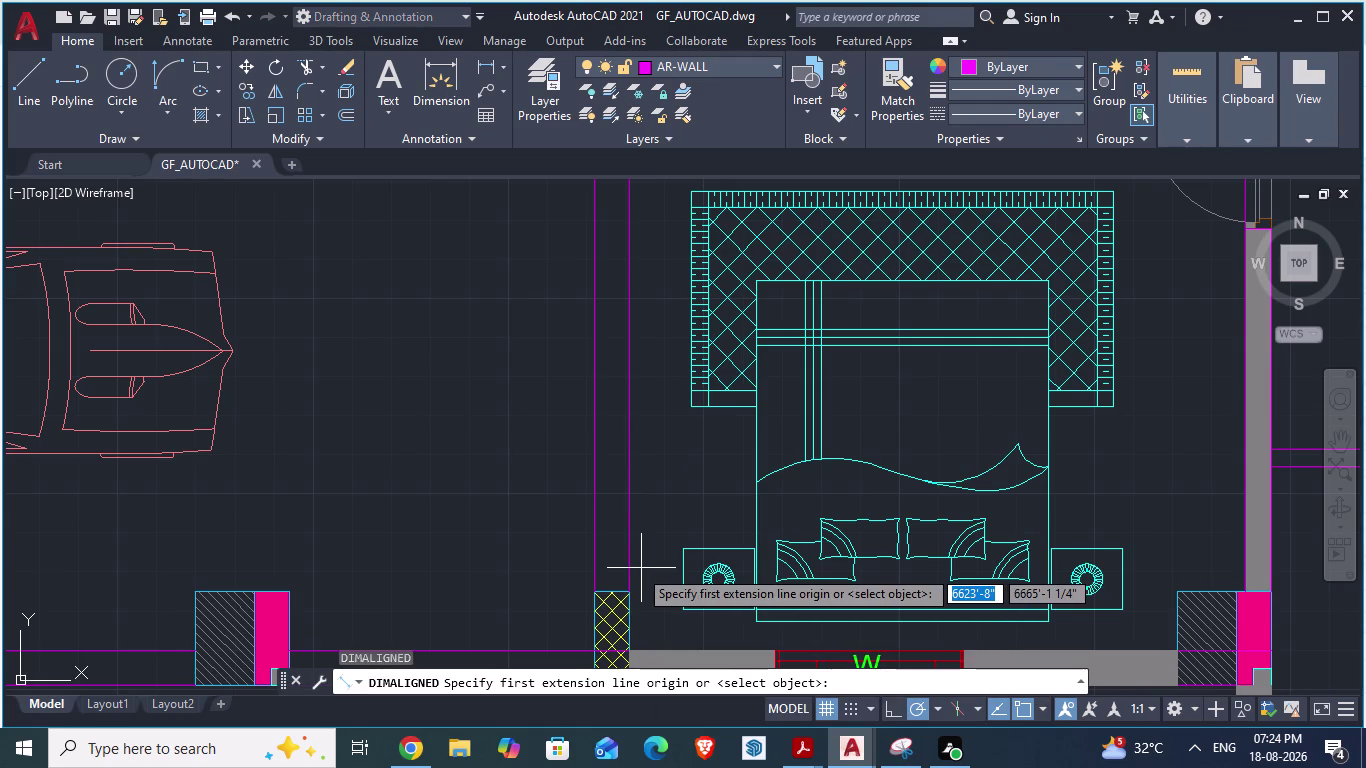
Add a 6'-9" aligned dimension along 1.BEDROOM's left wall with DA.
scroll(up, 3)
click(633, 611)
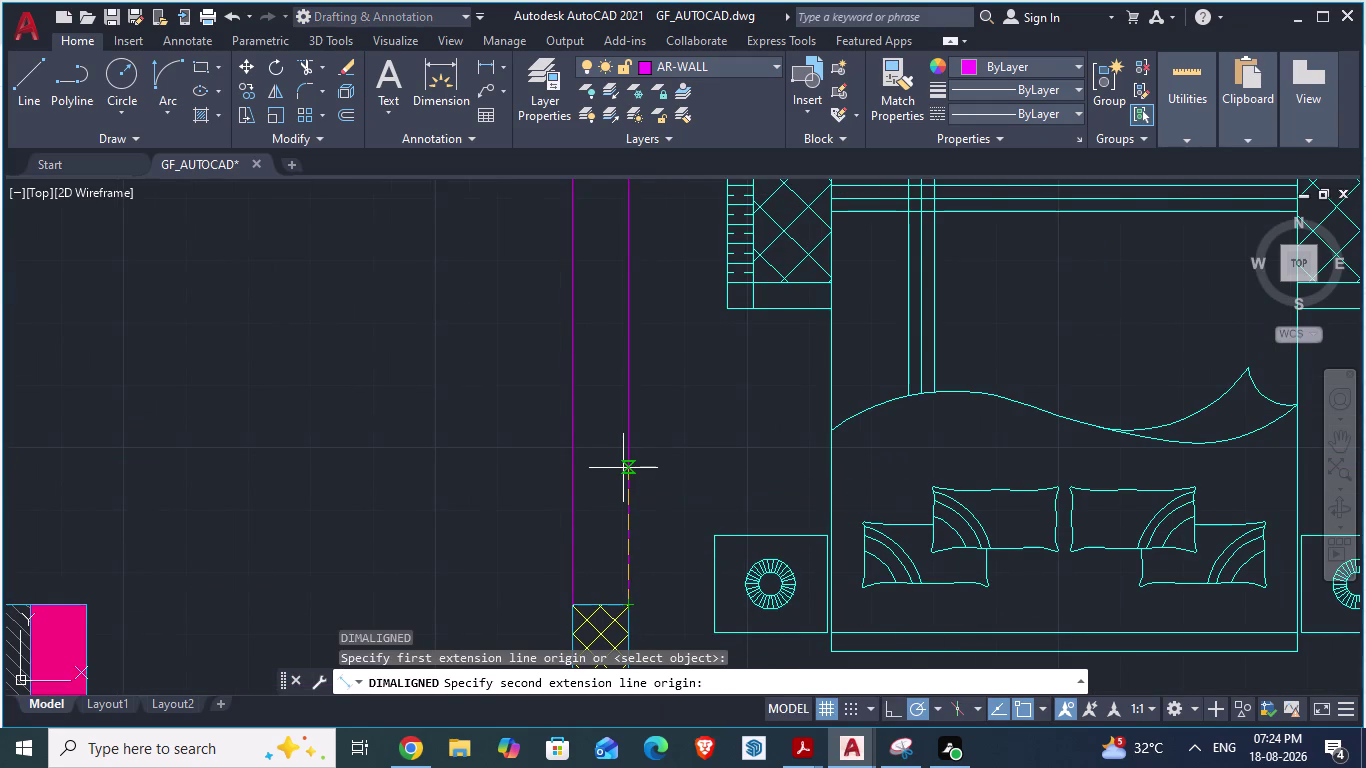
text(6')
key(9)
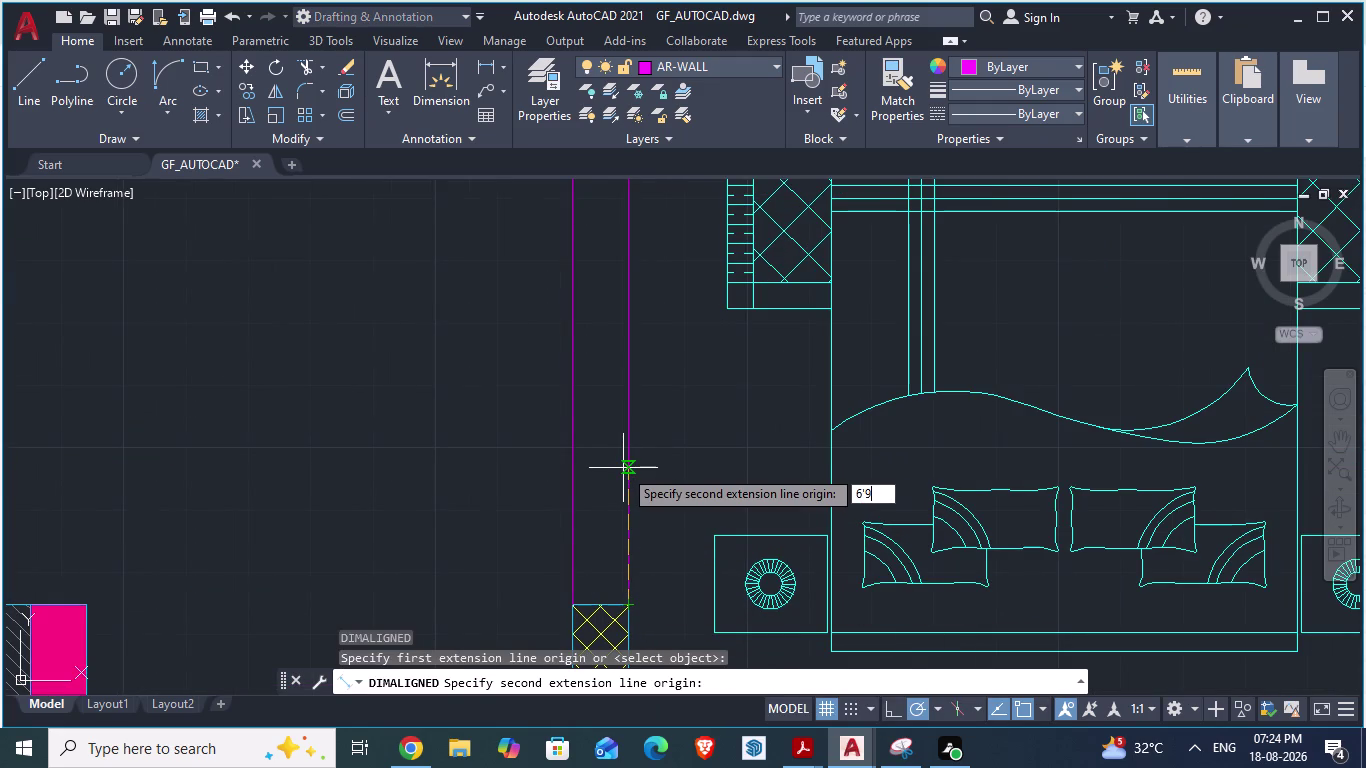
key(shift+quotedbl)
key(Return)
click(469, 500)
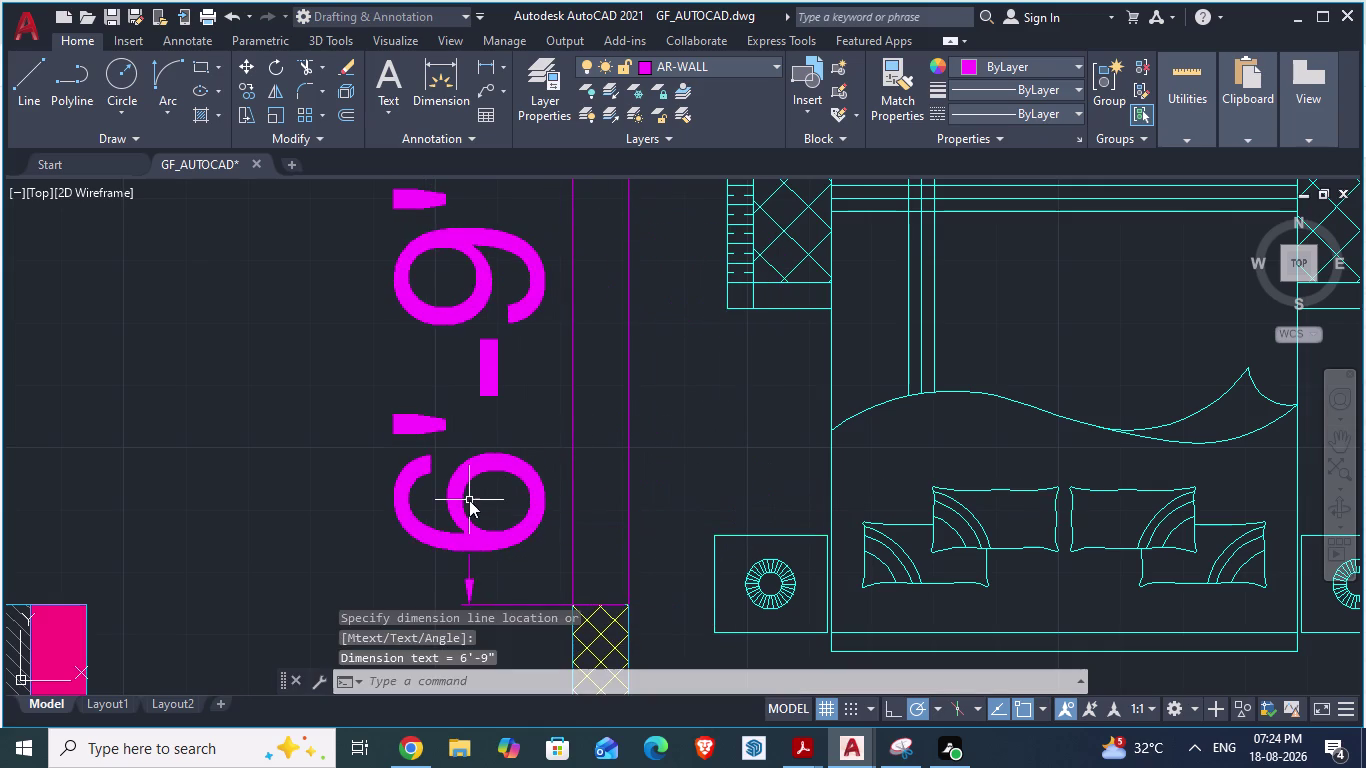
Start the LINE command near the new dimension.
scroll(down, 3)
scroll(up, 3)
scroll(up, 3)
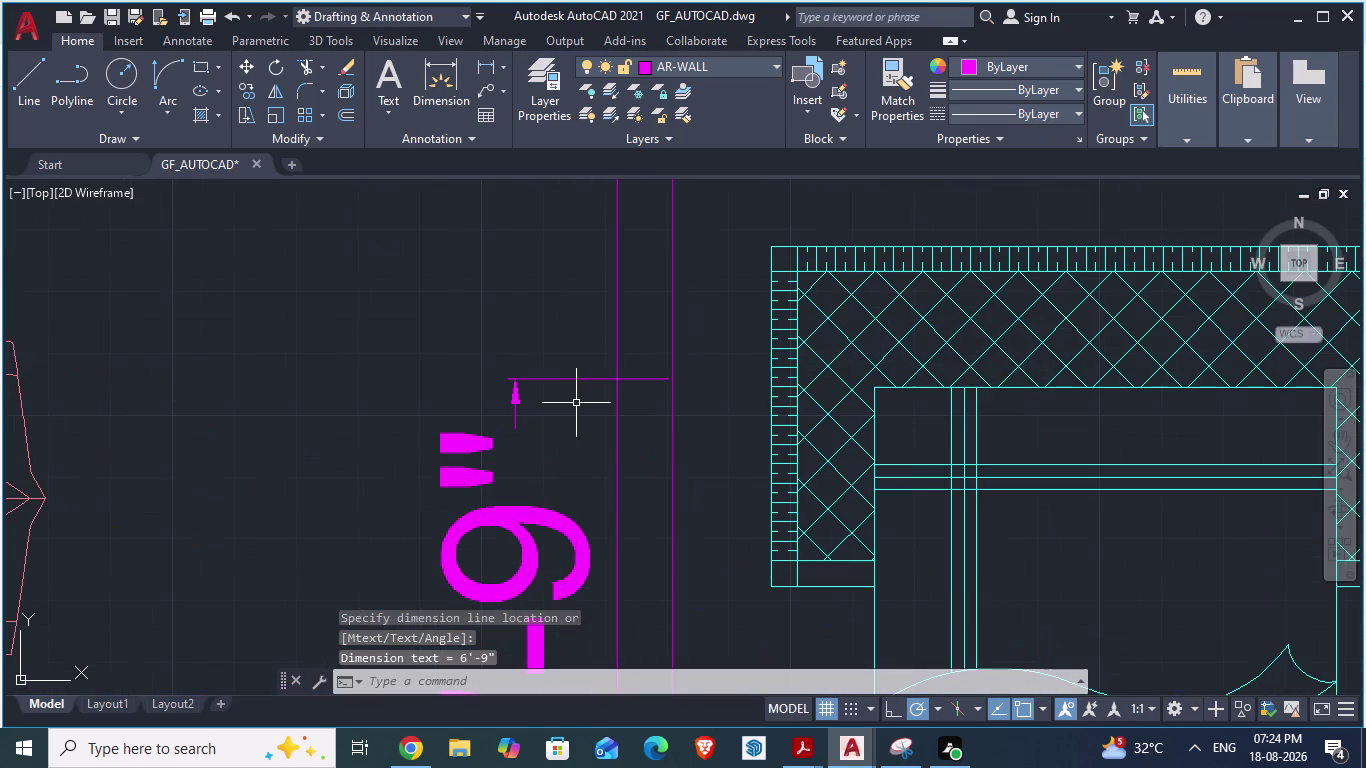
key(l)
key(Return)
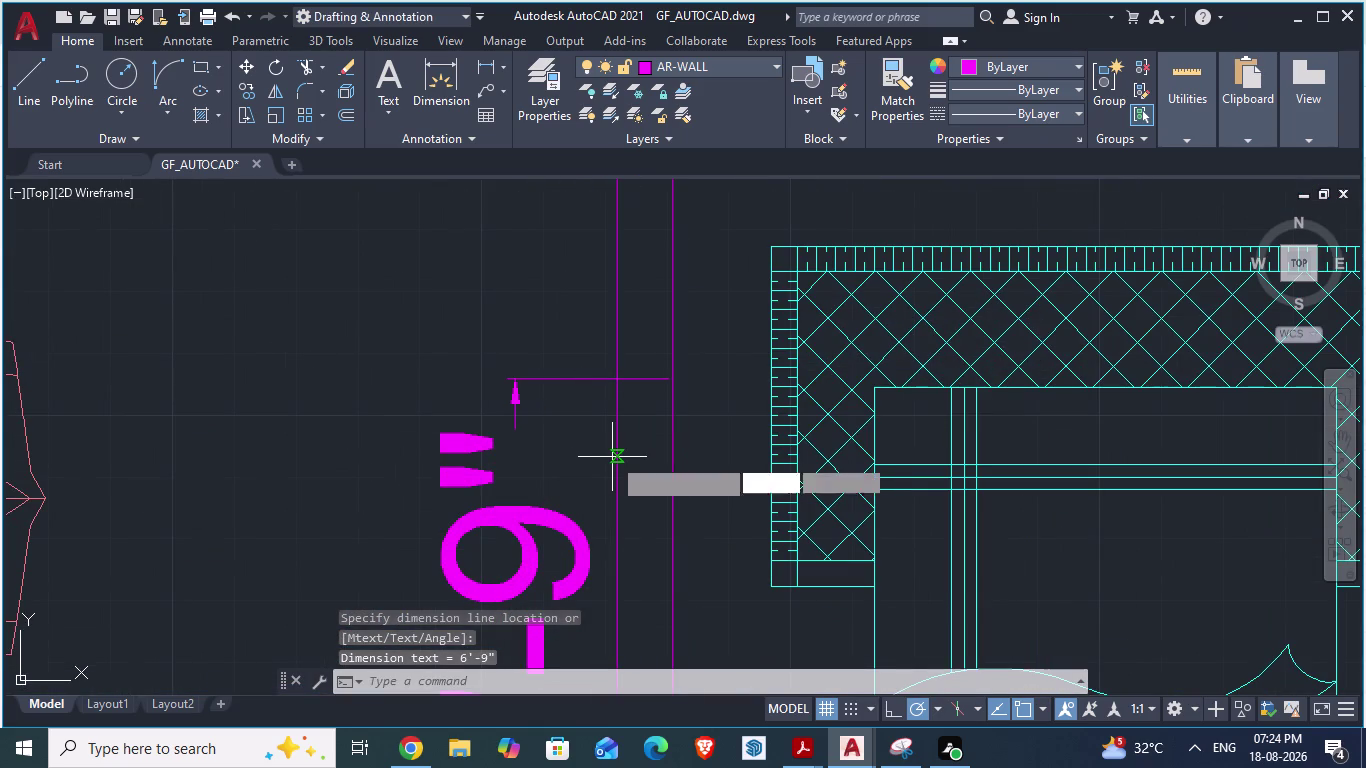
scroll(up, 3)
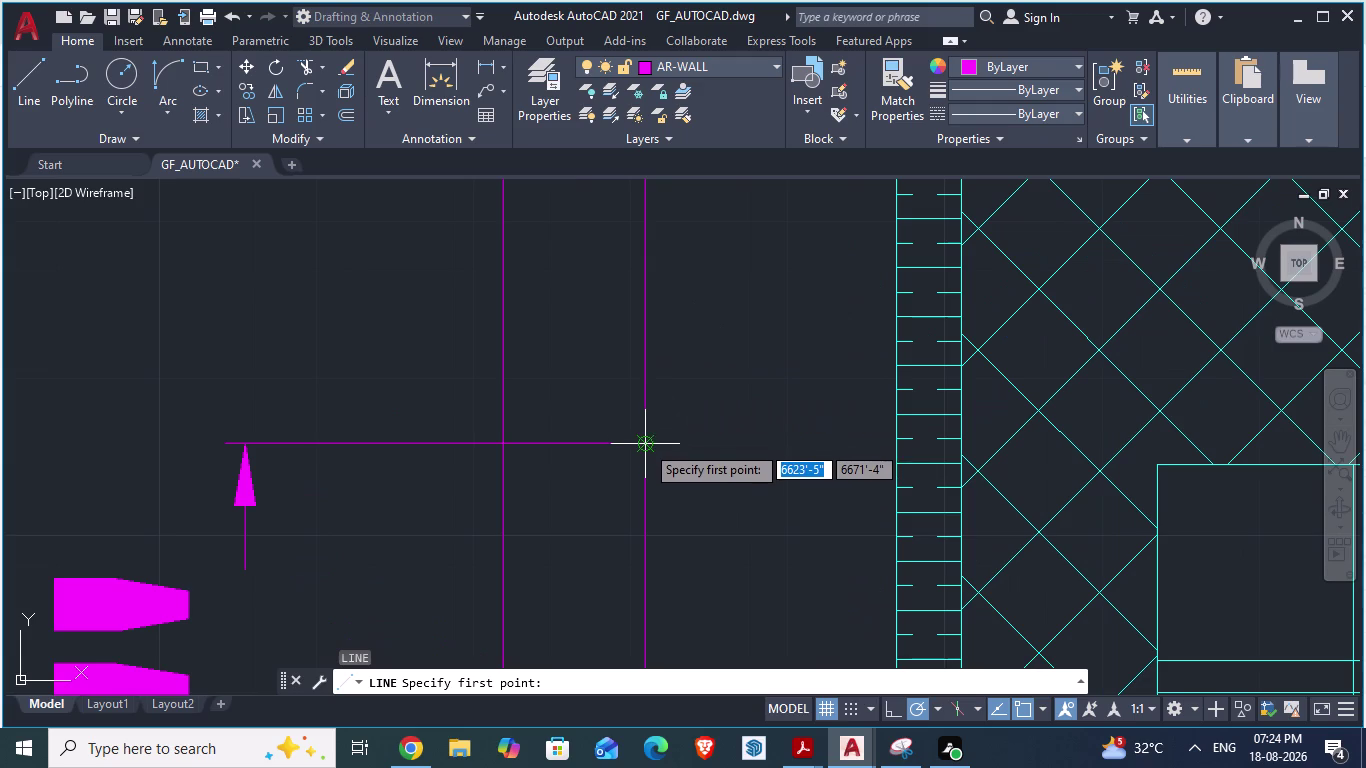
Draw a line across bedroom 1's left wall at the 6'-9" dimension end.
click(645, 446)
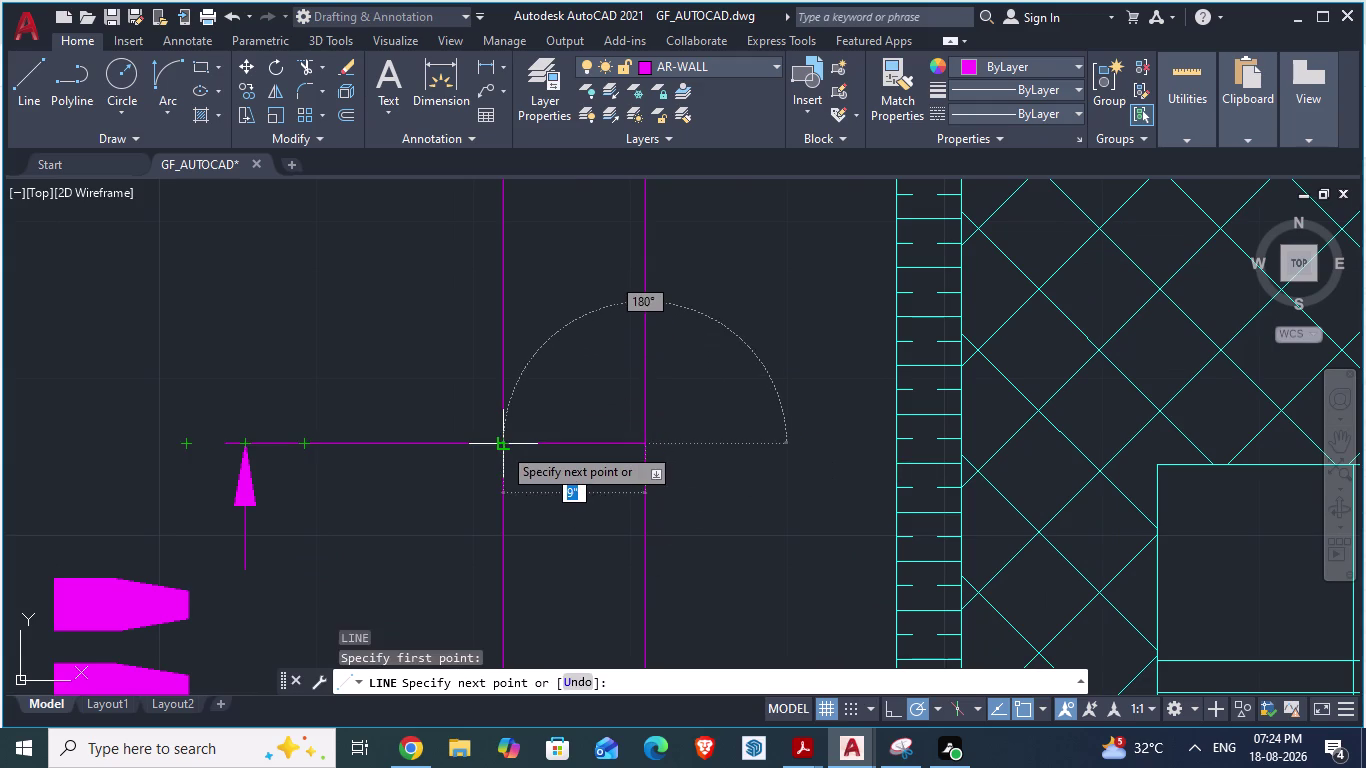
click(502, 446)
key(Return)
scroll(down, 3)
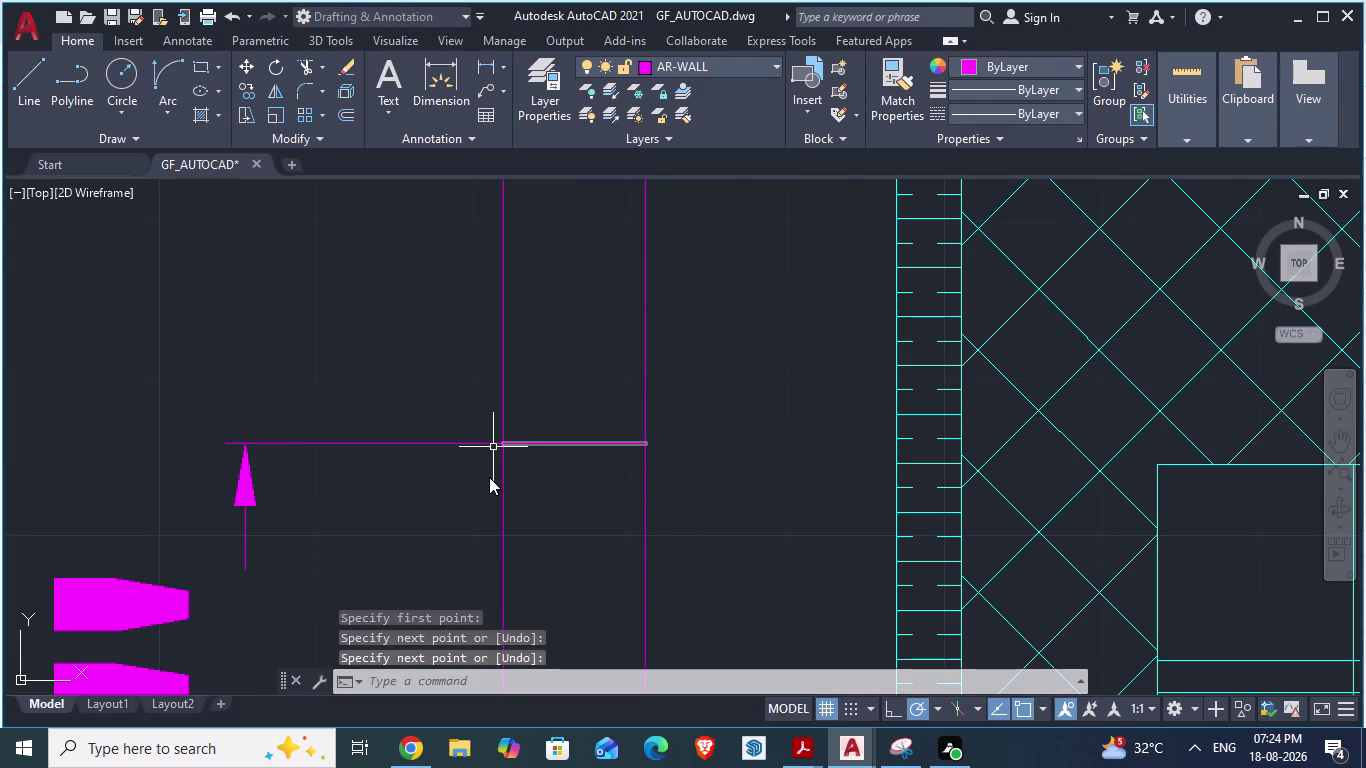
scroll(down, 3)
scroll(down, 3)
scroll(down, 3)
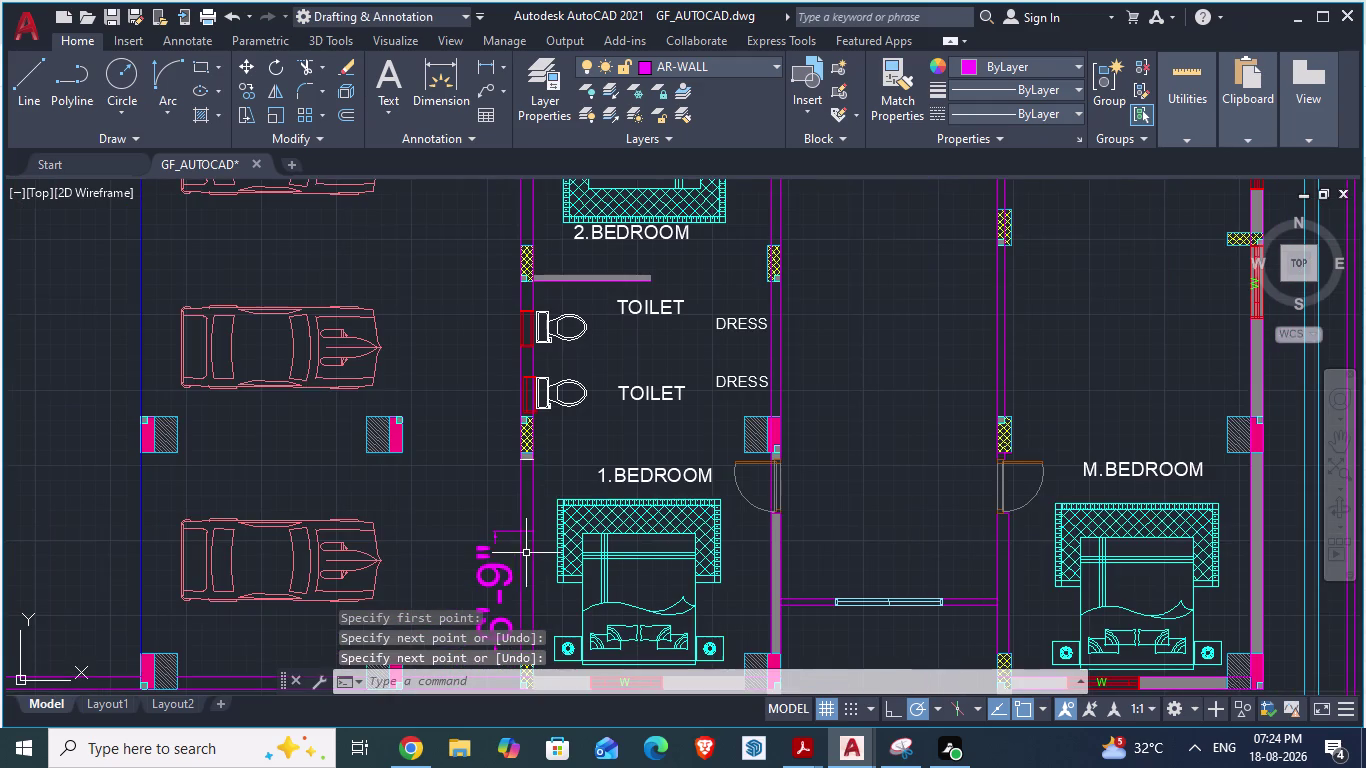
scroll(down, 3)
scroll(down, 3)
scroll(up, 3)
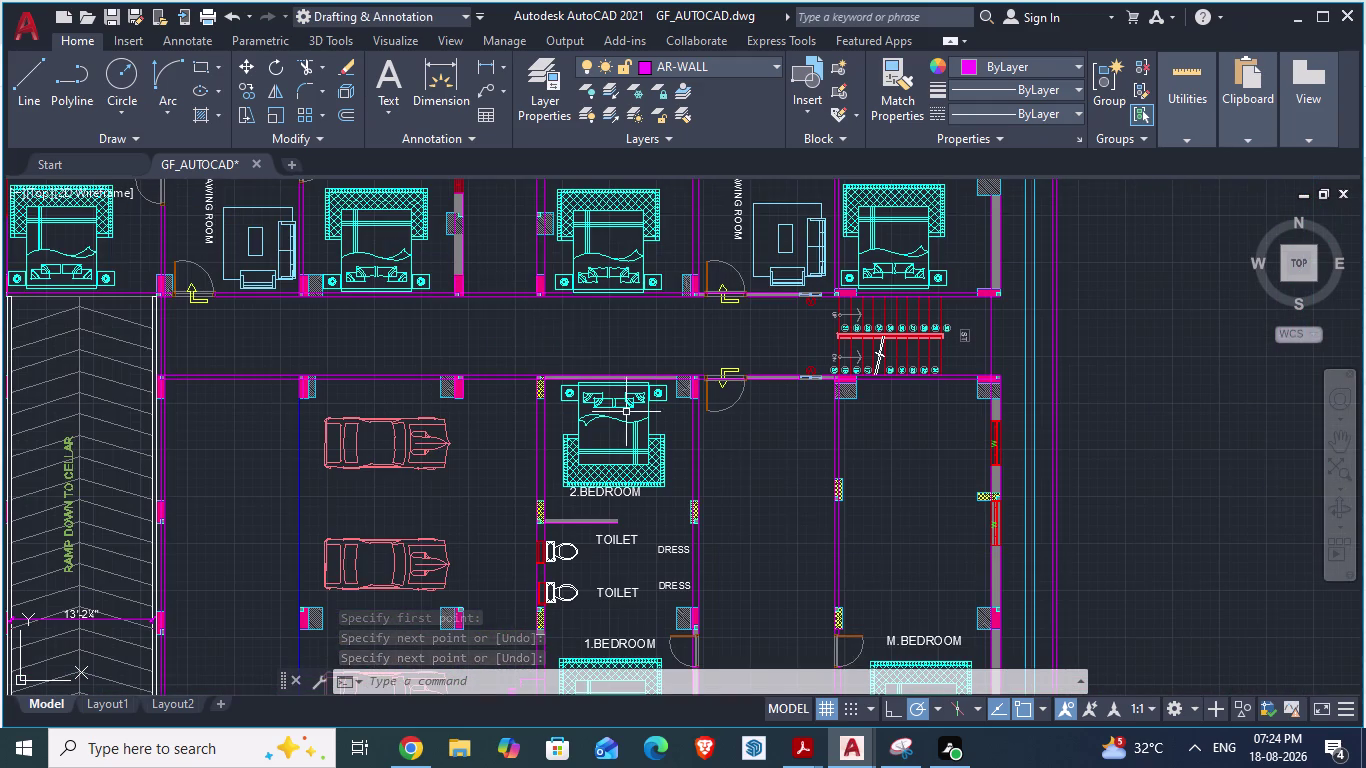
scroll(up, 3)
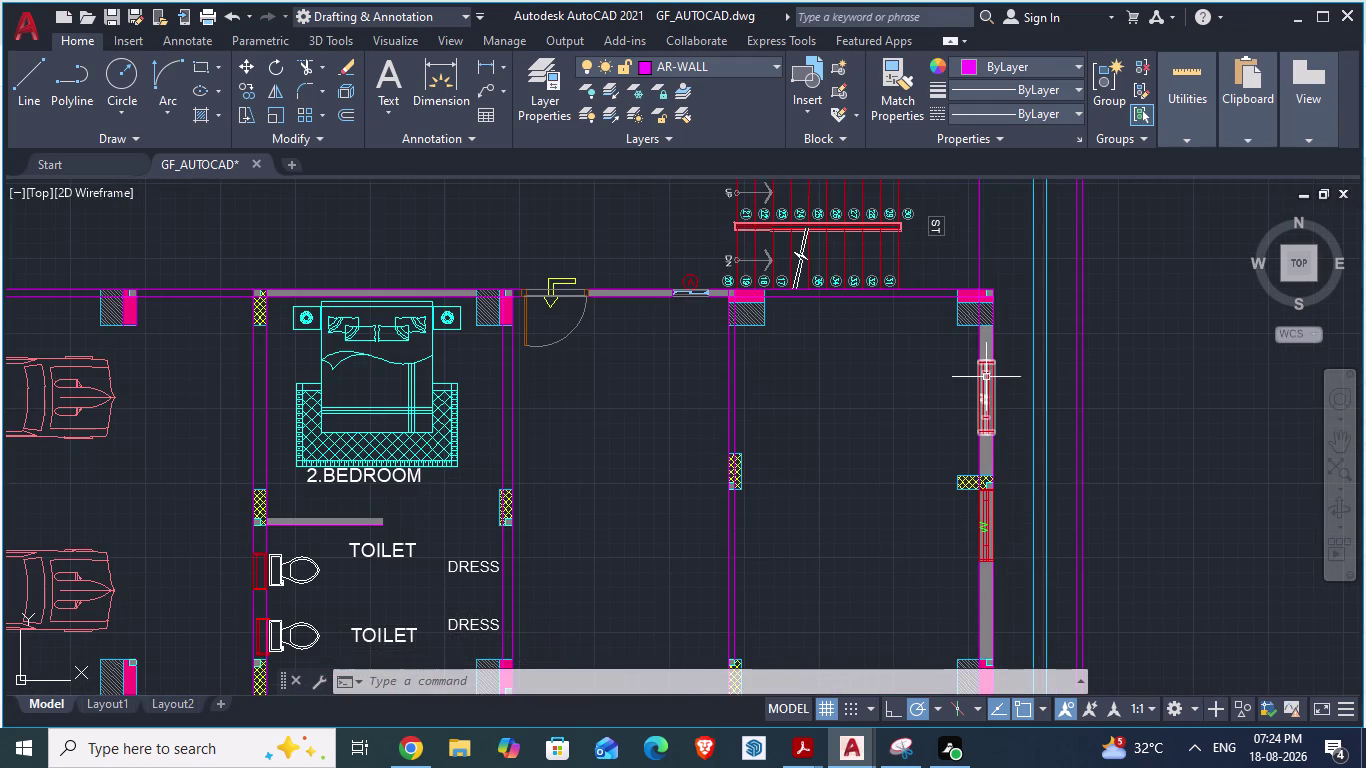
scroll(up, 3)
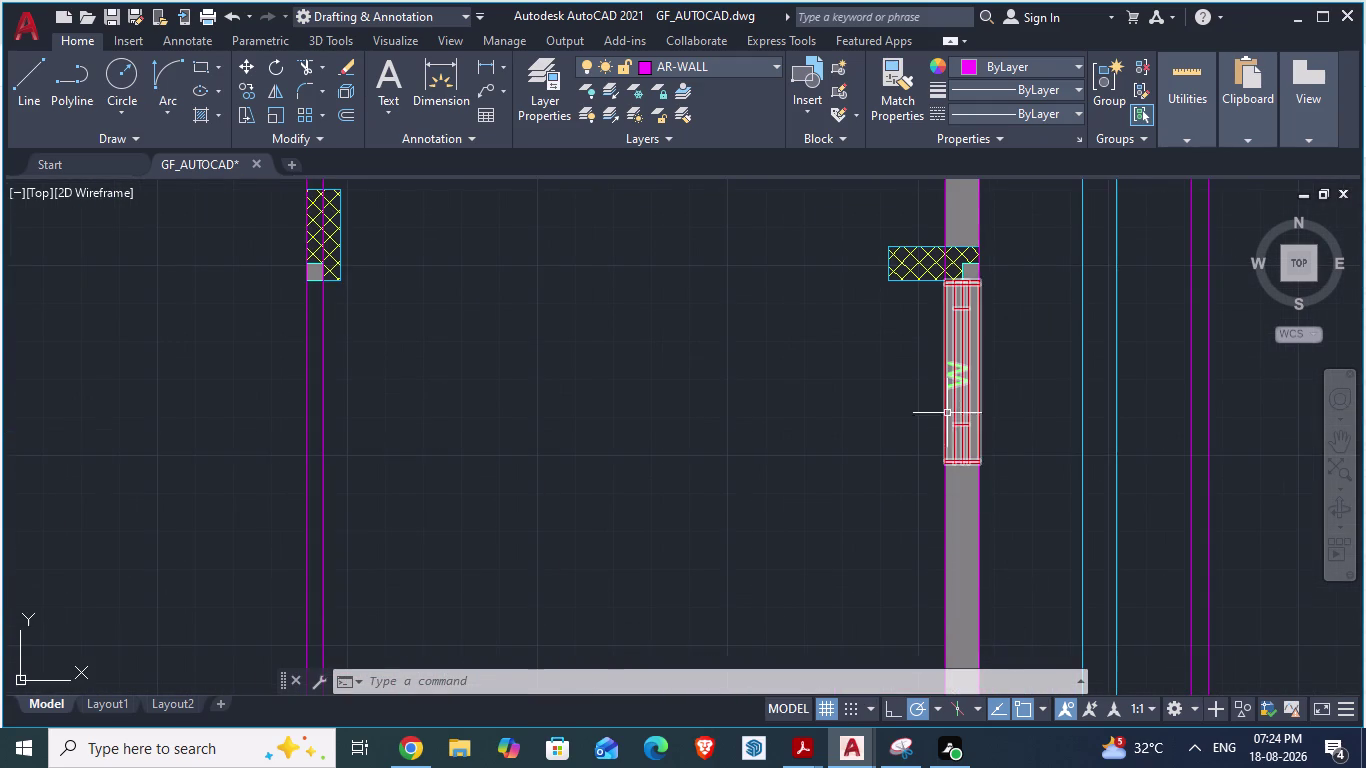
Delete the grey hatch fill beside the east-wall window.
click(970, 544)
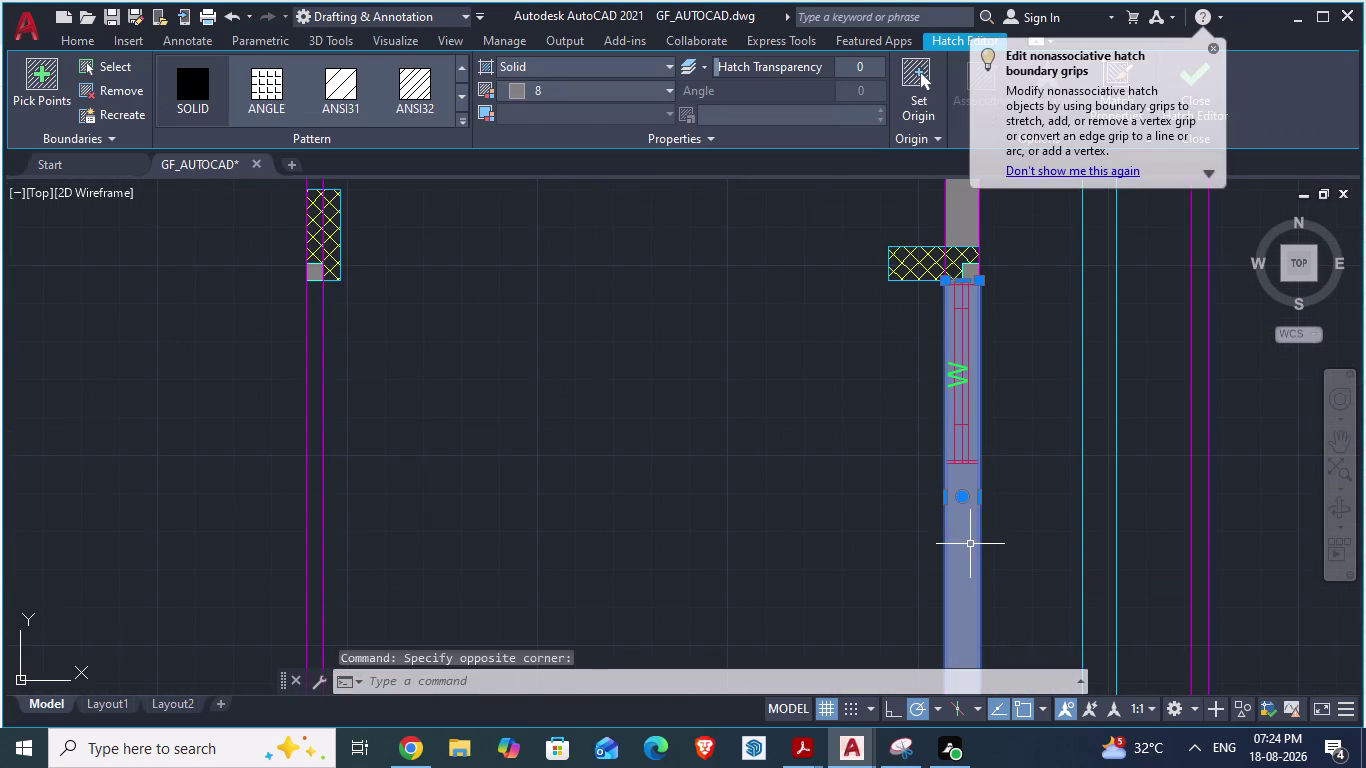
key(Delete)
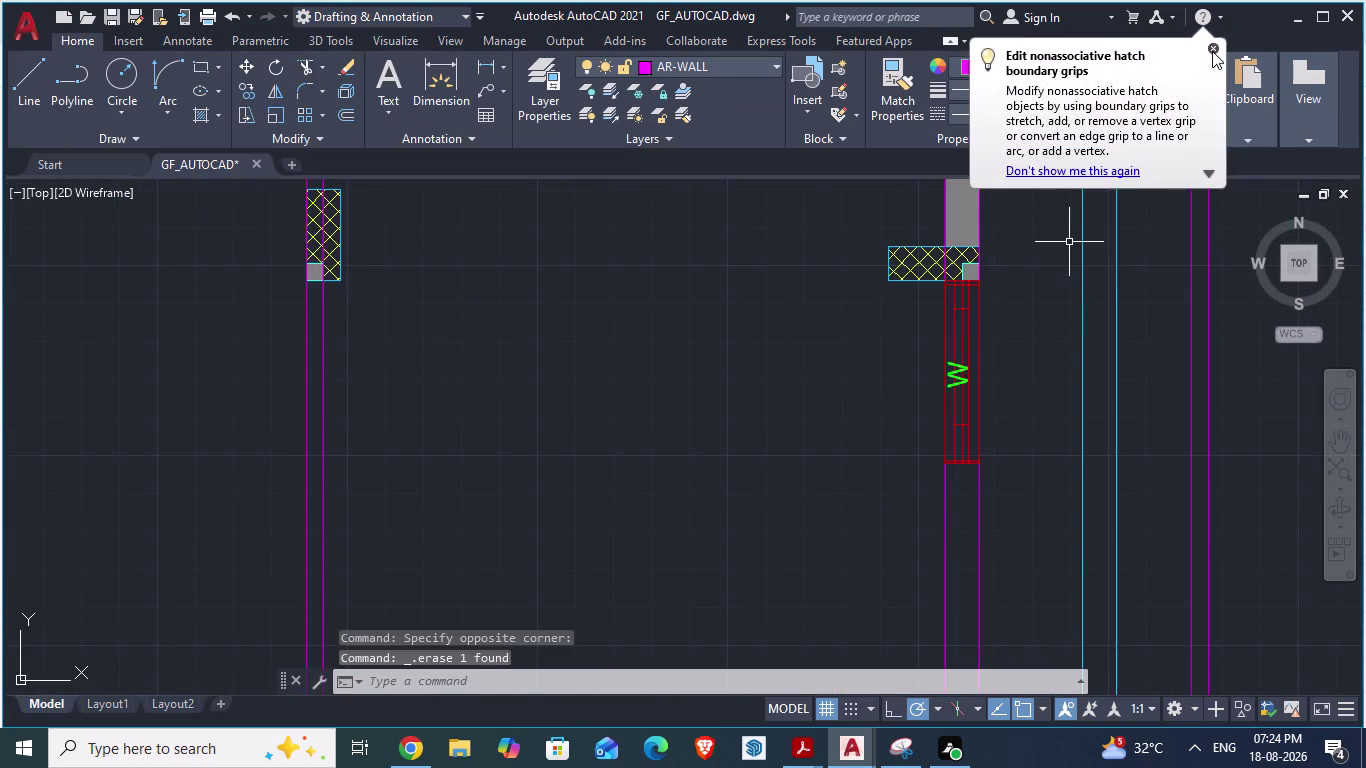
click(1212, 51)
Copy and paste the W window block.
click(964, 423)
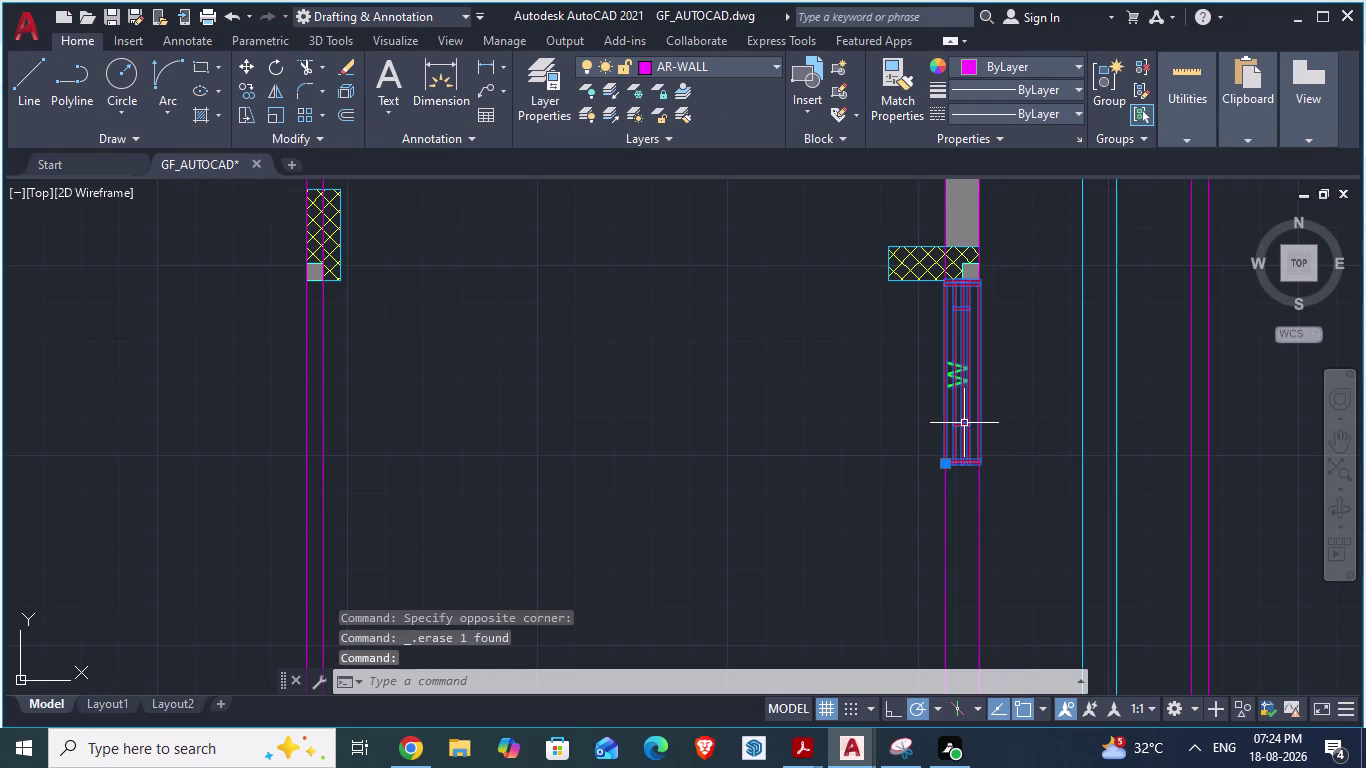
key(ctrl+c)
key(ctrl+v)
scroll(down, 3)
scroll(down, 3)
scroll(up, 3)
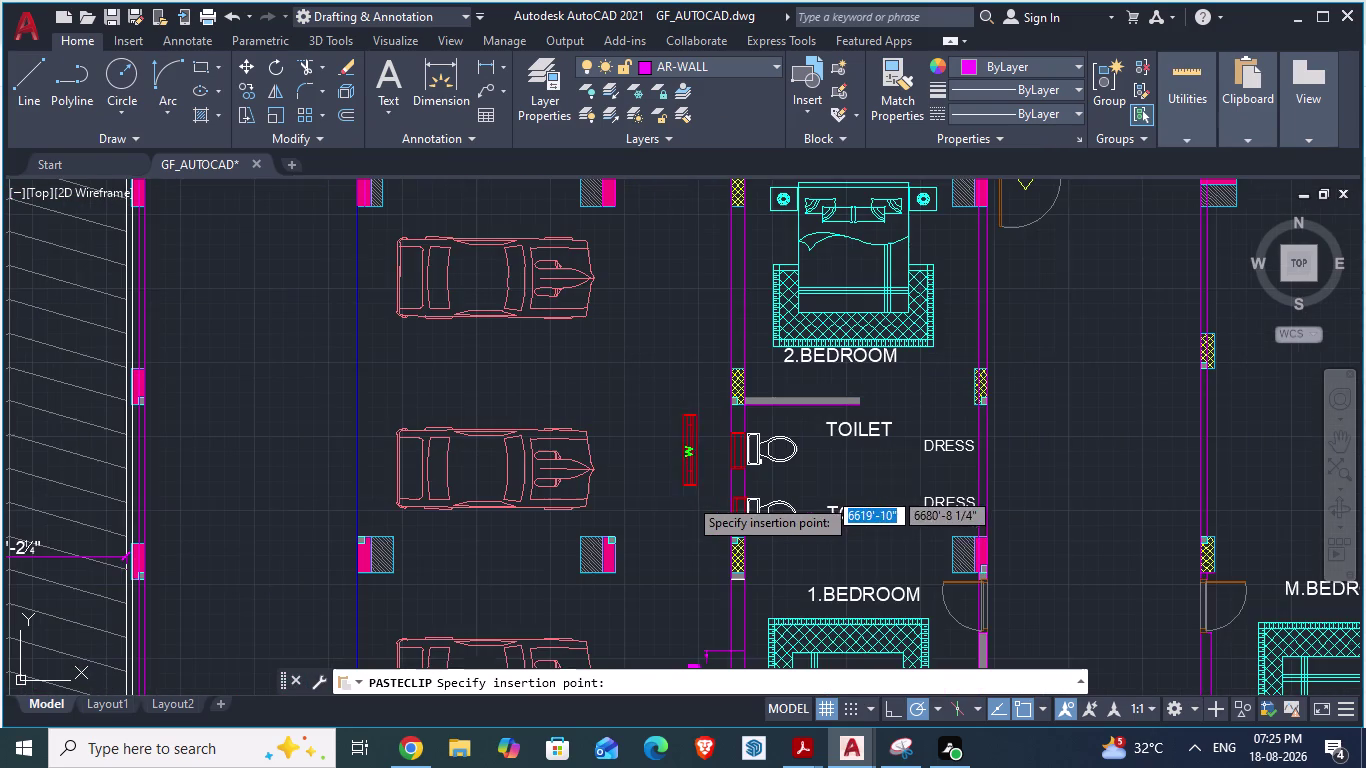
Drop the pasted W window near bedroom 1's left wall.
scroll(down, 3)
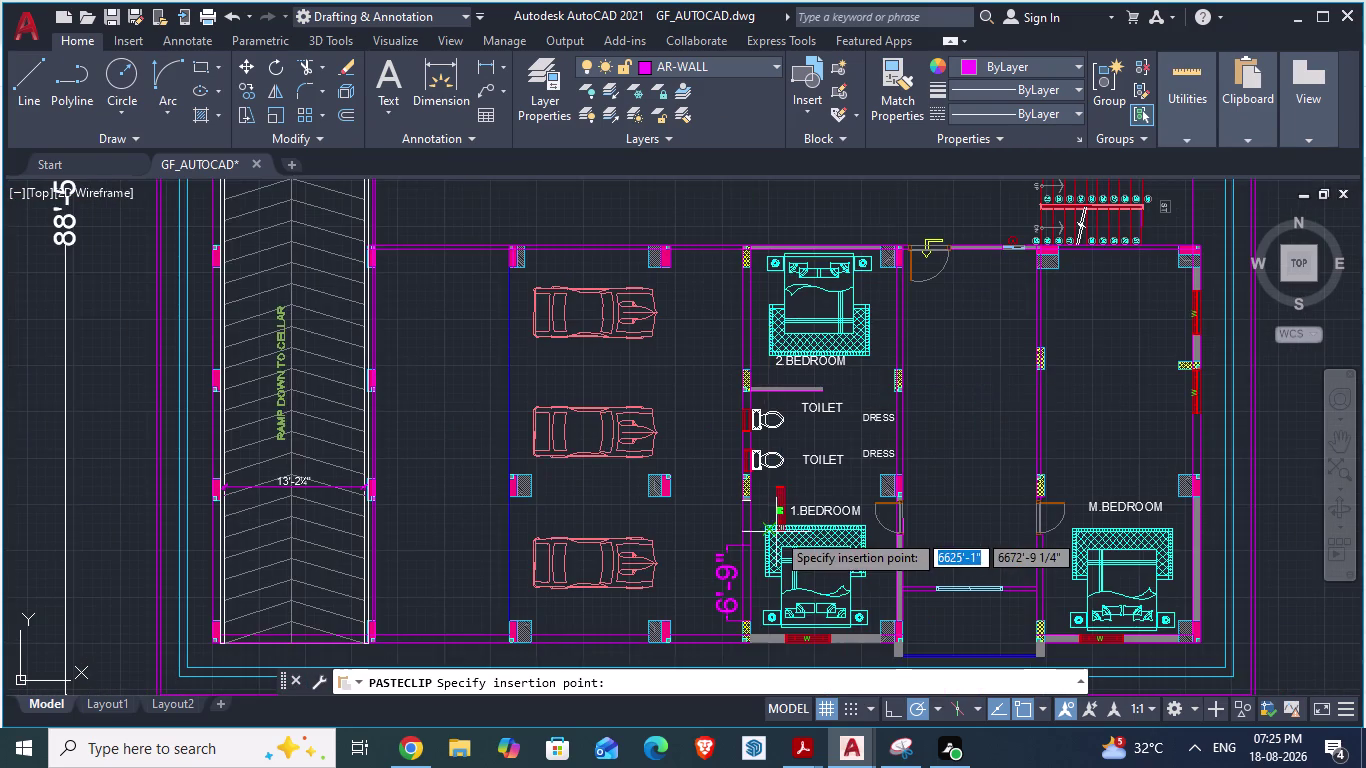
scroll(up, 3)
scroll(up, 3)
click(504, 608)
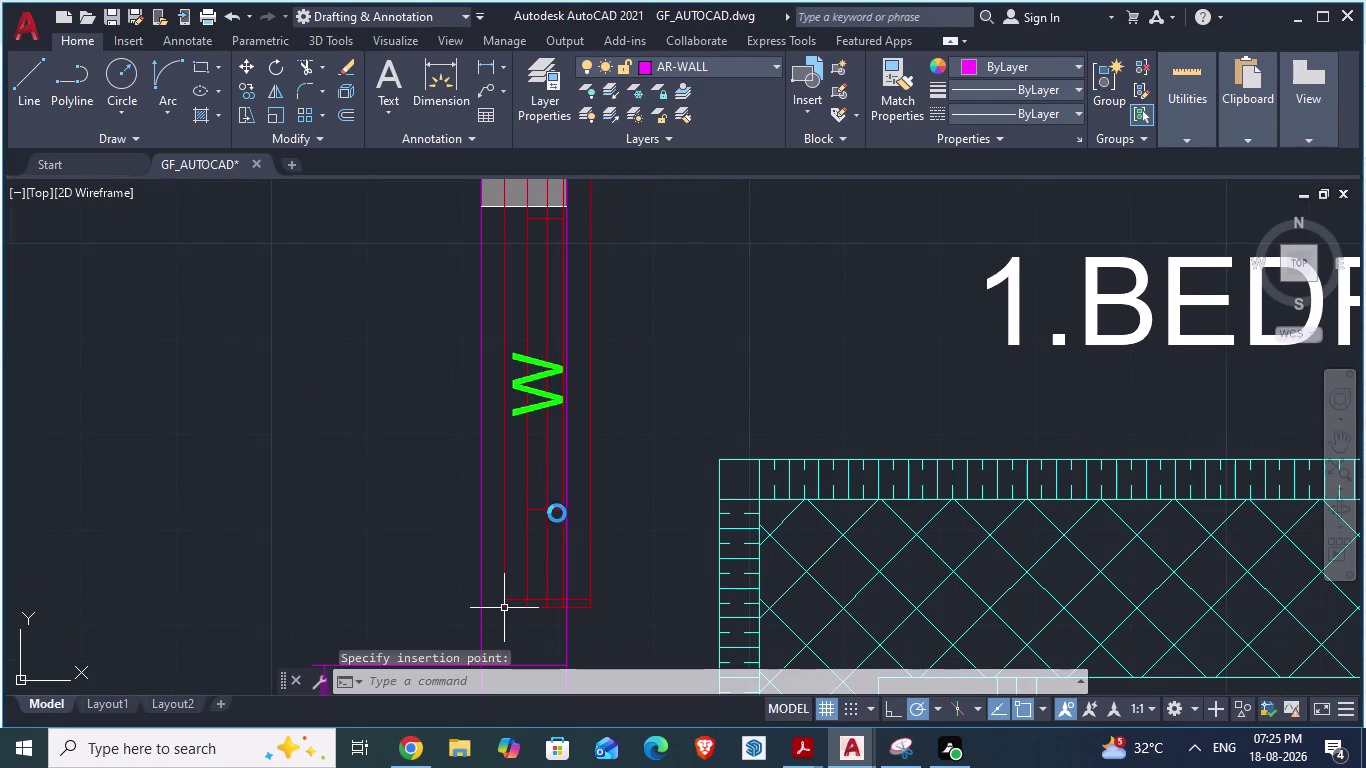
scroll(down, 3)
scroll(down, 3)
scroll(up, 3)
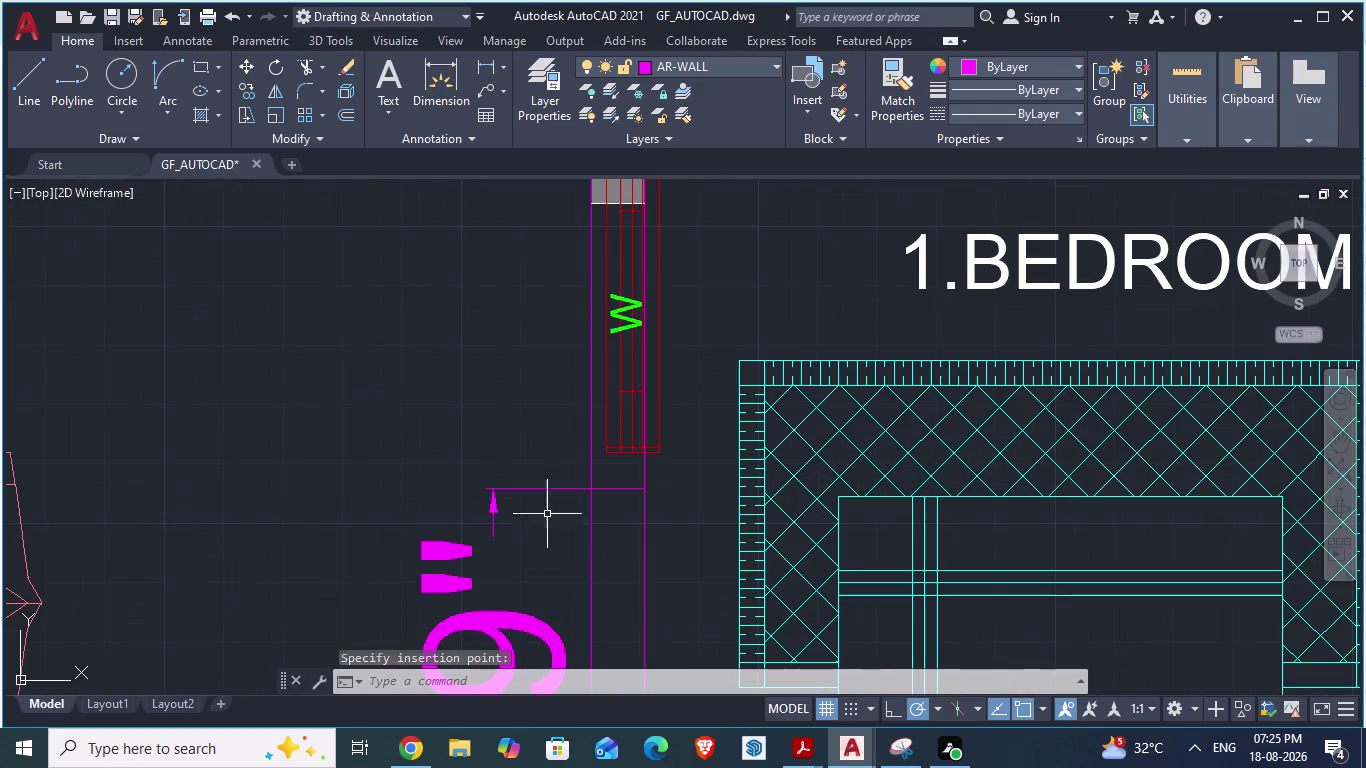
Move the window so its corner sits on the 6'-9" wall line.
click(615, 446)
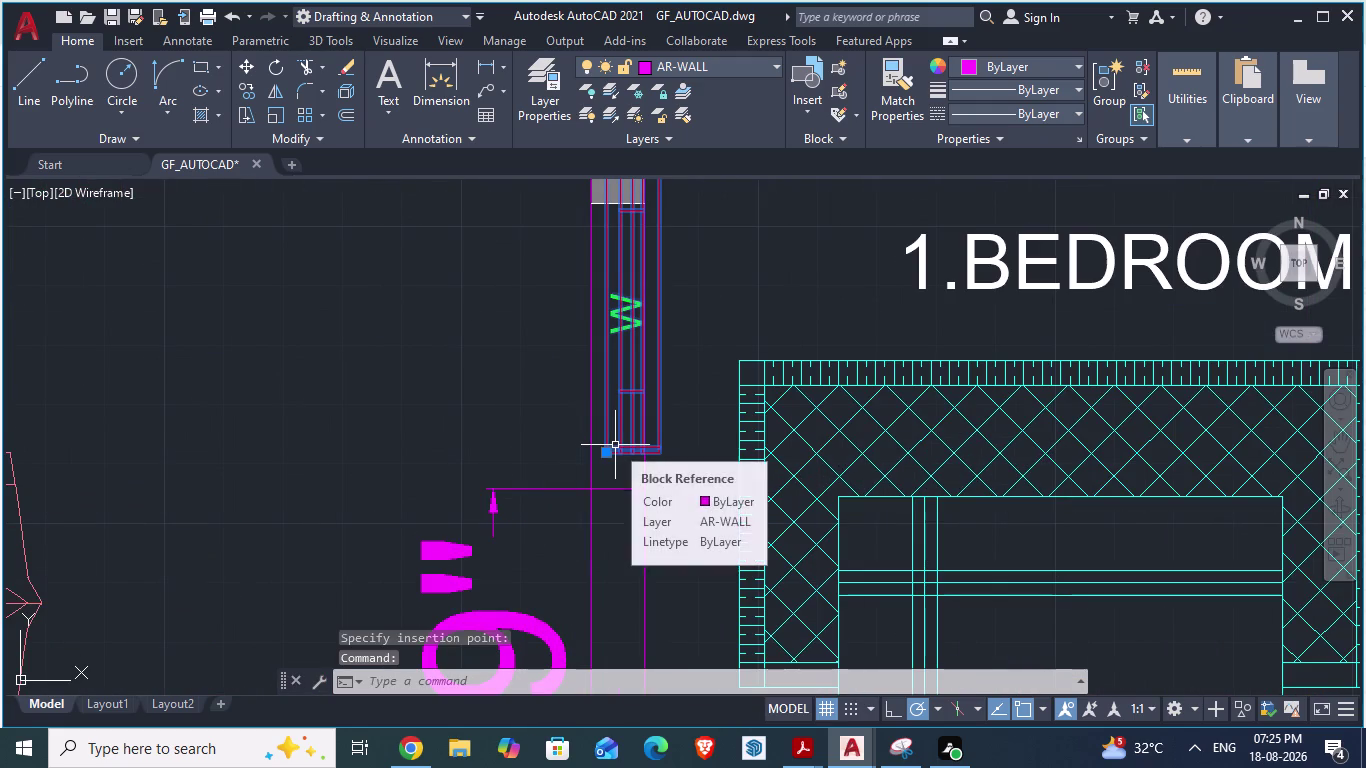
key(m)
key(Return)
scroll(up, 3)
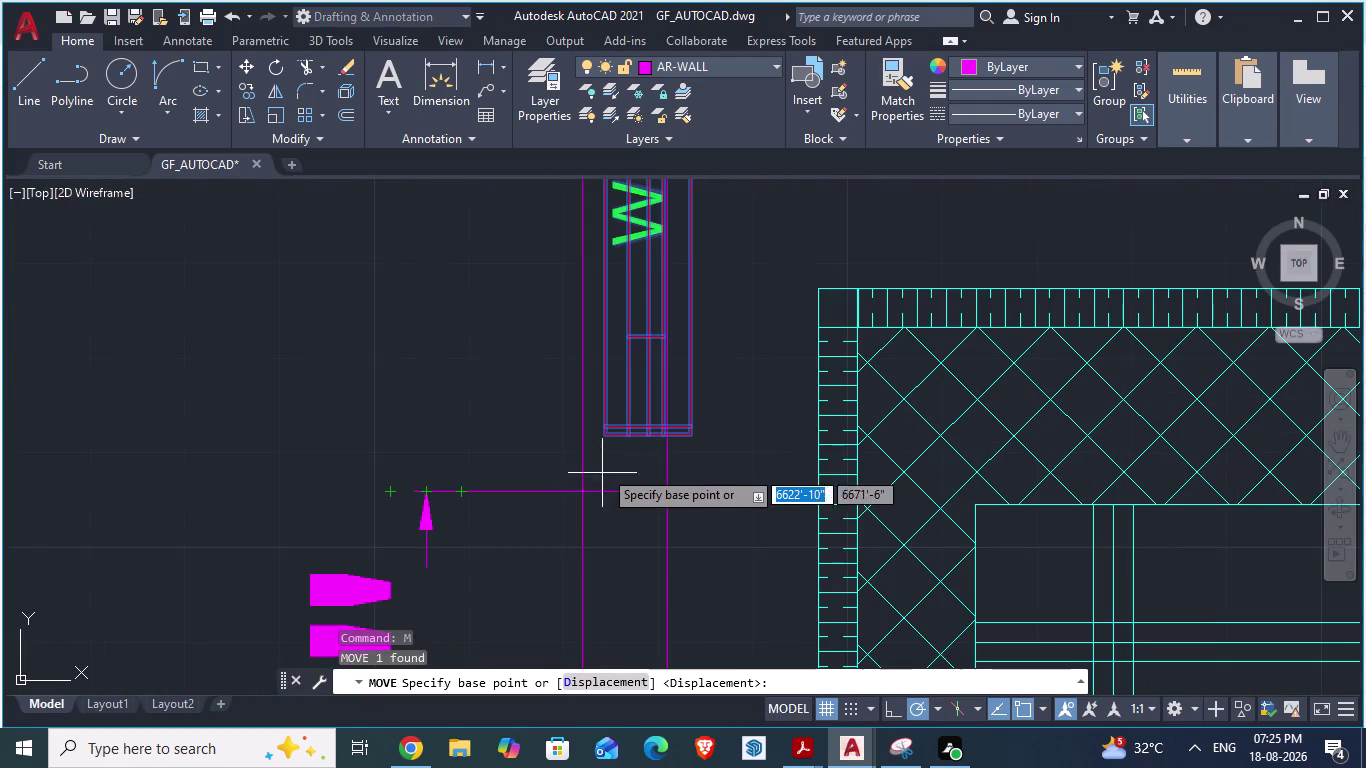
drag(607, 444, 577, 492)
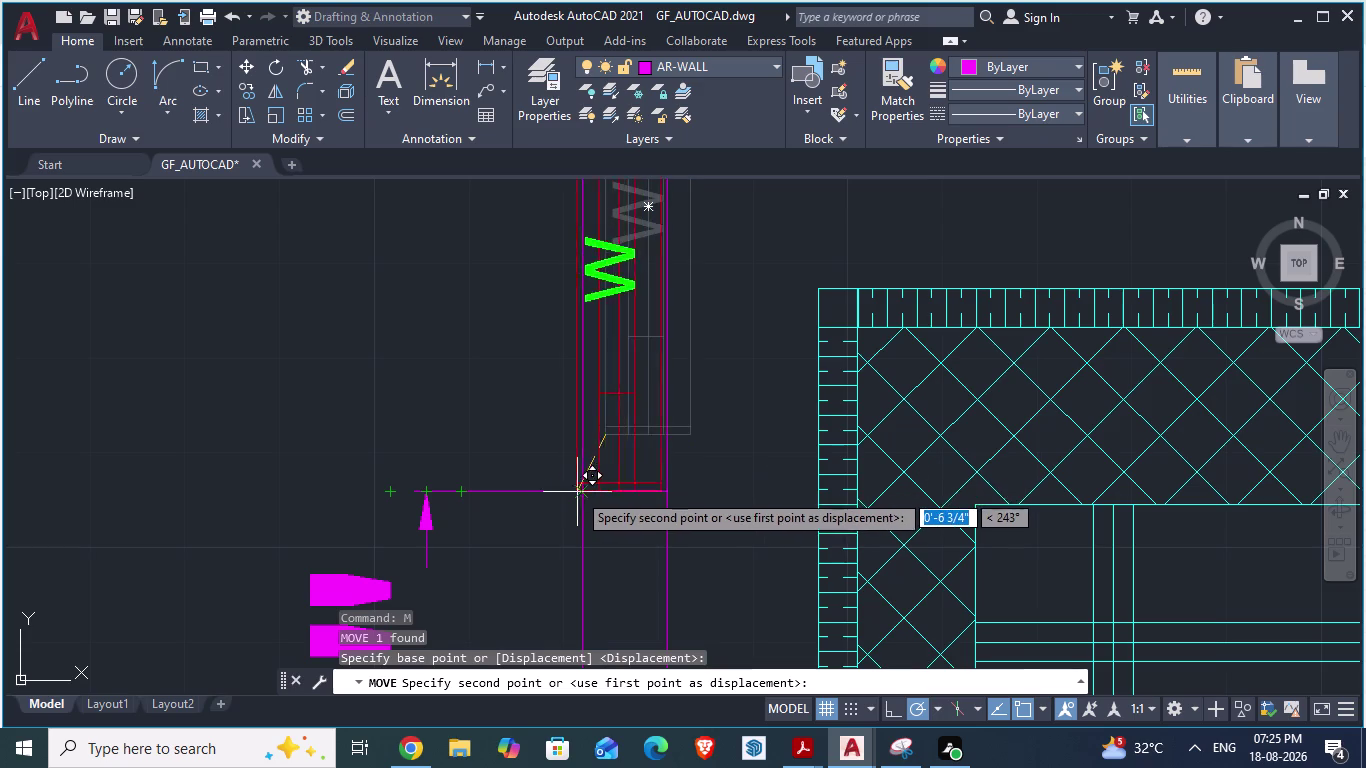
drag(577, 492, 559, 499)
scroll(up, 3)
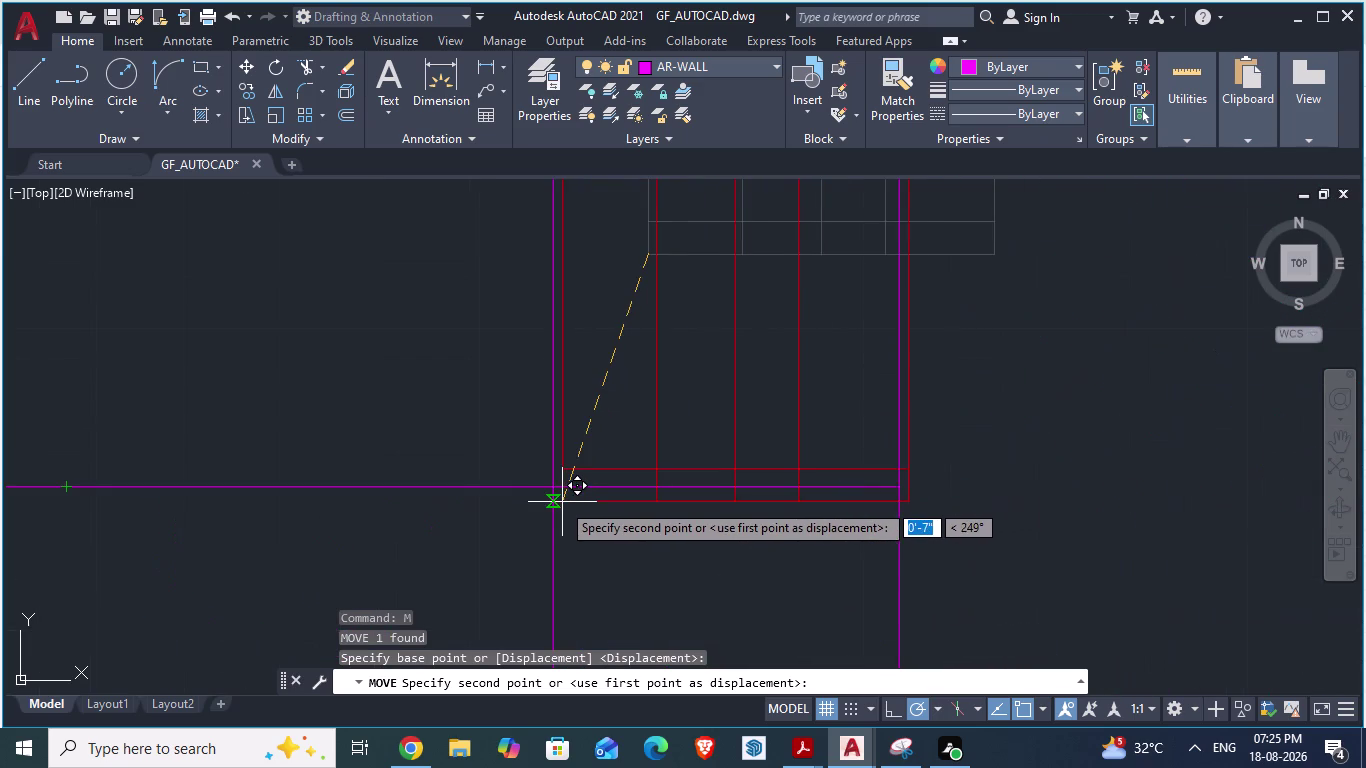
drag(559, 499, 558, 493)
click(558, 493)
Delete the stray vertical dimension beside the toilets and switch to ARCH PLANS.
scroll(down, 3)
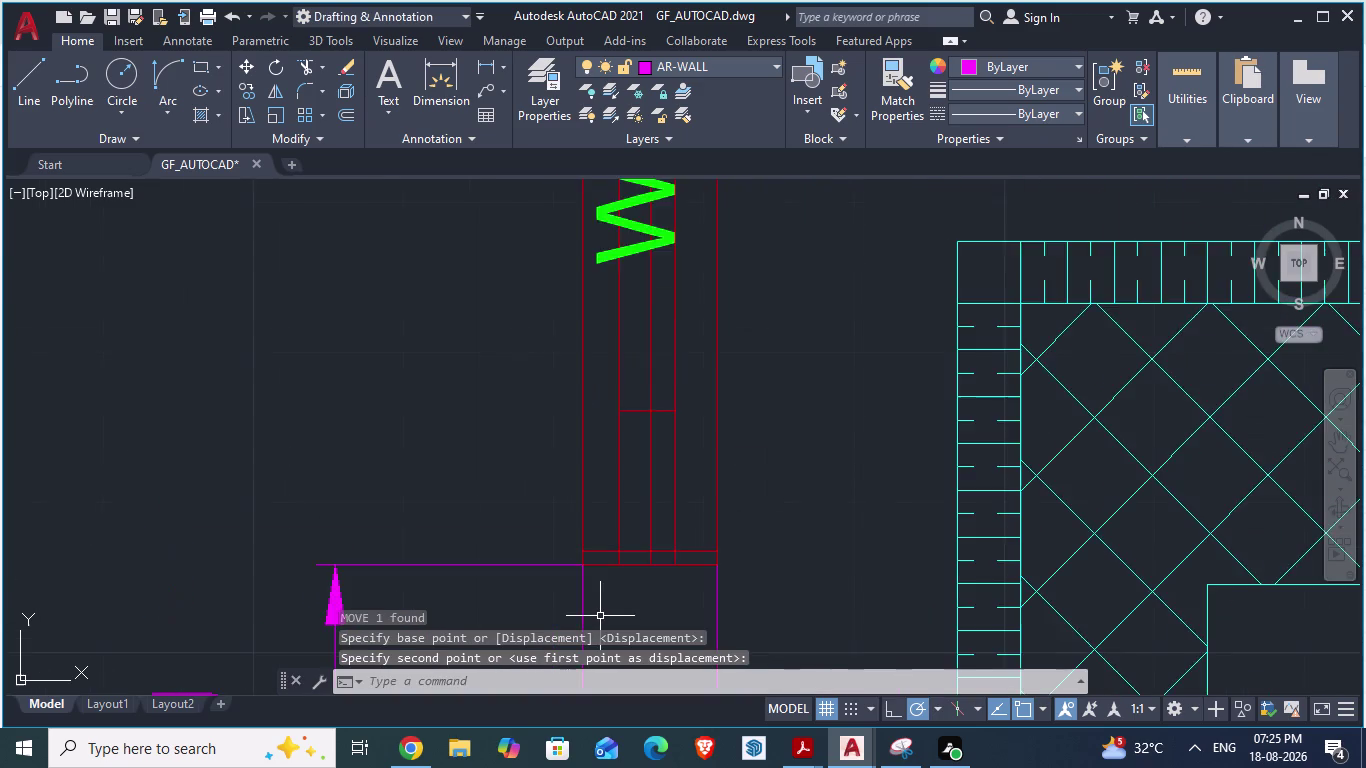
scroll(down, 3)
scroll(down, 3)
scroll(up, 3)
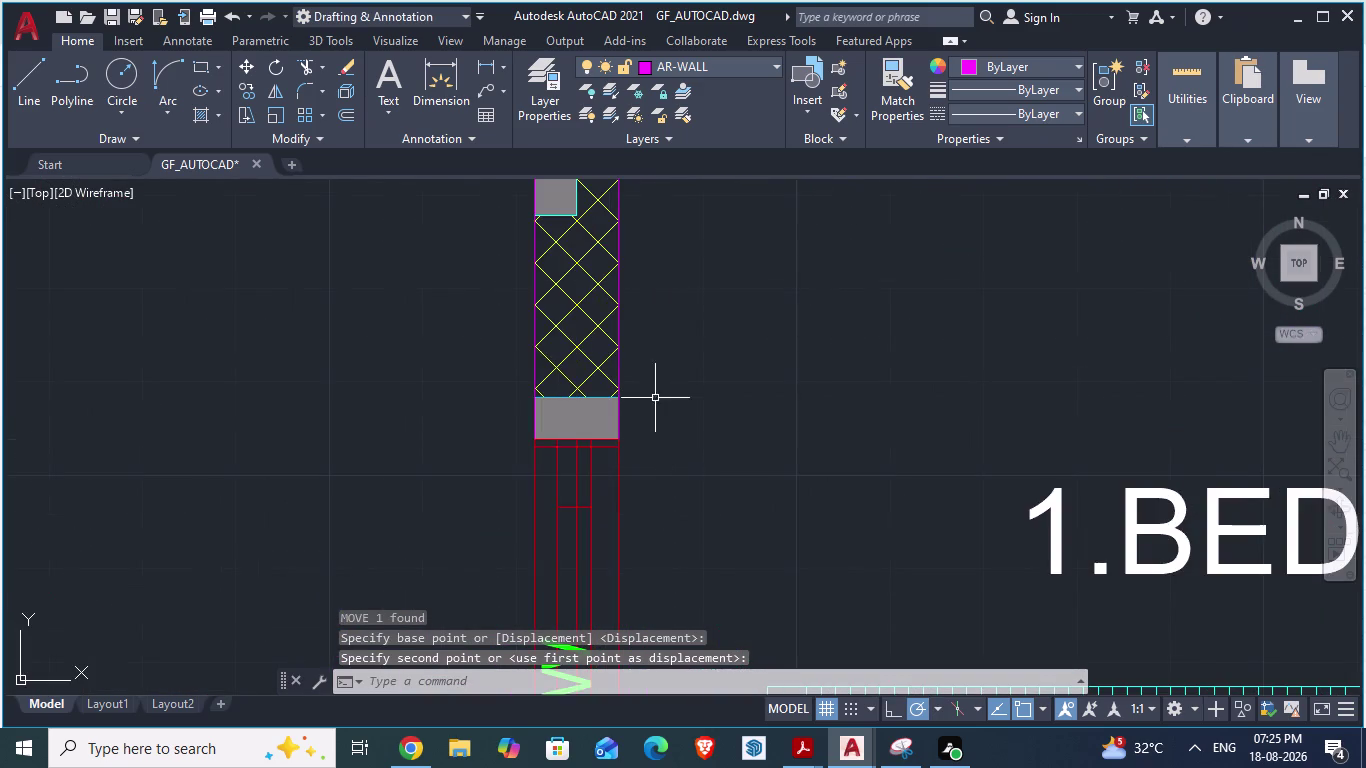
scroll(down, 3)
scroll(down, 3)
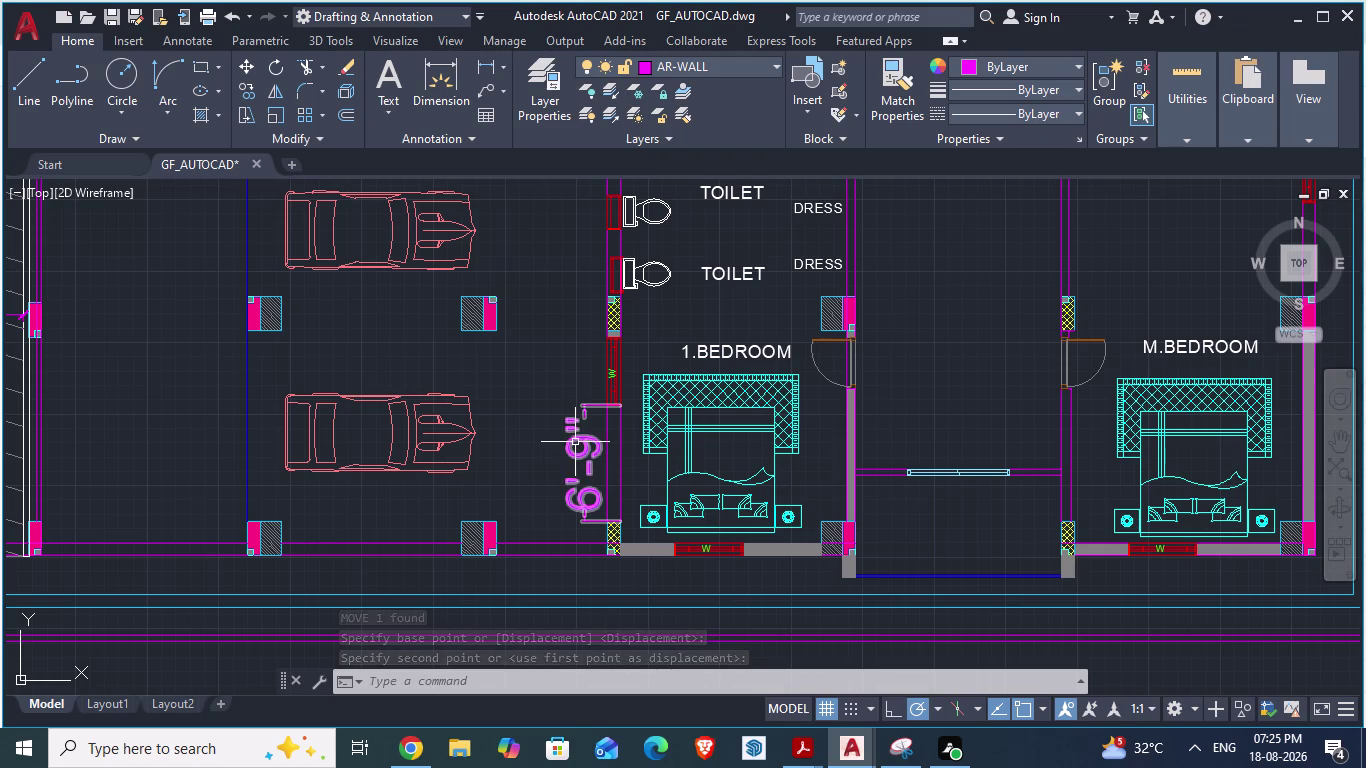
click(575, 442)
key(Delete)
scroll(down, 3)
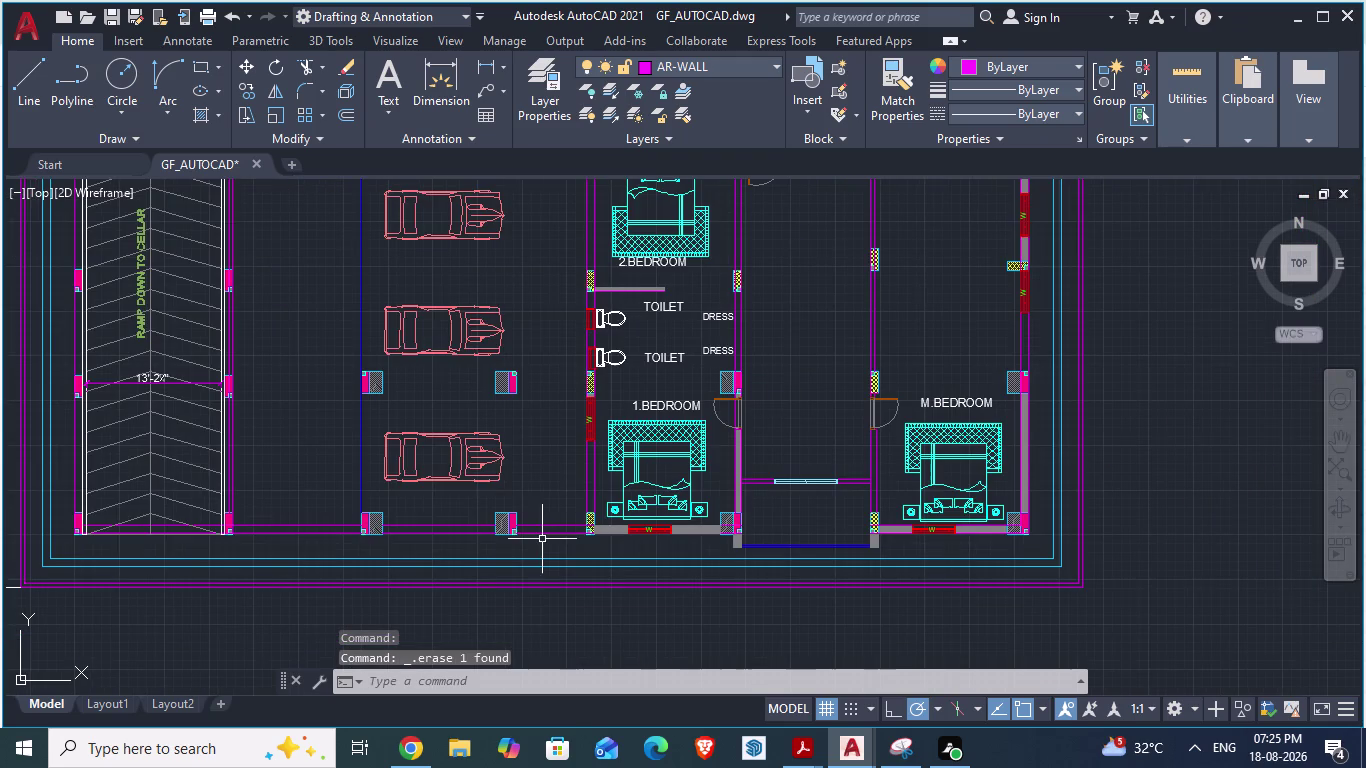
key(alt+Tab)
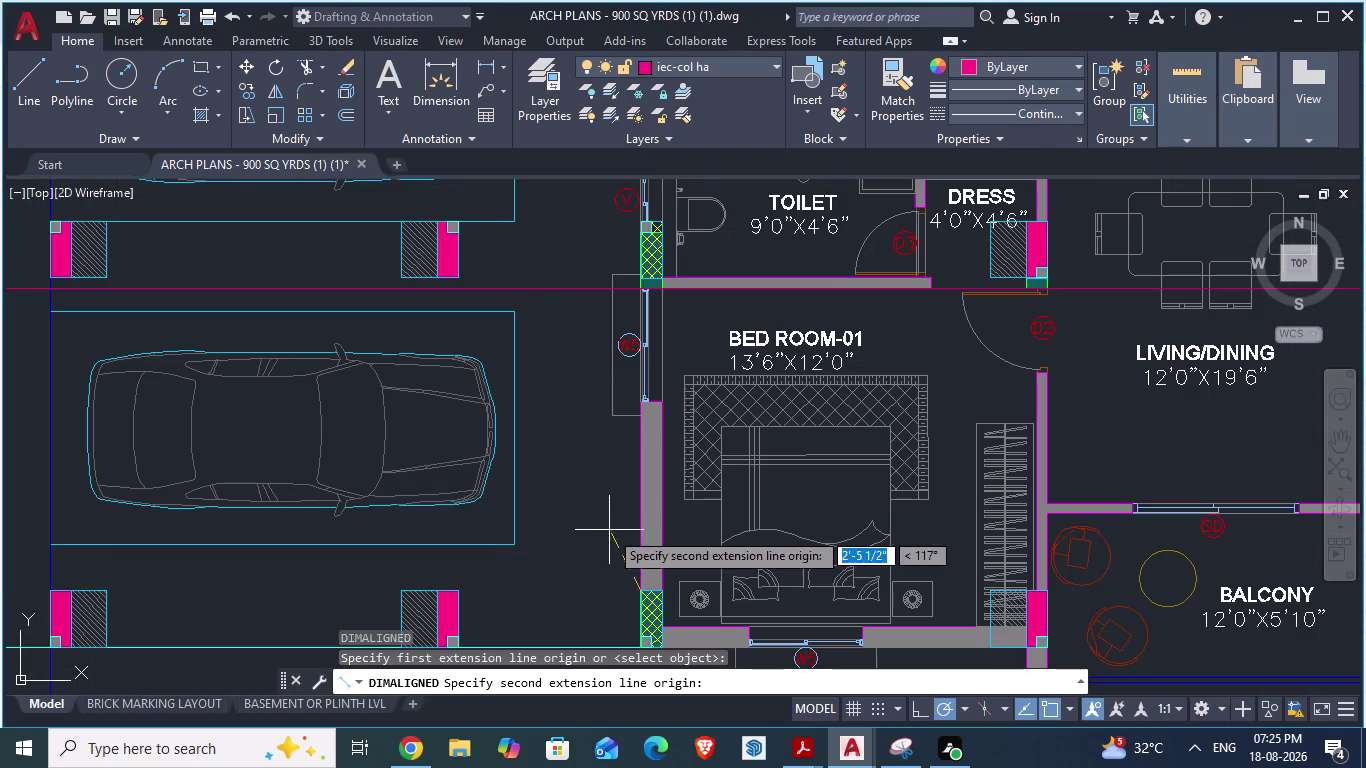
Review the reference plan and return to the ground floor drawing.
scroll(down, 3)
scroll(up, 3)
scroll(up, 3)
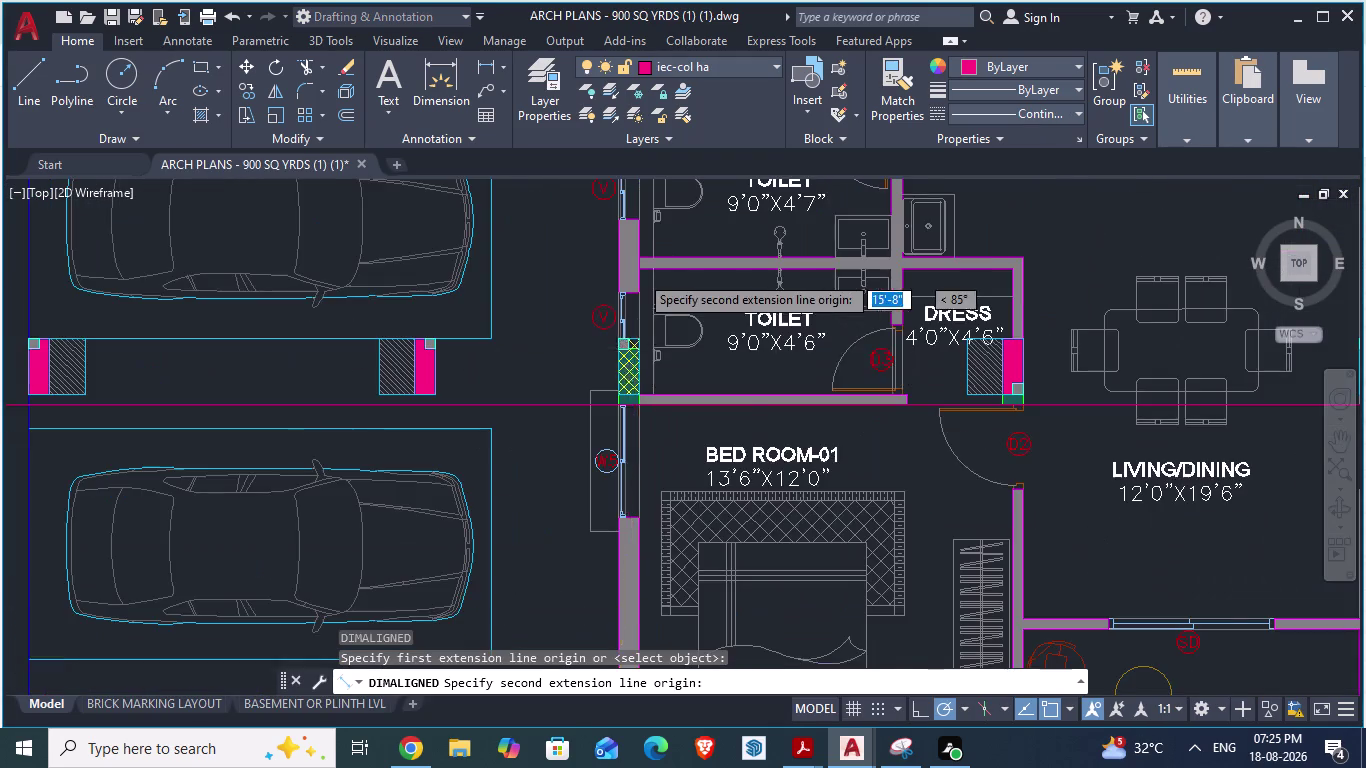
scroll(down, 3)
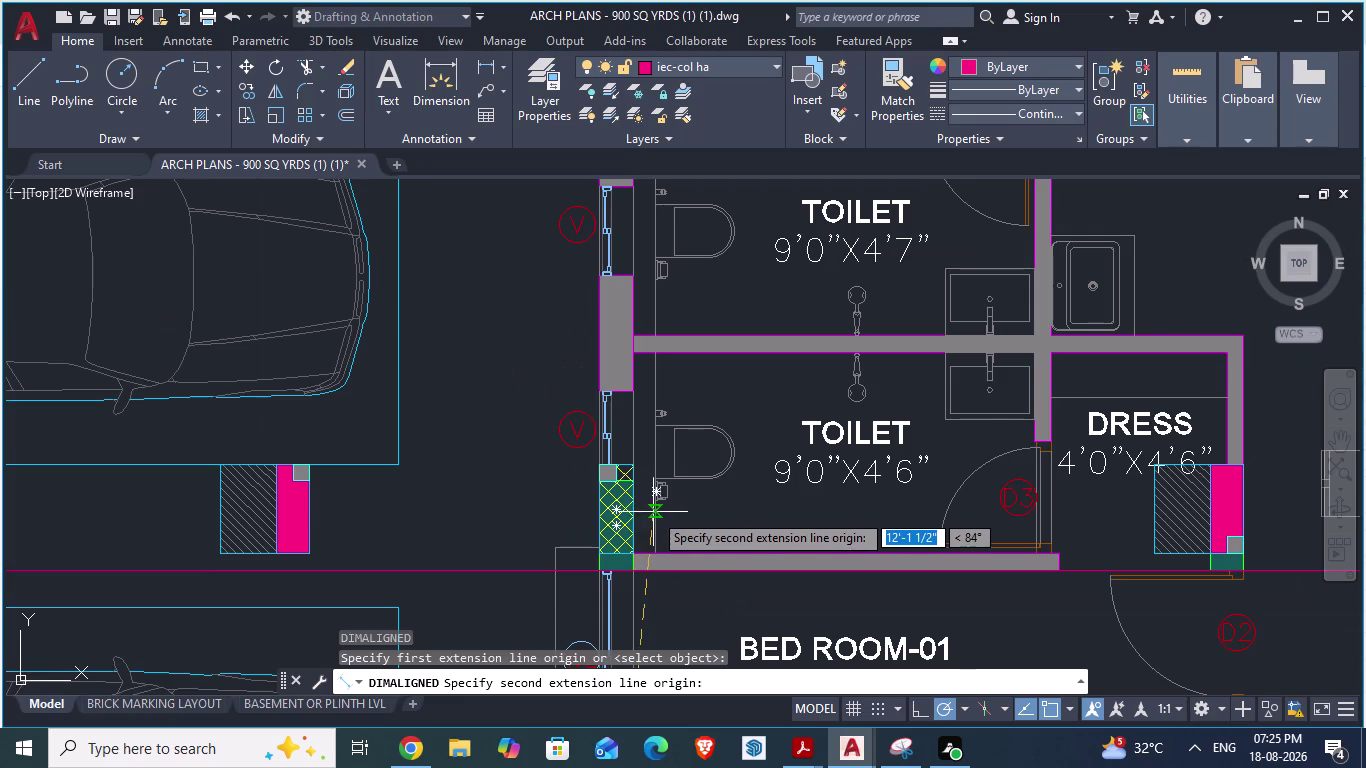
scroll(up, 3)
key(alt+Tab)
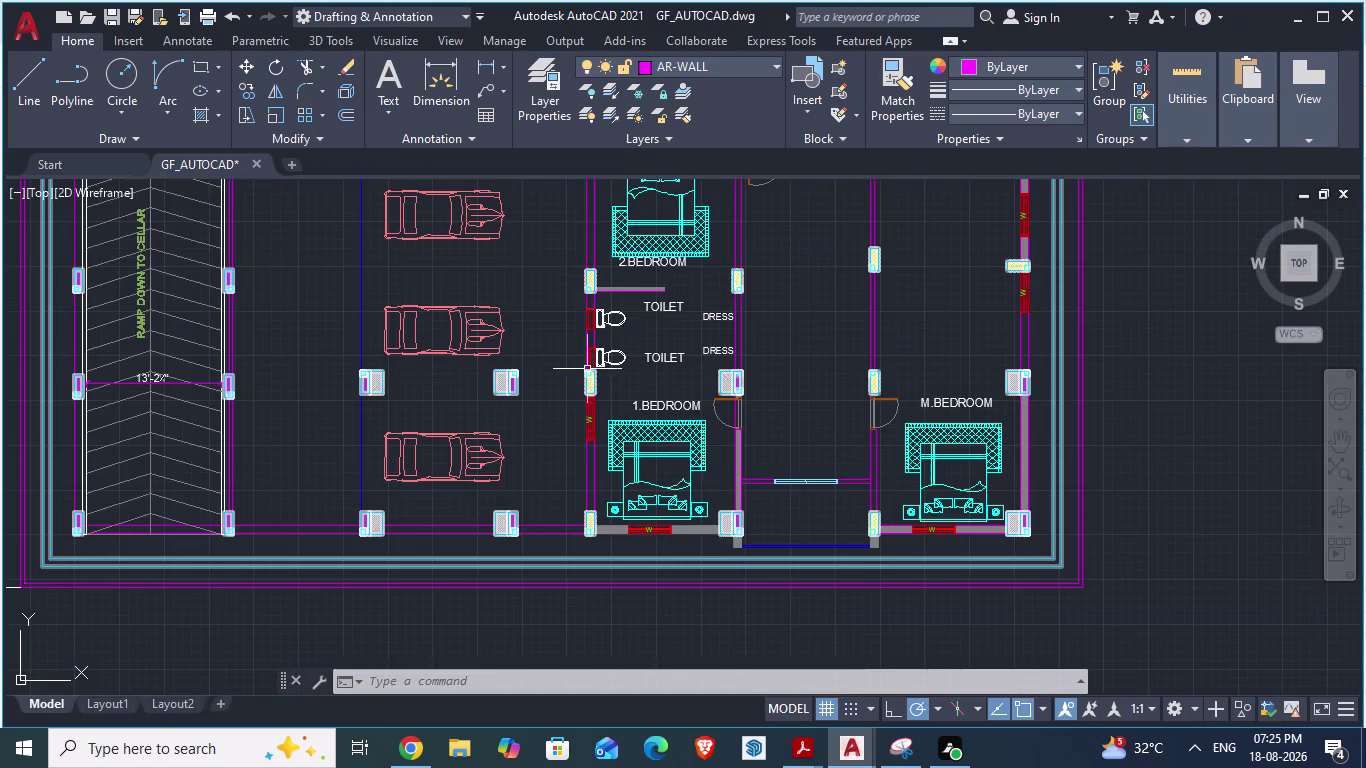
Move the lower toilet's window down onto the hatched column.
scroll(up, 3)
scroll(up, 3)
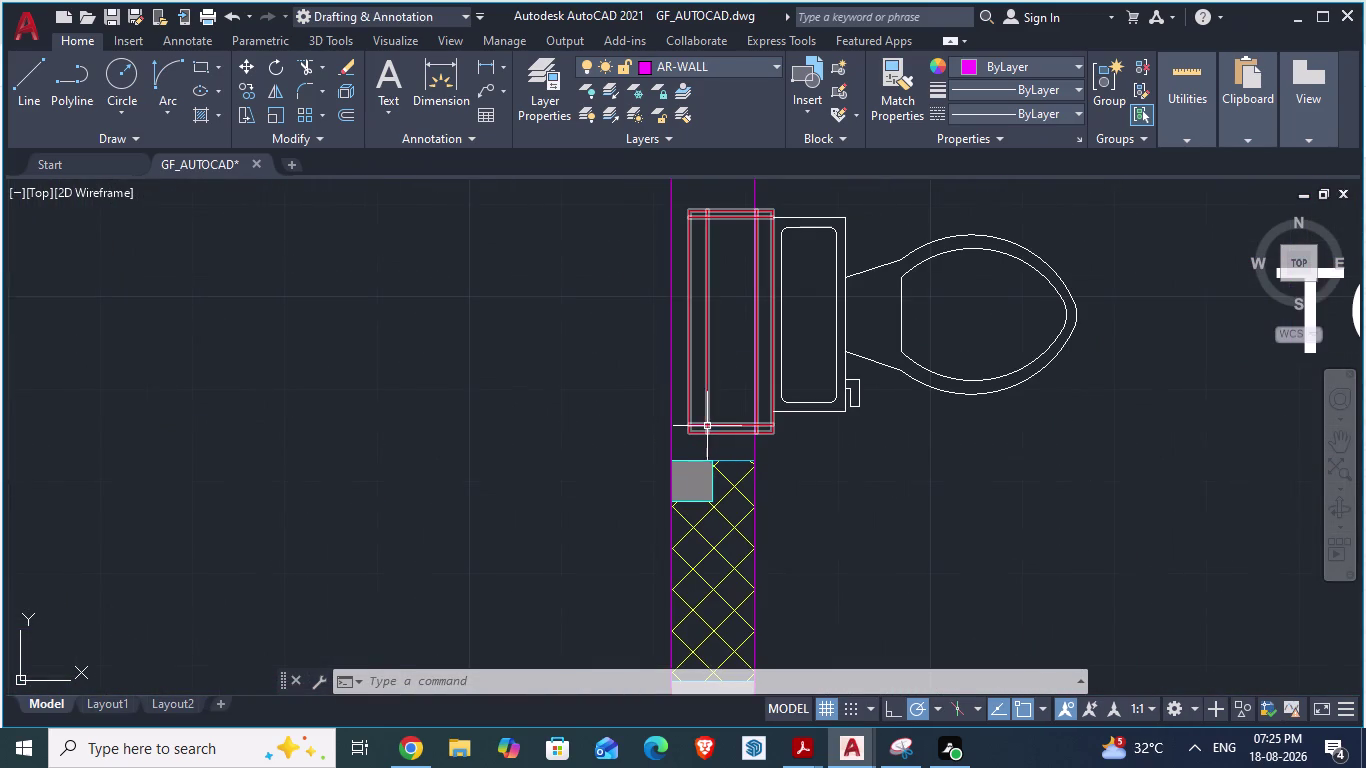
click(707, 426)
key(m)
key(Return)
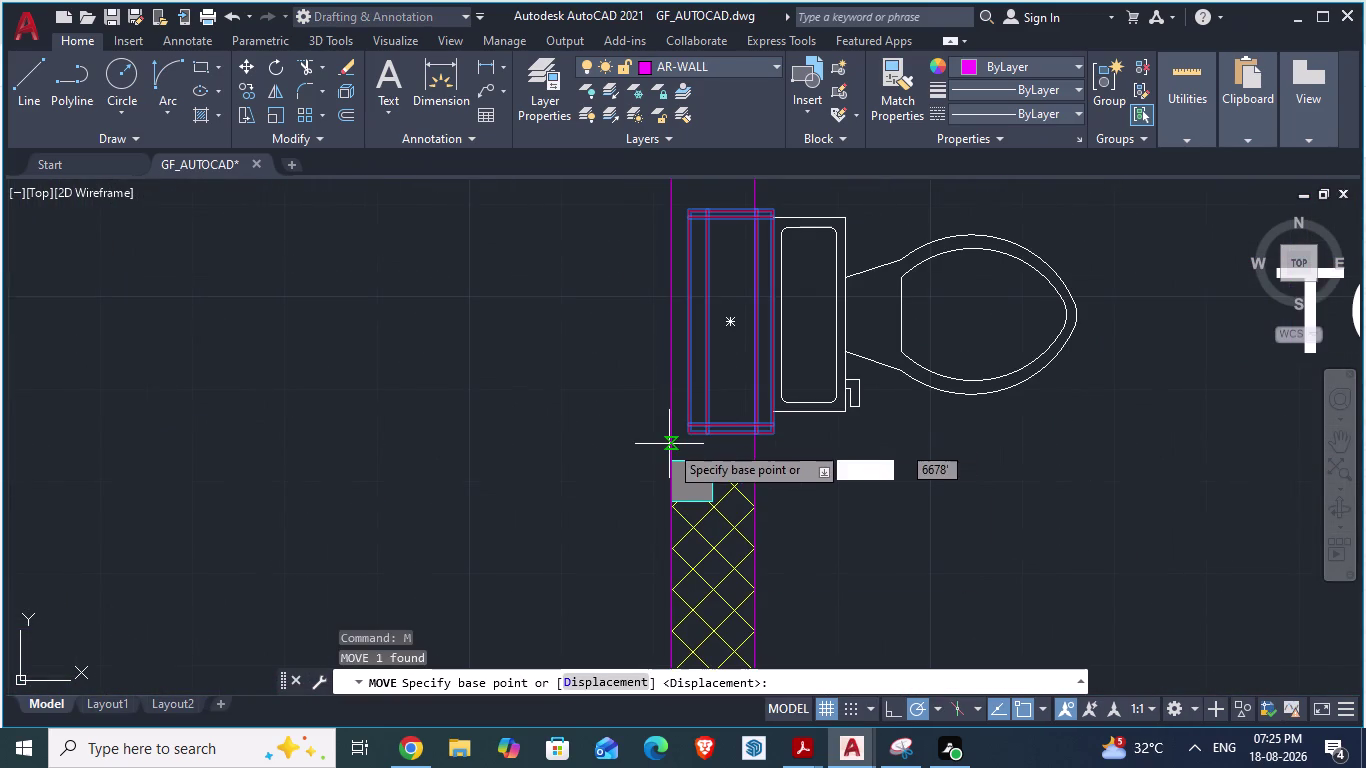
drag(682, 437, 669, 448)
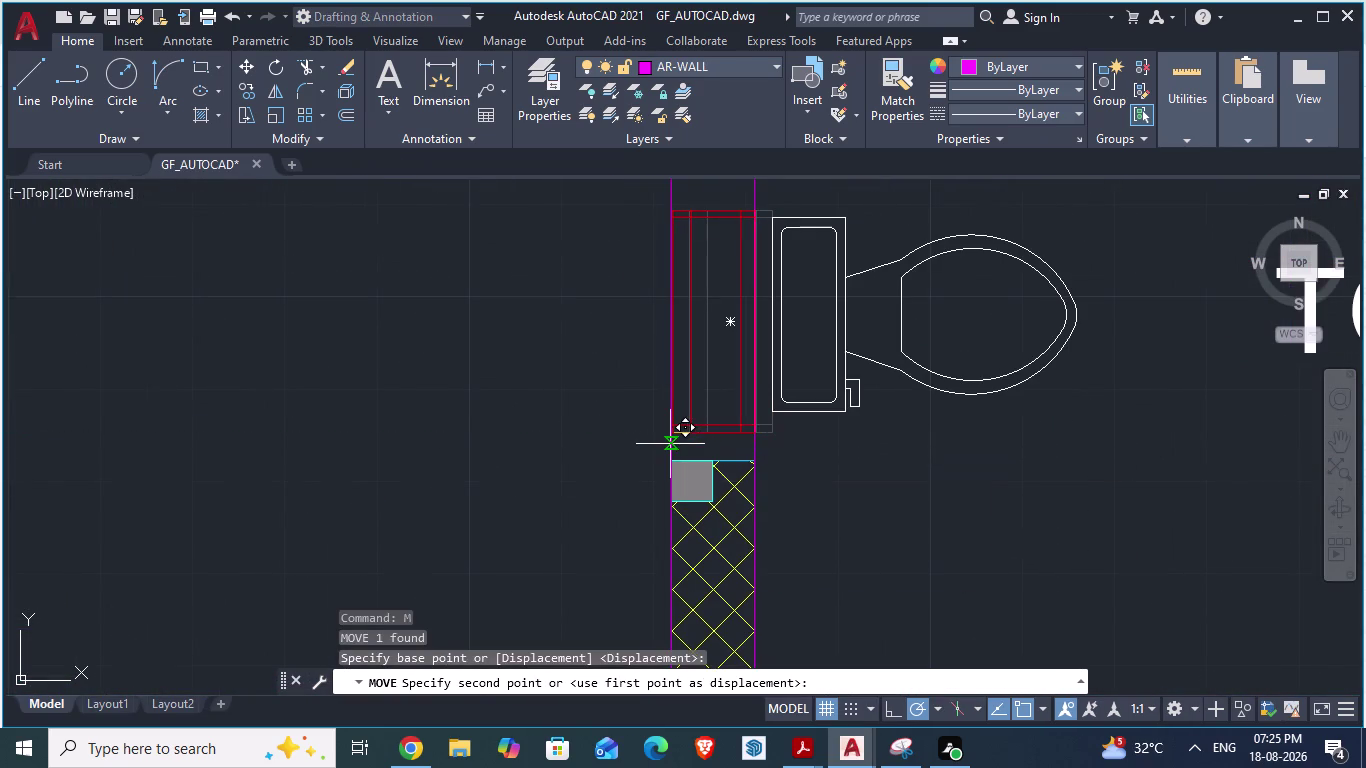
drag(669, 448, 669, 457)
click(669, 457)
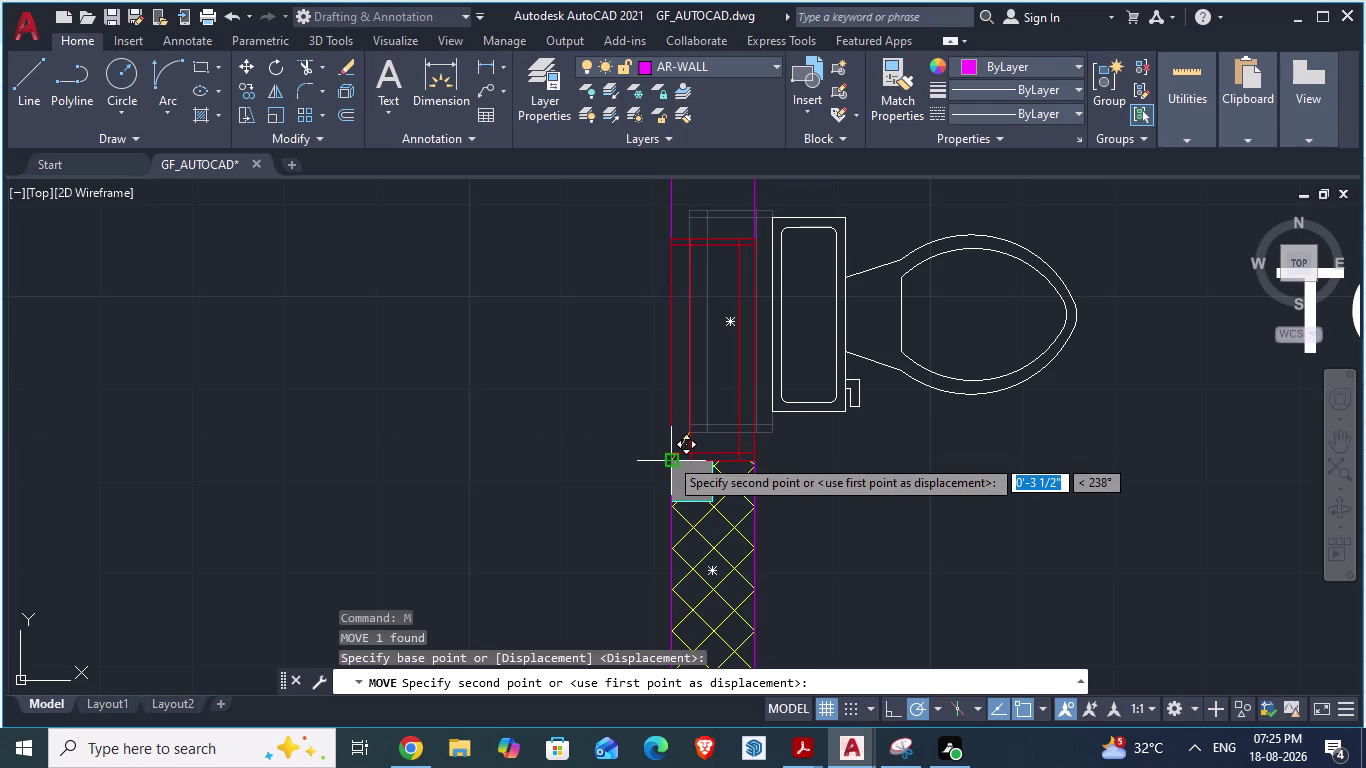
Compare the result against the reference plan by switching between drawings.
scroll(down, 3)
key(alt+Tab)
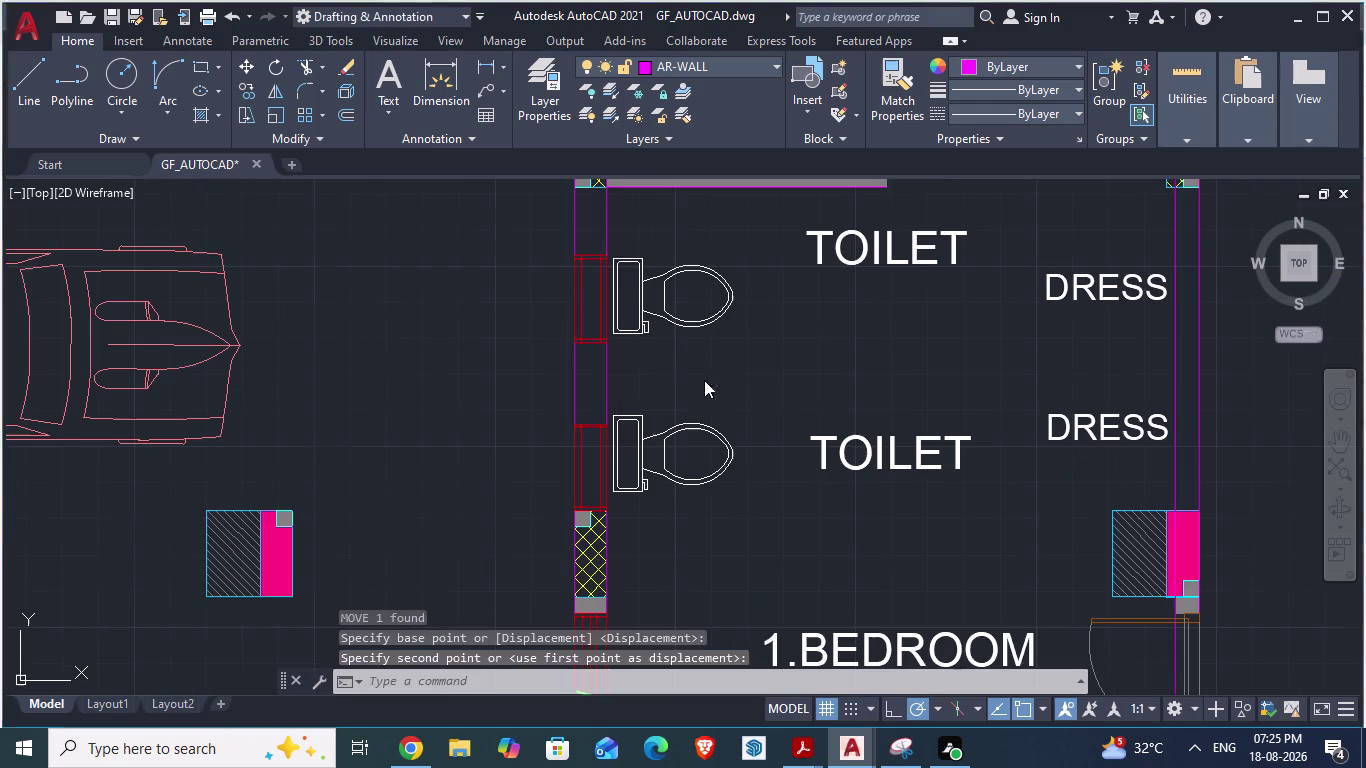
scroll(down, 3)
key(Escape)
scroll(down, 3)
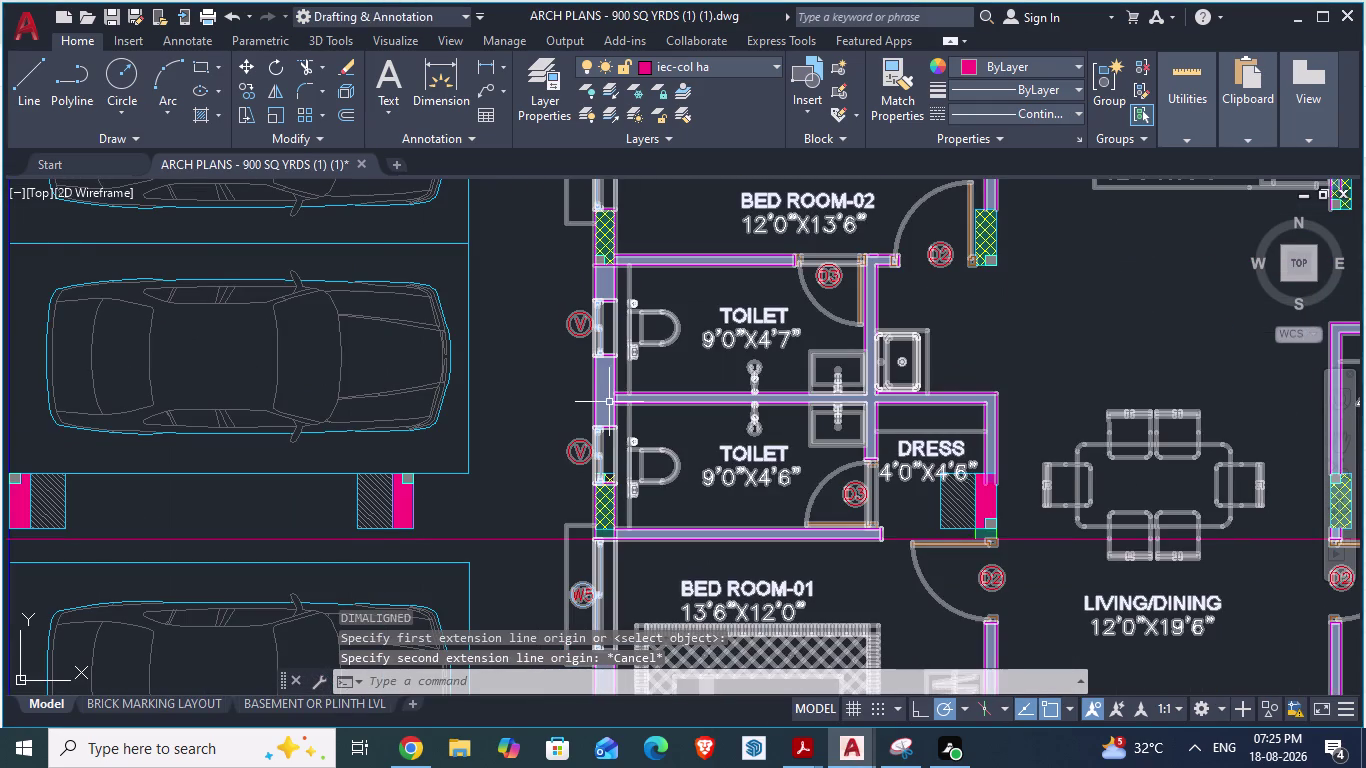
key(alt+Tab)
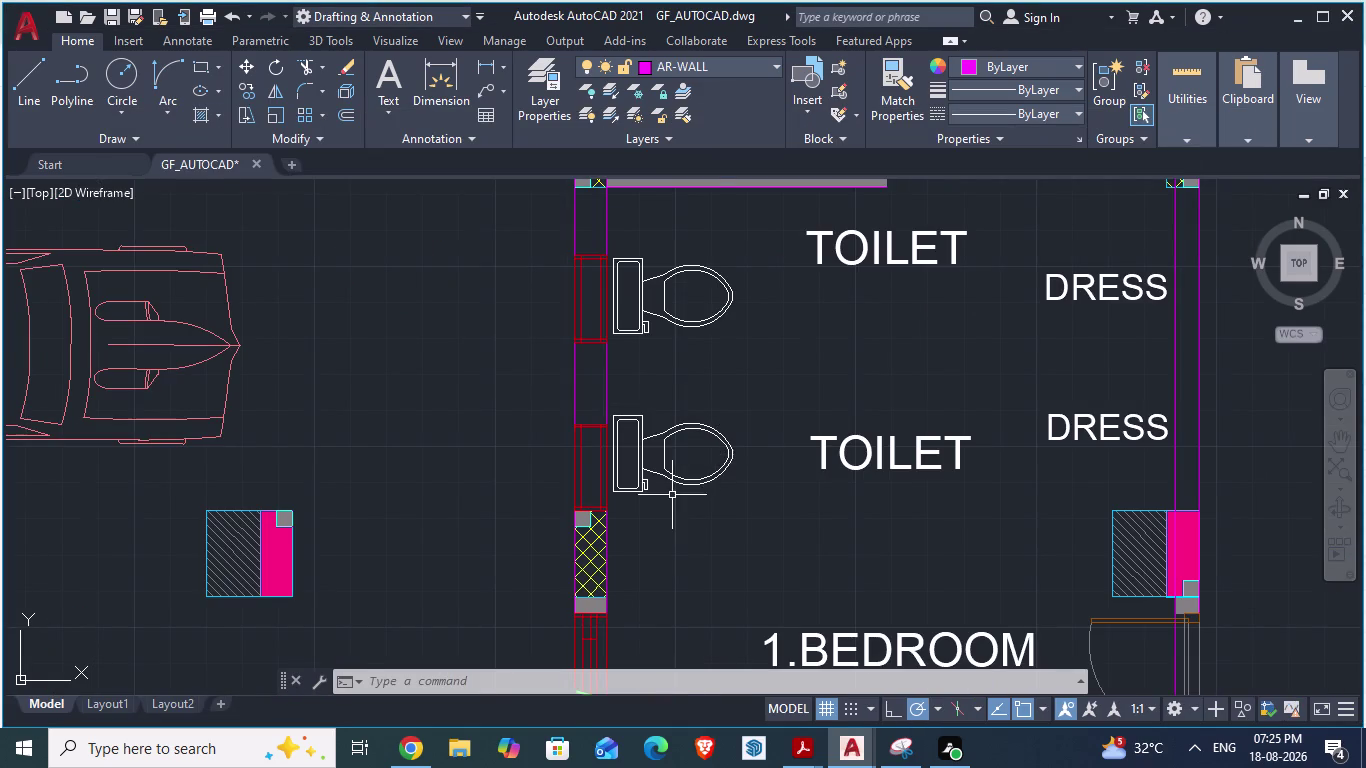
scroll(down, 3)
key(alt+Tab)
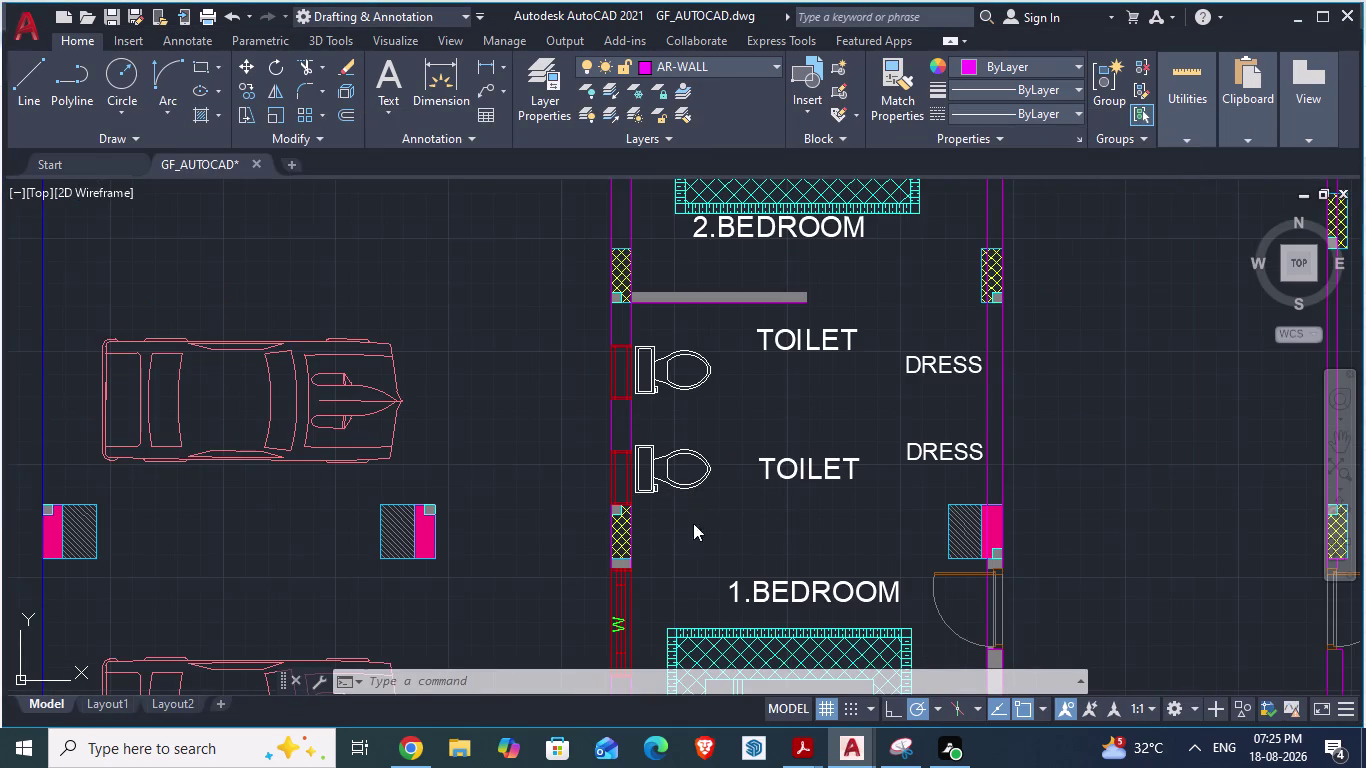
key(alt+Tab)
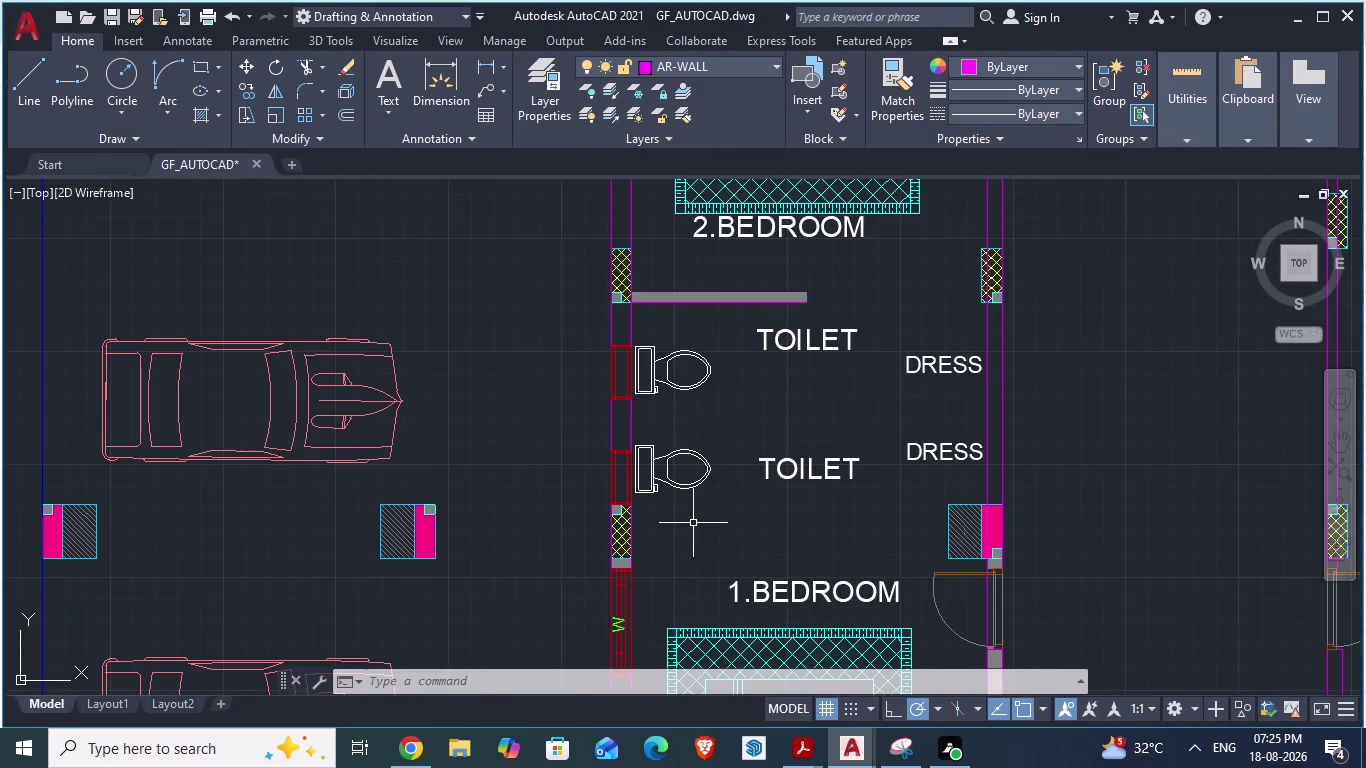
Start an aligned dimension on the dress room wall in the reference plan.
scroll(down, 3)
scroll(up, 3)
scroll(down, 3)
scroll(down, 3)
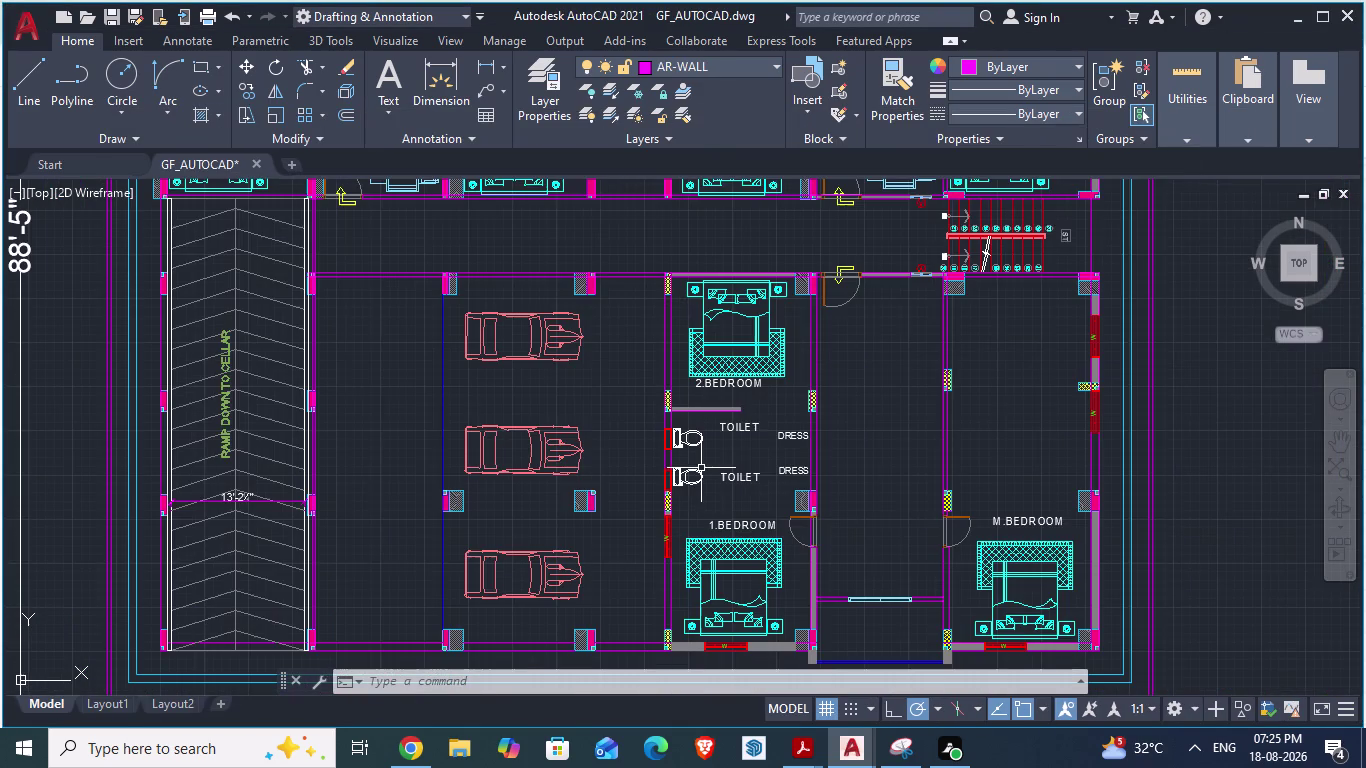
key(alt+Tab)
scroll(up, 3)
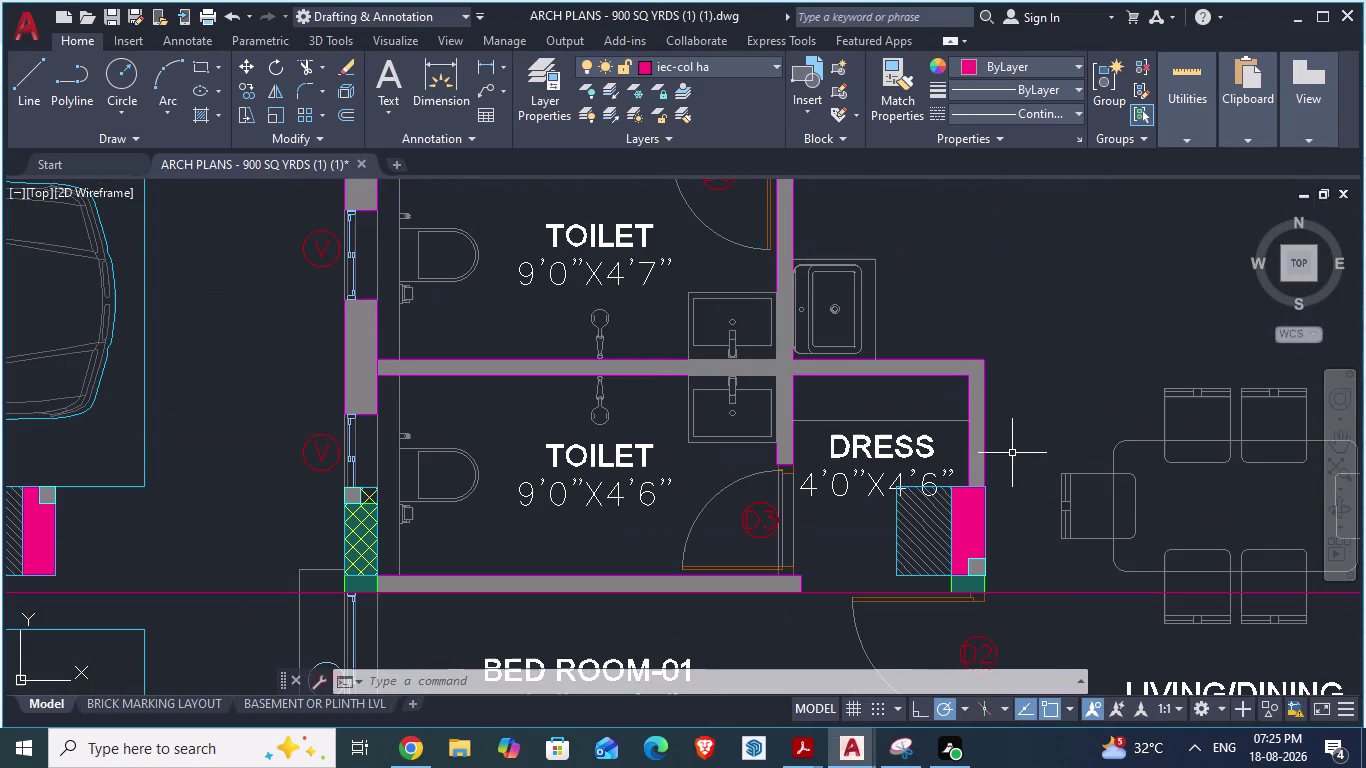
text(DA)
key(Return)
click(985, 482)
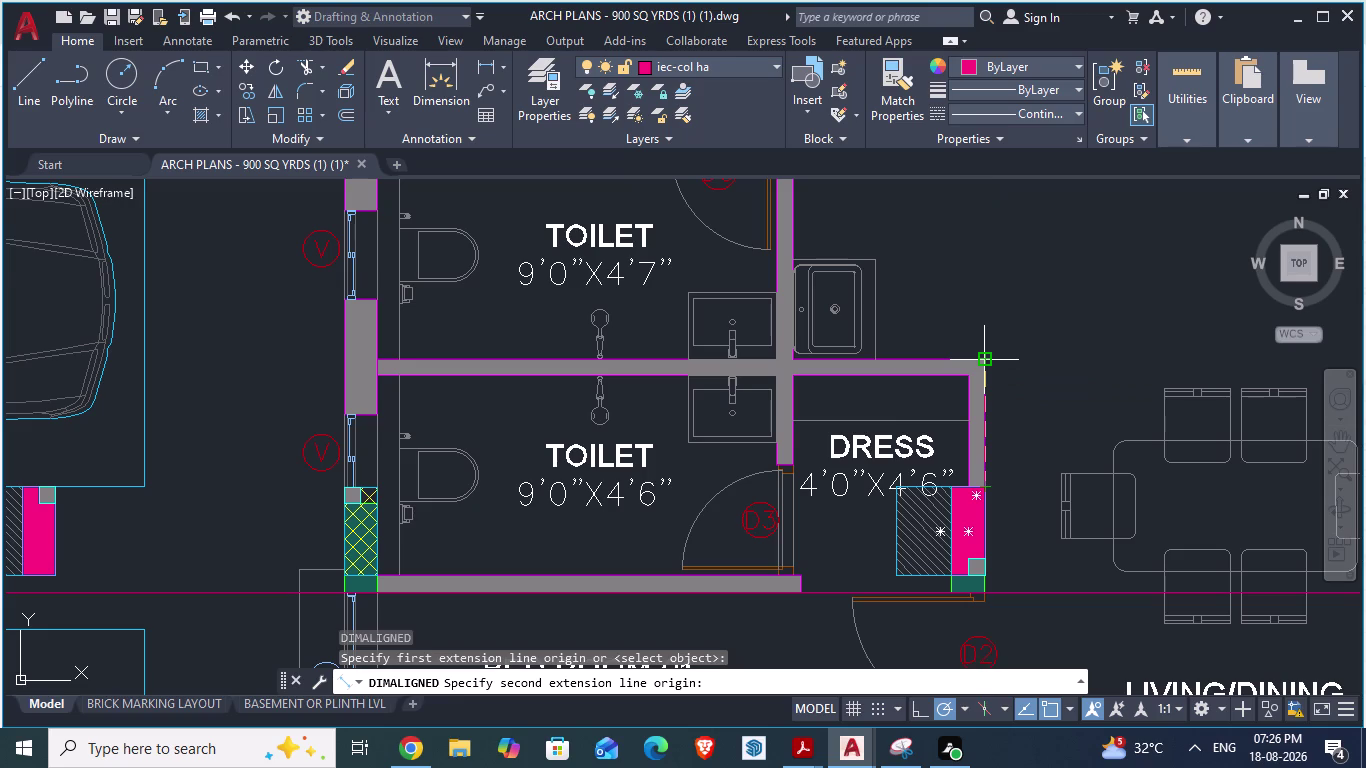
In GF_AUTOCAD, dimension the dress wall at 2'-10½", then cancel the dimension.
key(alt+Tab)
scroll(up, 3)
scroll(up, 3)
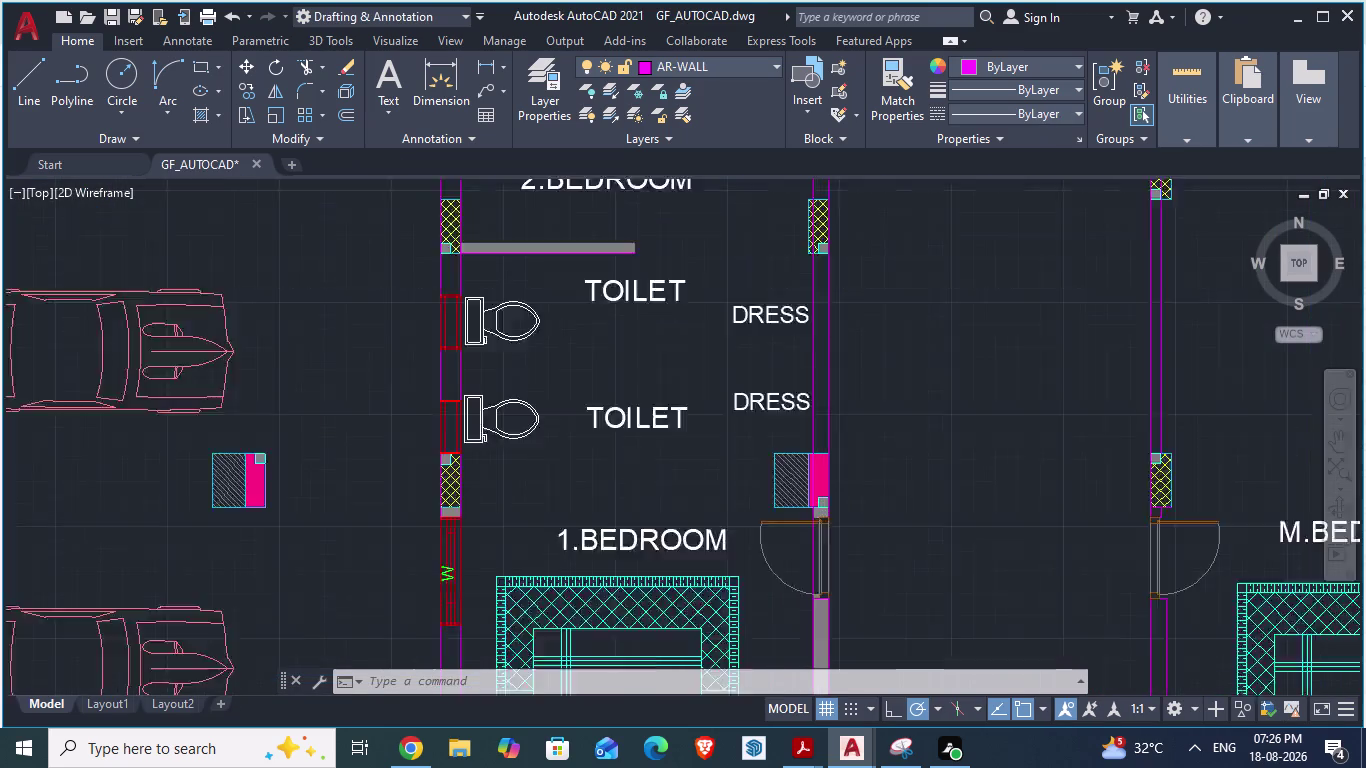
text(DA)
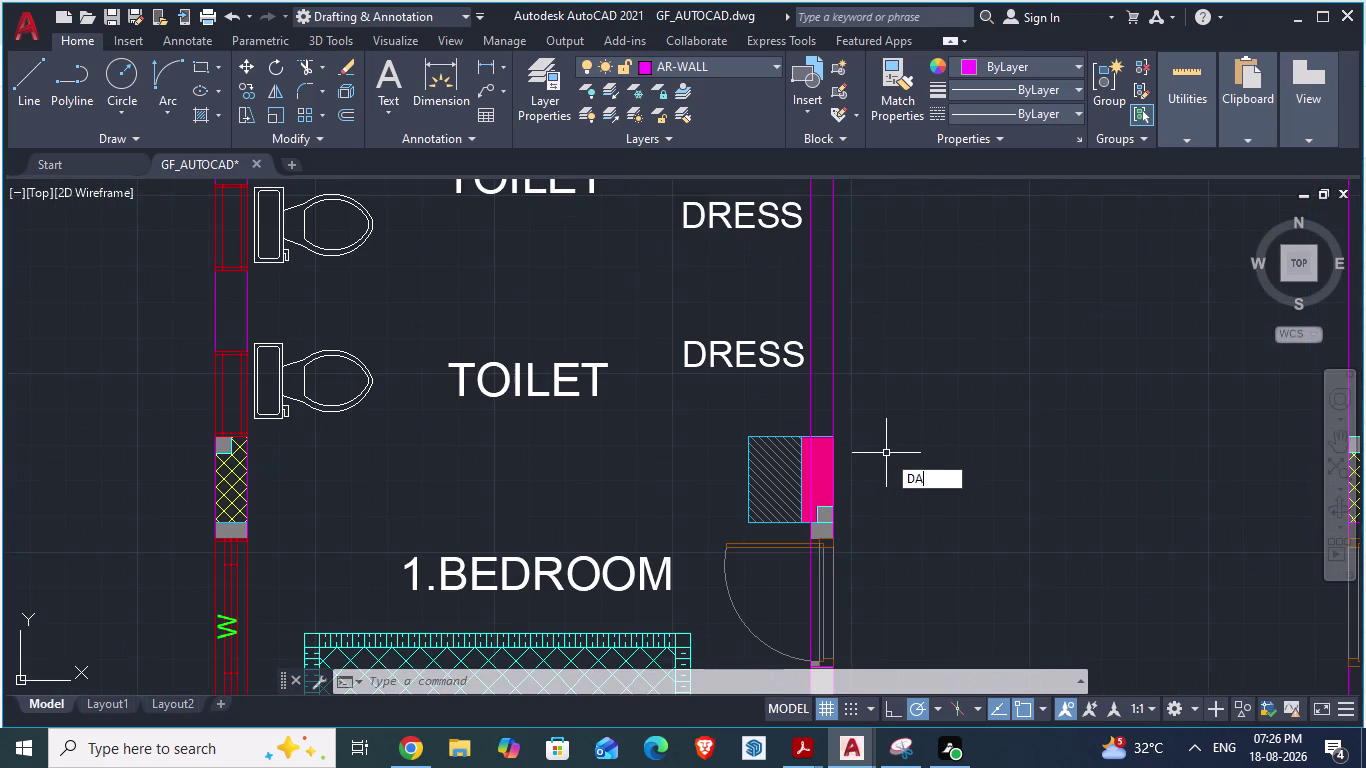
key(Return)
click(831, 431)
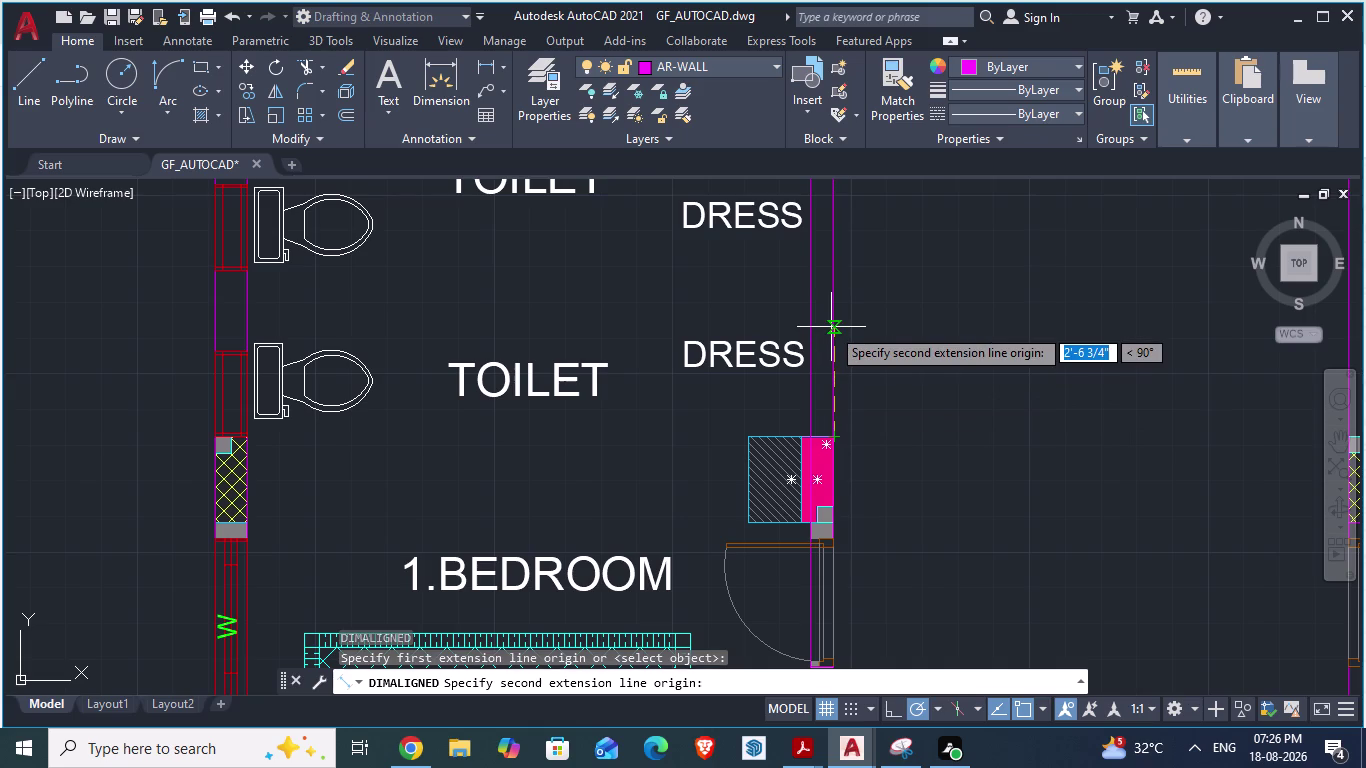
scroll(up, 3)
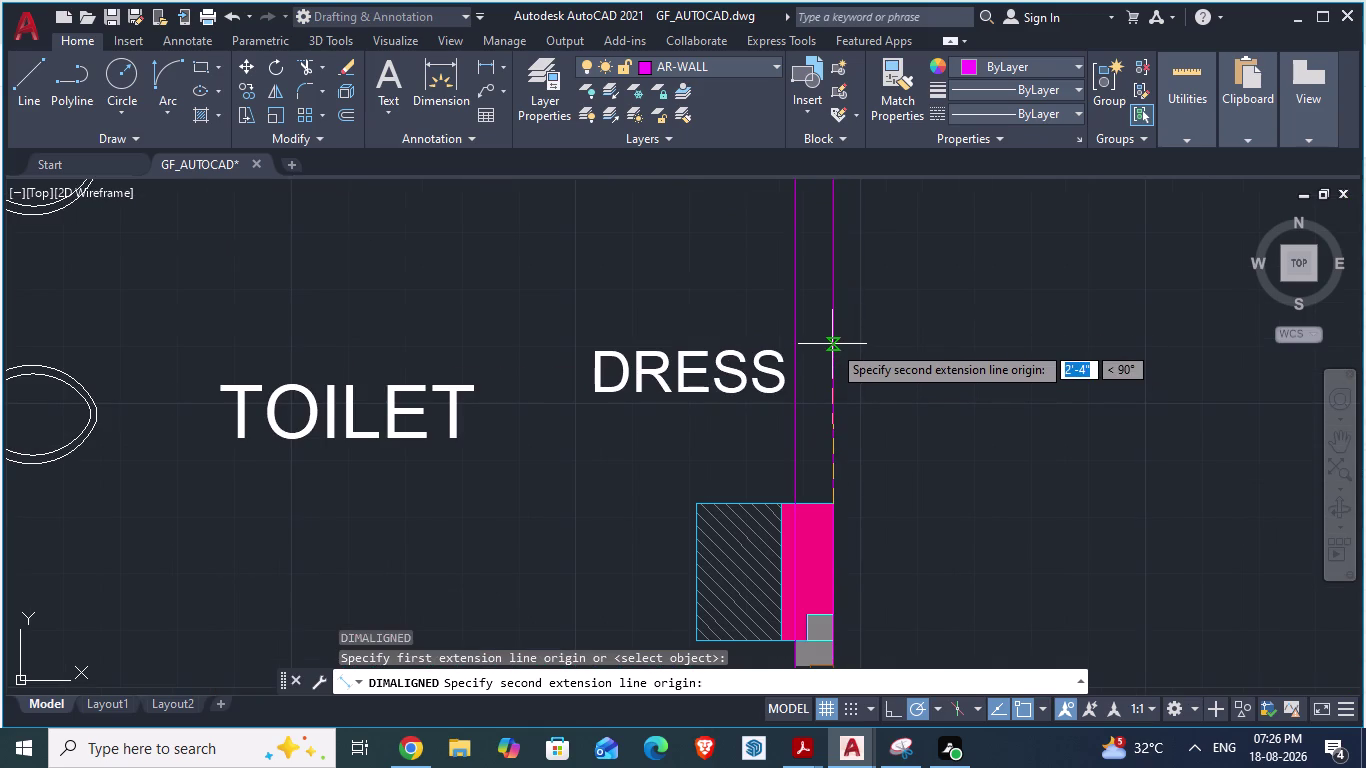
scroll(up, 3)
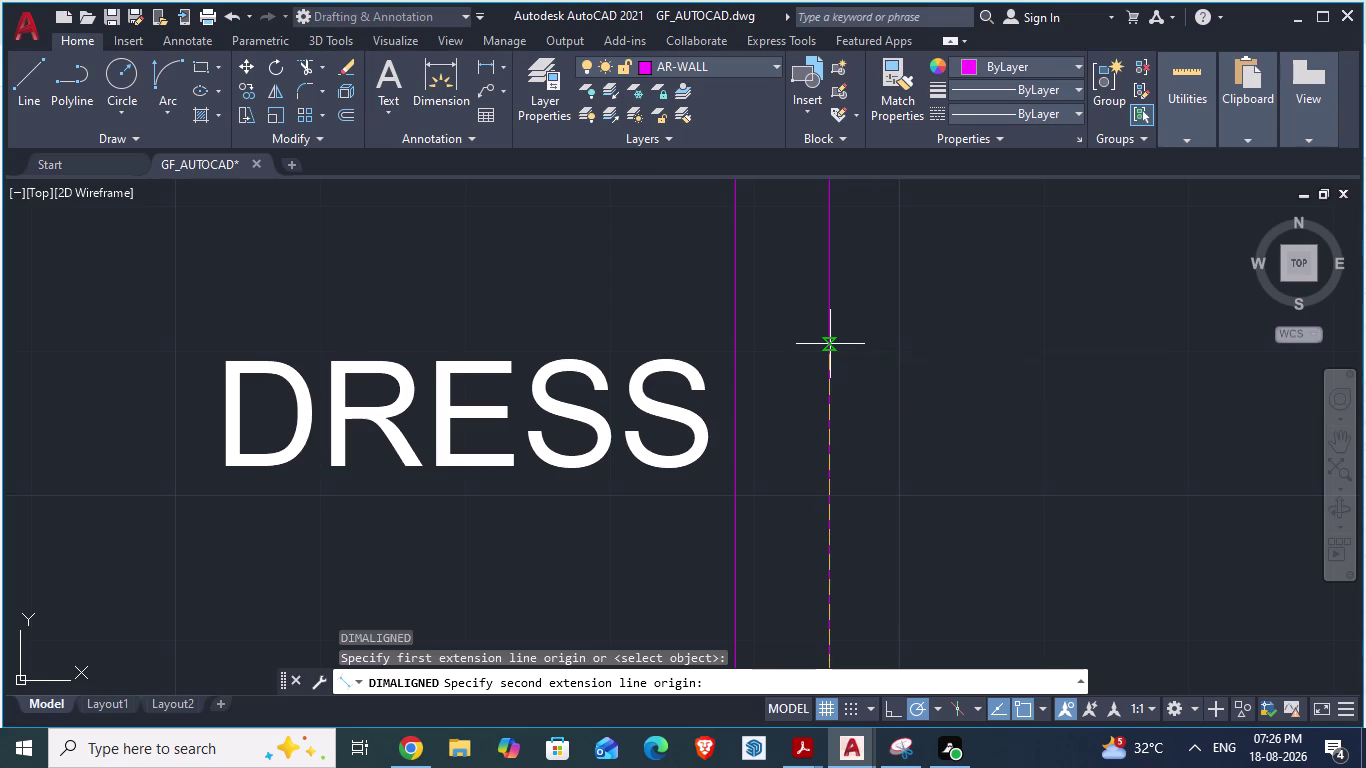
text(2')
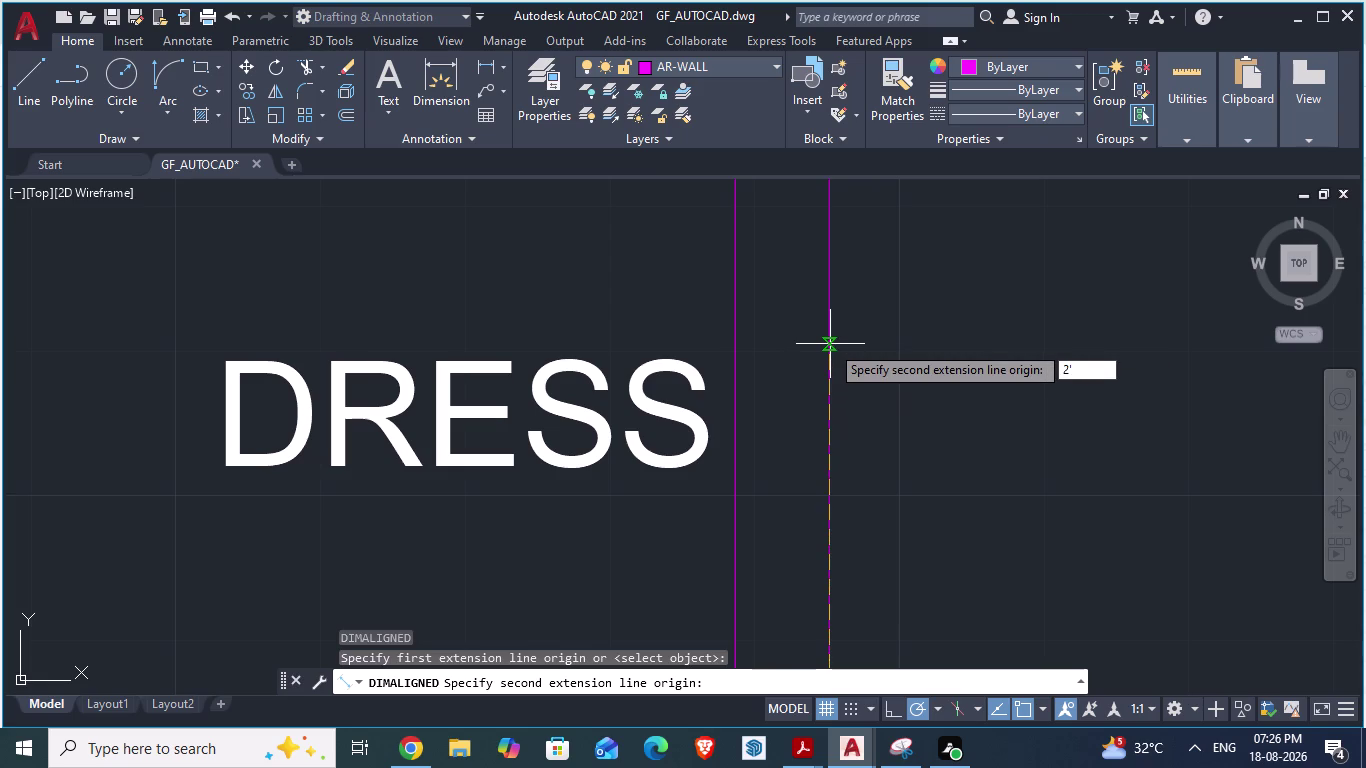
text(10.5")
key(Return)
scroll(down, 3)
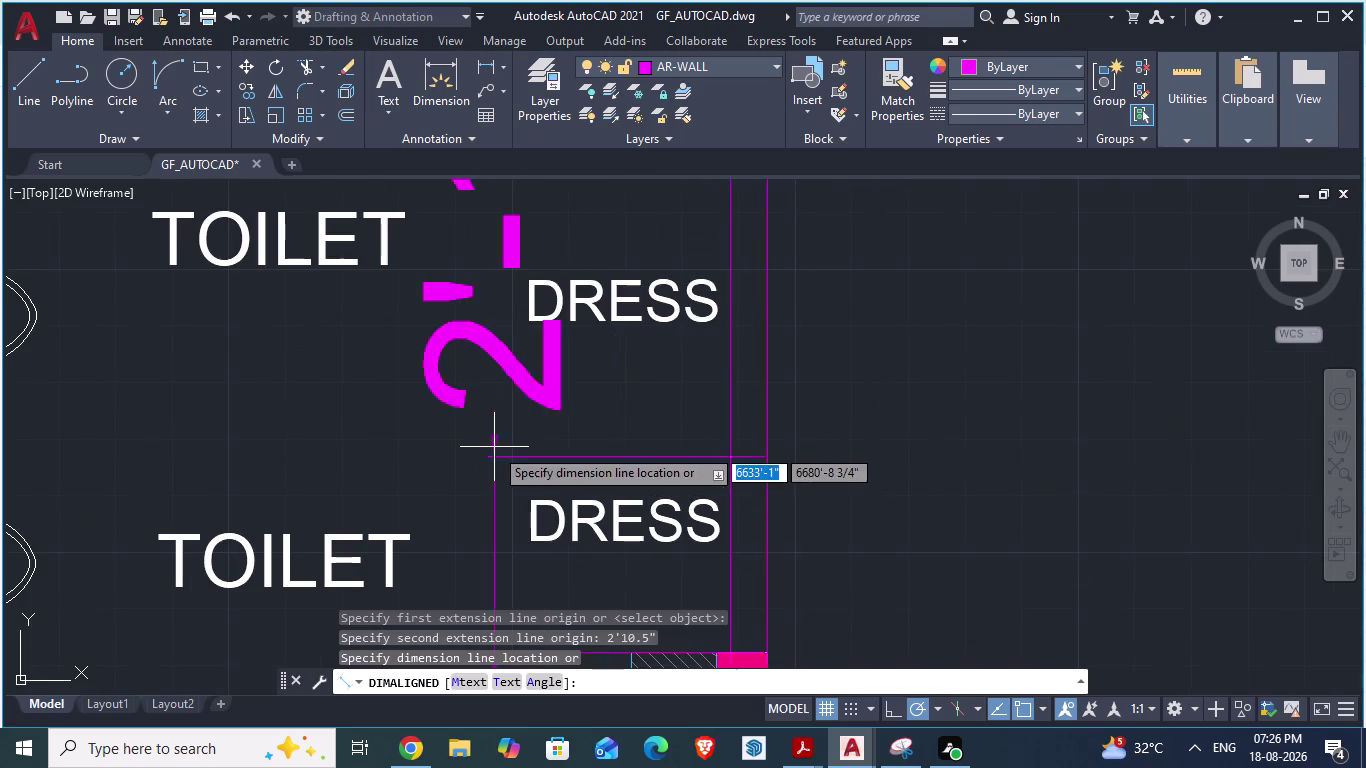
scroll(down, 3)
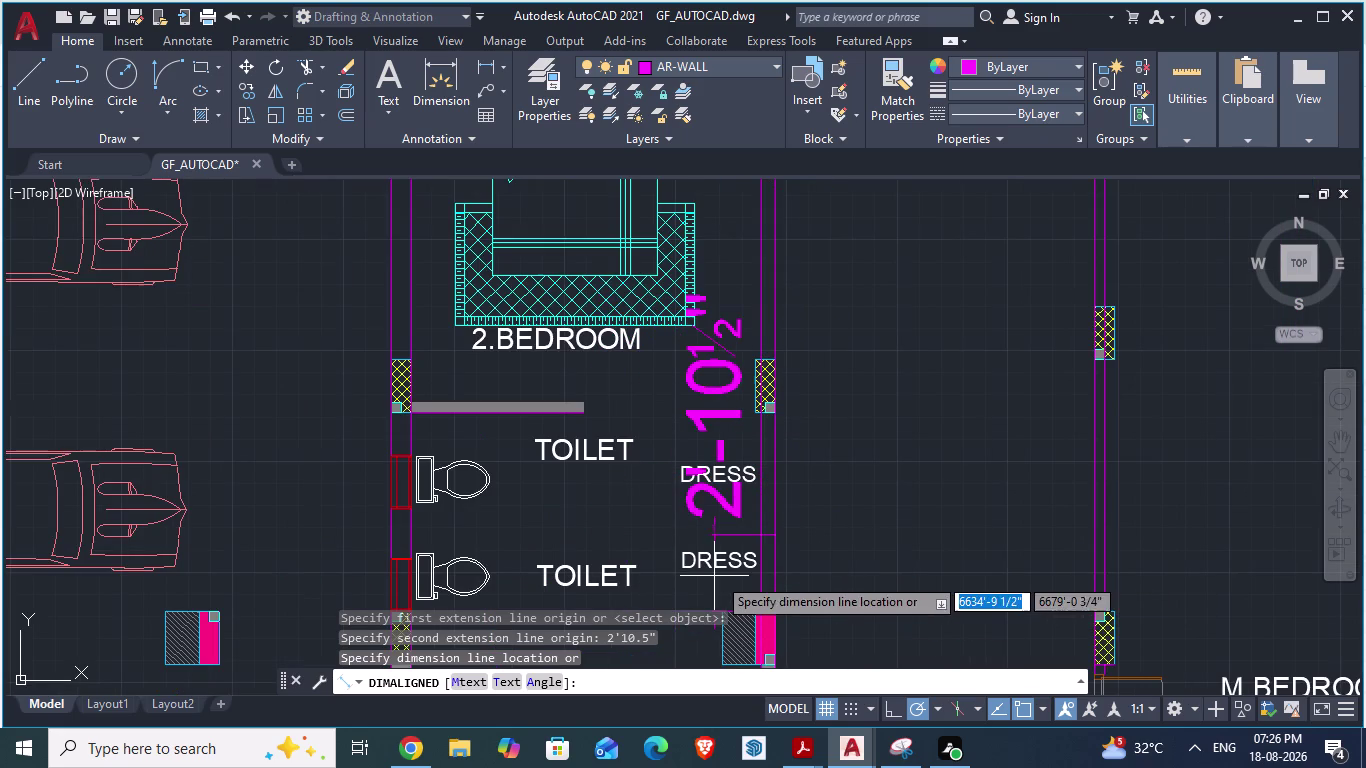
key(Escape)
Recheck the reference plan and zoom in on the dress wall corner.
scroll(down, 3)
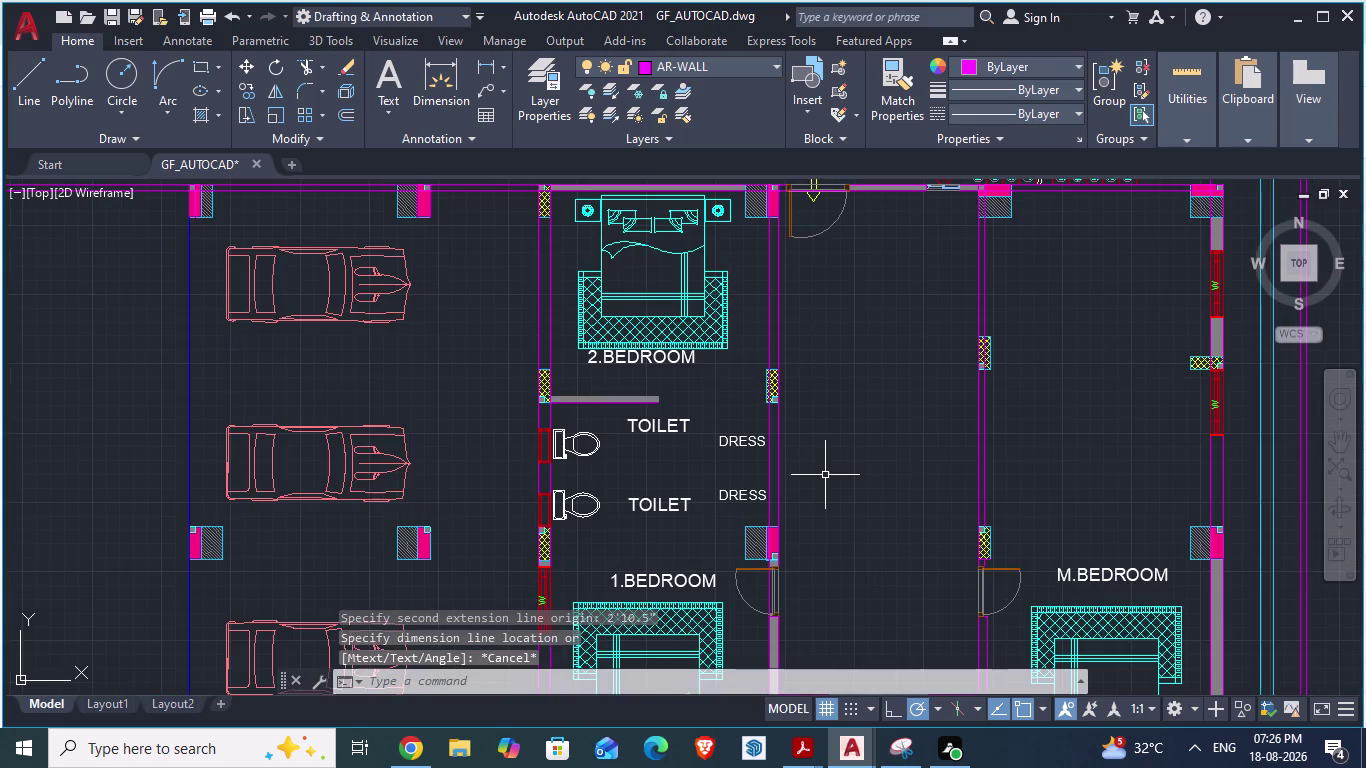
key(alt+Tab)
scroll(down, 3)
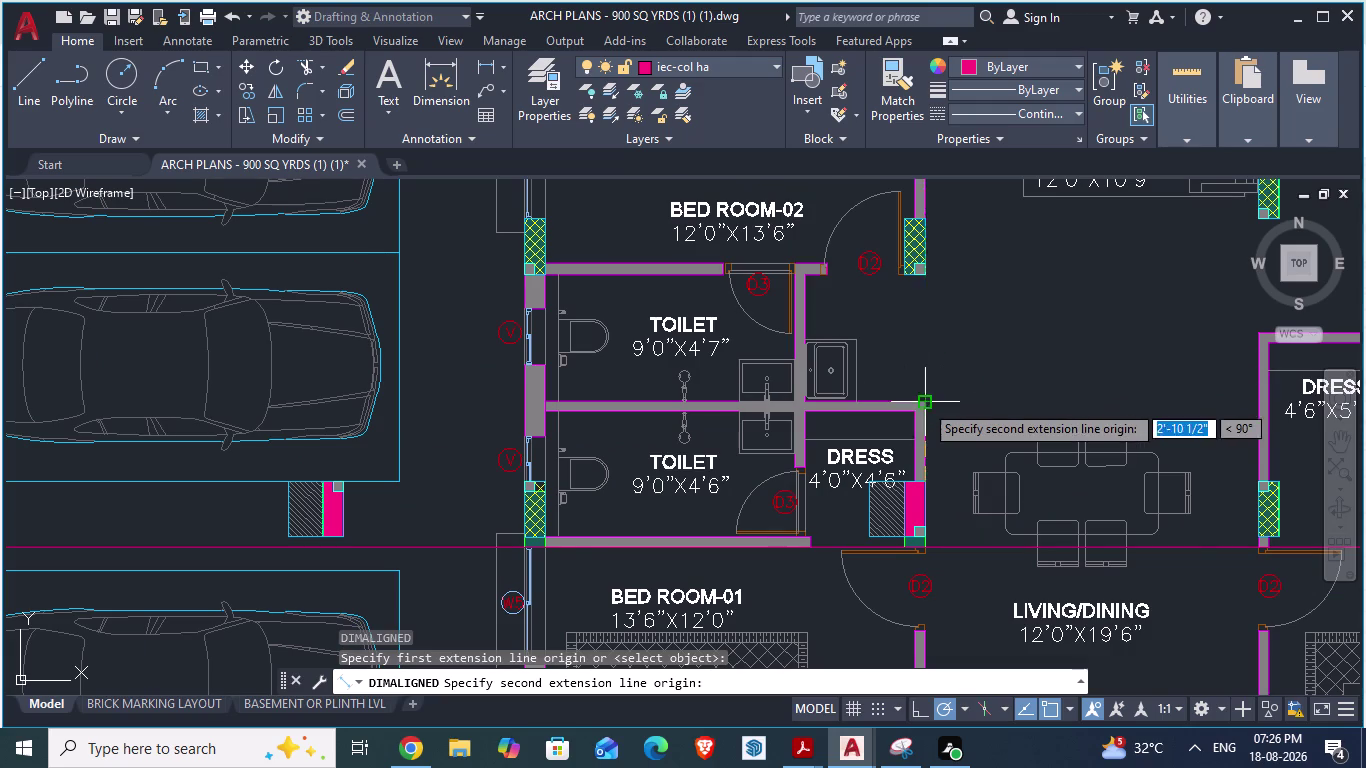
scroll(up, 3)
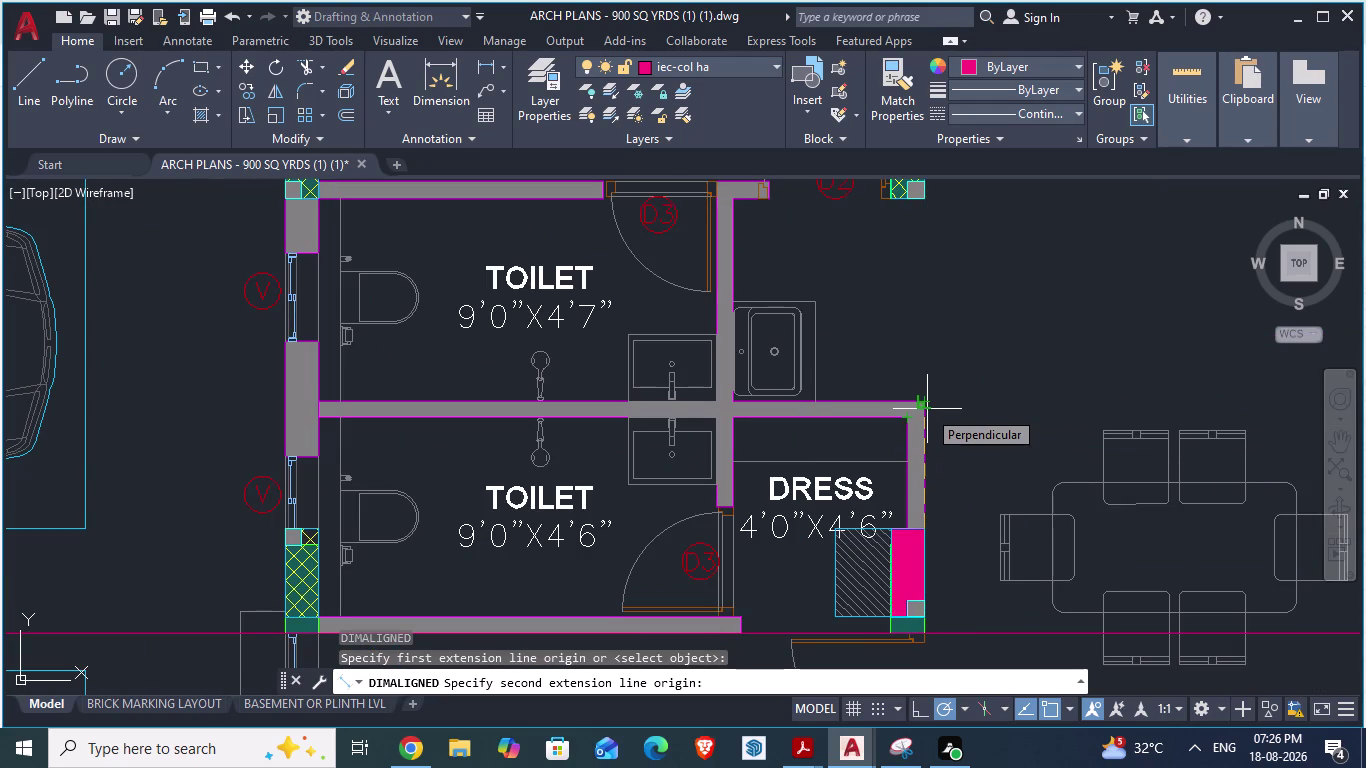
key(alt+Tab)
scroll(down, 3)
scroll(up, 3)
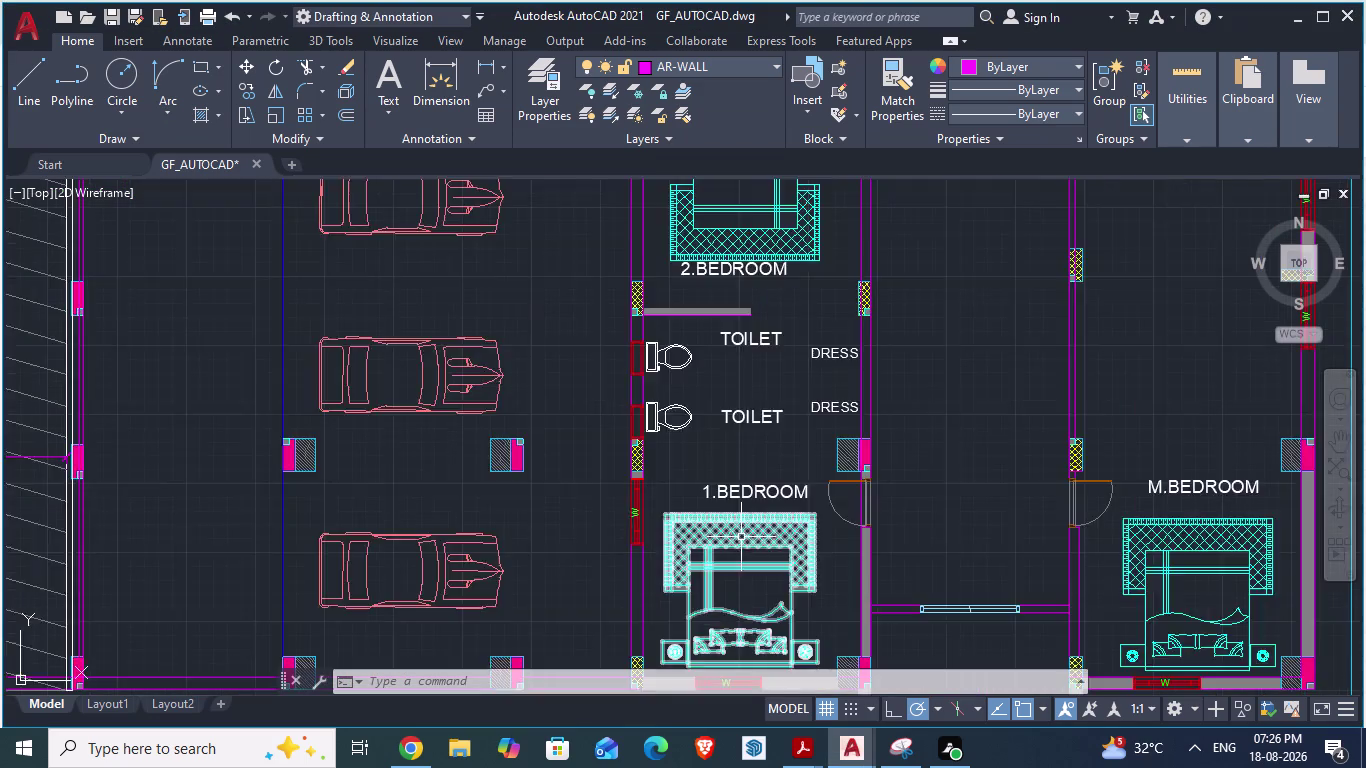
scroll(up, 3)
scroll(down, 3)
scroll(up, 3)
scroll(down, 3)
scroll(up, 3)
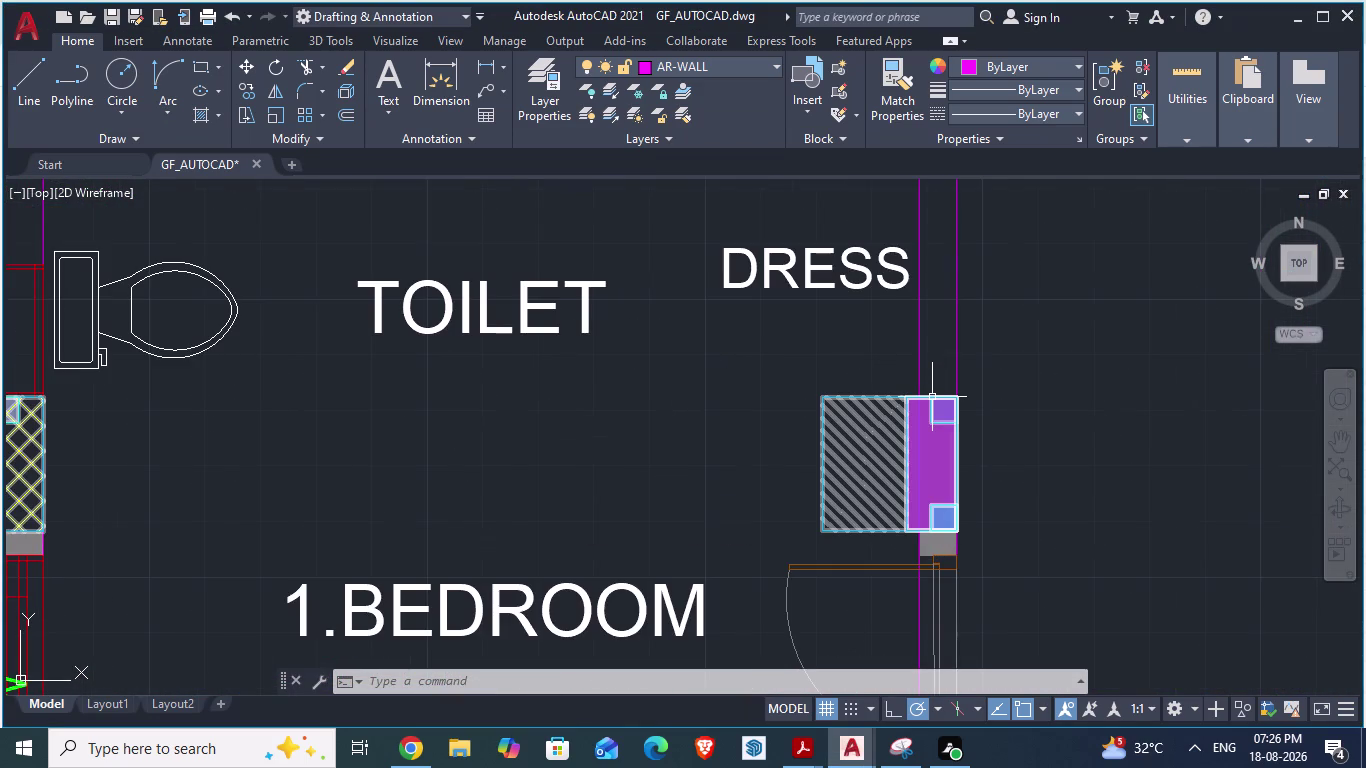
Start a partition line at the column corner, running 2'10.5" up.
key(l)
key(Return)
scroll(up, 3)
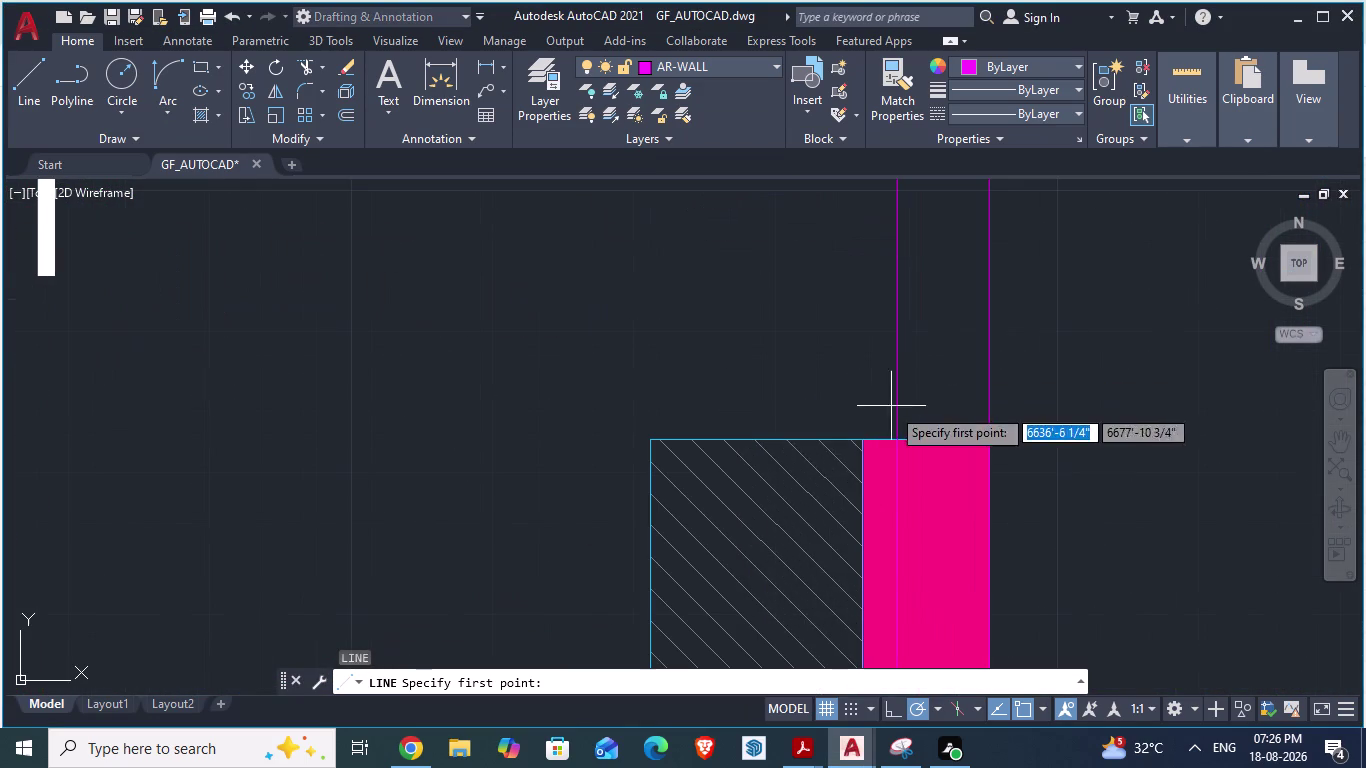
click(791, 443)
text(2)
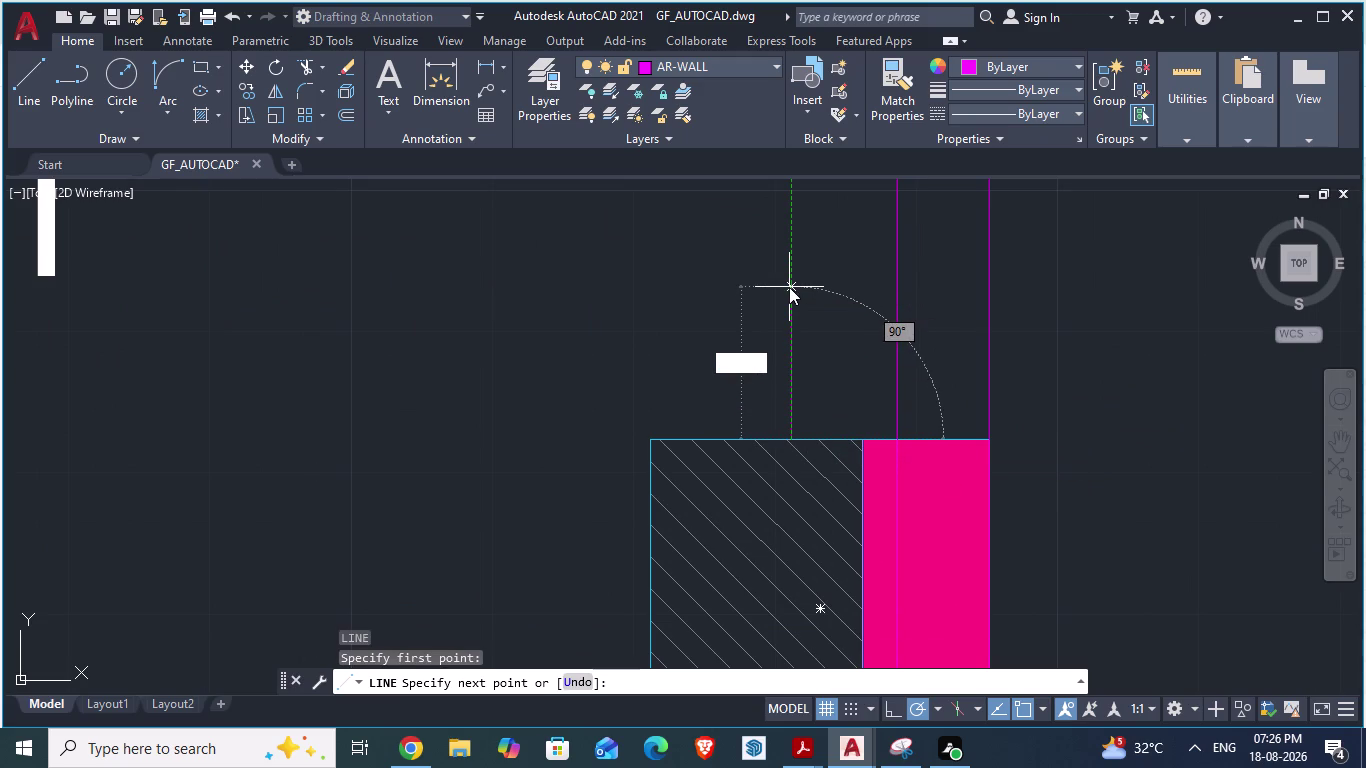
text(')
text(10.)
text(5")
key(Return)
Continue the partition line across the toilet room and finish it.
scroll(down, 3)
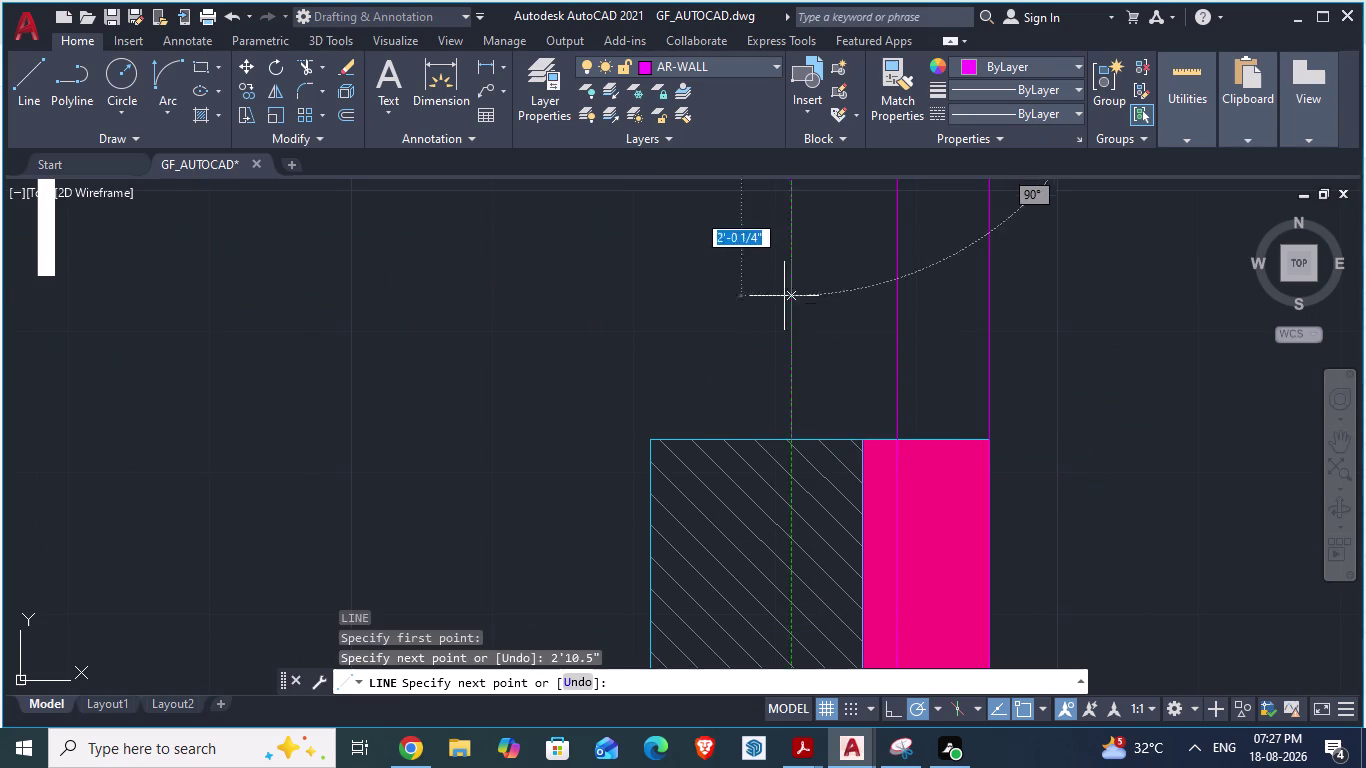
scroll(down, 3)
scroll(down, 3)
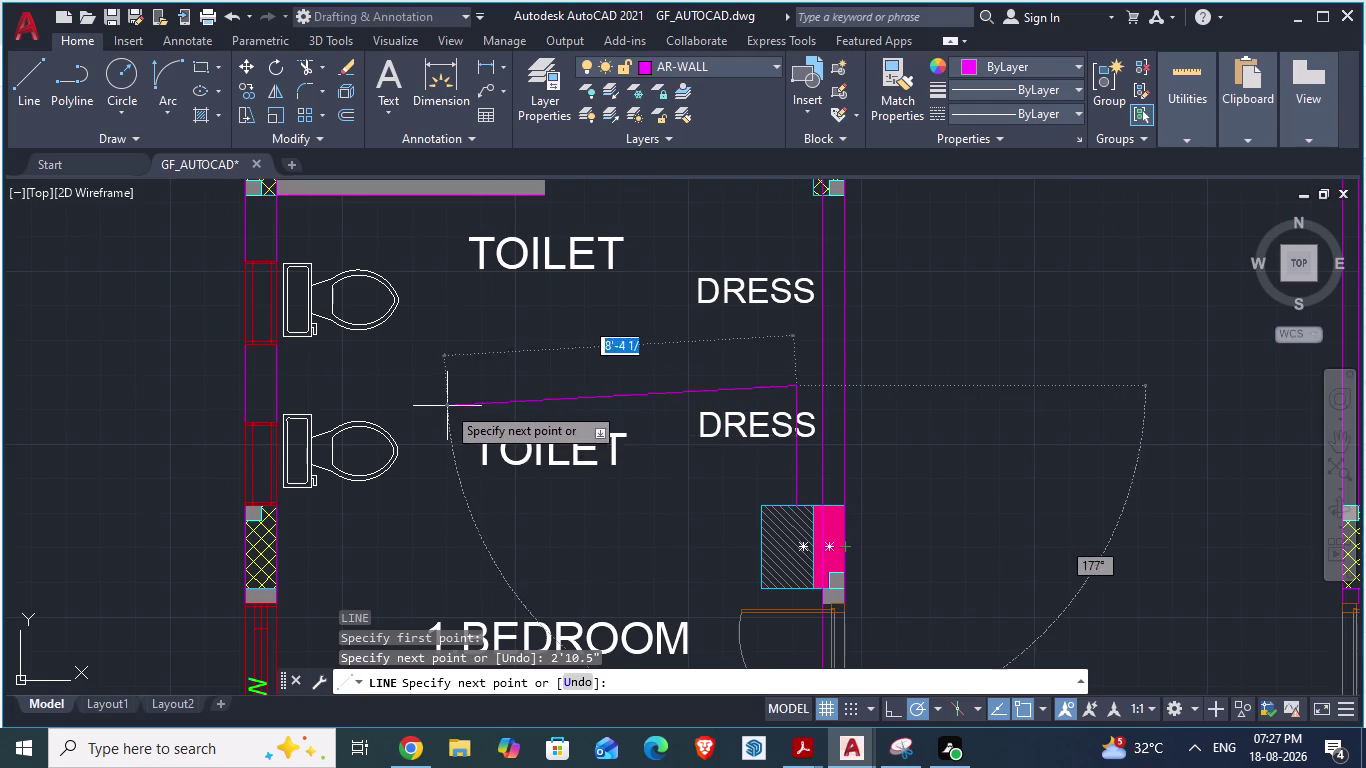
click(423, 390)
key(Return)
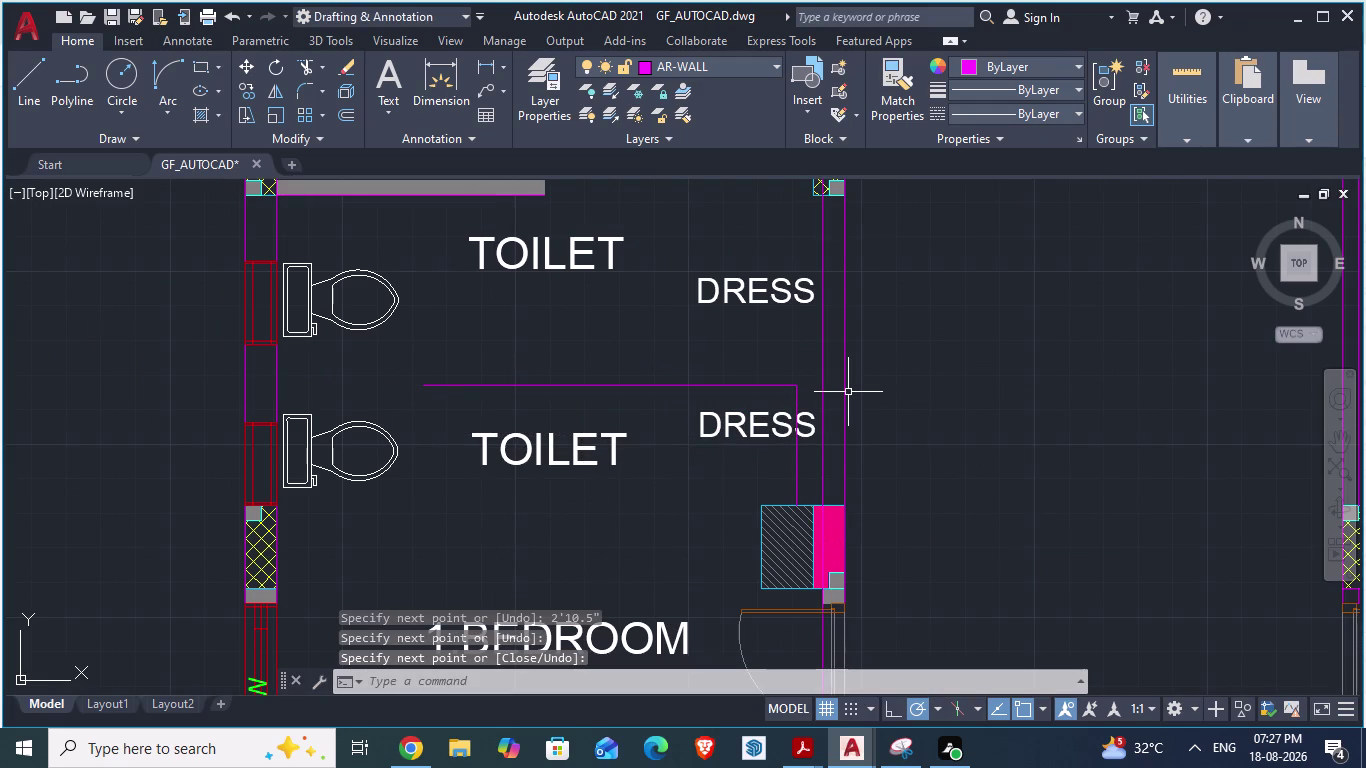
Draw a line extending the partition past the dress wall, then save.
key(l)
key(Return)
scroll(up, 3)
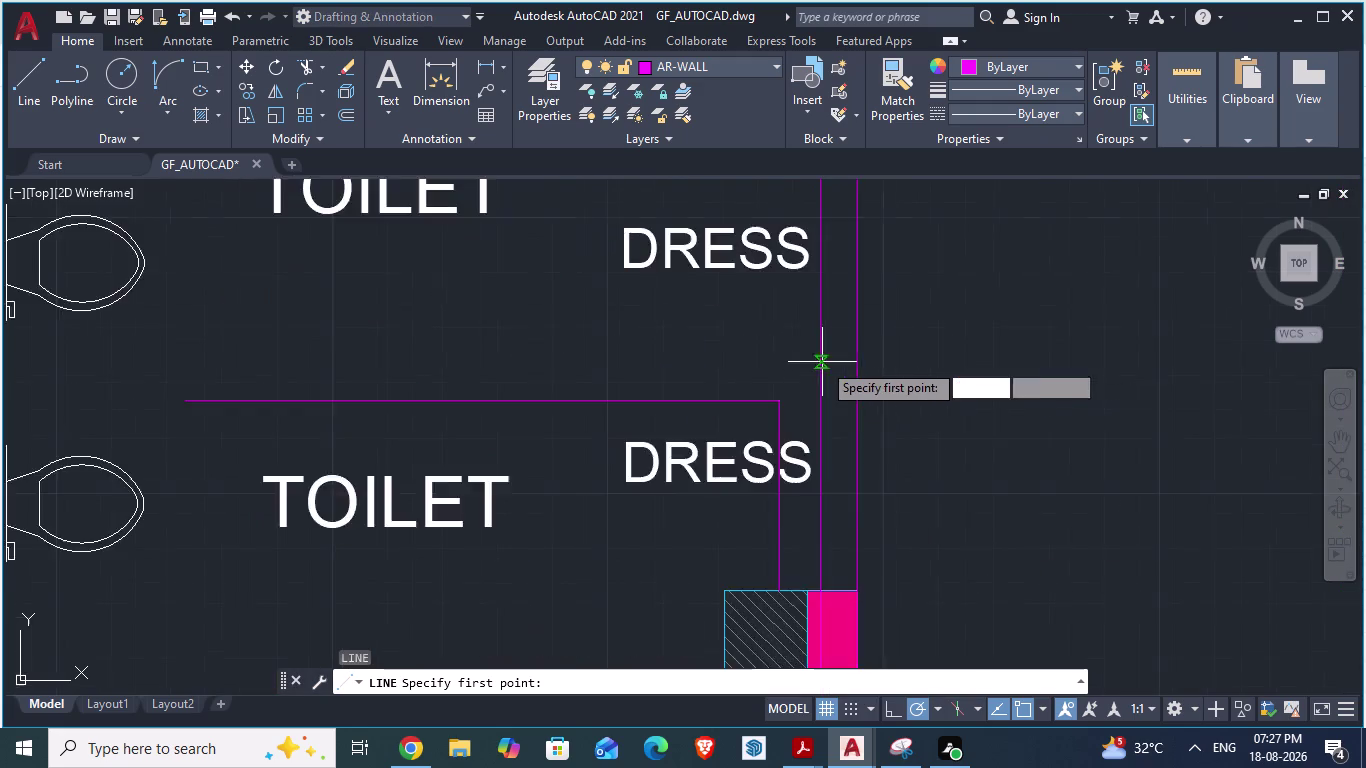
click(758, 420)
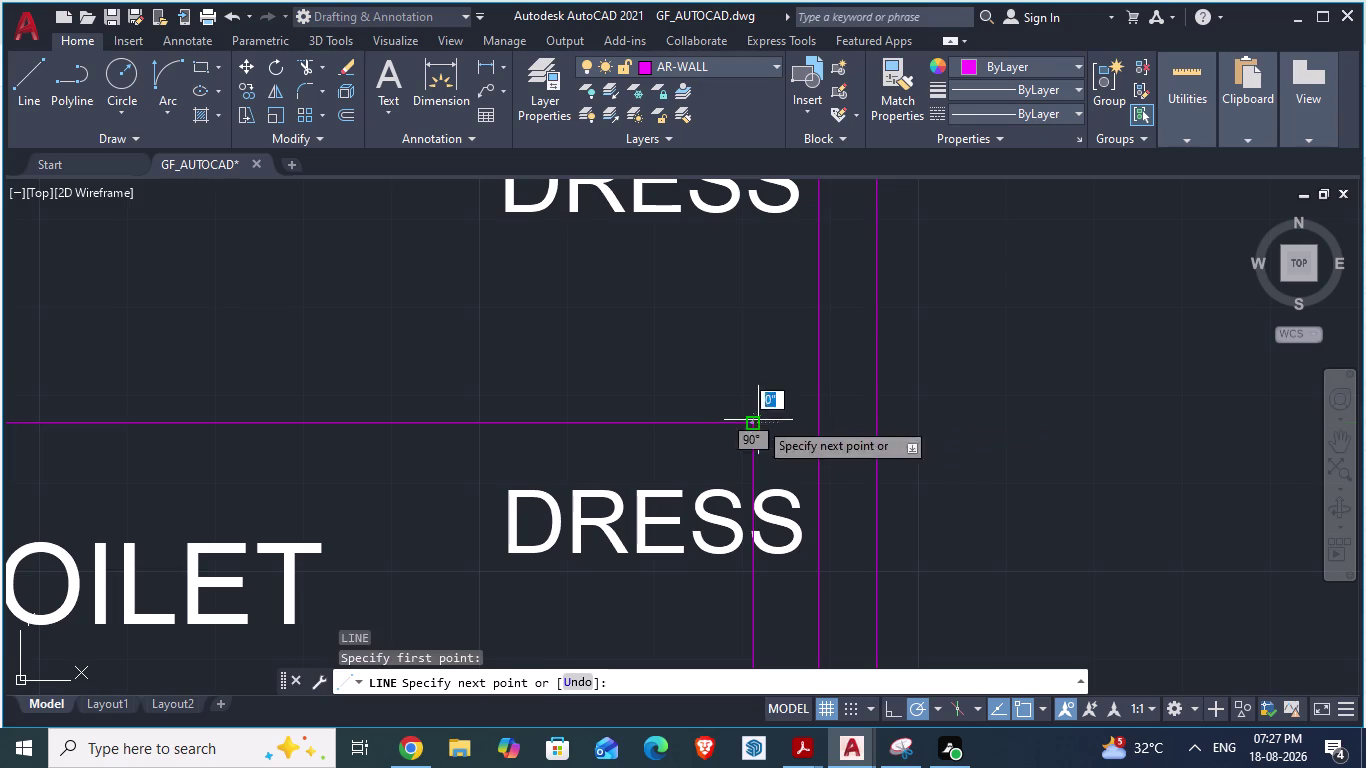
click(942, 423)
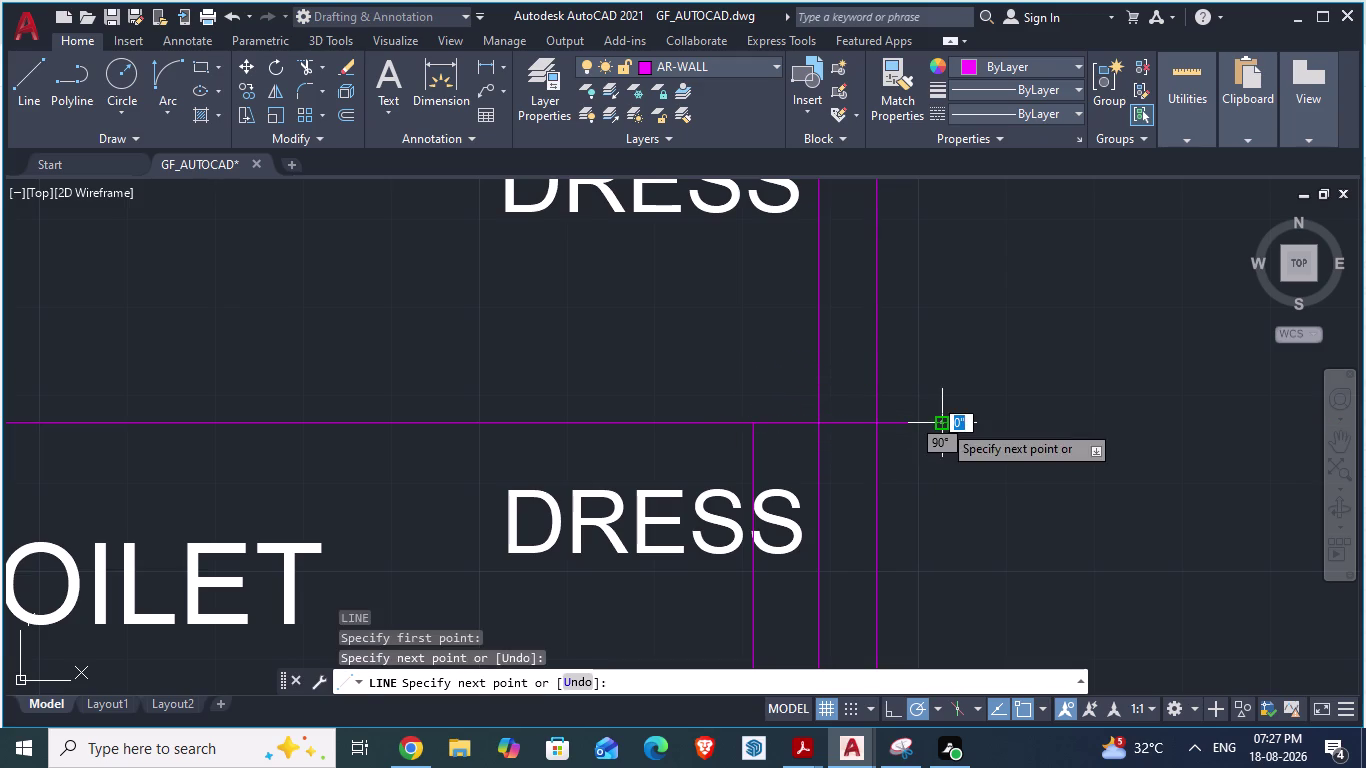
key(Return)
key(ctrl+s)
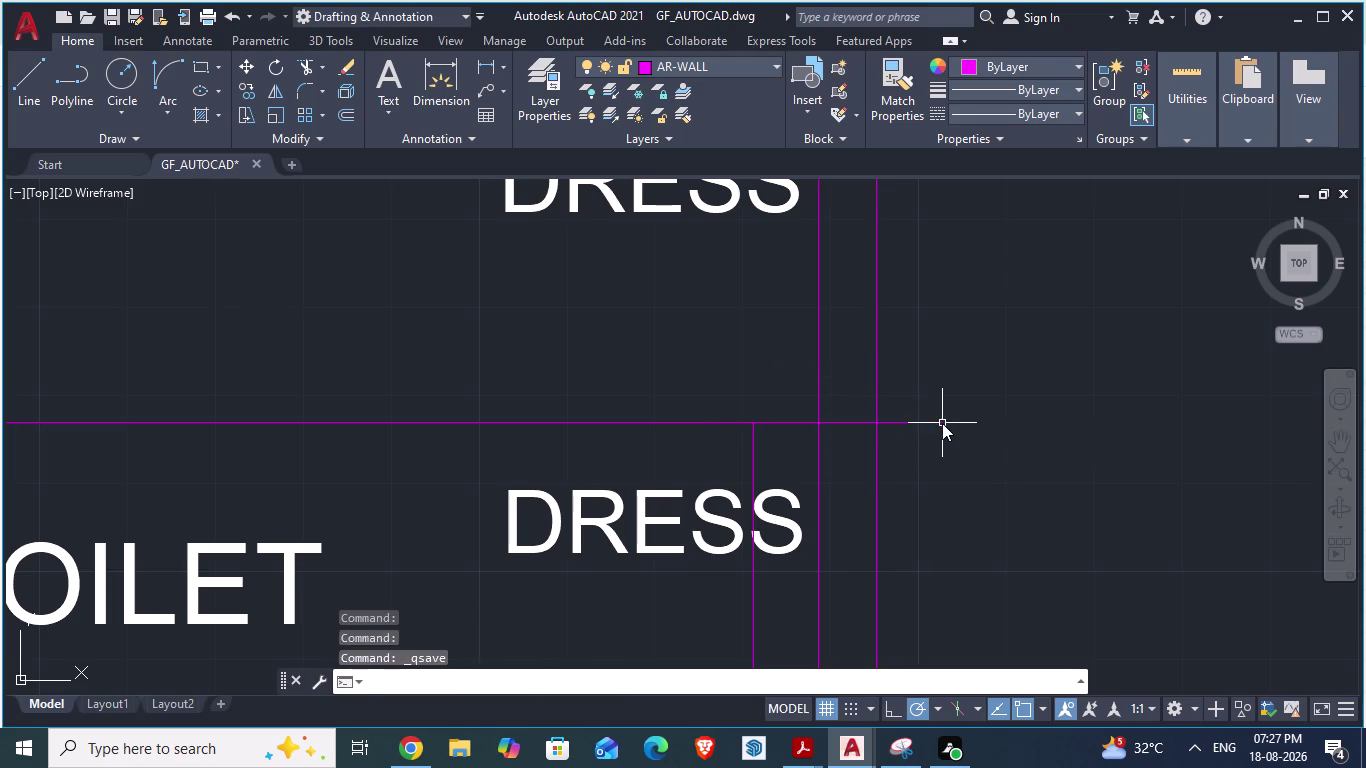
Erase the leftover vertical segment and briefly check the reference plan.
scroll(down, 3)
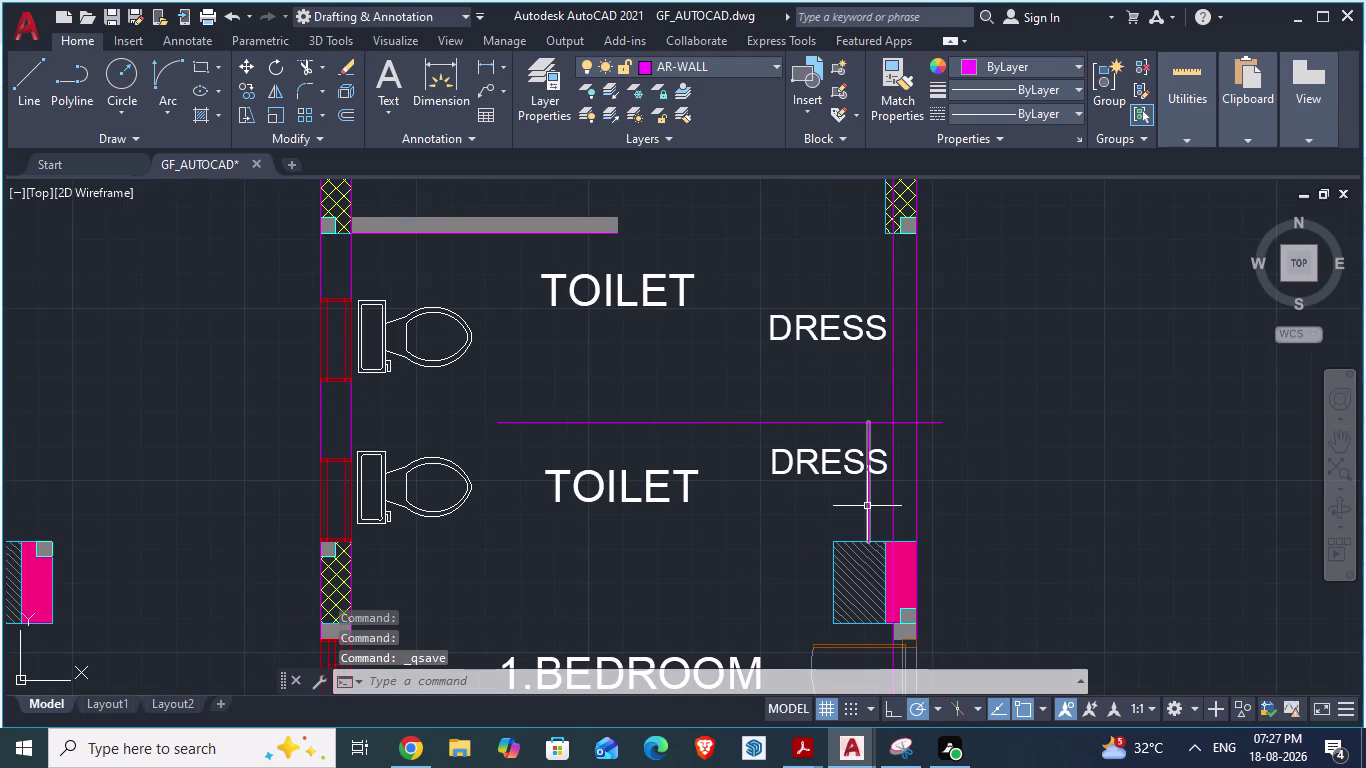
click(867, 506)
key(Delete)
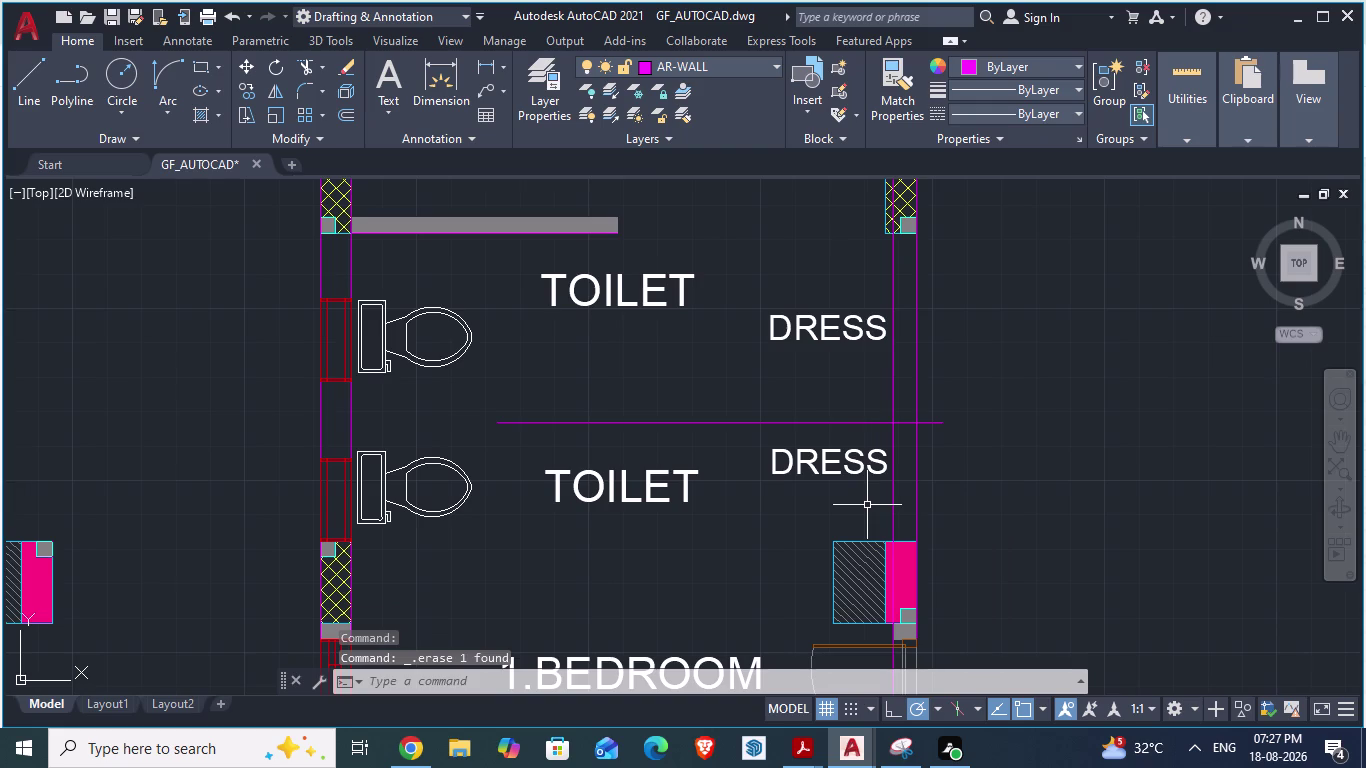
key(alt+Tab)
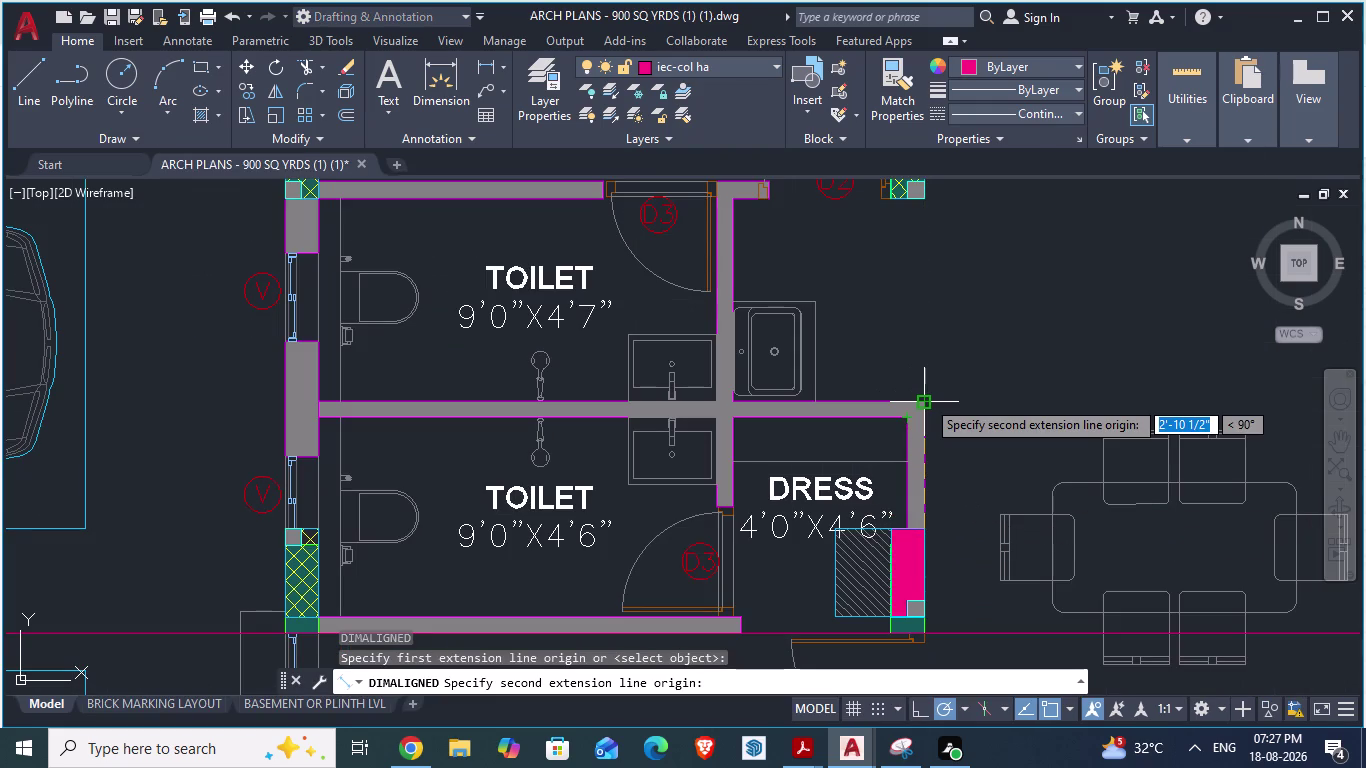
key(Escape)
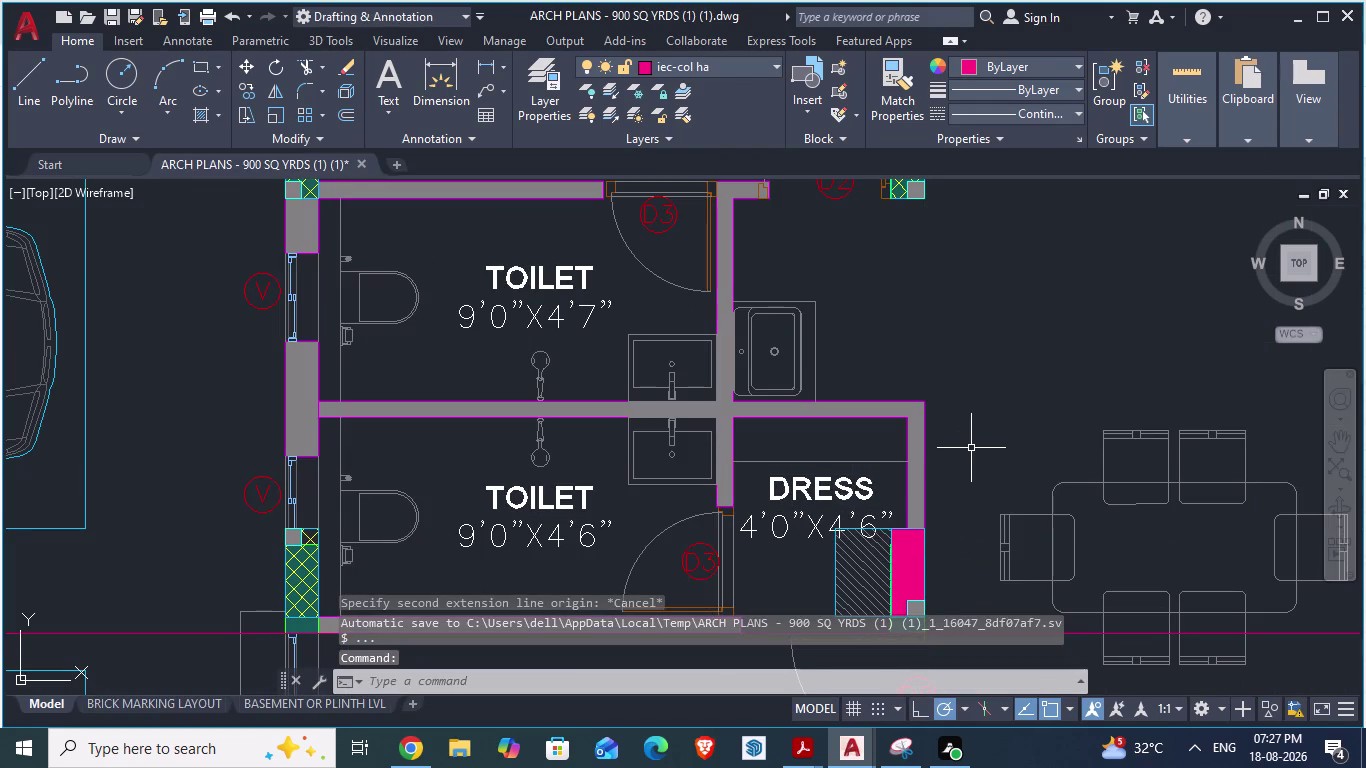
key(alt+Tab)
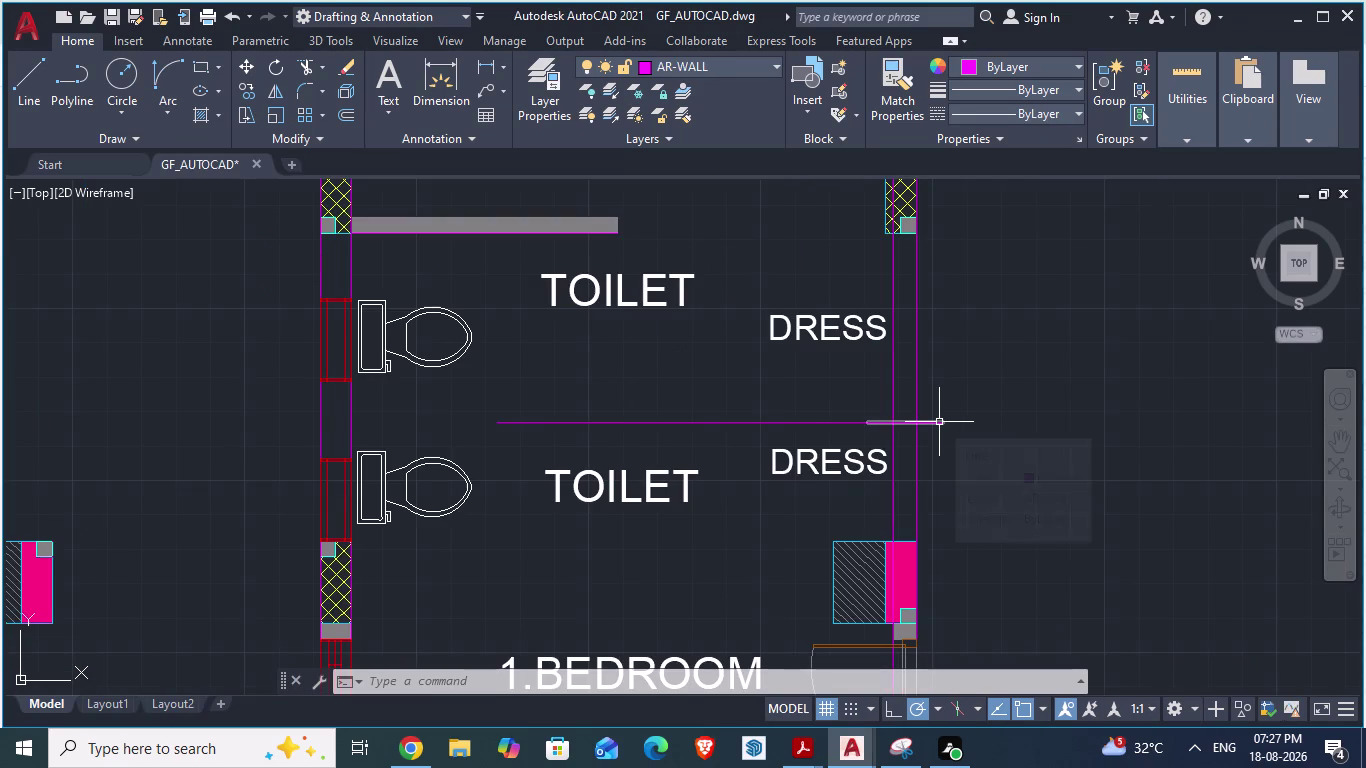
Begin offsetting the new toilet–dress partition line.
scroll(up, 3)
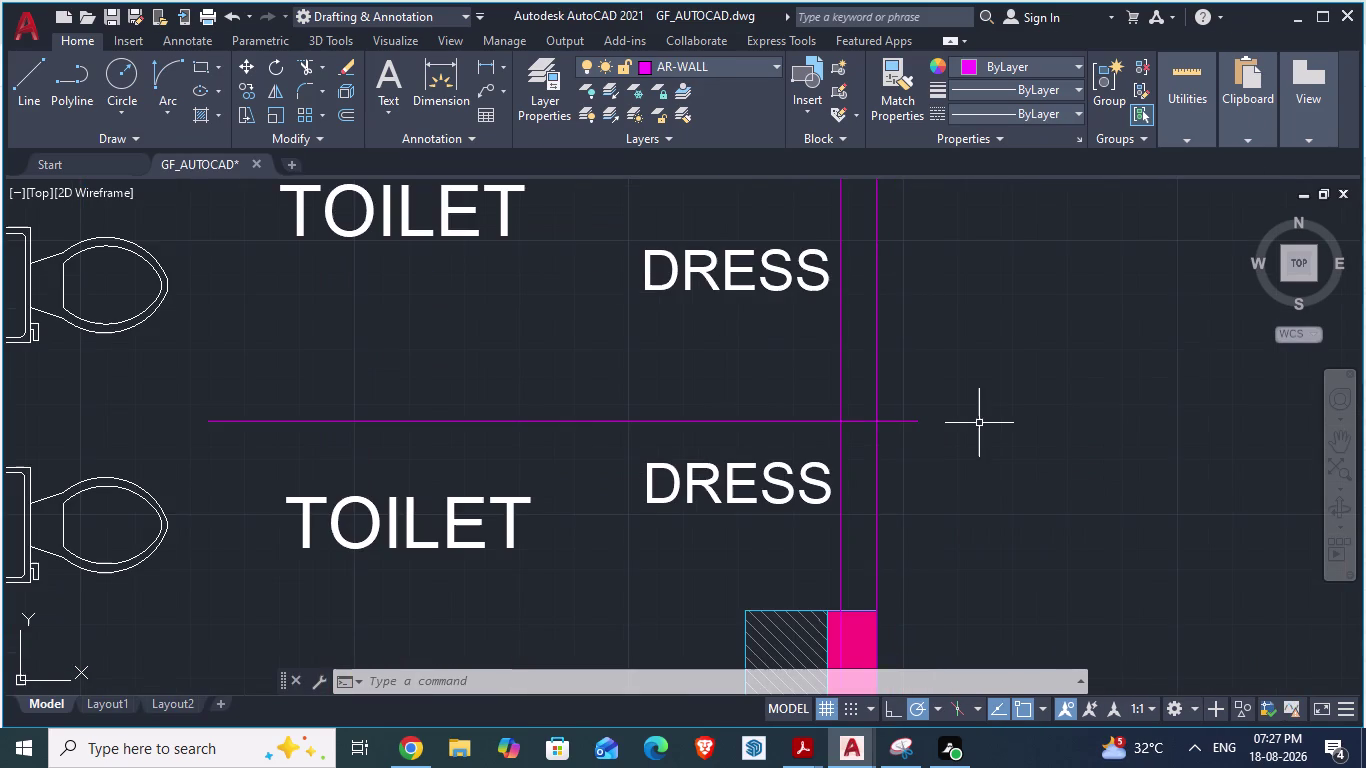
scroll(down, 3)
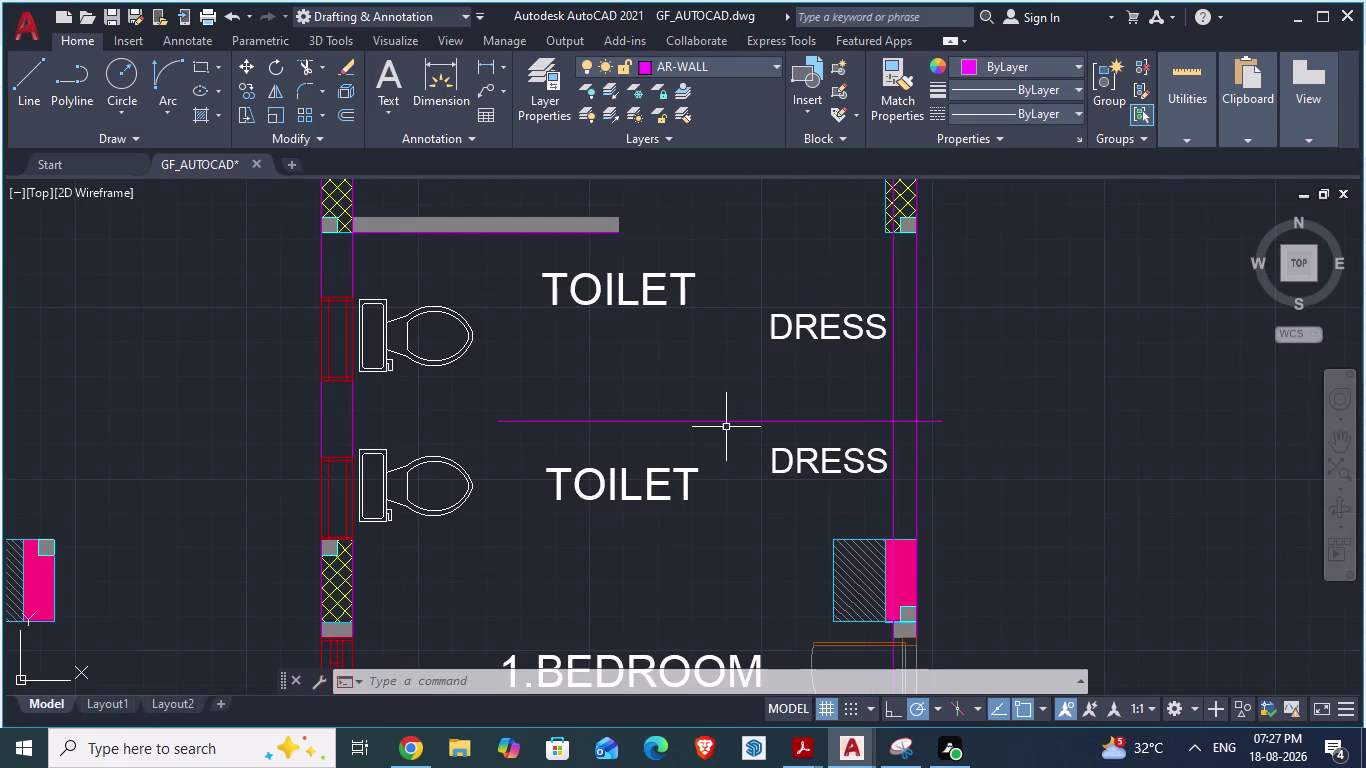
click(720, 422)
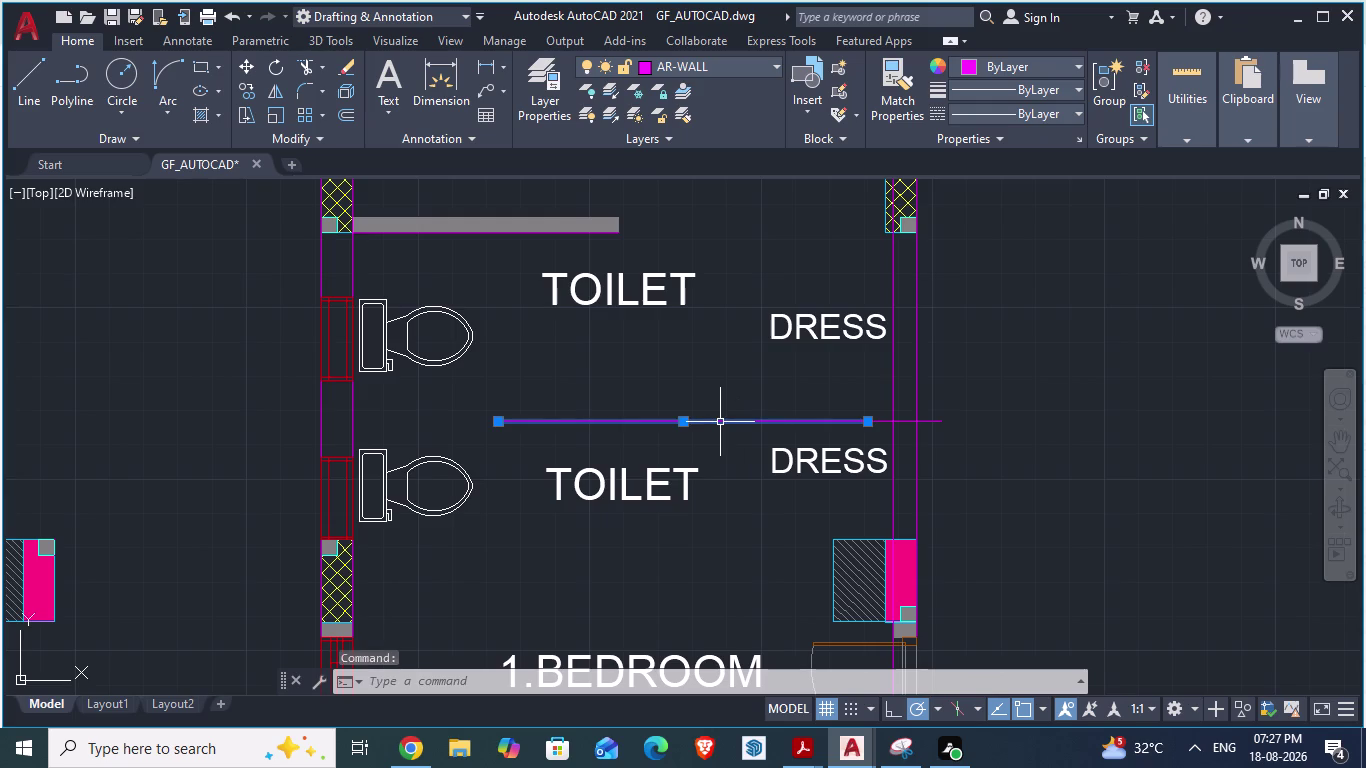
key(o)
key(Return)
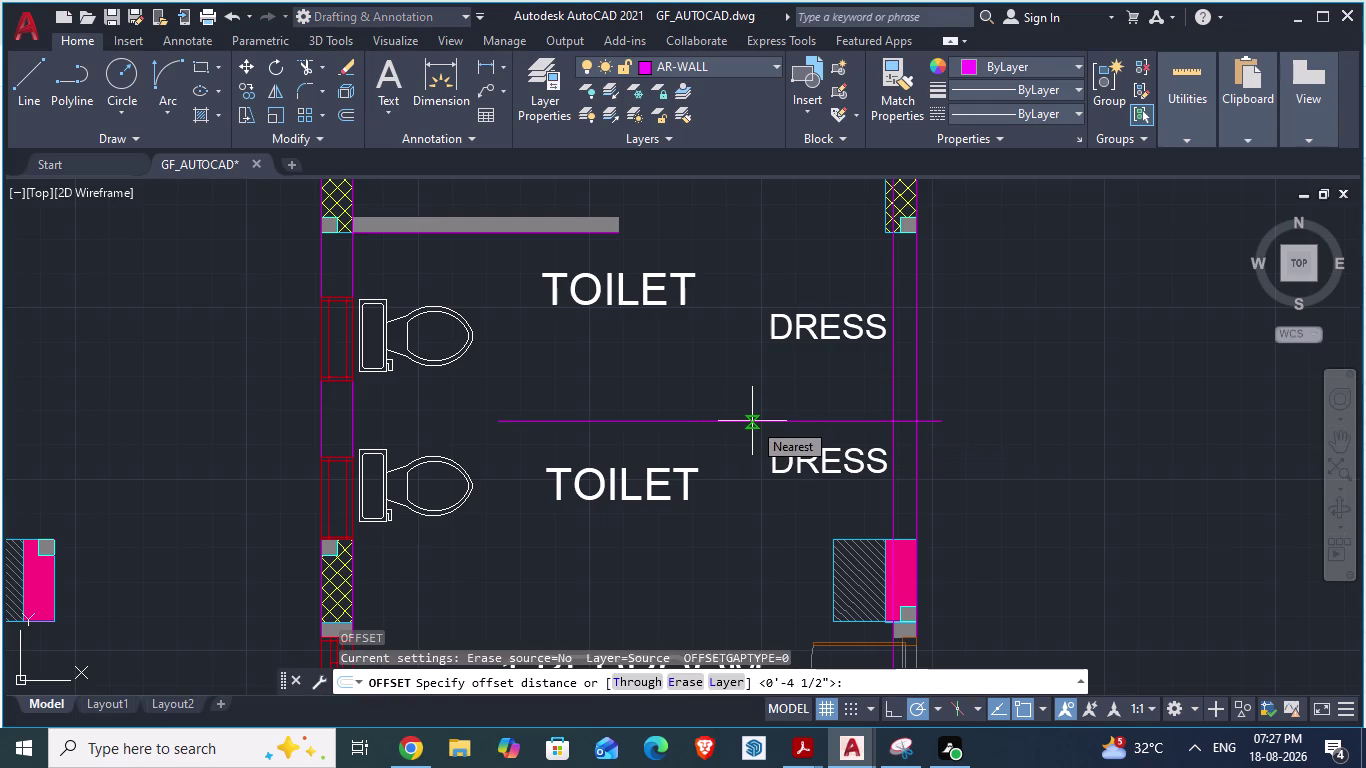
text(4.5")
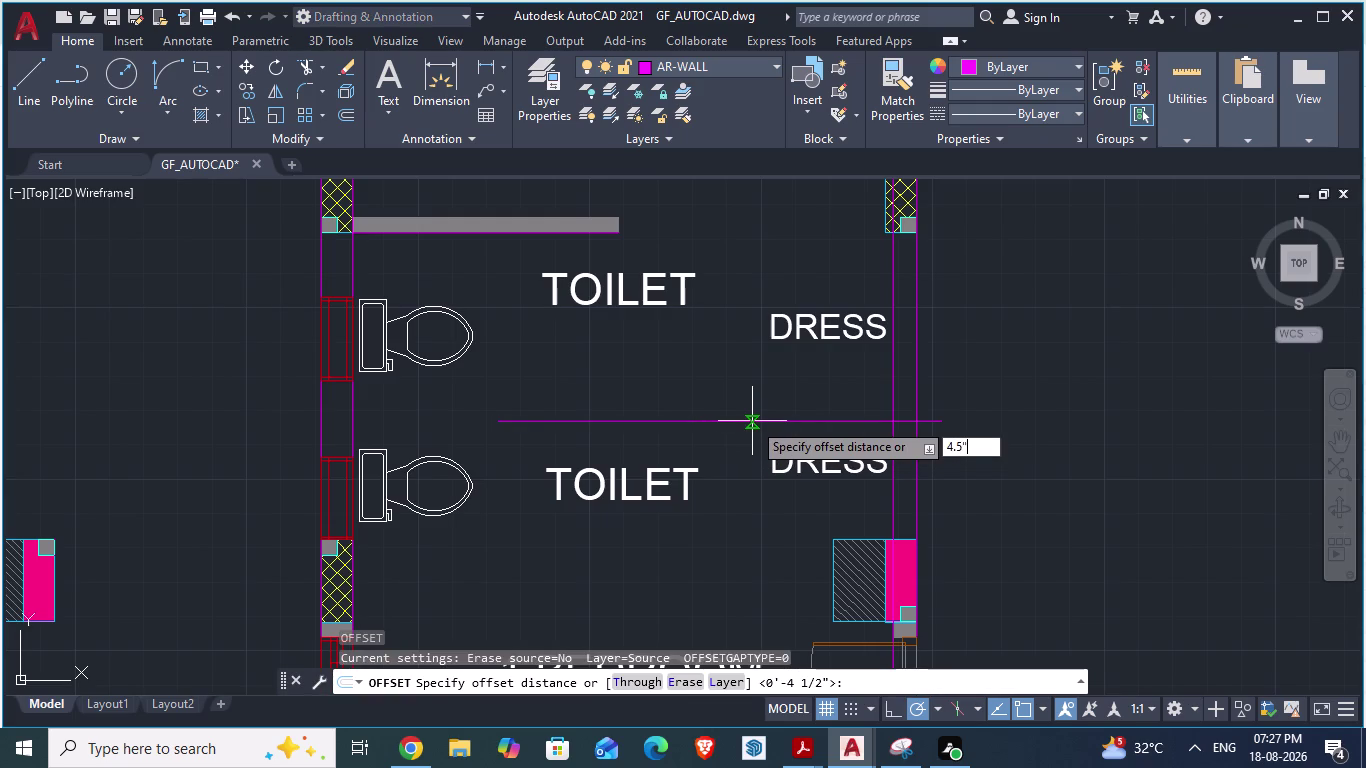
key(Return)
click(725, 511)
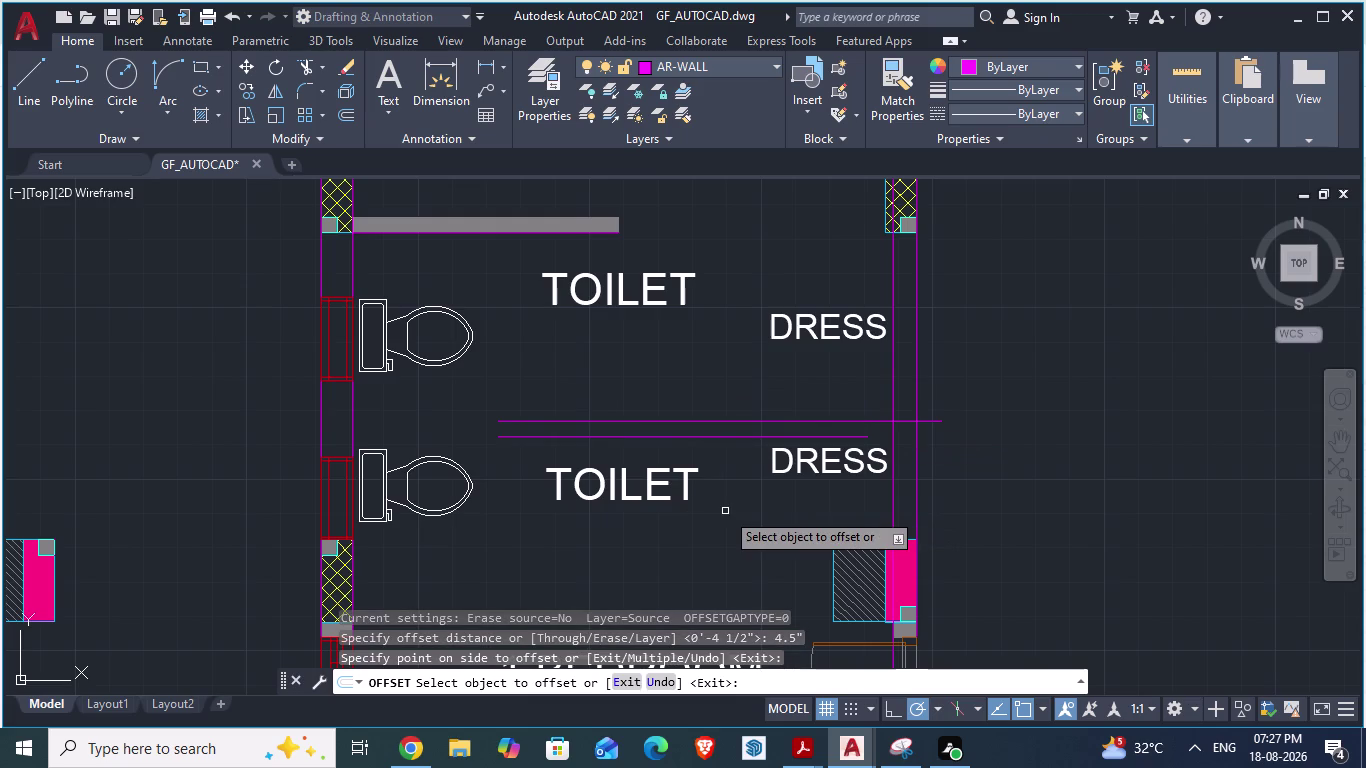
key(Escape)
scroll(up, 3)
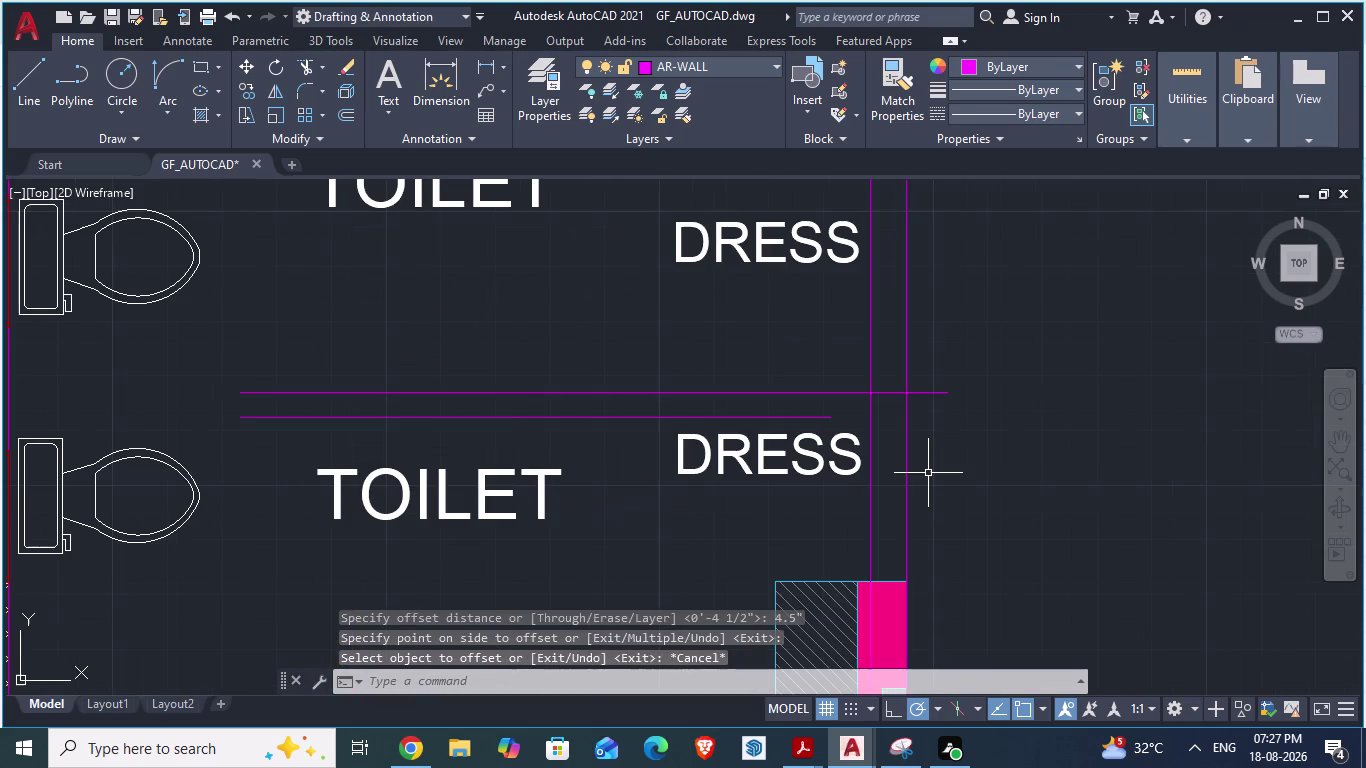
key(l)
key(Return)
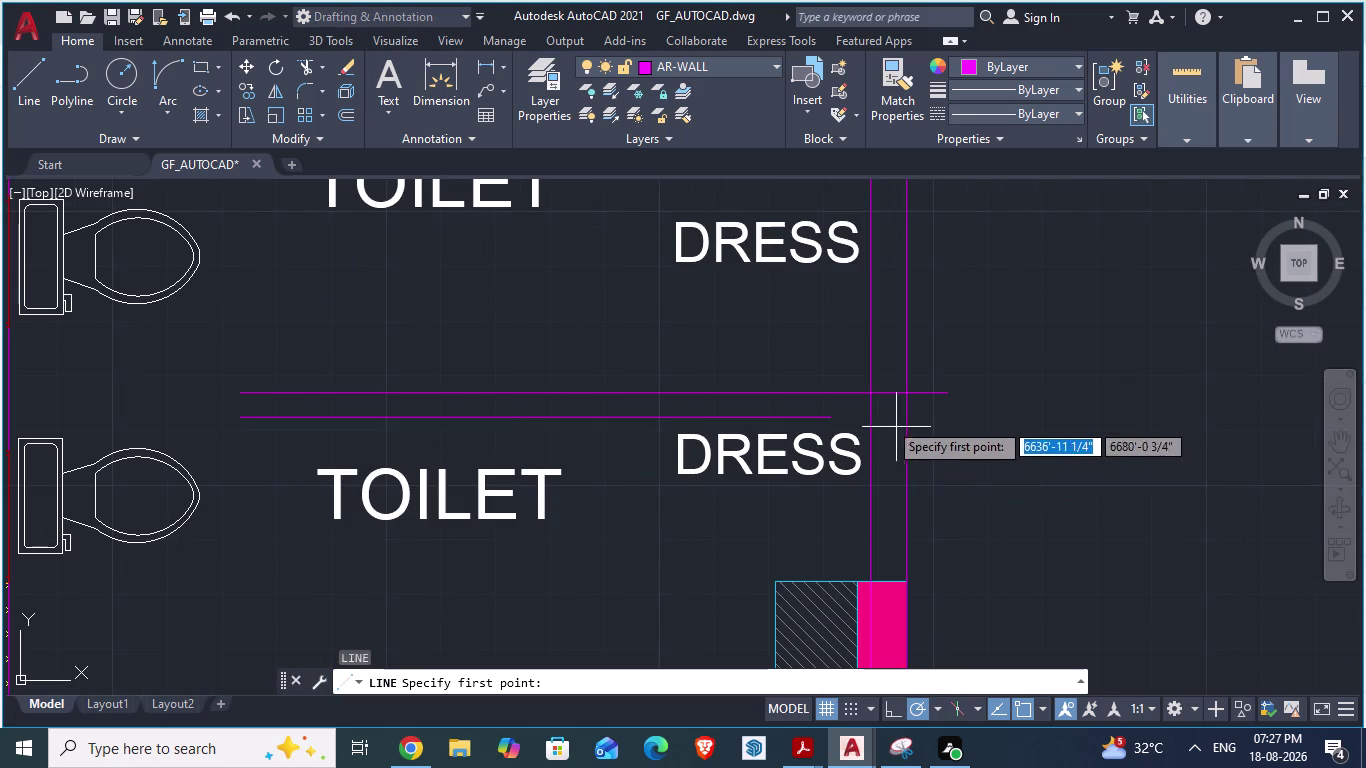
scroll(up, 3)
click(752, 423)
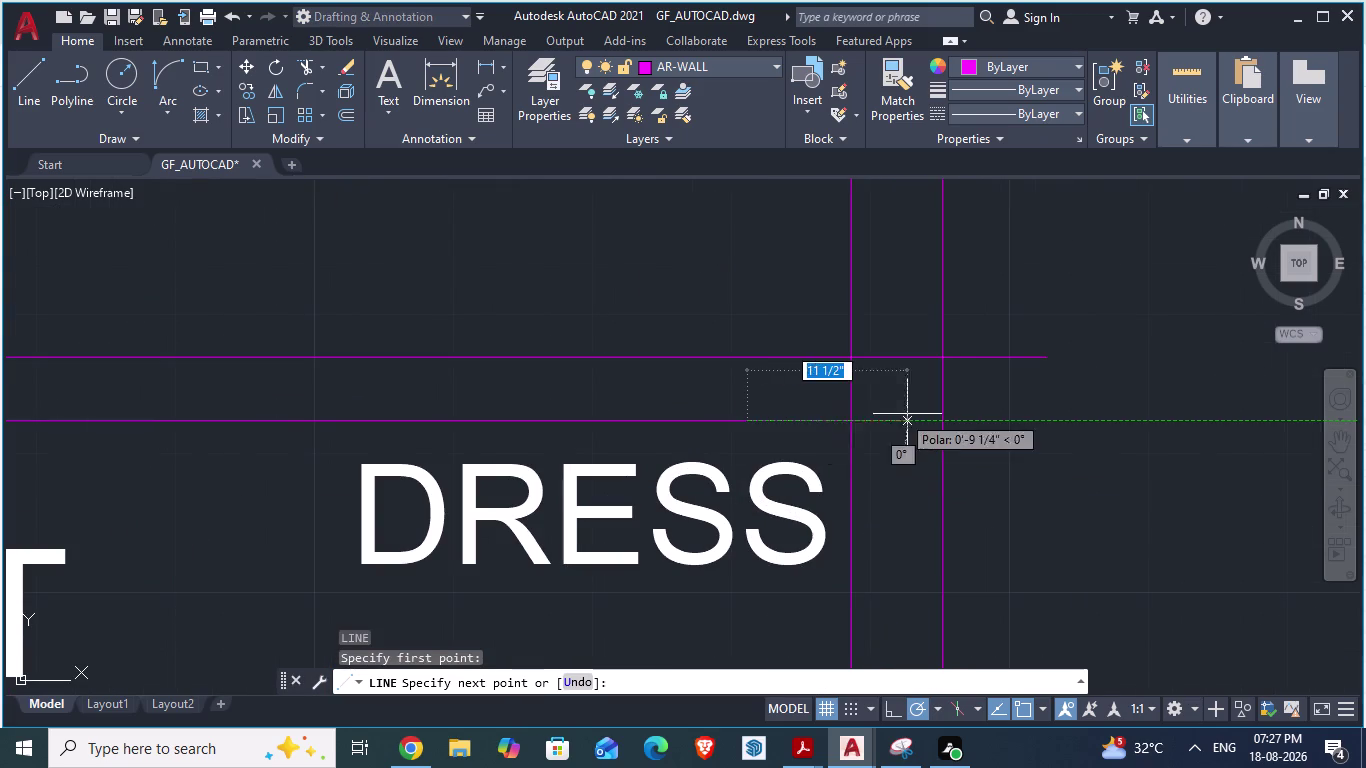
click(985, 425)
key(Return)
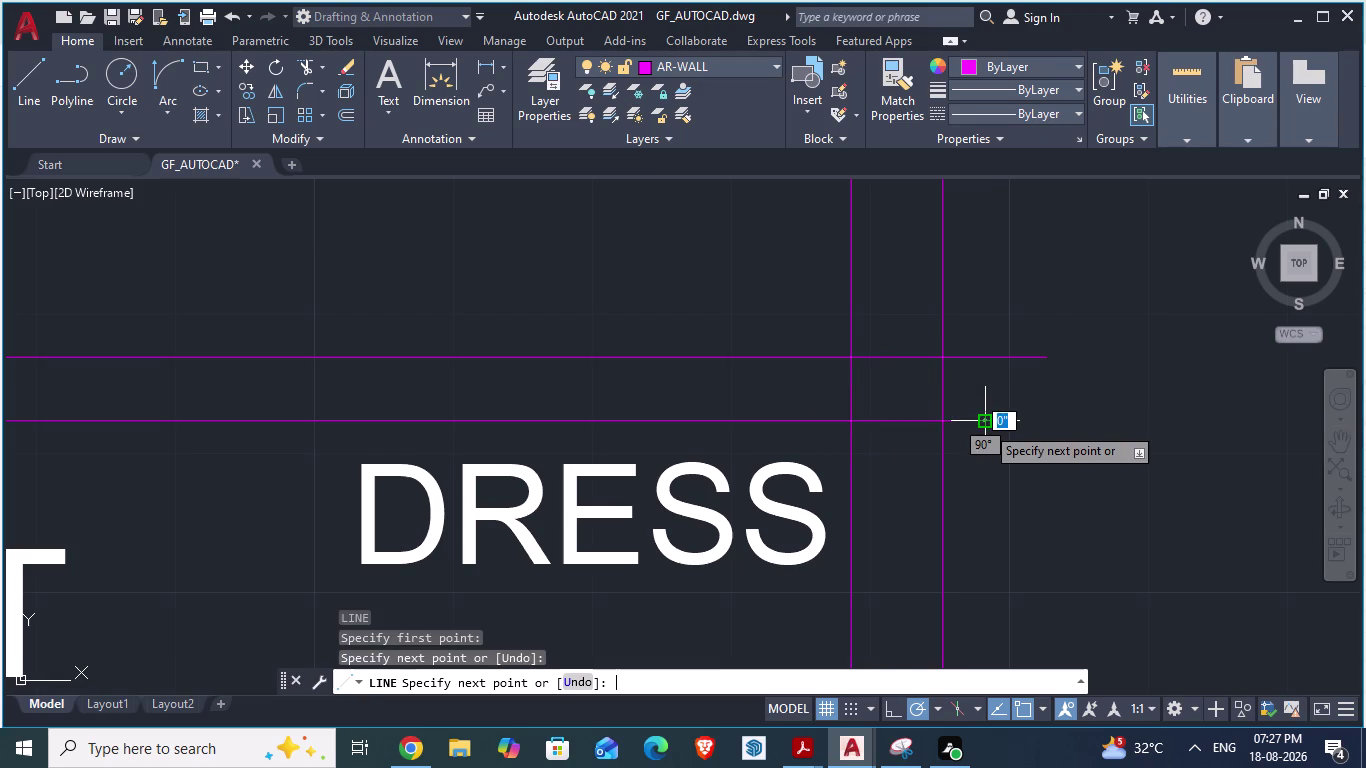
text(TR)
key(Return)
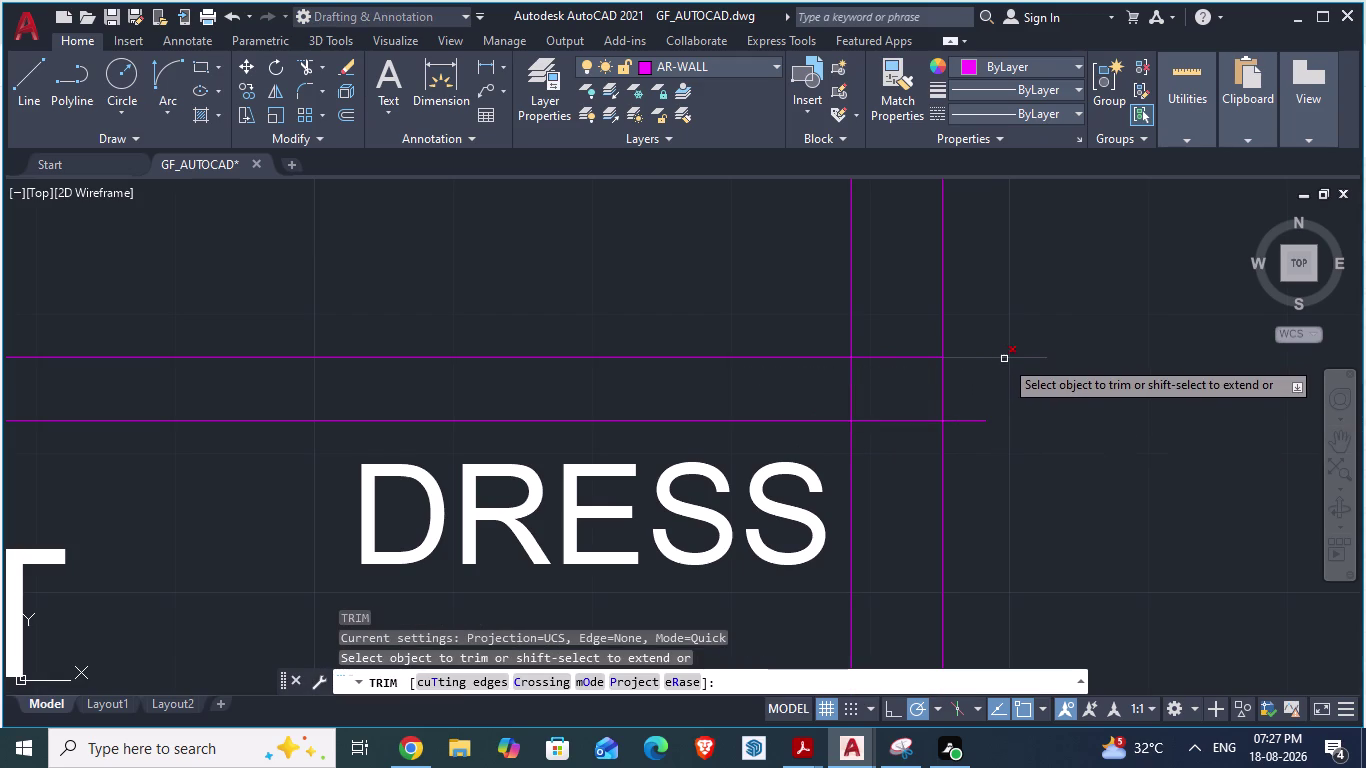
click(1004, 359)
click(975, 420)
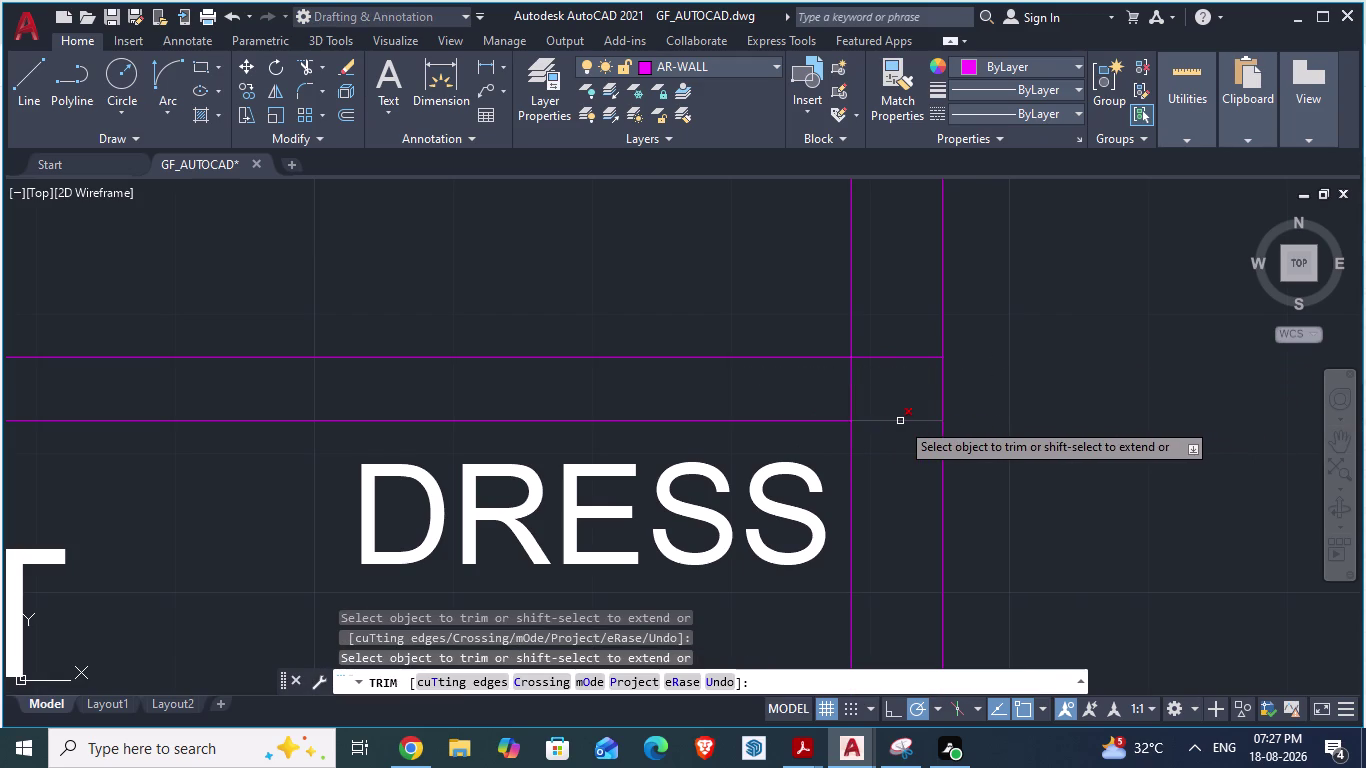
click(900, 421)
click(851, 387)
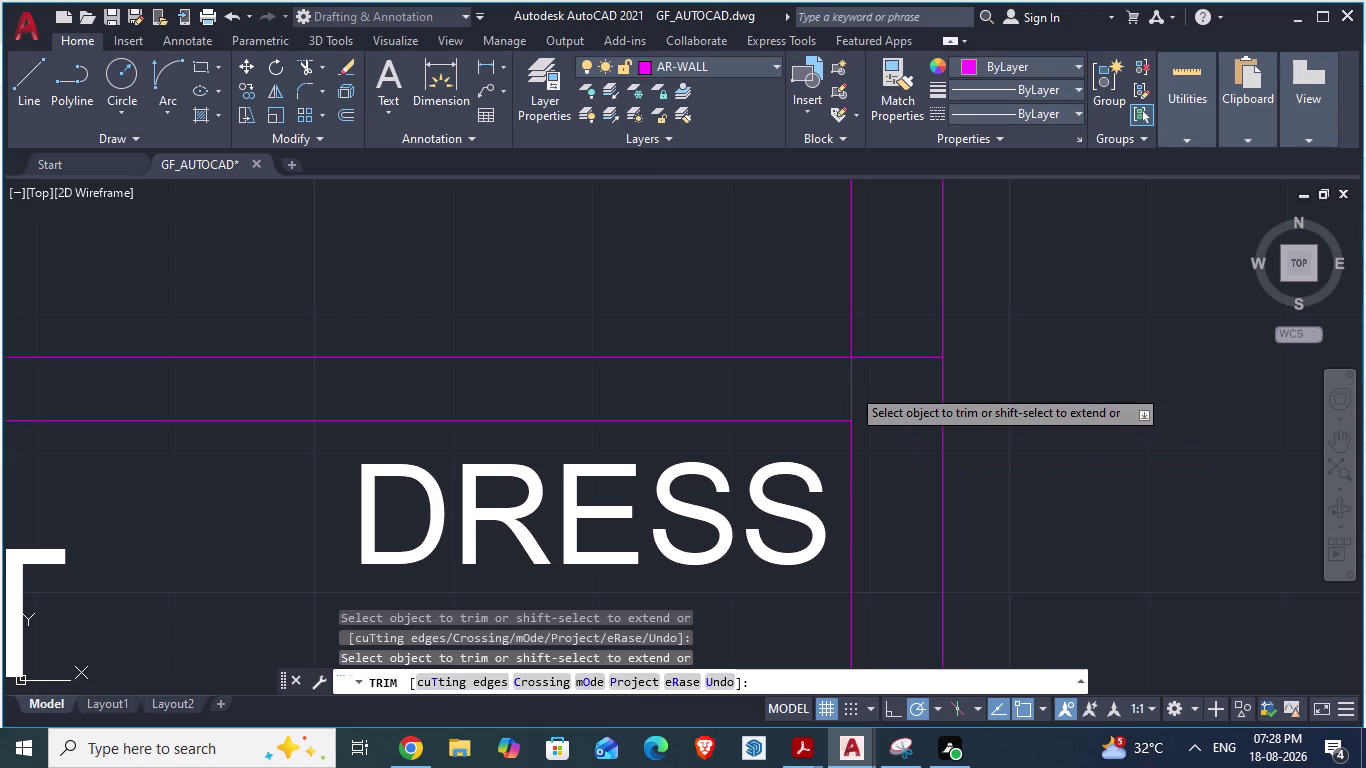
scroll(down, 3)
scroll(down, 3)
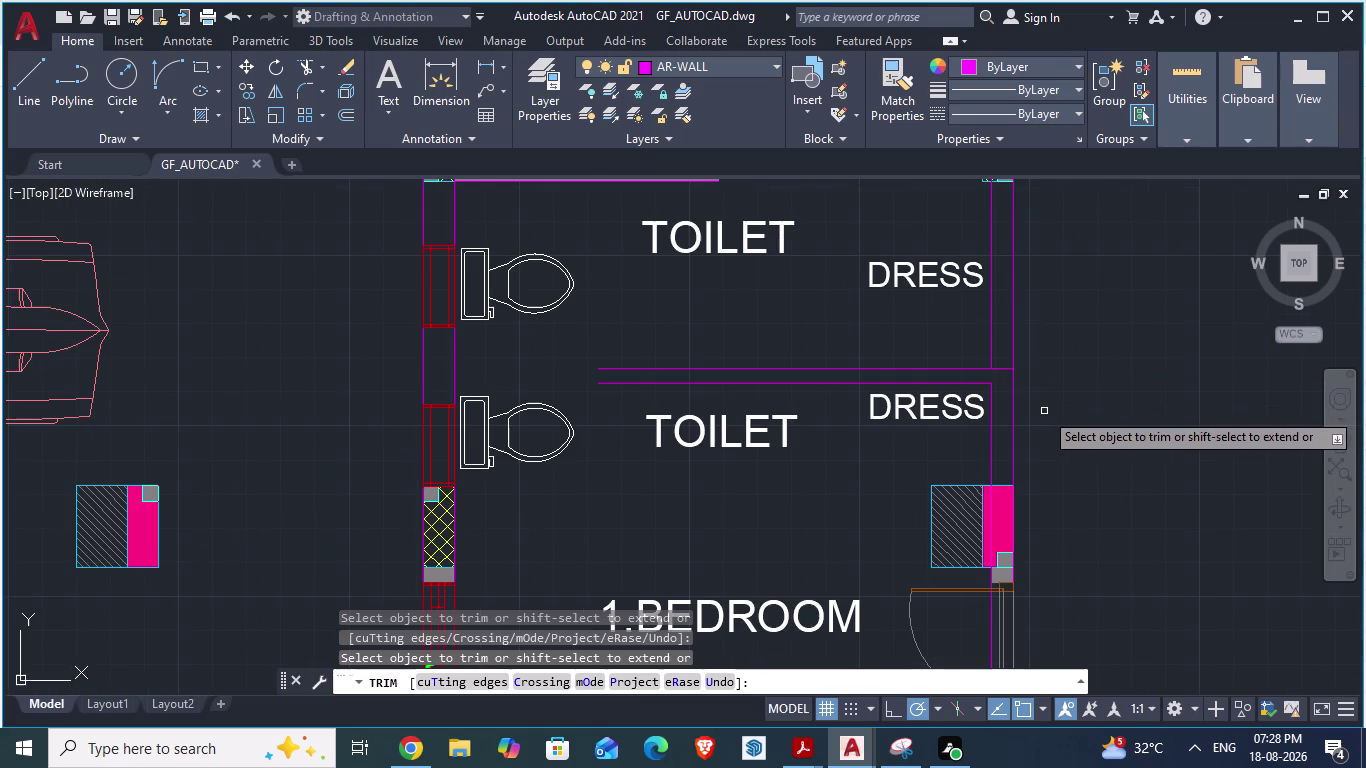
key(alt+Tab)
scroll(down, 3)
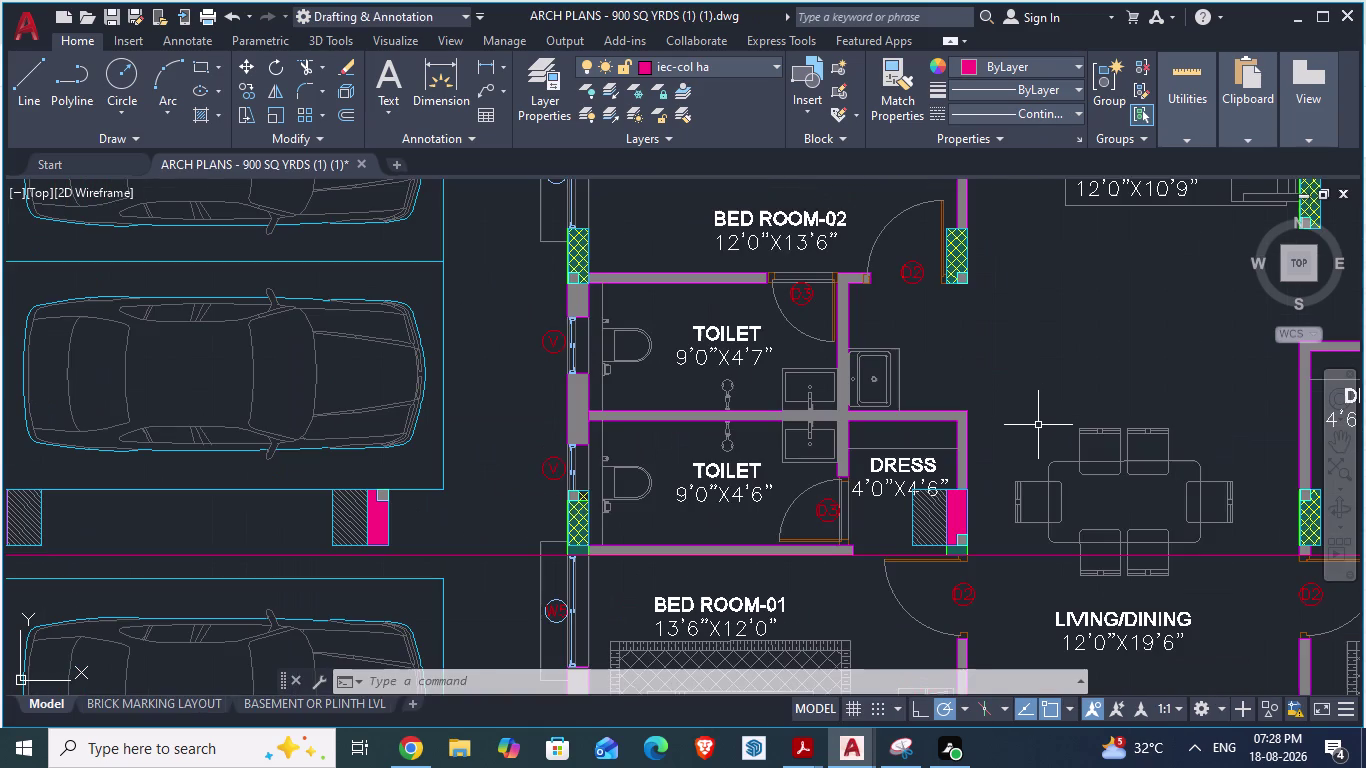
key(alt+Tab)
scroll(up, 3)
scroll(up, 3)
key(Escape)
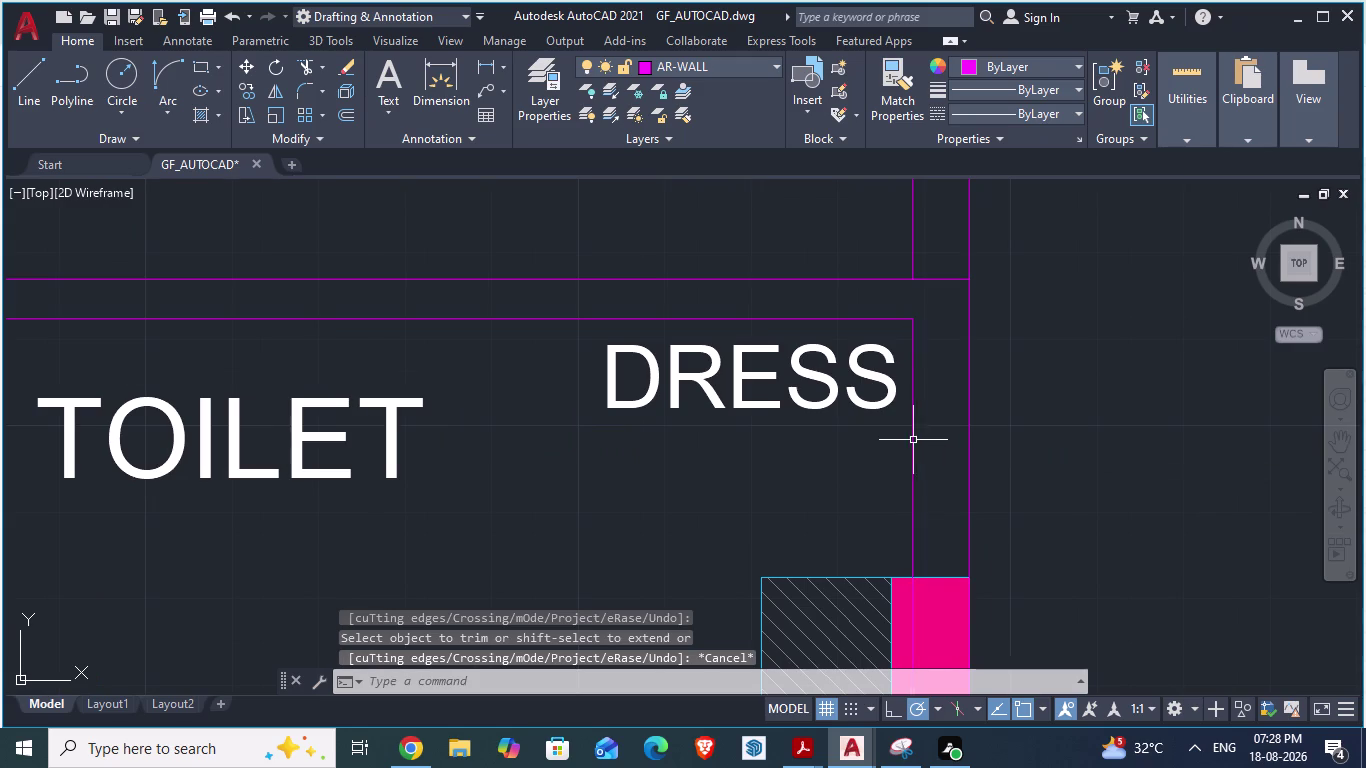
click(909, 442)
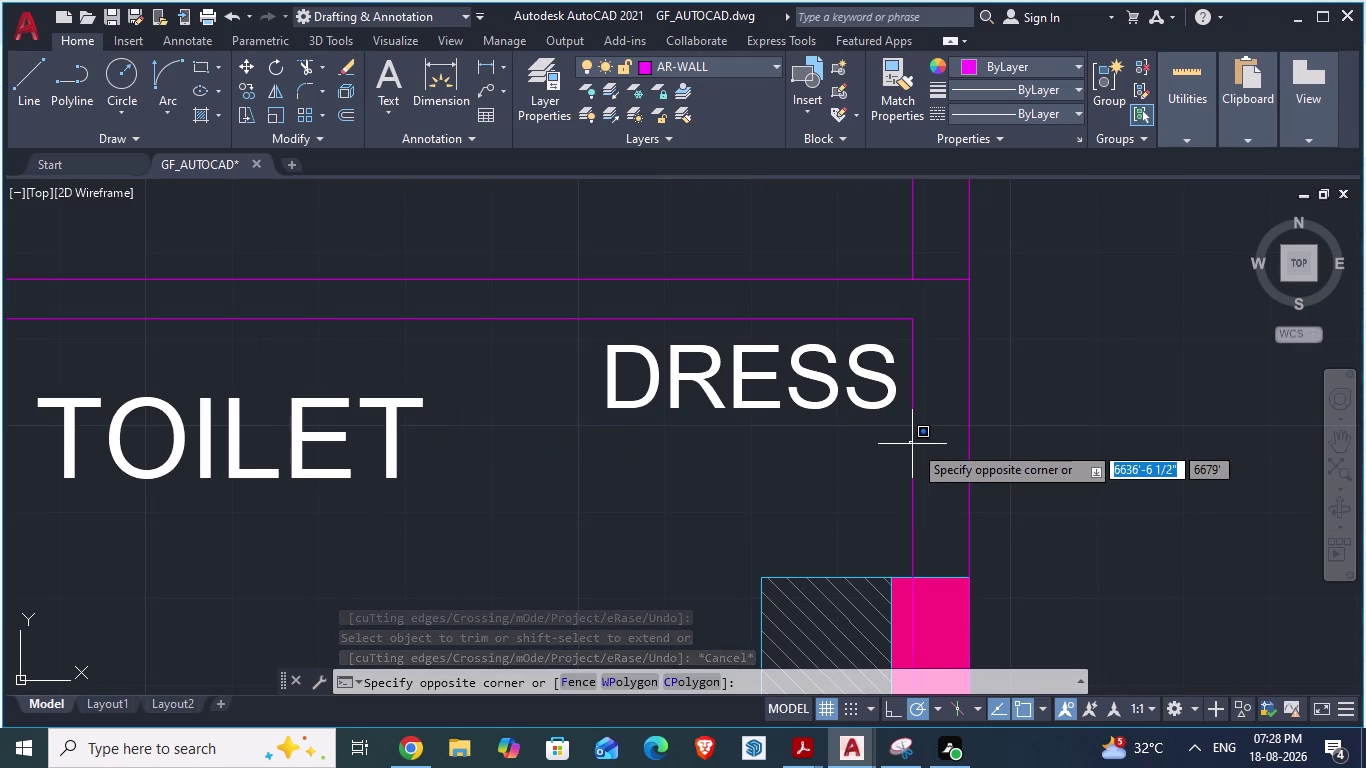
scroll(down, 3)
scroll(down, 3)
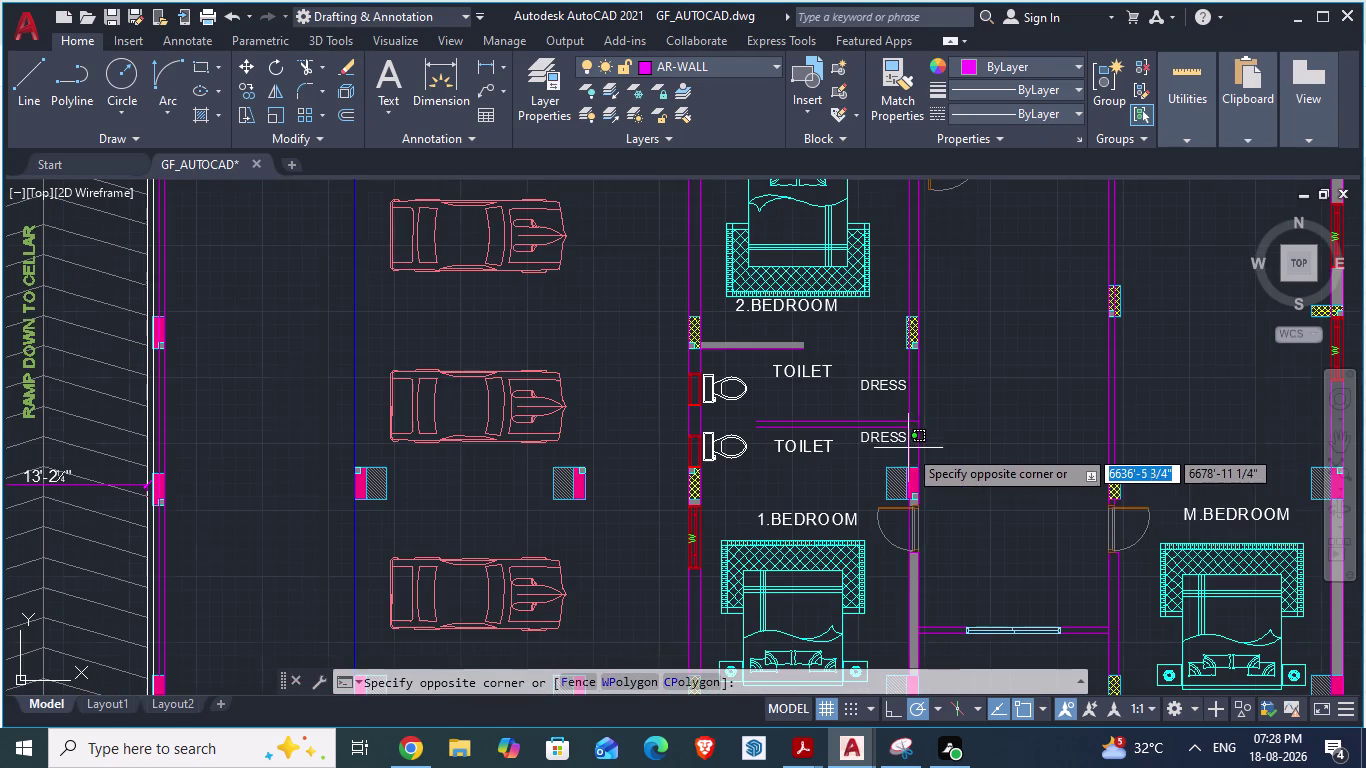
scroll(up, 3)
key(Escape)
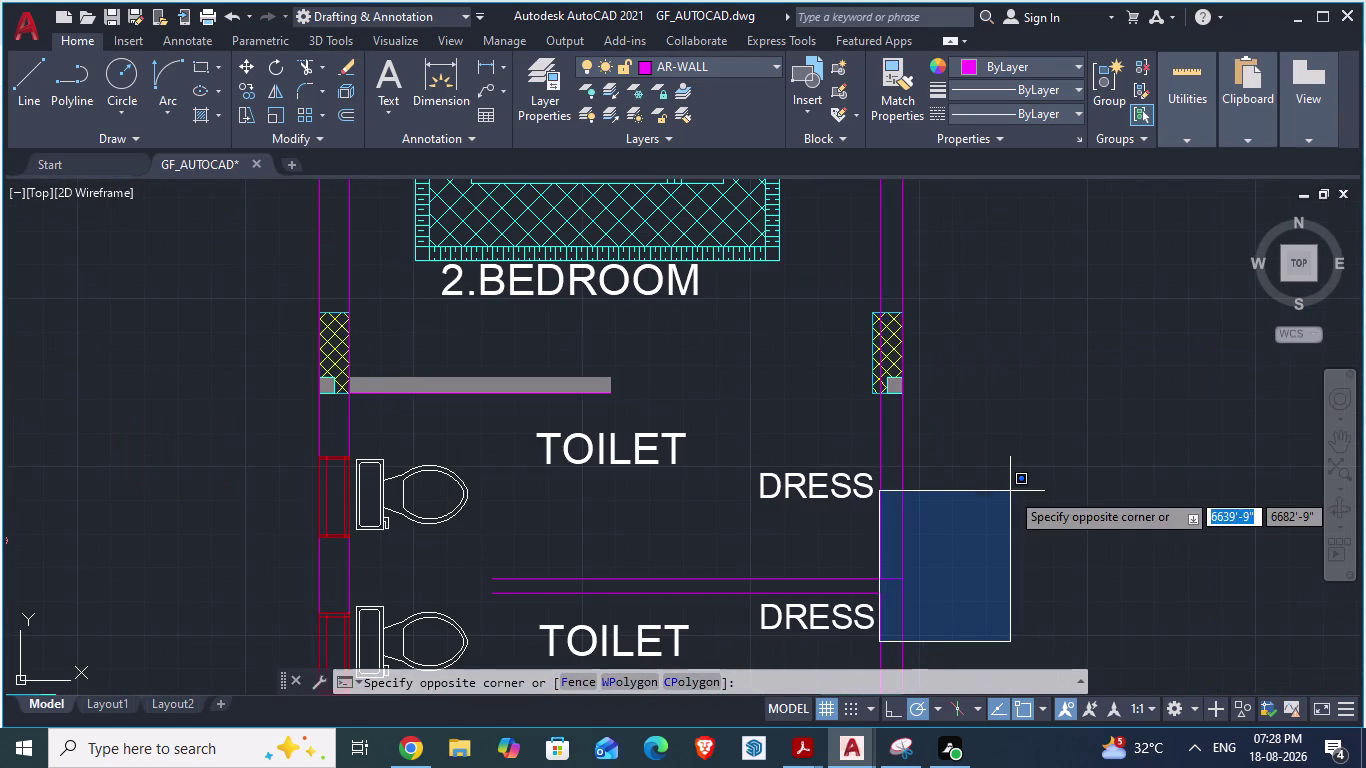
scroll(down, 3)
key(alt+Tab)
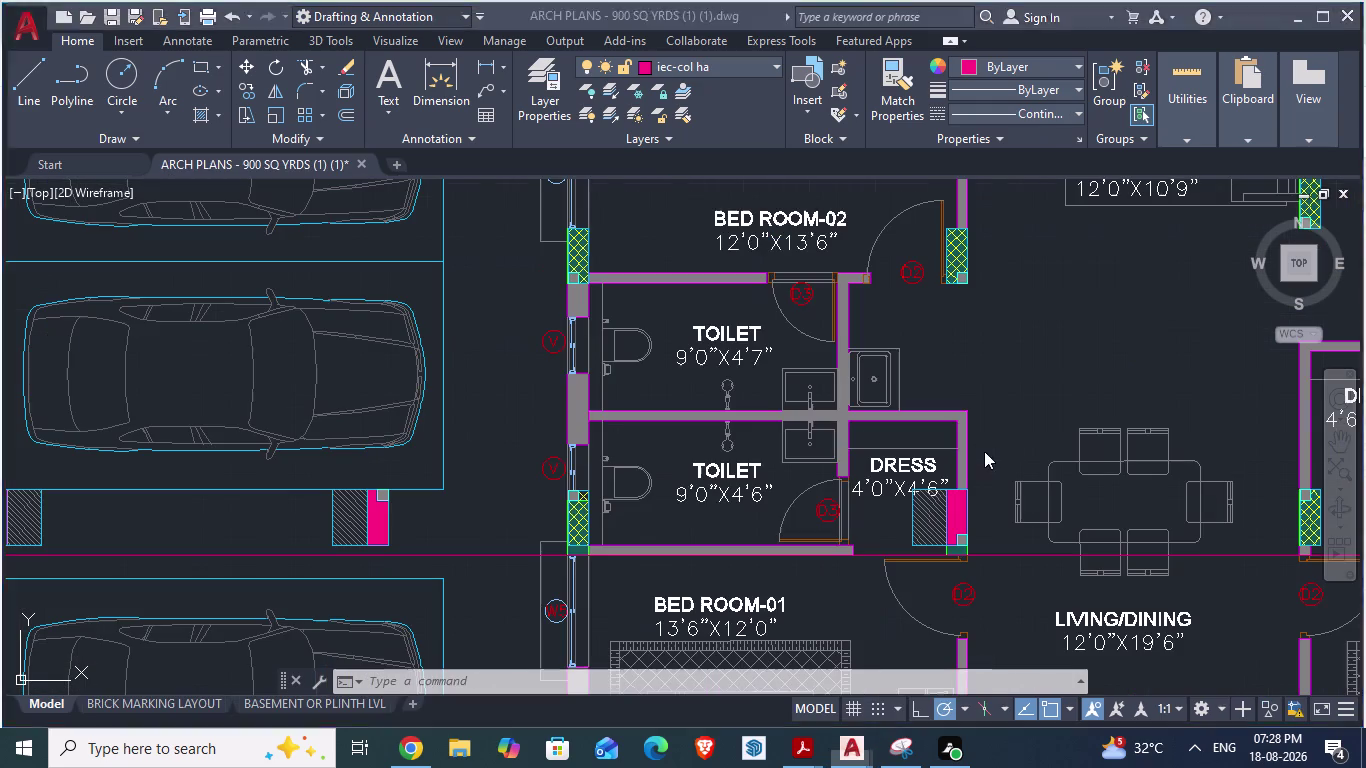
key(alt+Tab)
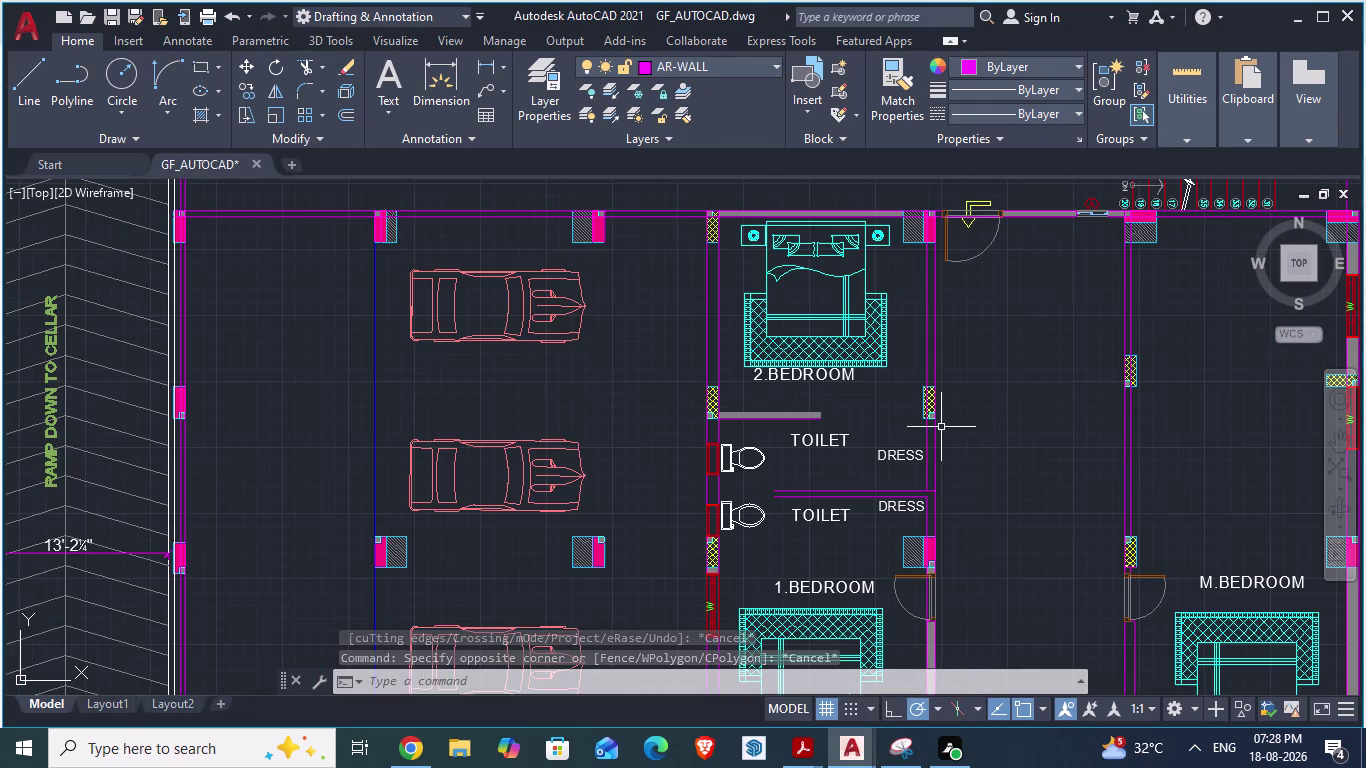
scroll(down, 3)
Zoom around the dress room walls in the ARCH PLANS reference drawing.
key(alt+Tab)
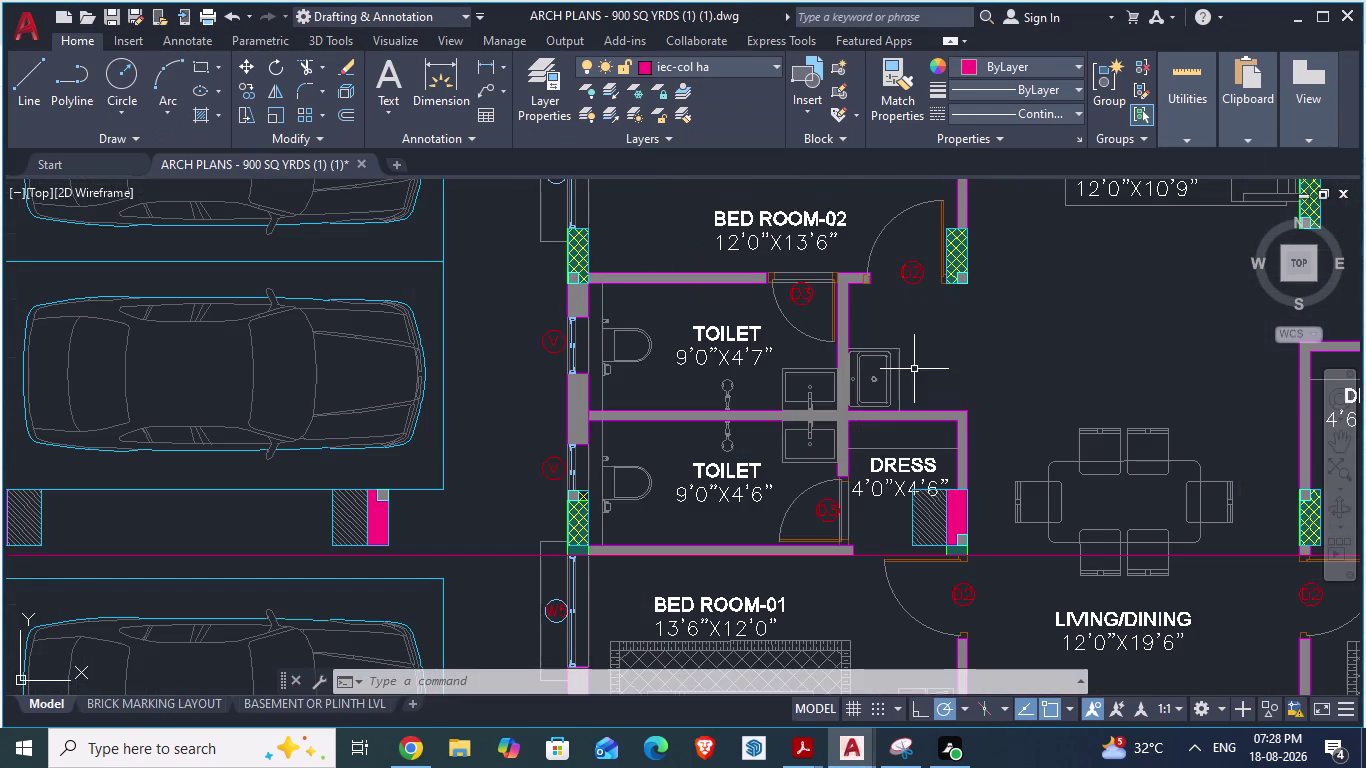
scroll(up, 3)
scroll(down, 3)
scroll(down, 3)
scroll(up, 3)
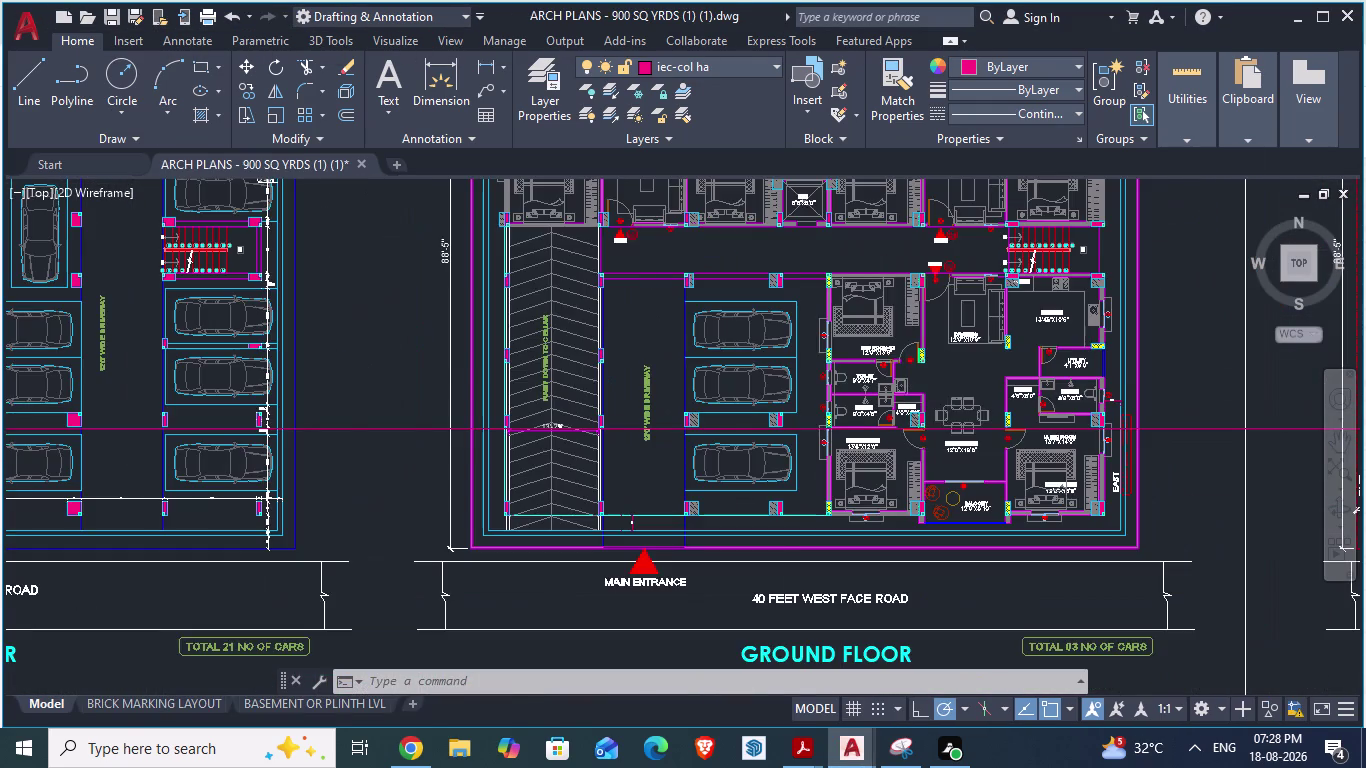
scroll(up, 3)
scroll(up, 3)
scroll(down, 3)
scroll(down, 3)
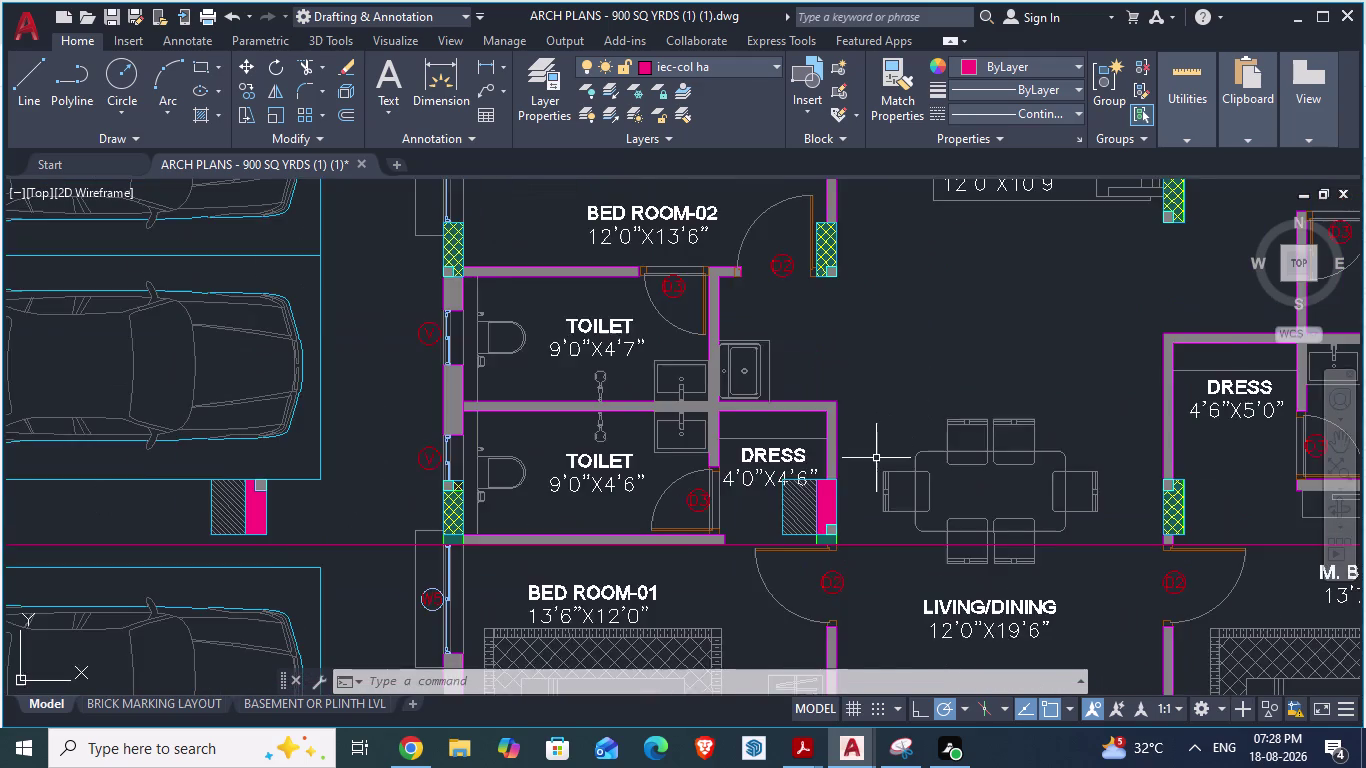
scroll(down, 3)
scroll(up, 3)
scroll(down, 3)
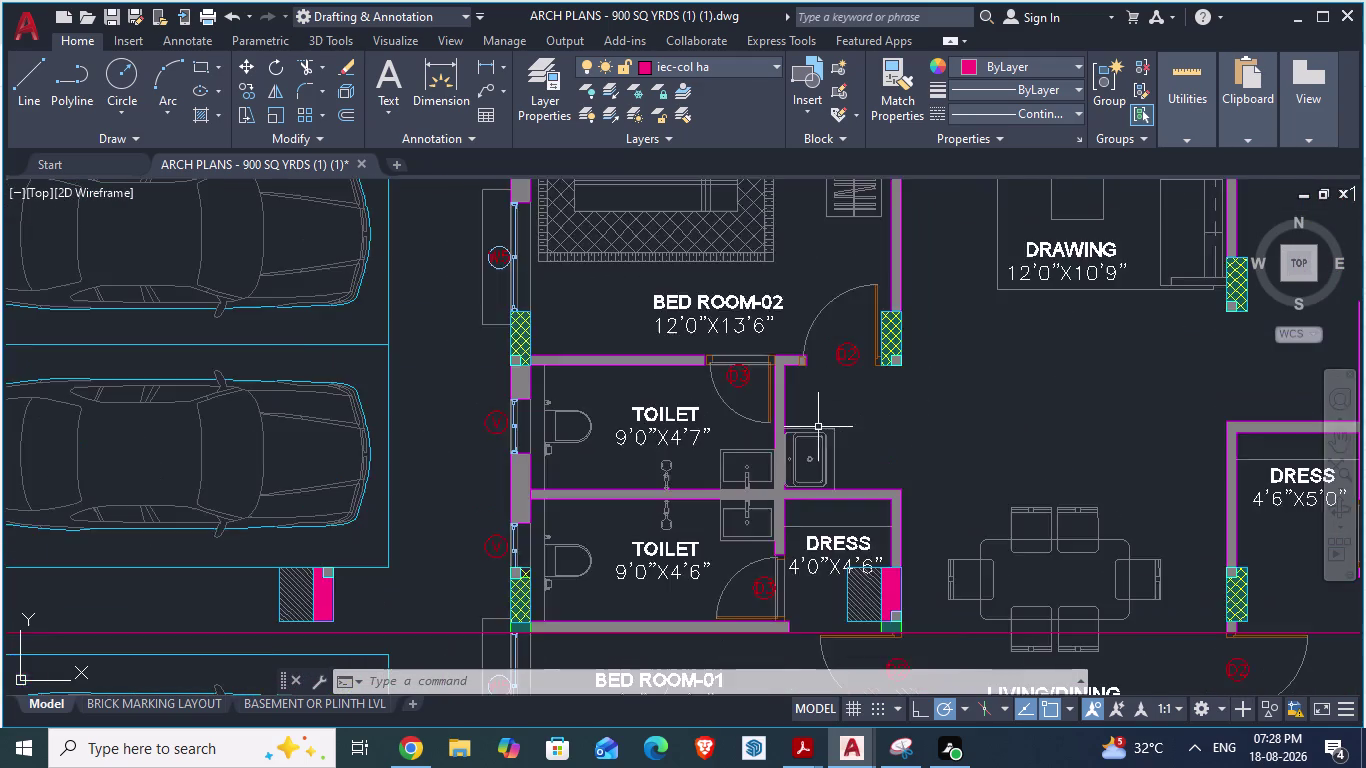
scroll(down, 3)
scroll(down, 3)
scroll(up, 3)
scroll(up, 3)
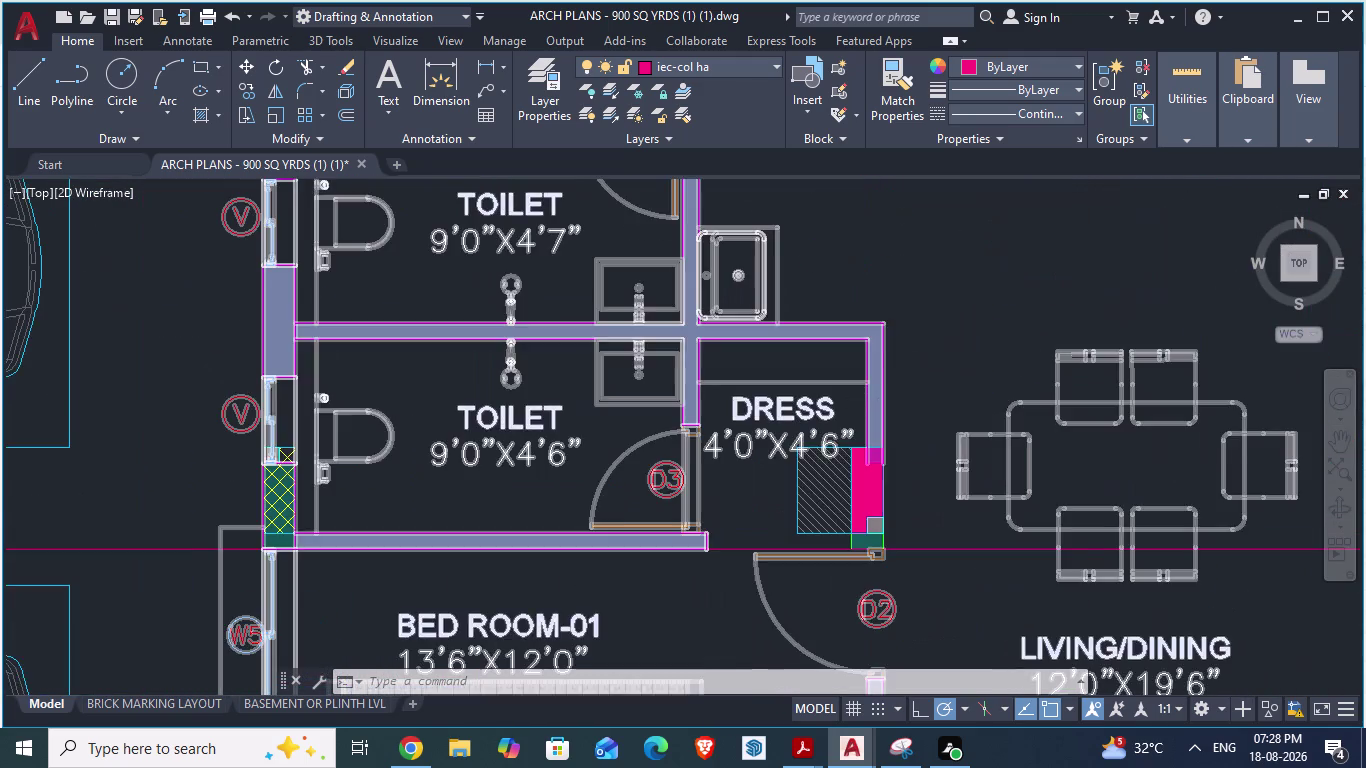
scroll(up, 3)
Return to GF_AUTOCAD and zoom to the TOILET/DRESS area.
key(alt+Tab)
scroll(up, 3)
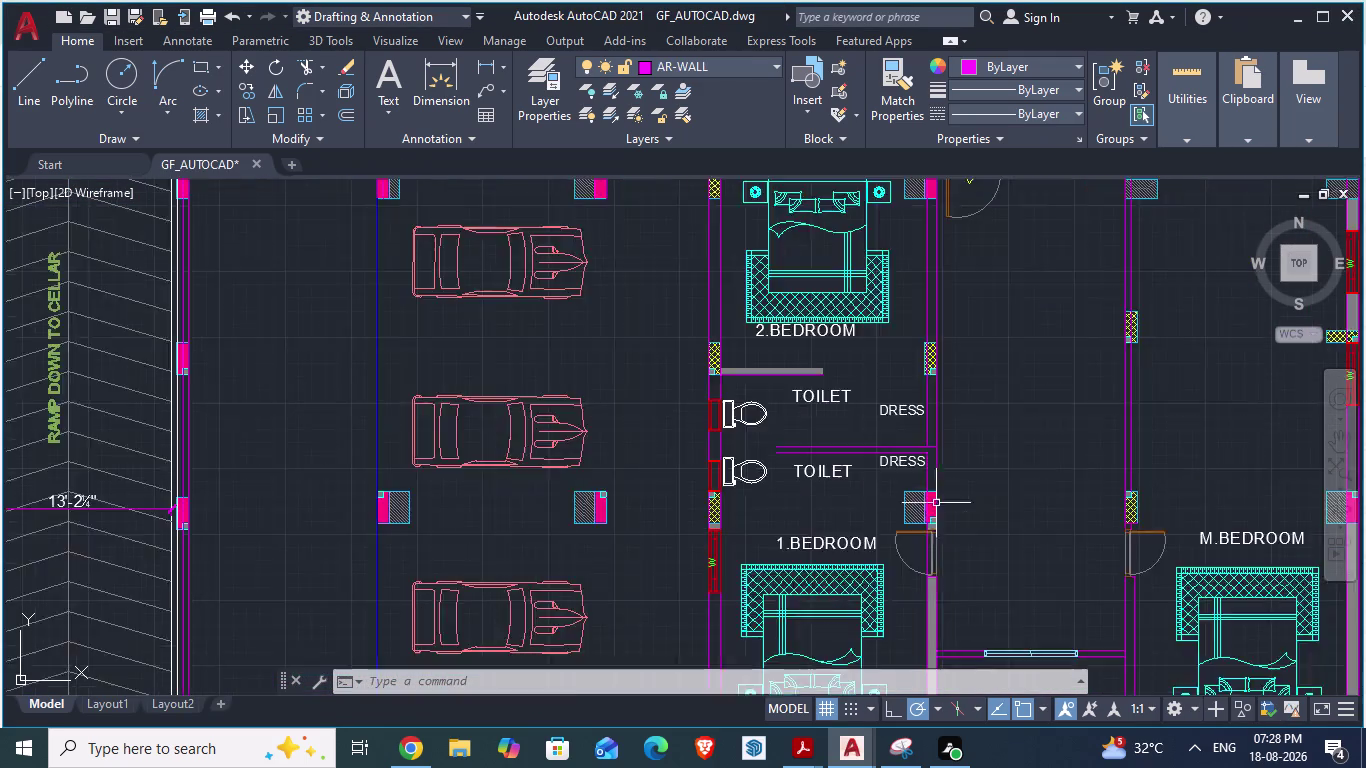
scroll(up, 3)
scroll(down, 3)
scroll(up, 3)
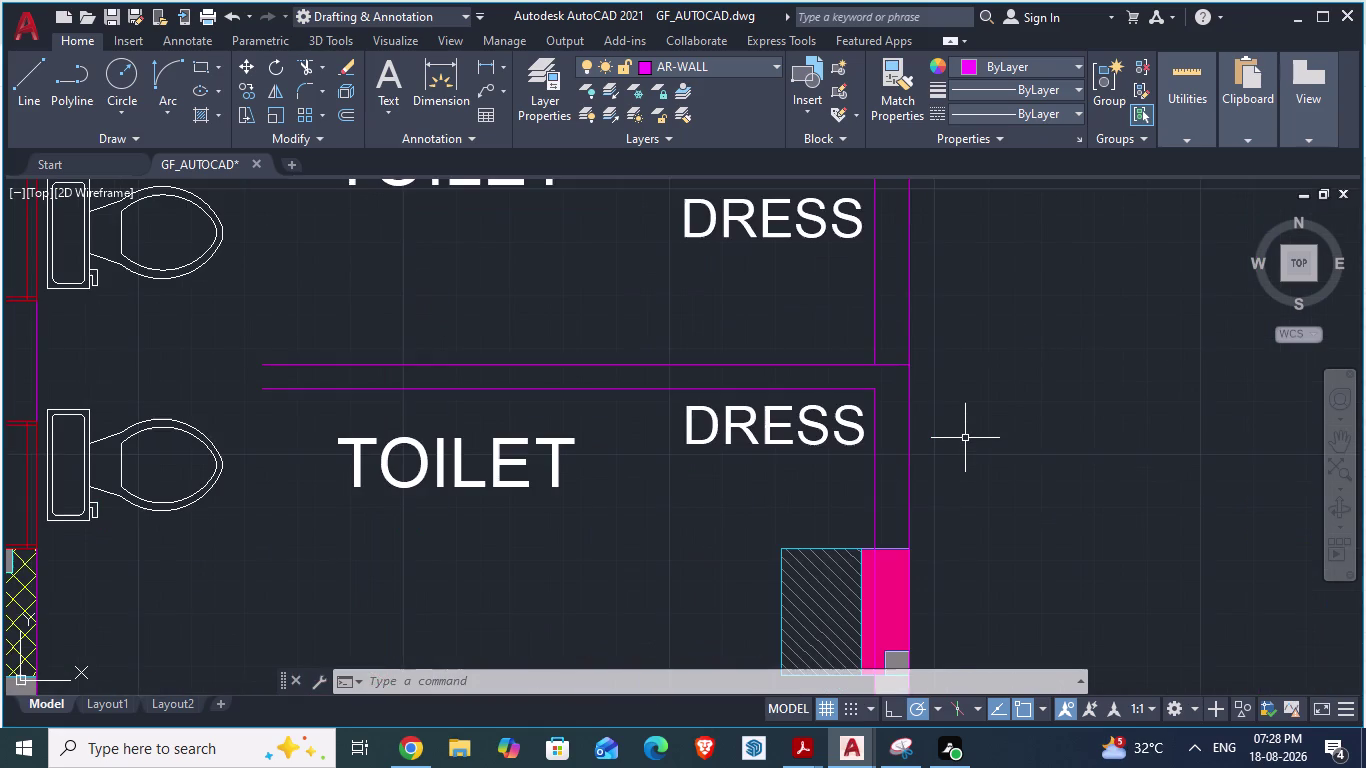
scroll(down, 3)
scroll(down, 3)
scroll(up, 3)
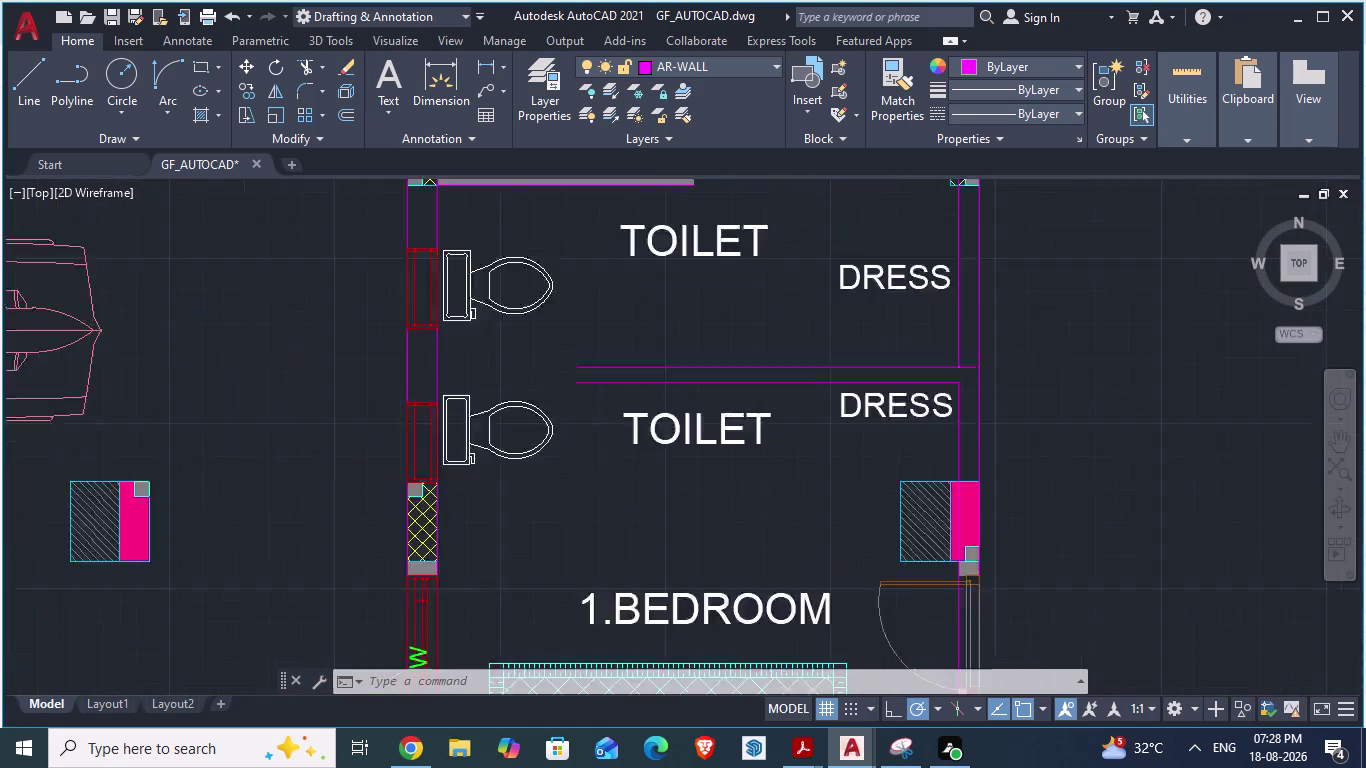
text(DA)
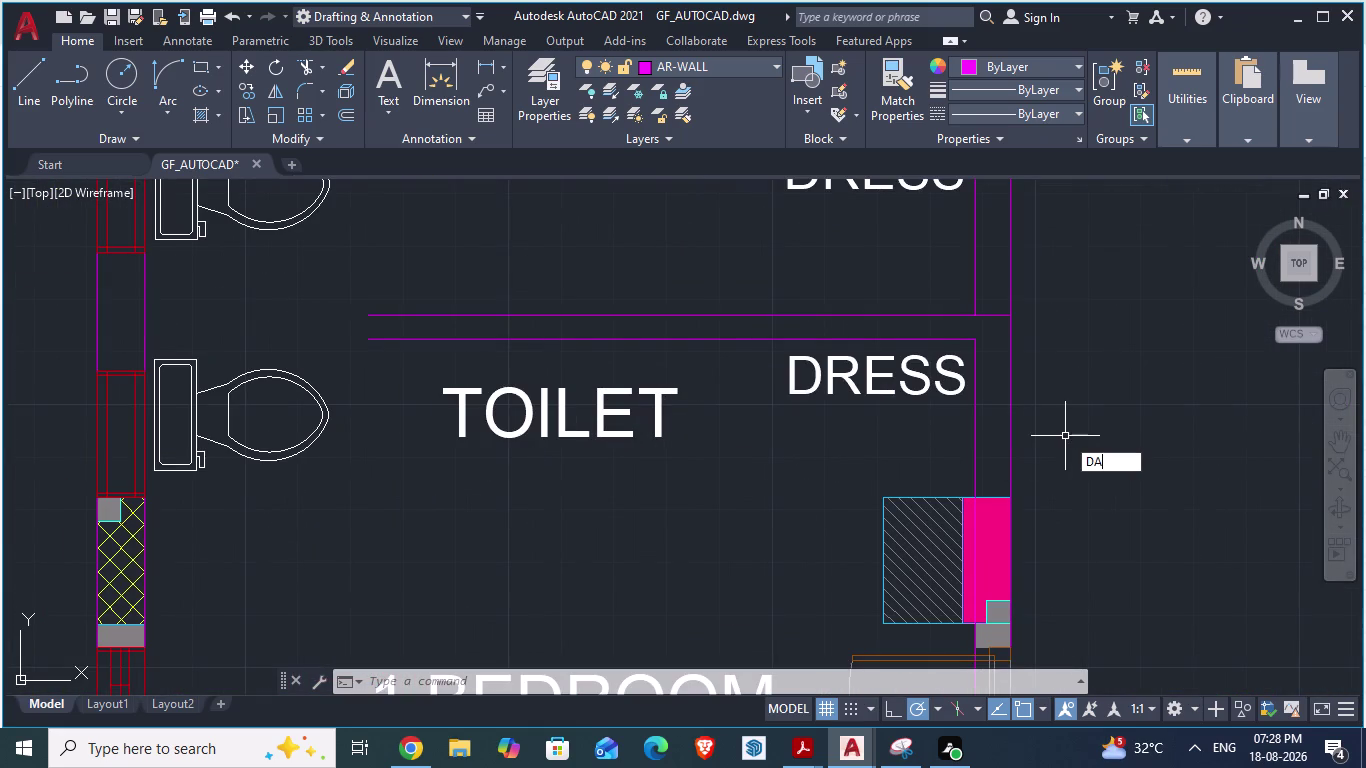
key(Return)
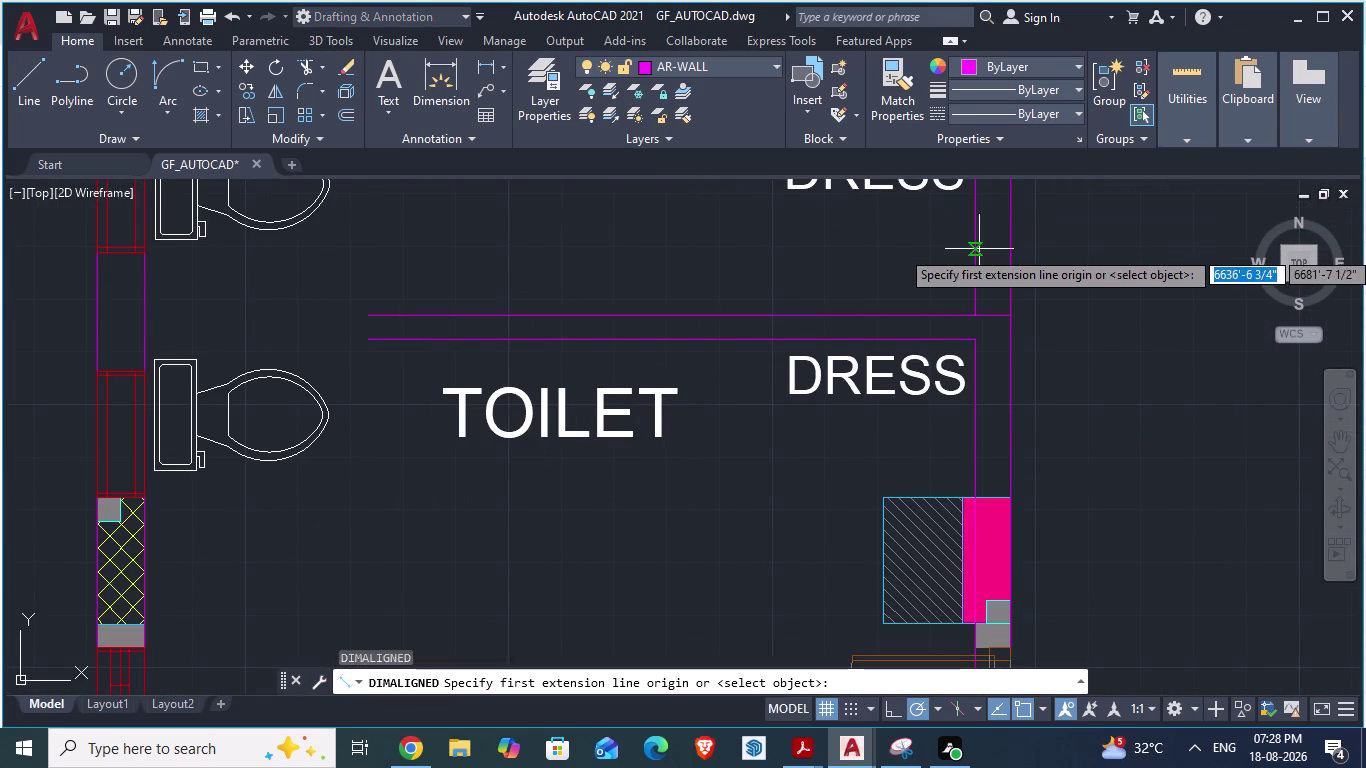
click(979, 249)
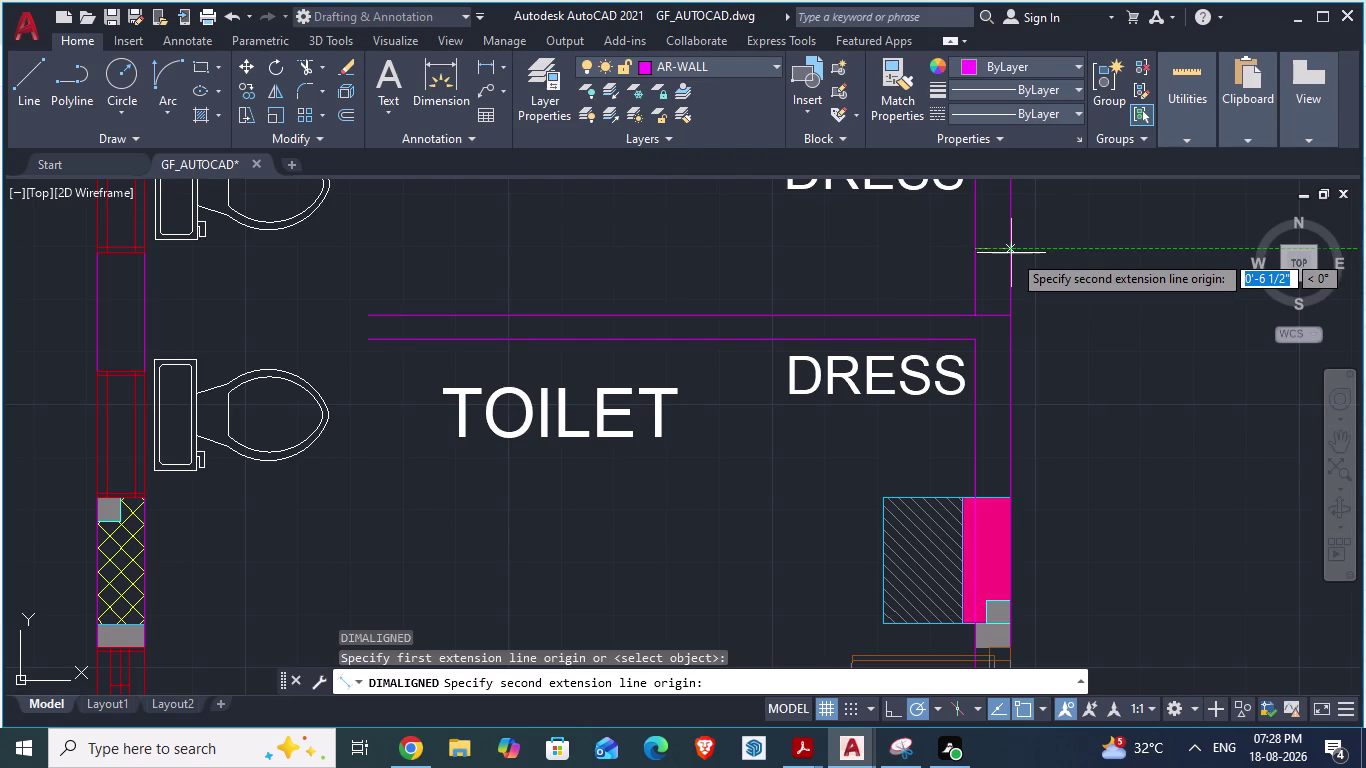
key(Escape)
scroll(down, 3)
scroll(down, 3)
scroll(up, 3)
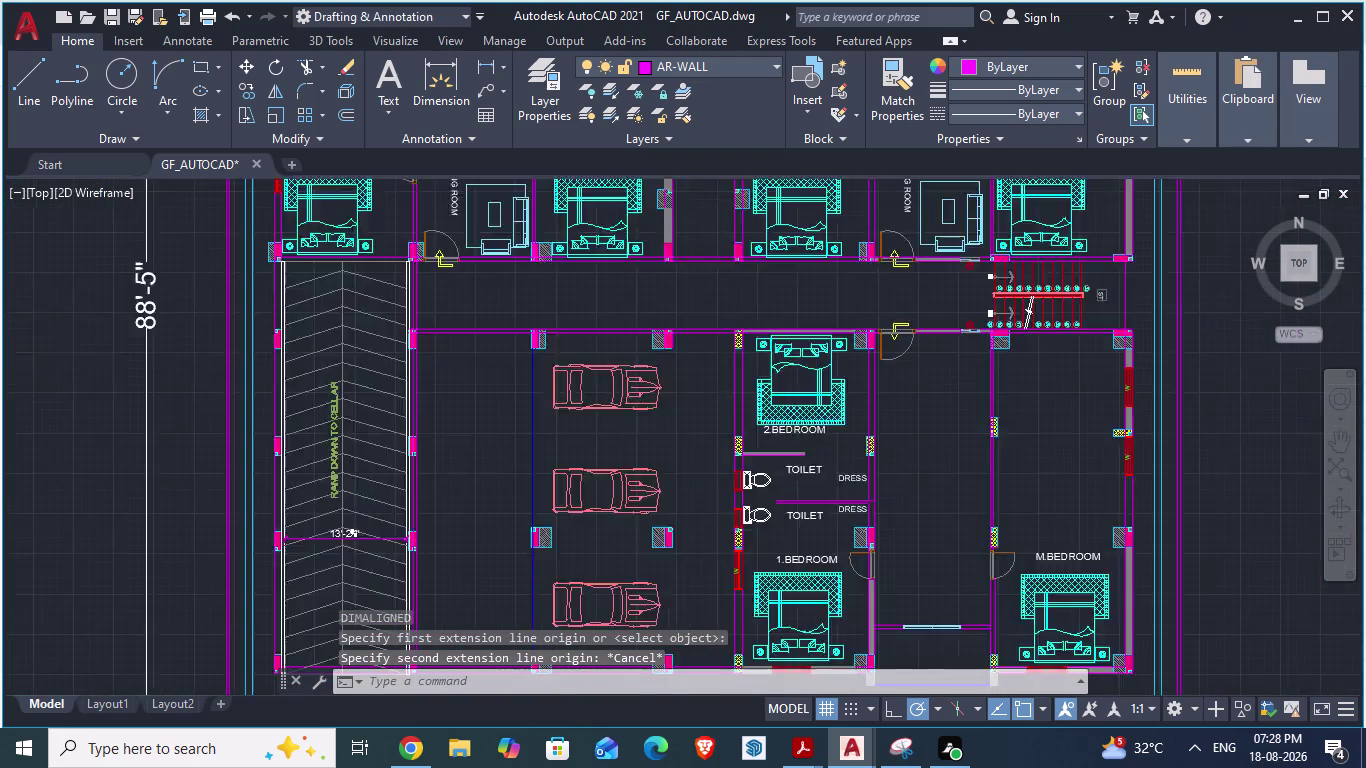
scroll(up, 3)
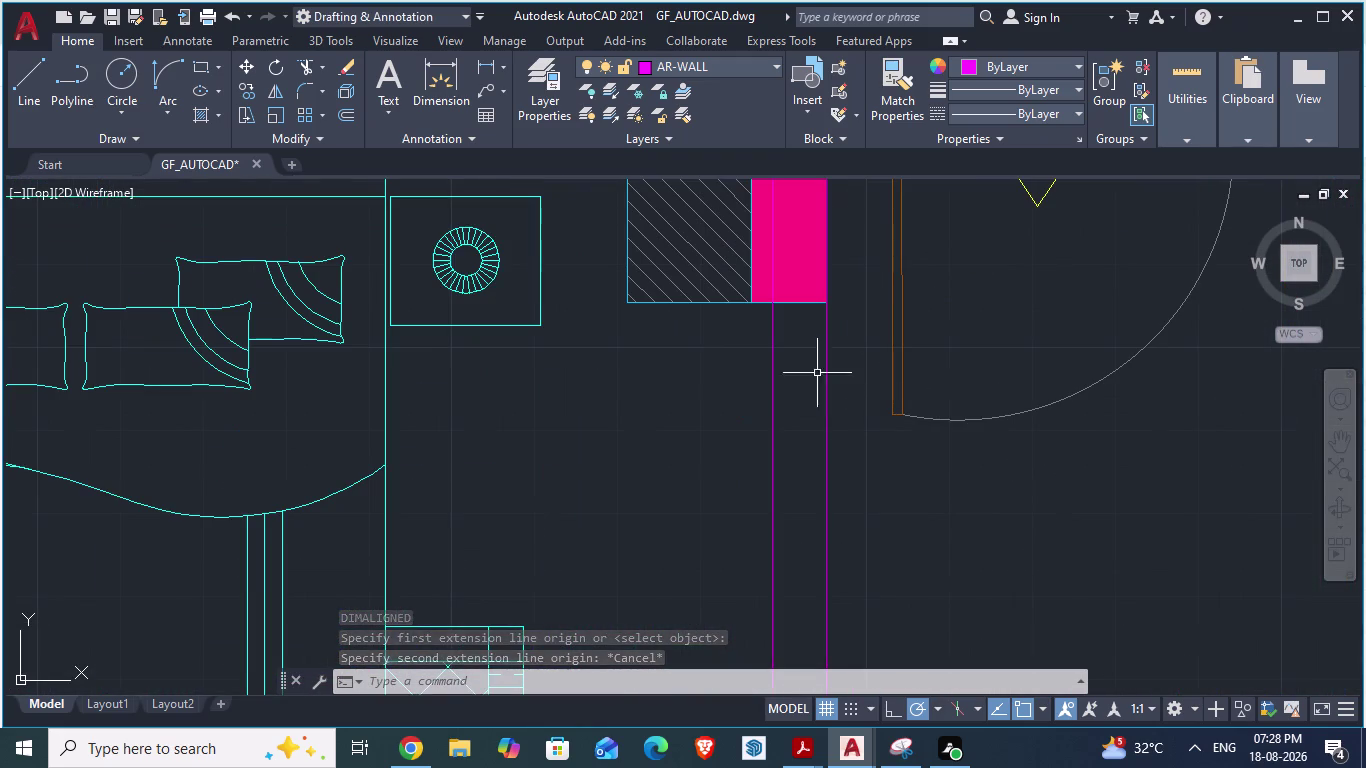
scroll(up, 3)
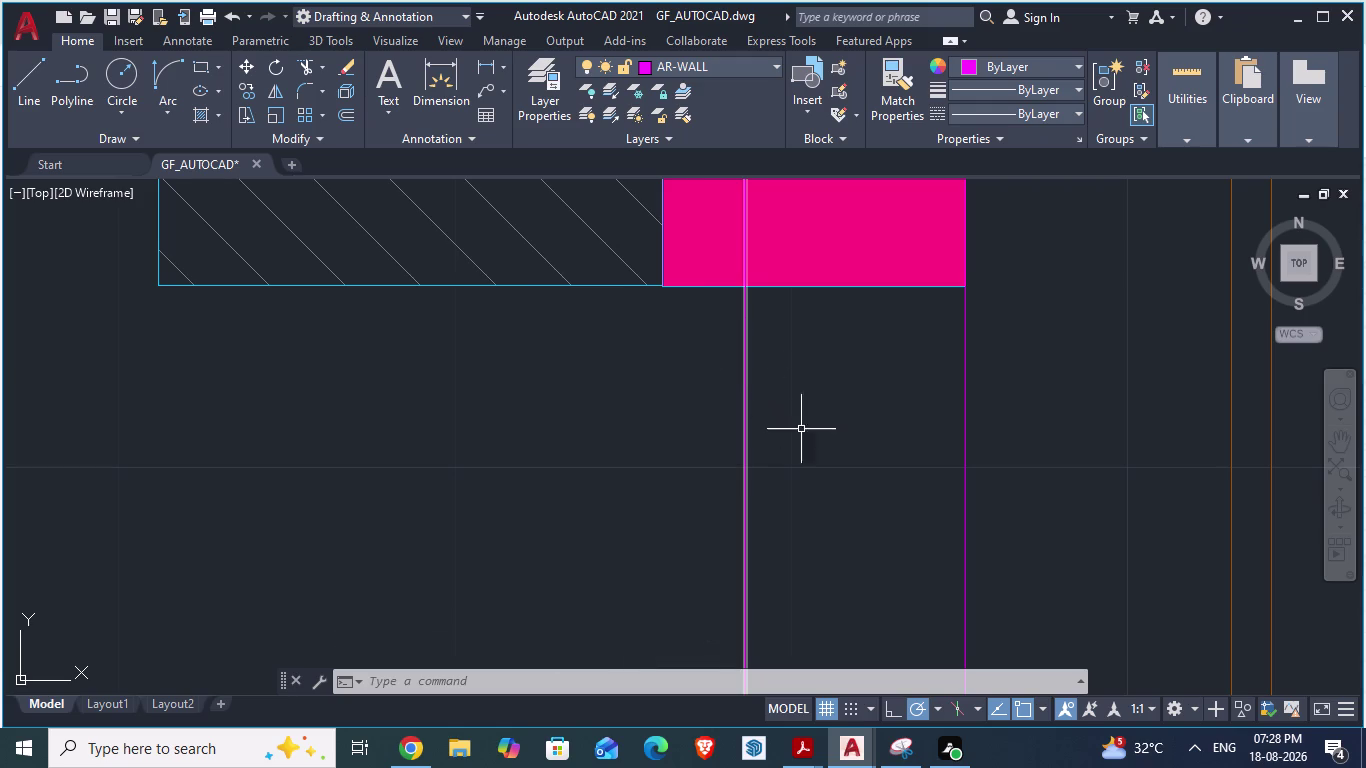
key(alt+Tab)
scroll(down, 3)
scroll(down, 3)
scroll(up, 3)
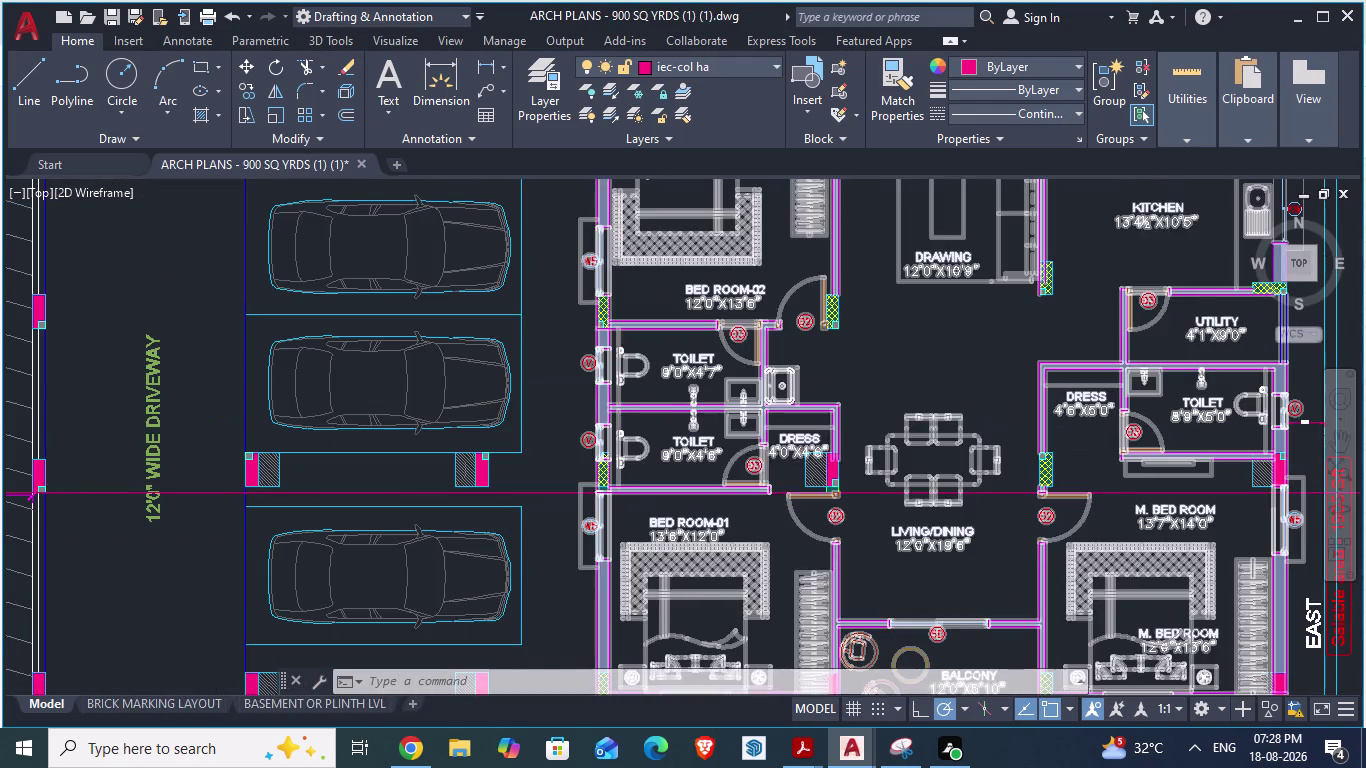
scroll(up, 3)
text(DA)
key(Return)
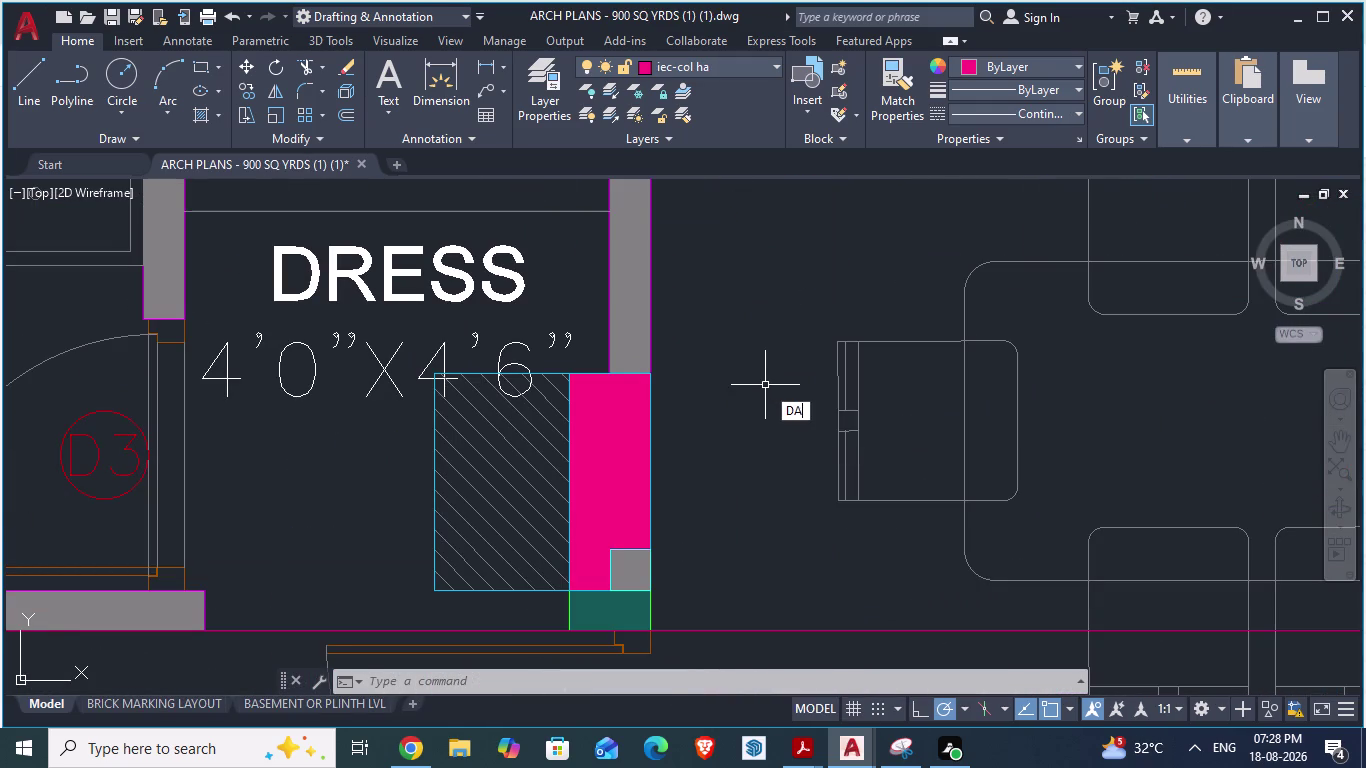
click(605, 318)
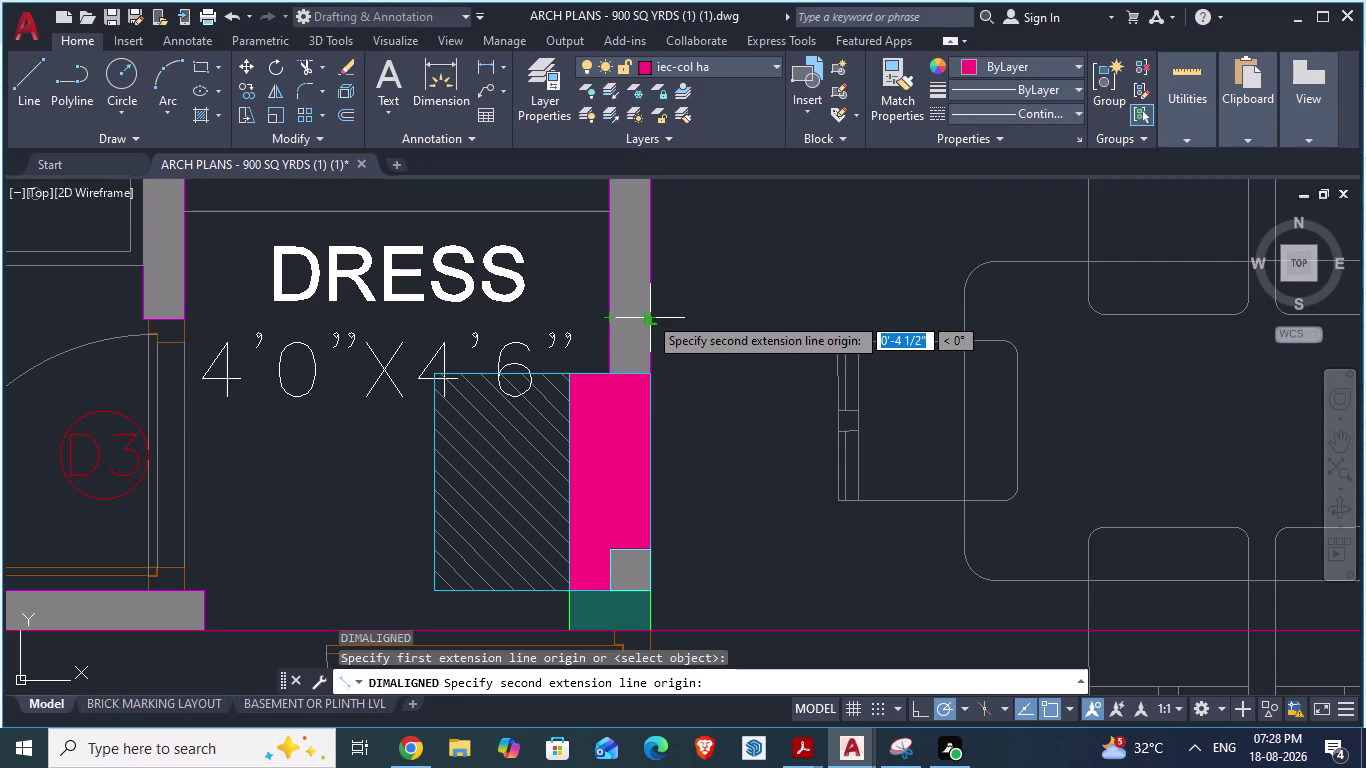
key(Escape)
scroll(down, 3)
scroll(down, 3)
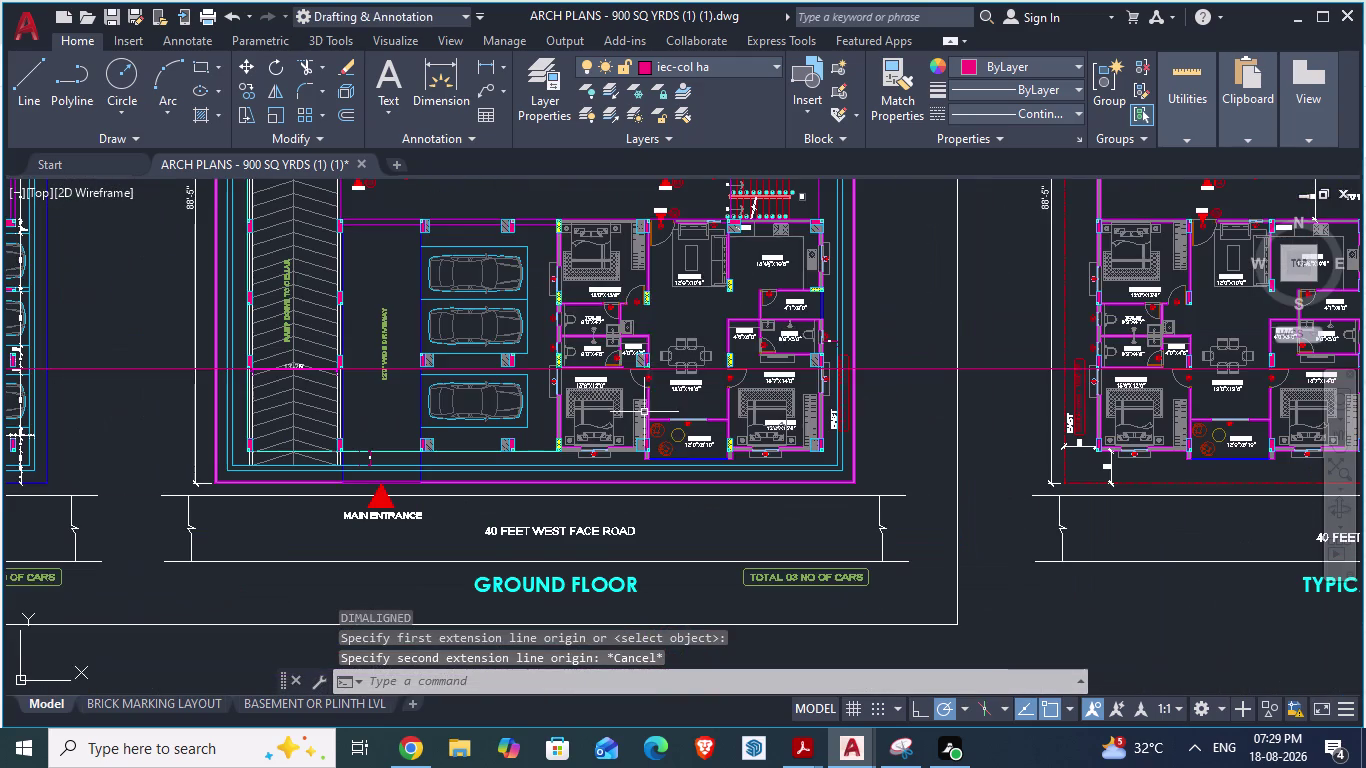
scroll(up, 3)
scroll(up, 3)
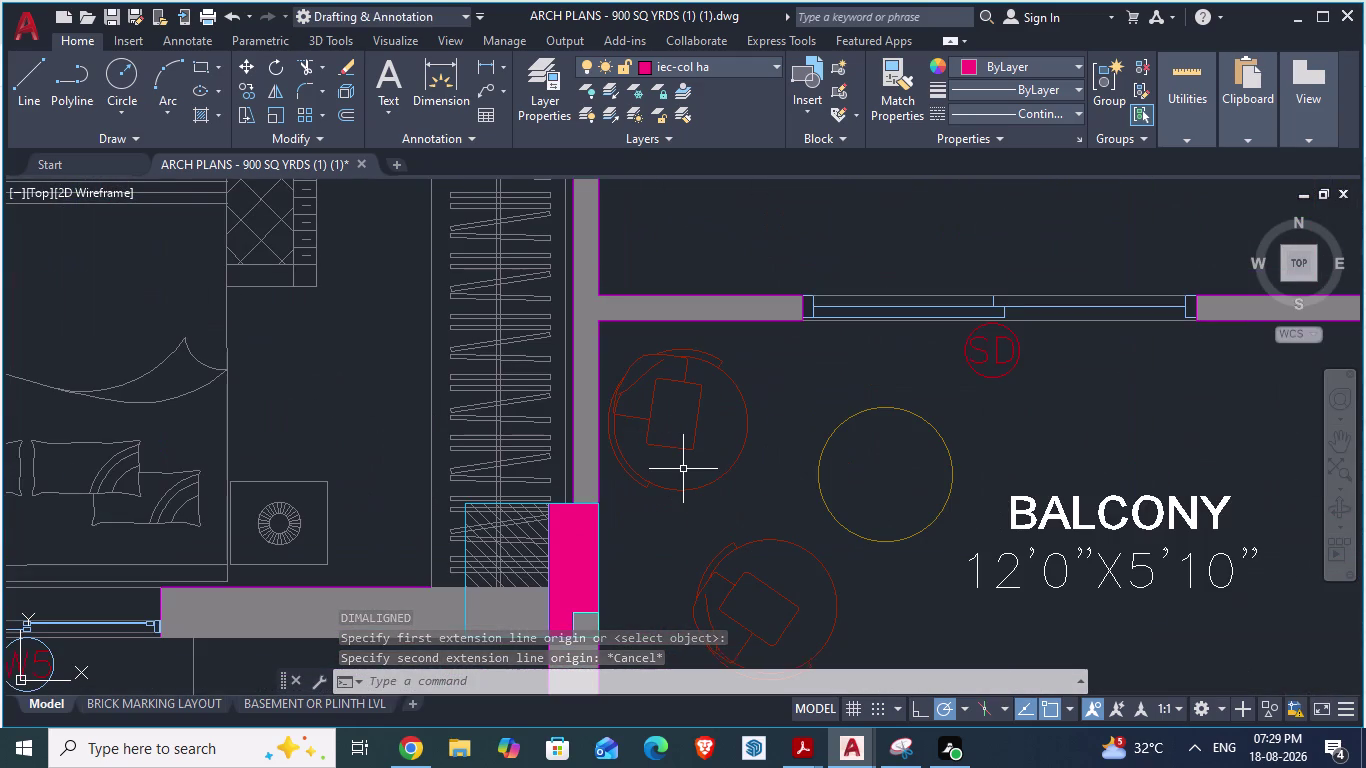
scroll(down, 3)
scroll(down, 3)
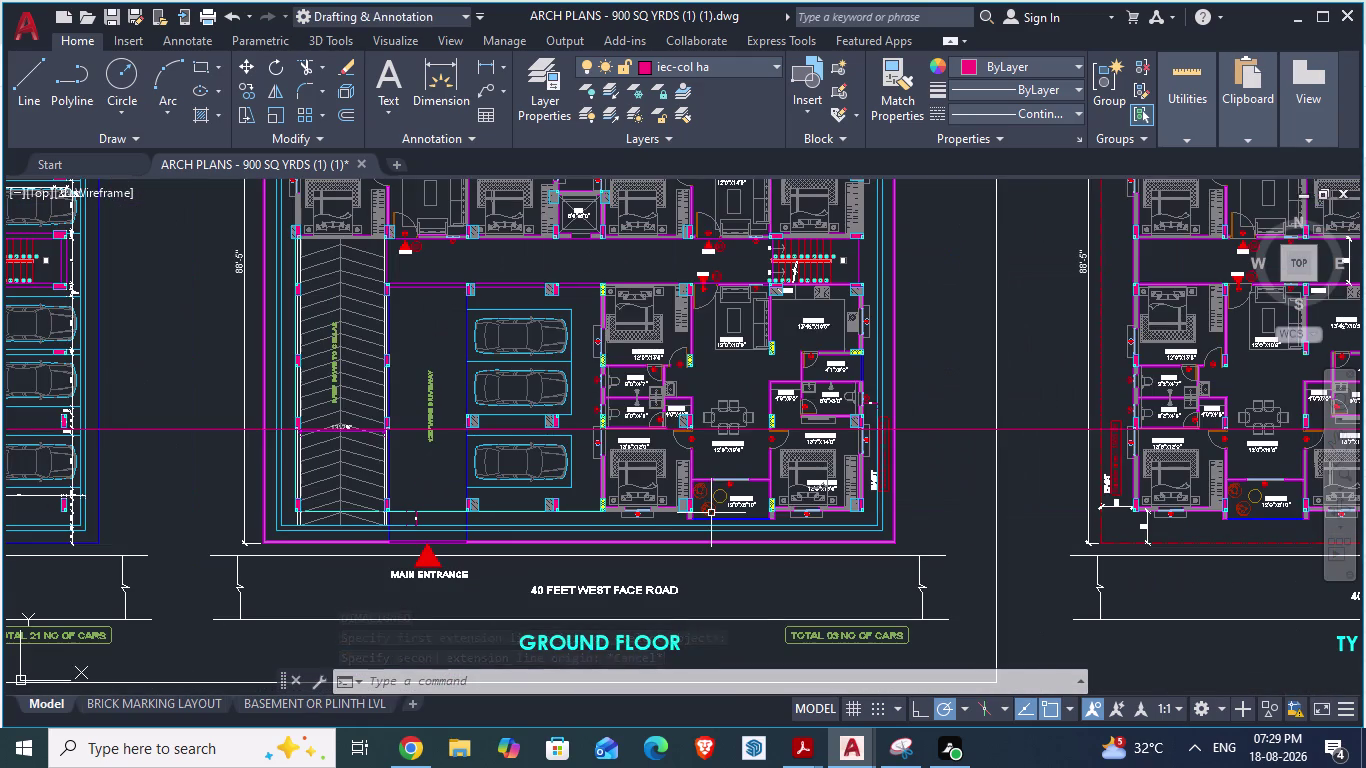
scroll(up, 3)
scroll(up, 3)
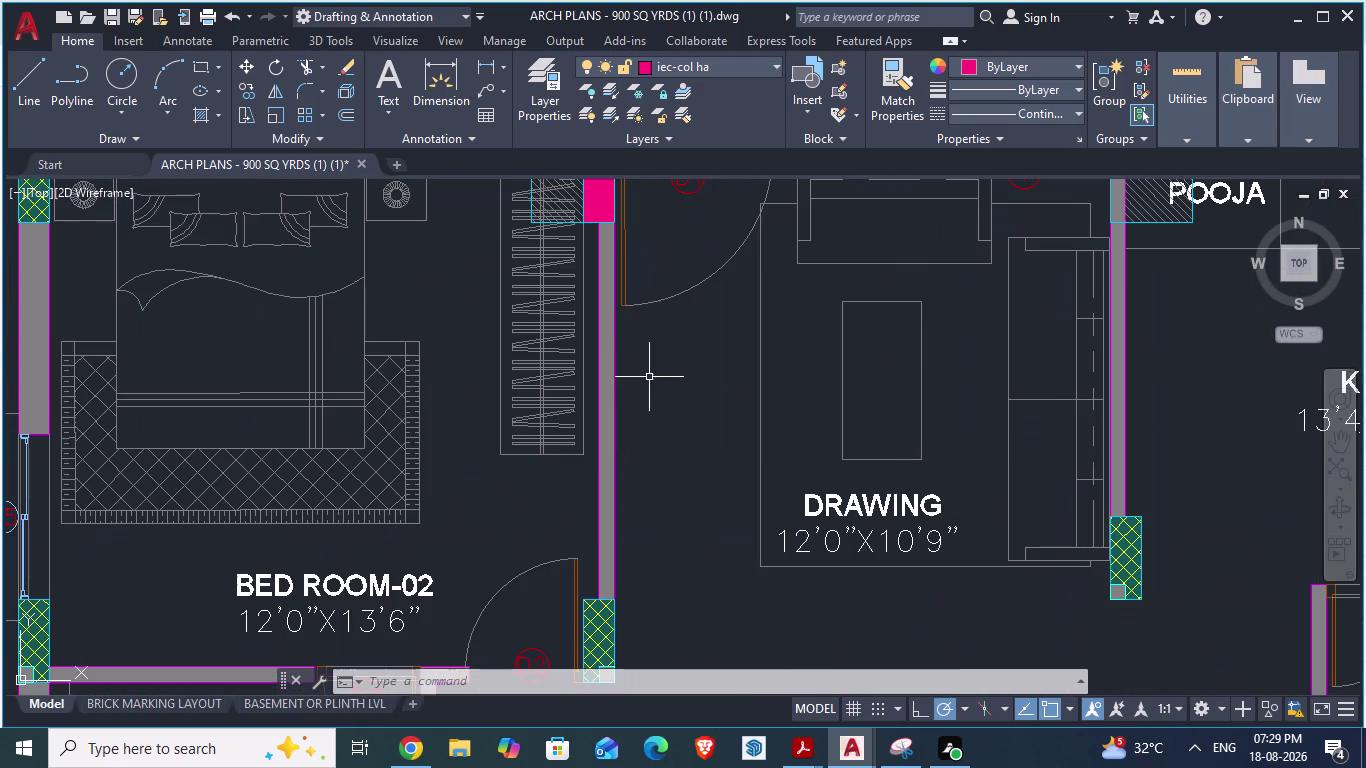
scroll(down, 3)
key(alt+Tab)
scroll(down, 3)
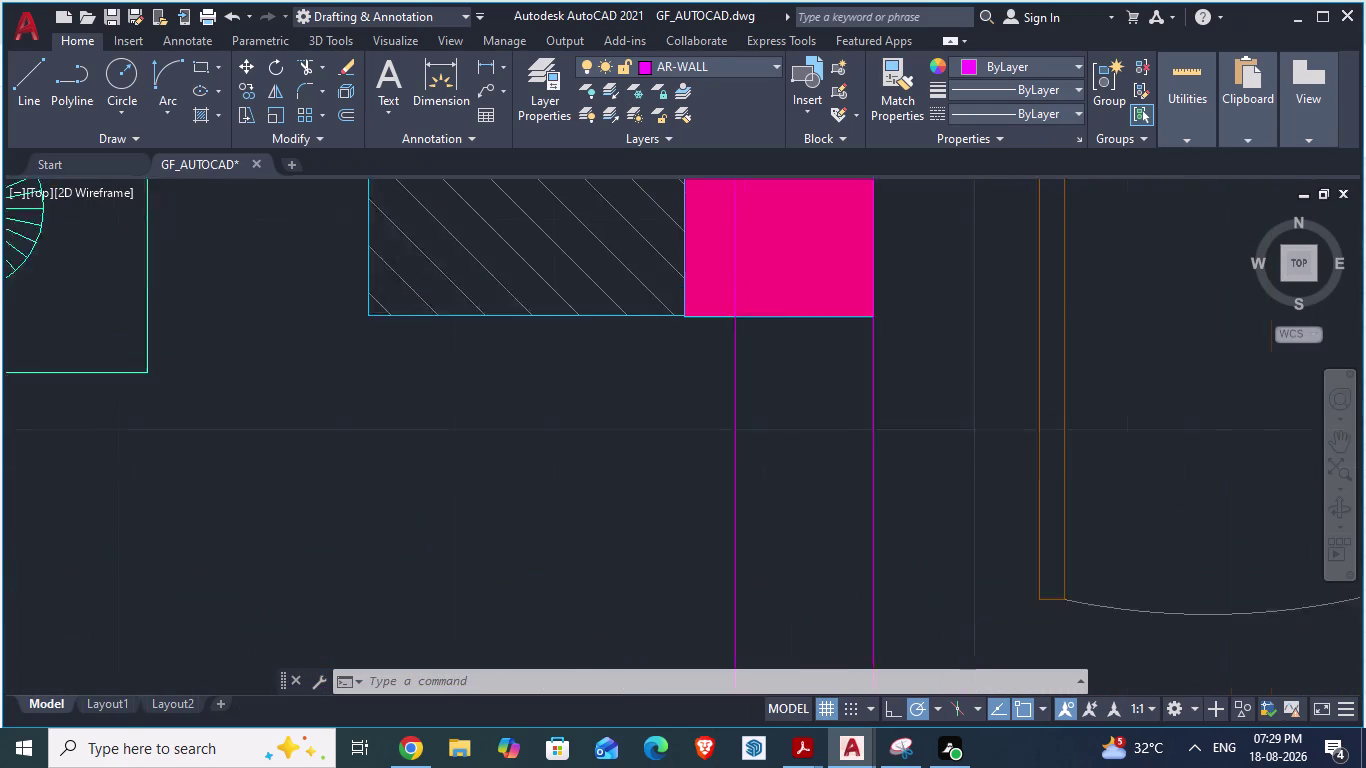
scroll(down, 3)
scroll(down, 3)
scroll(down, 3)
scroll(up, 3)
scroll(up, 3)
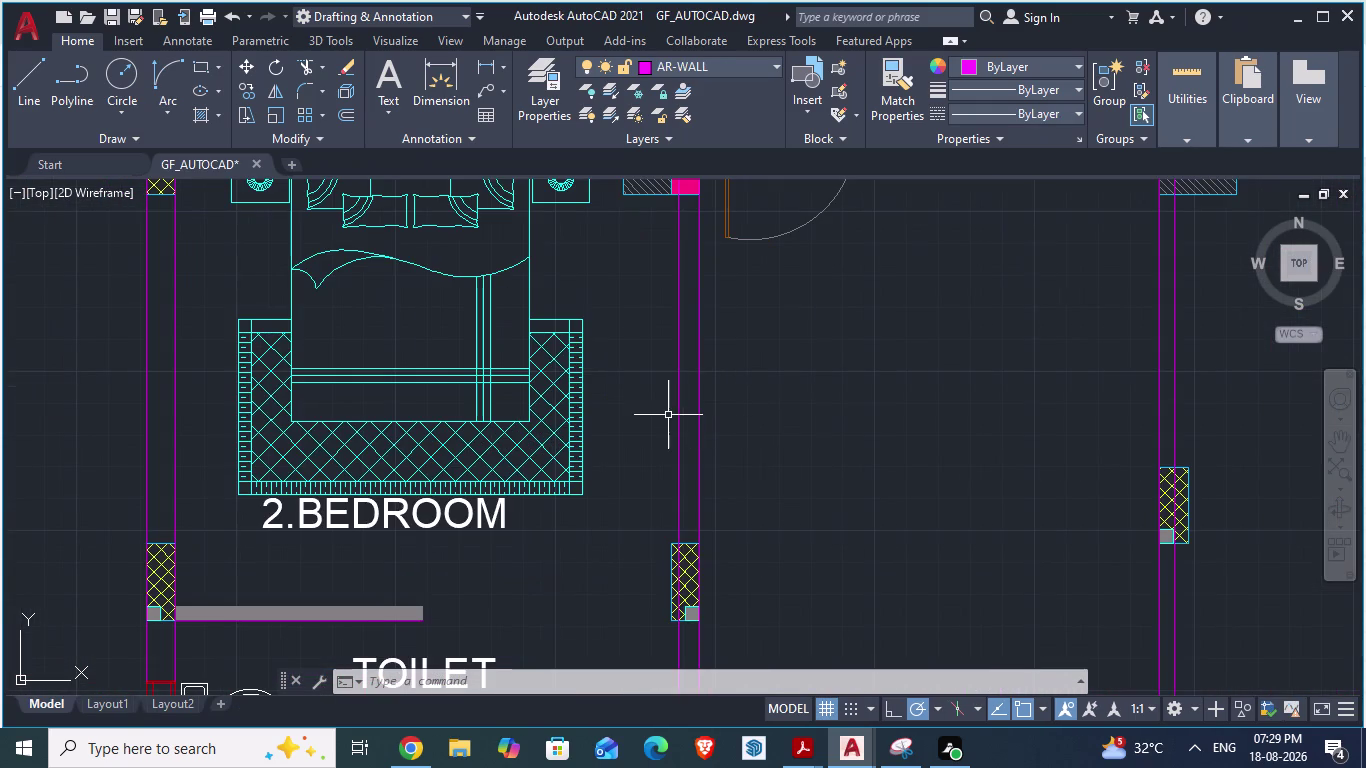
Abandon the aligned dimension on 2.BEDROOM's right wall and erase the duplicate wall line.
text(DA)
key(Return)
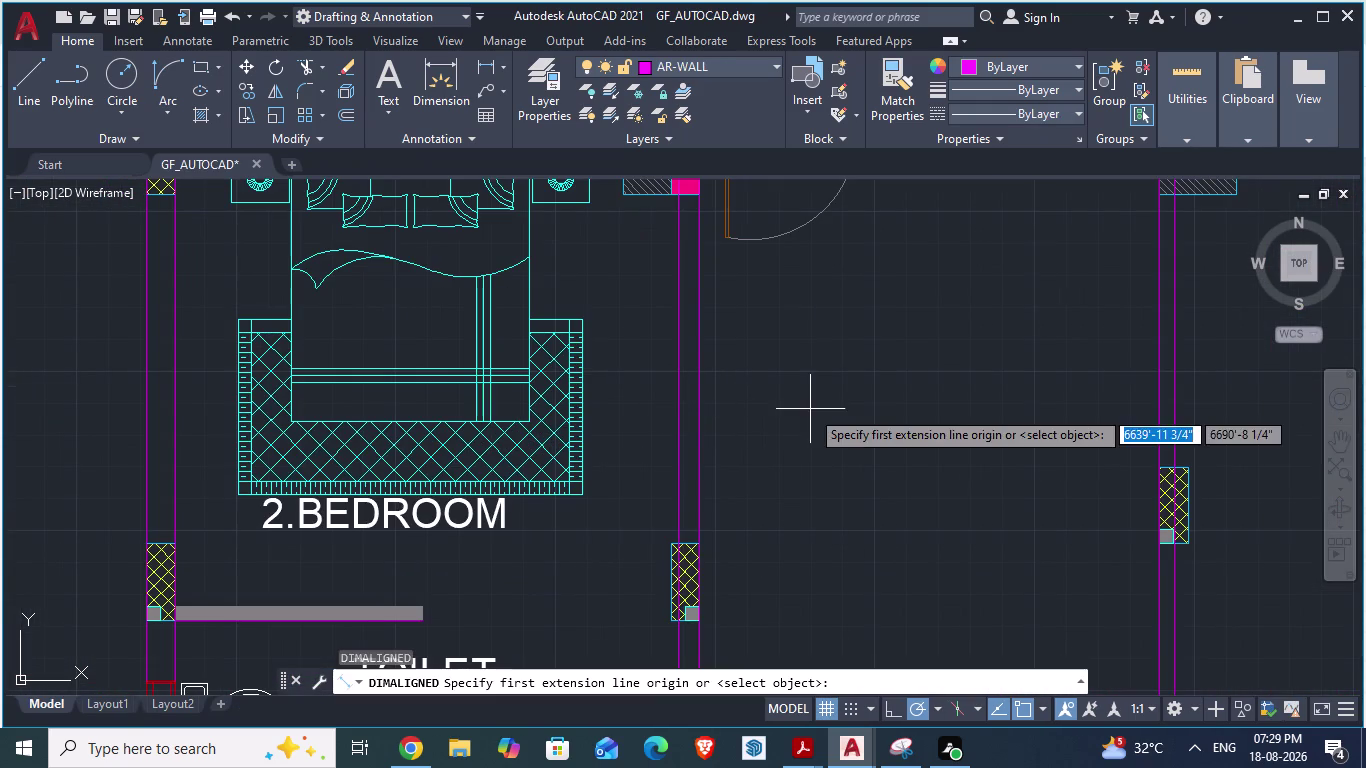
scroll(up, 3)
click(683, 447)
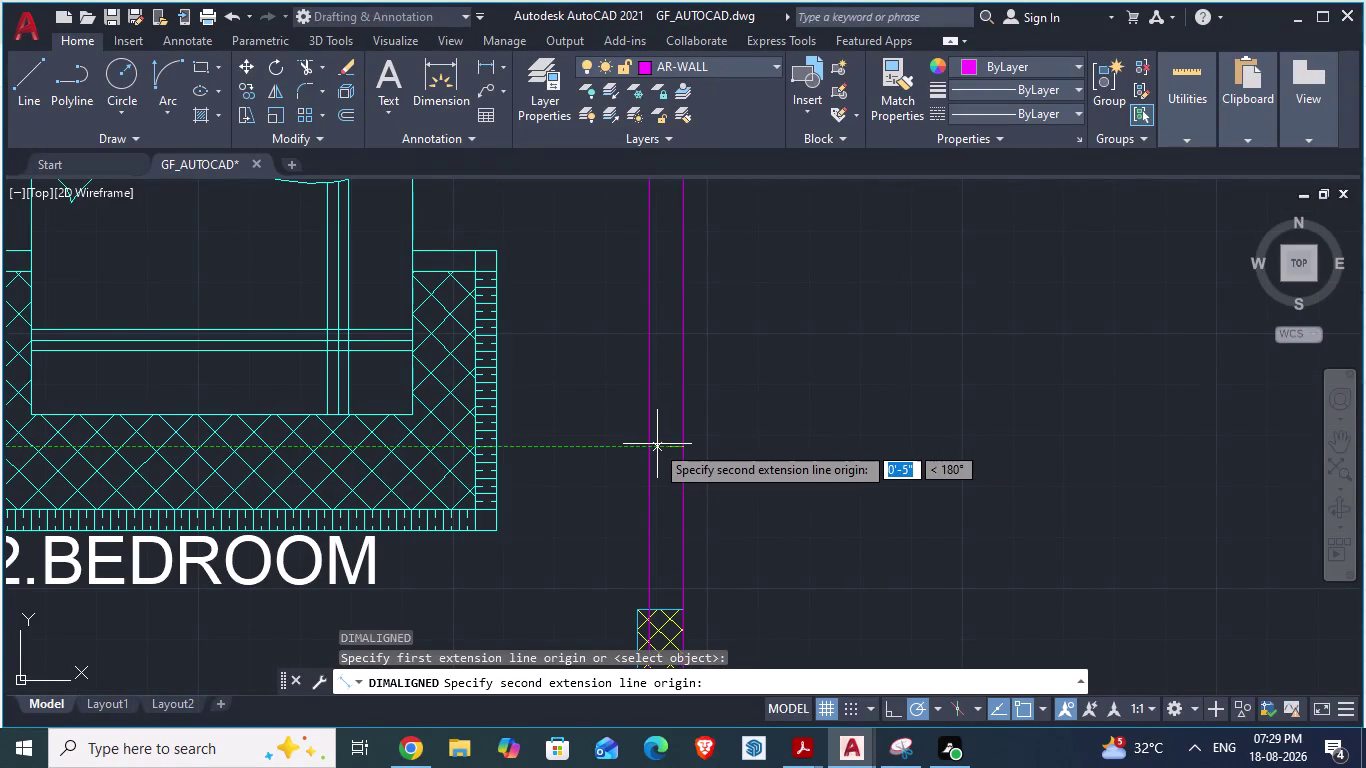
key(Escape)
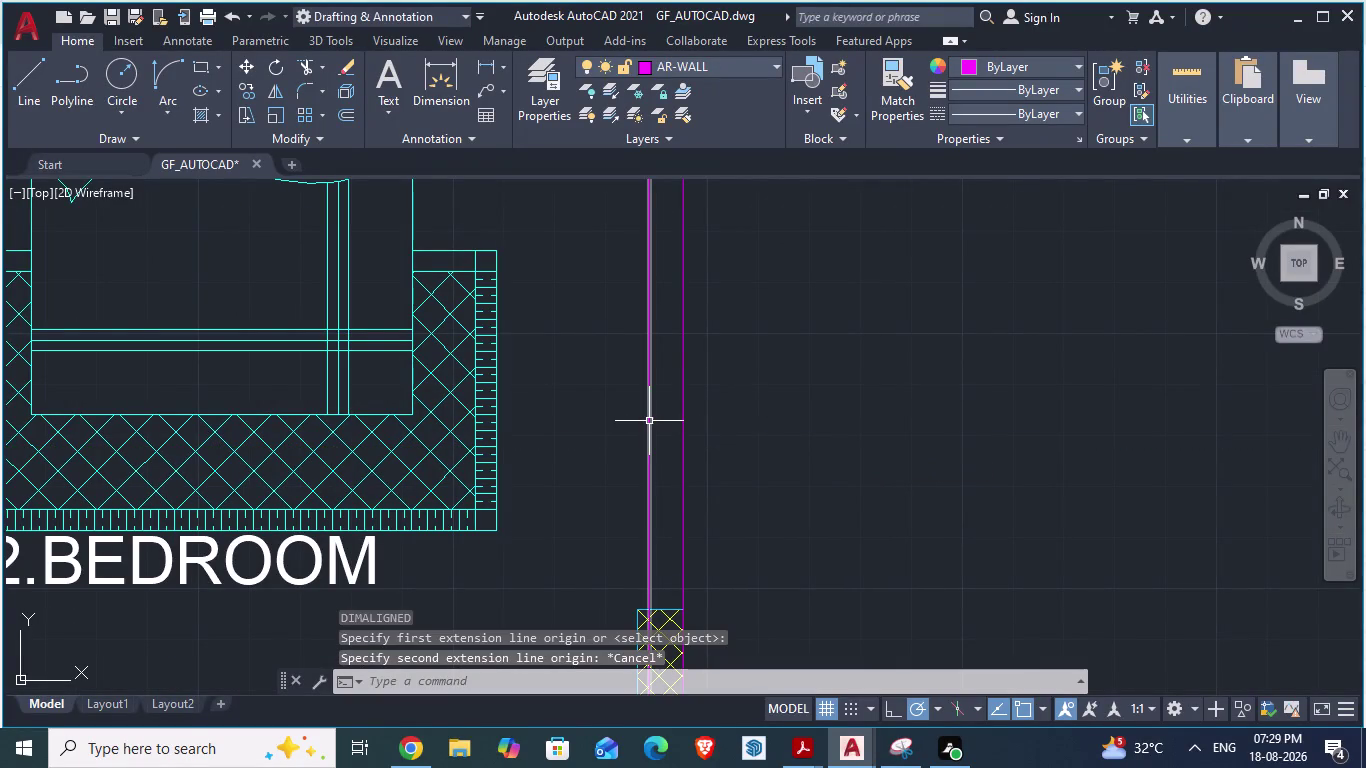
click(649, 421)
key(Delete)
Delete the wall line beside the door and the grey wall fill right of 1.BEDROOM.
scroll(down, 3)
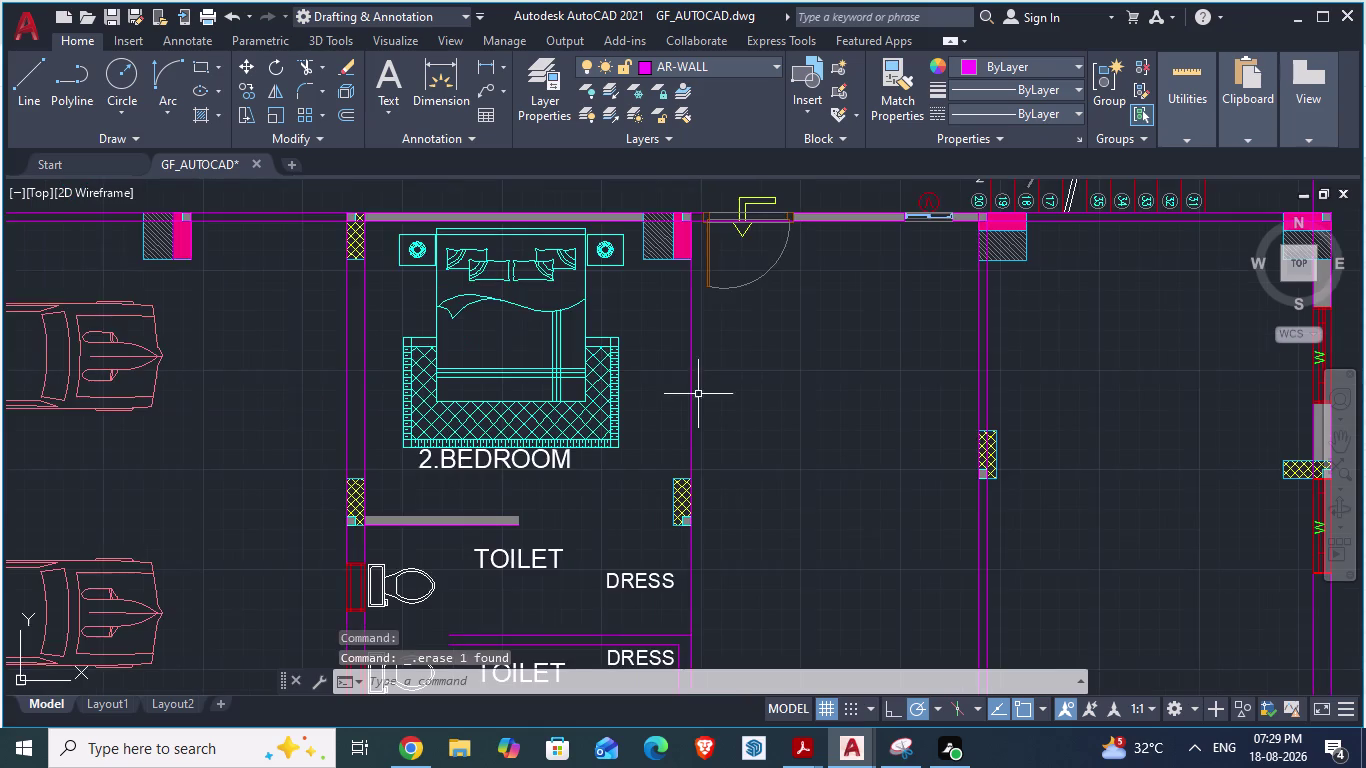
scroll(down, 3)
scroll(down, 3)
scroll(up, 3)
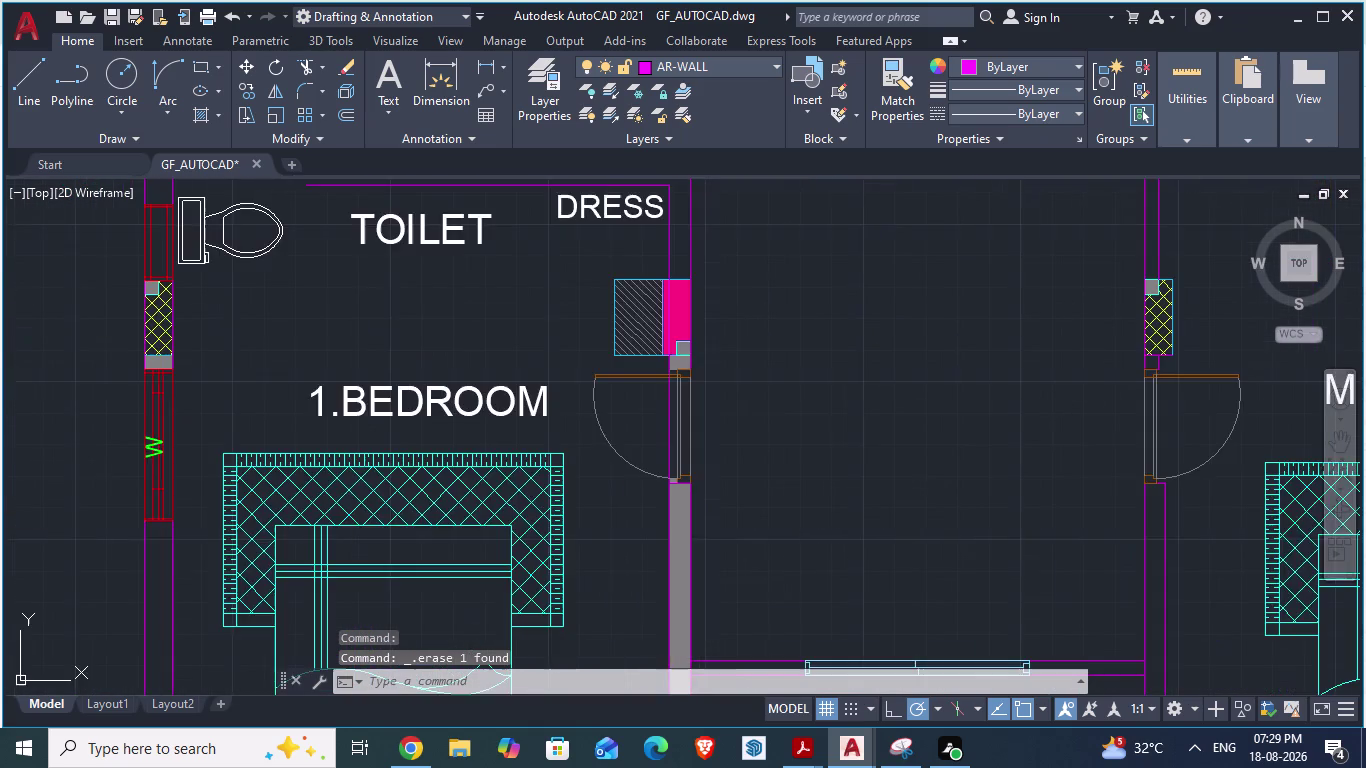
scroll(up, 3)
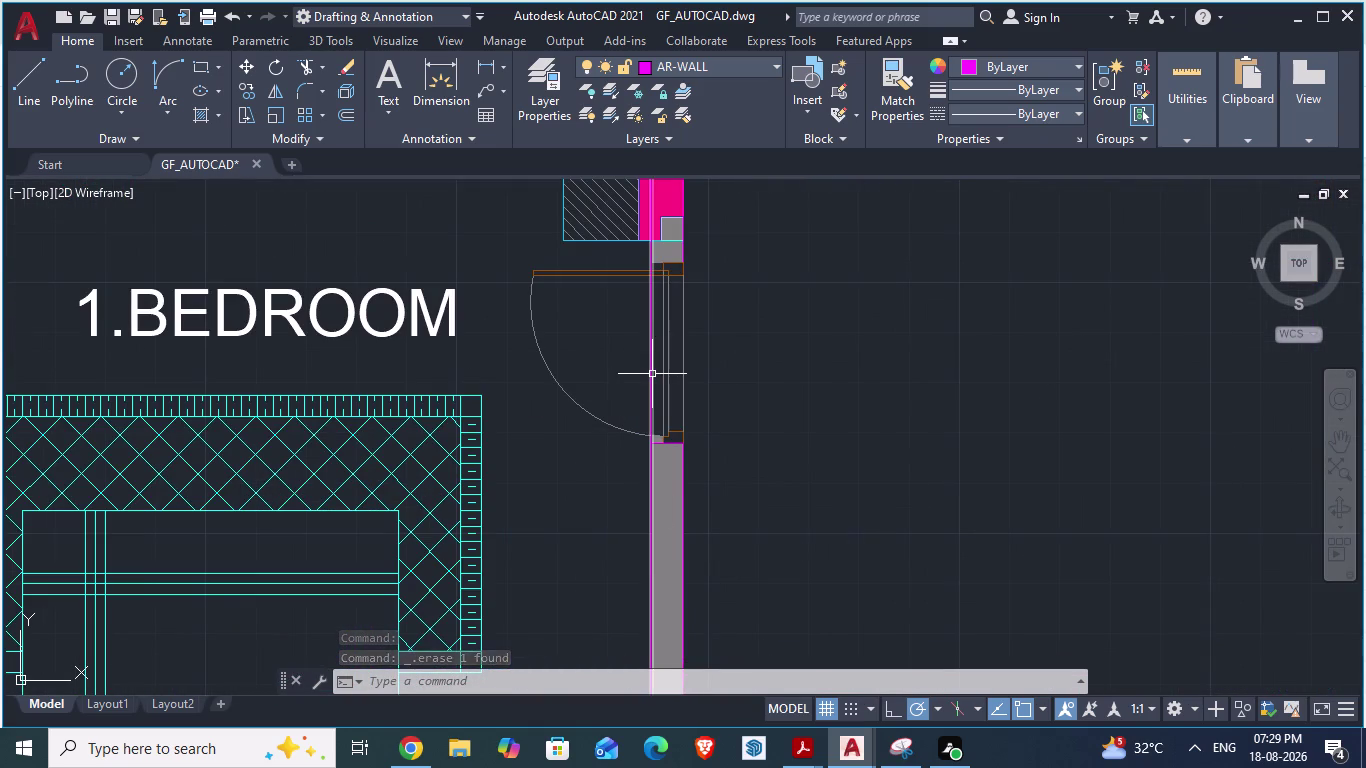
click(652, 374)
key(Delete)
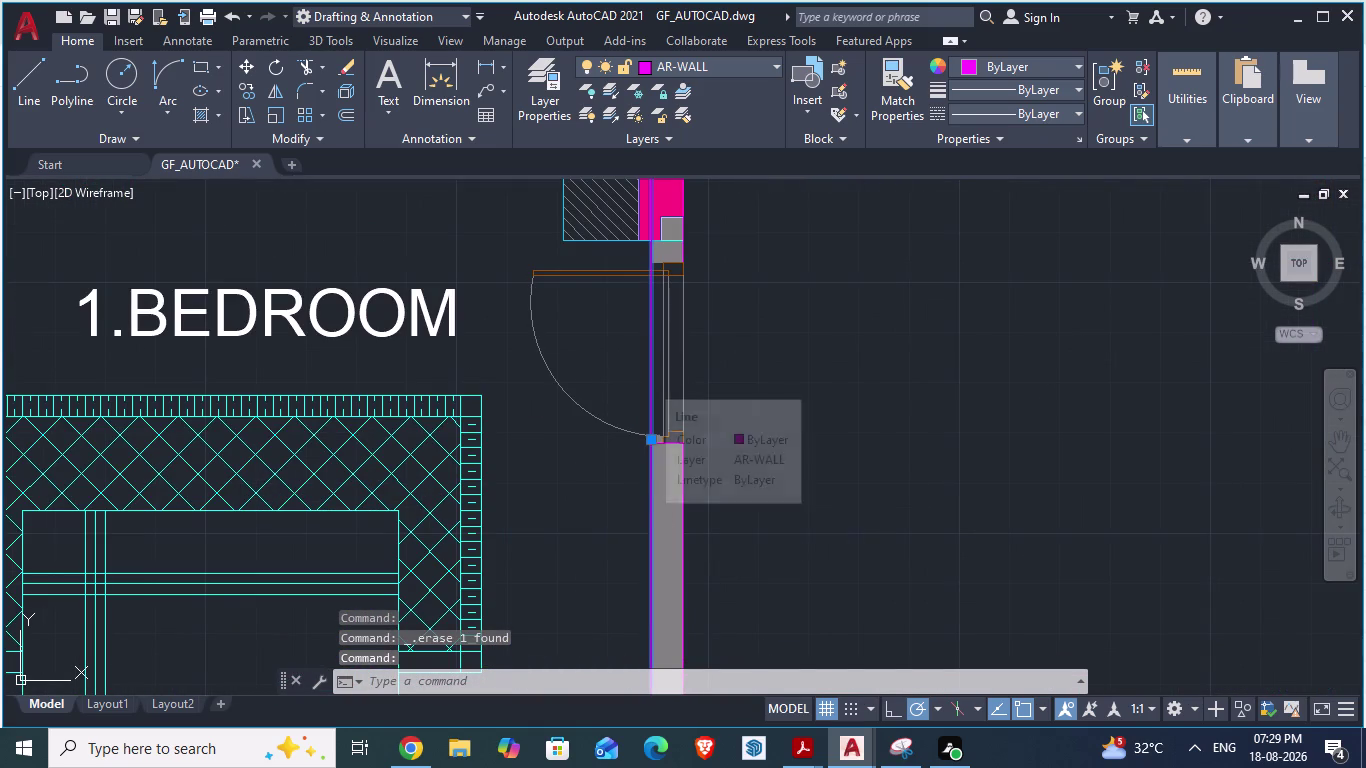
scroll(down, 3)
scroll(up, 3)
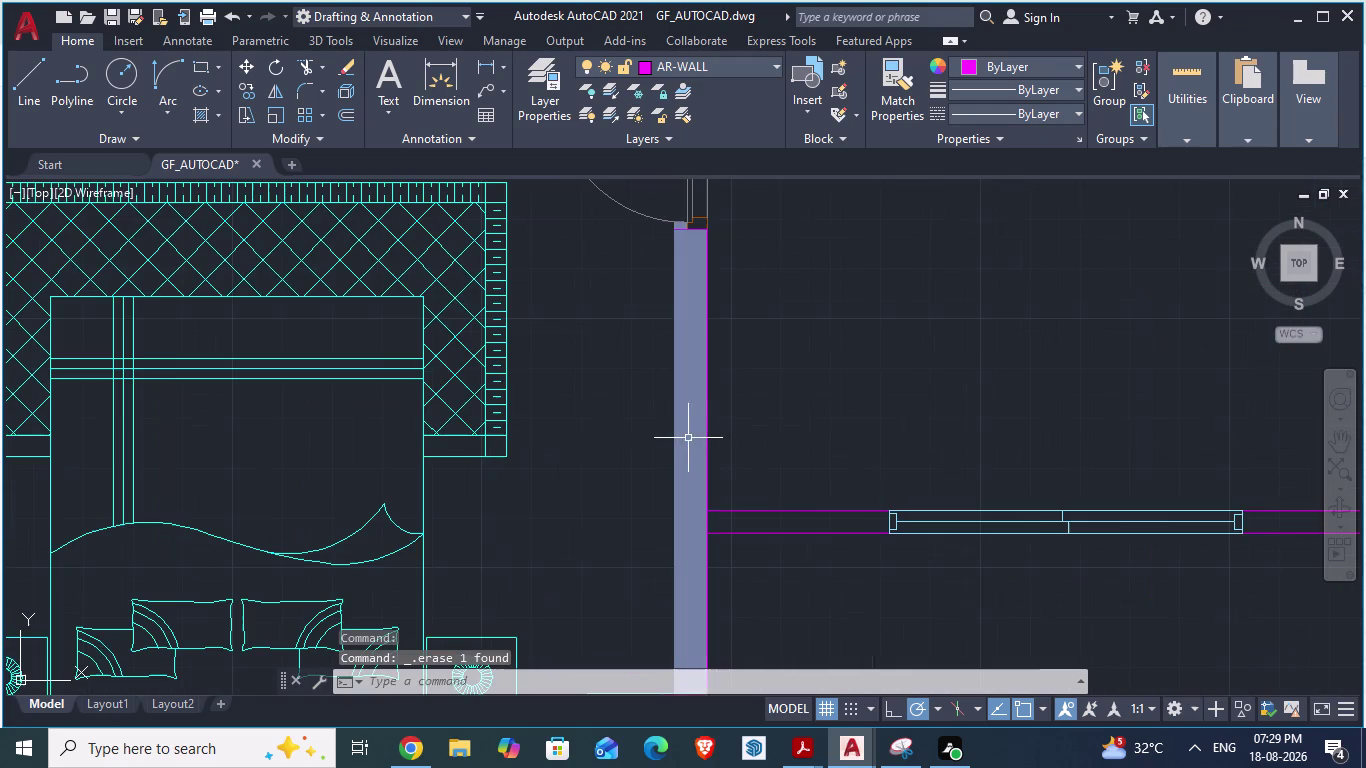
click(688, 440)
key(Delete)
scroll(down, 3)
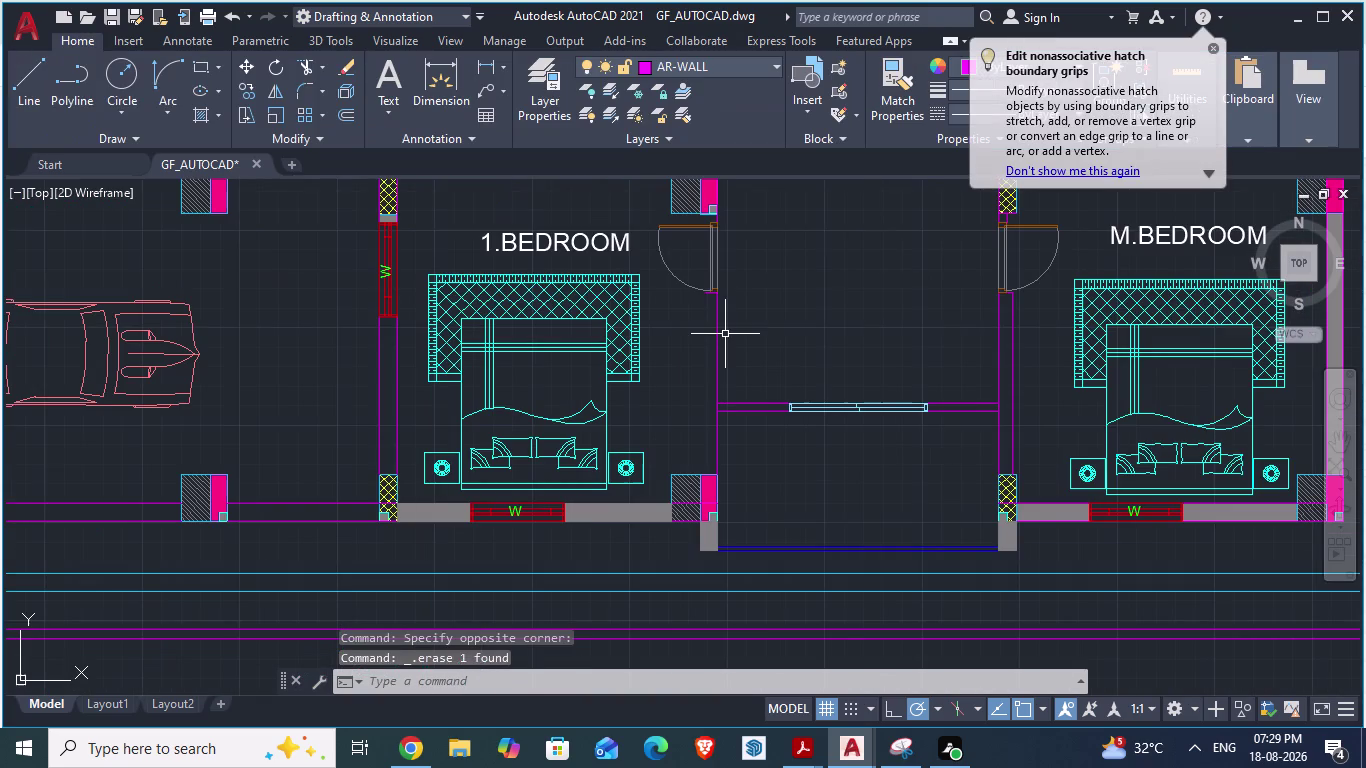
scroll(up, 3)
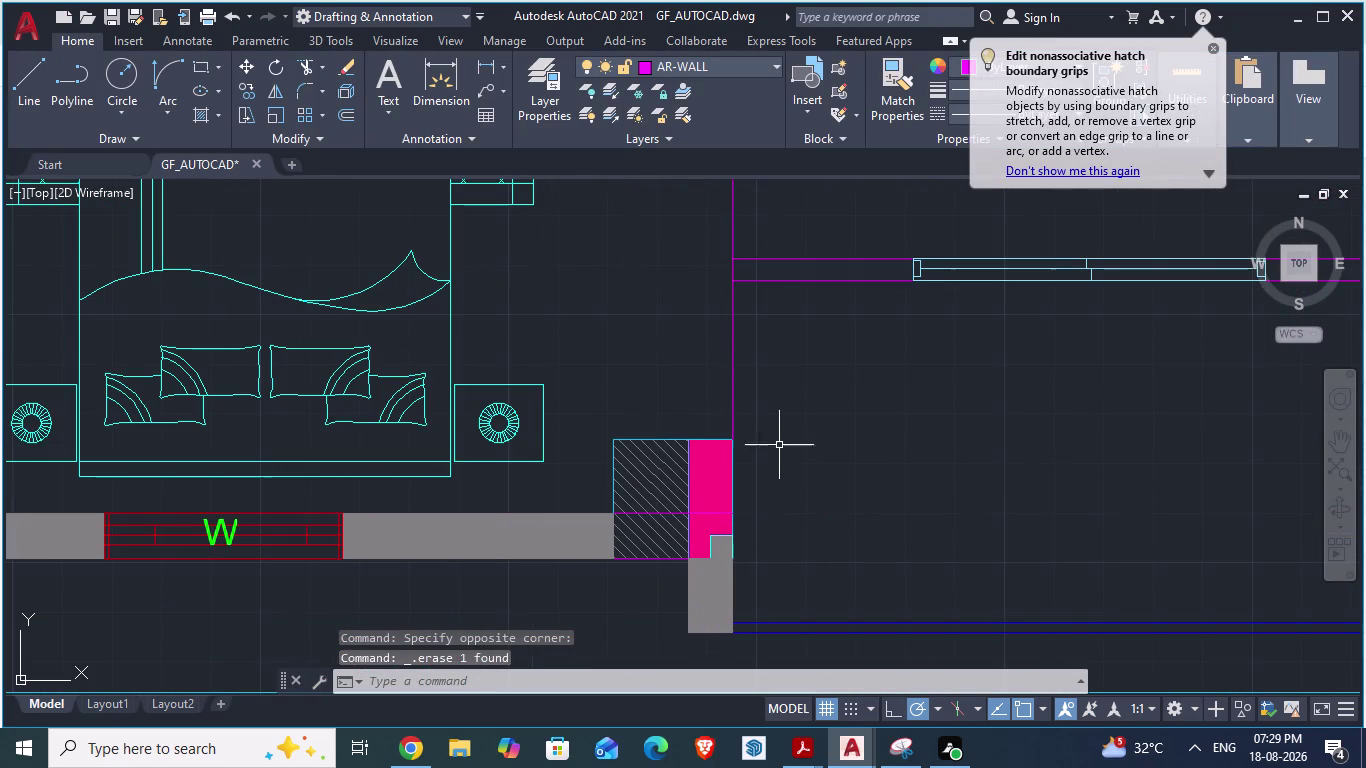
Compare the balcony corner in ARCH PLANS, then return to GF_AUTOCAD.
key(alt+Tab)
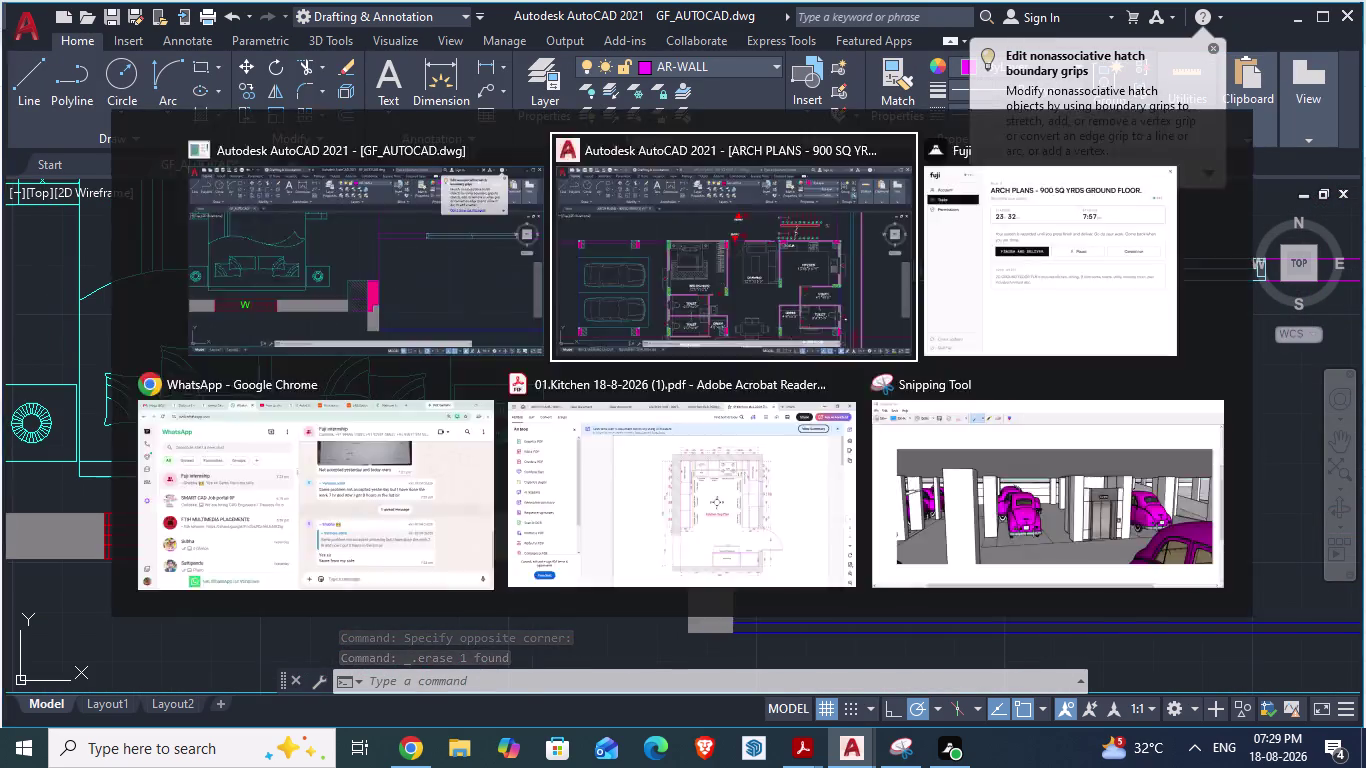
scroll(down, 3)
scroll(up, 3)
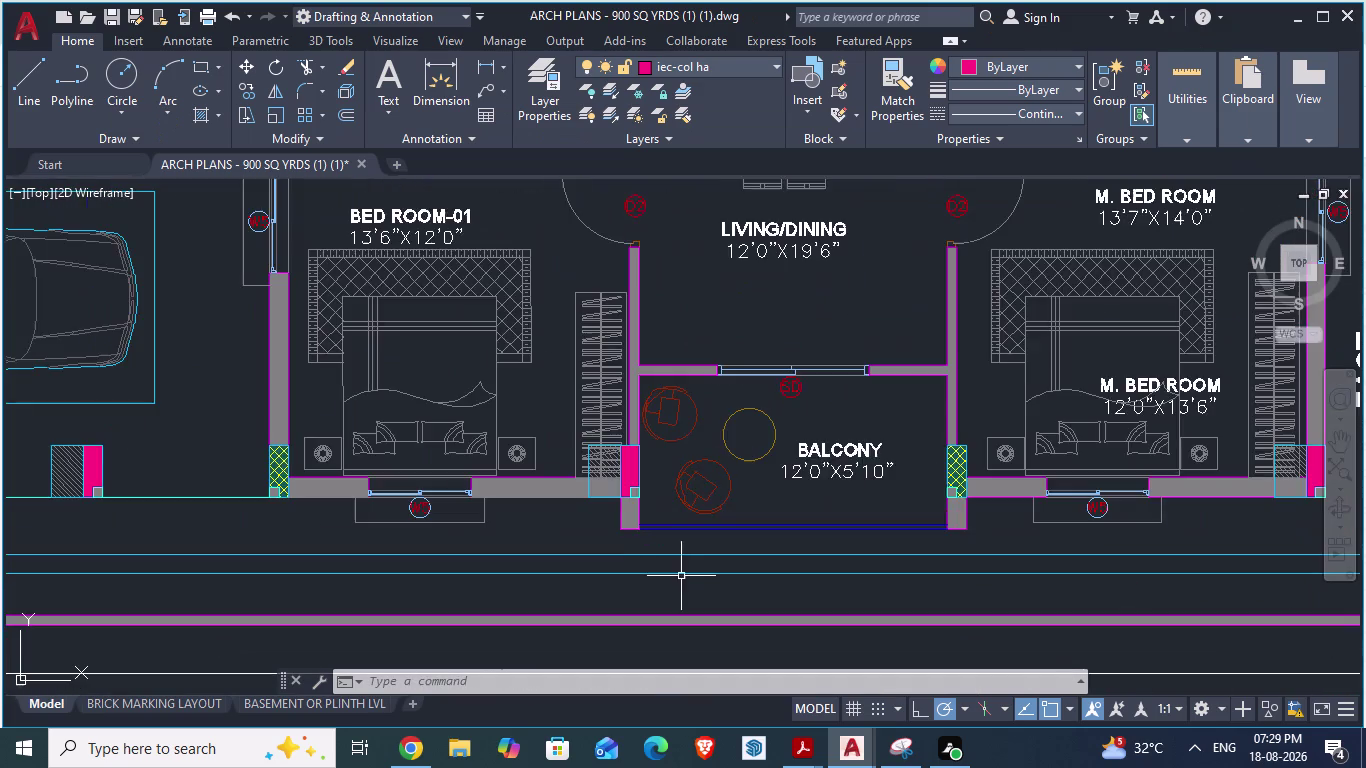
scroll(up, 3)
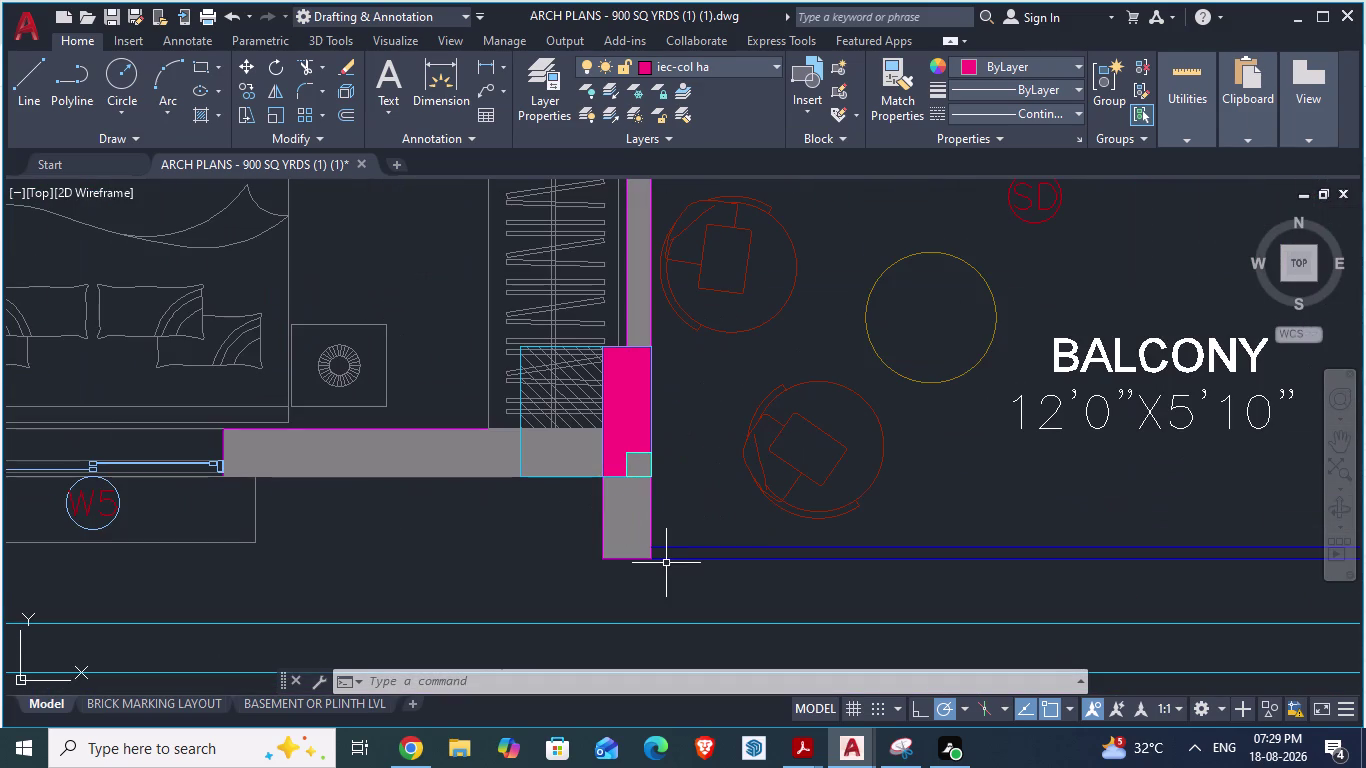
key(alt+Tab)
scroll(down, 3)
scroll(up, 3)
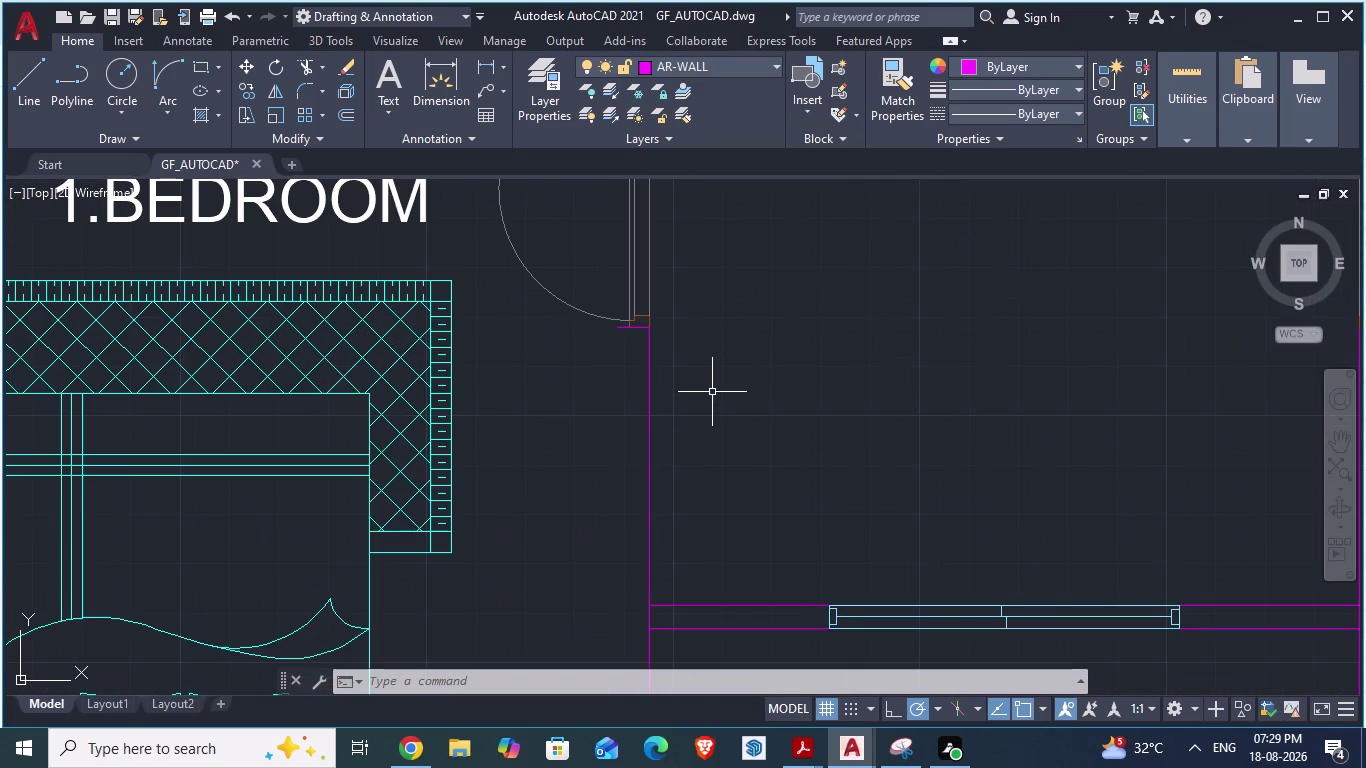
scroll(up, 3)
scroll(down, 3)
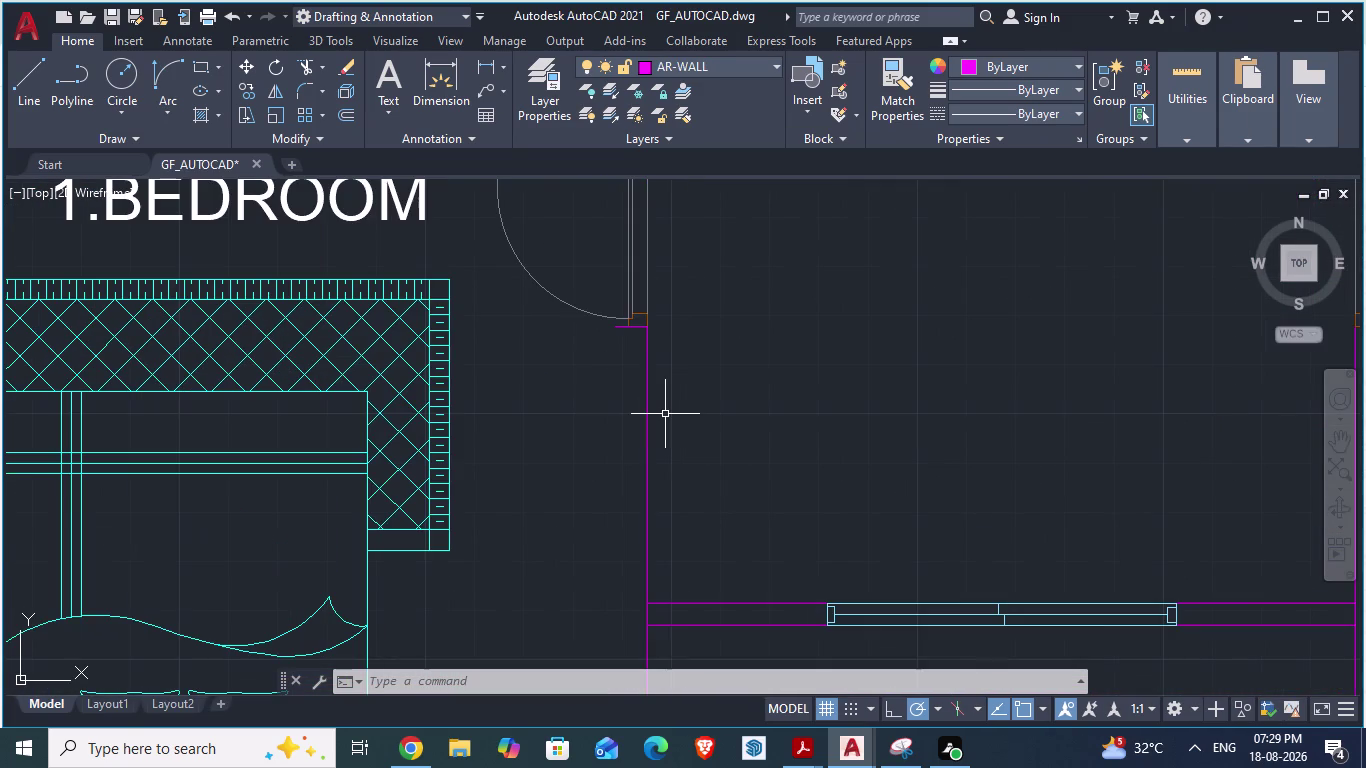
Place a vertical construction line (XL) through the 1.BEDROOM wall corner.
text(XL)
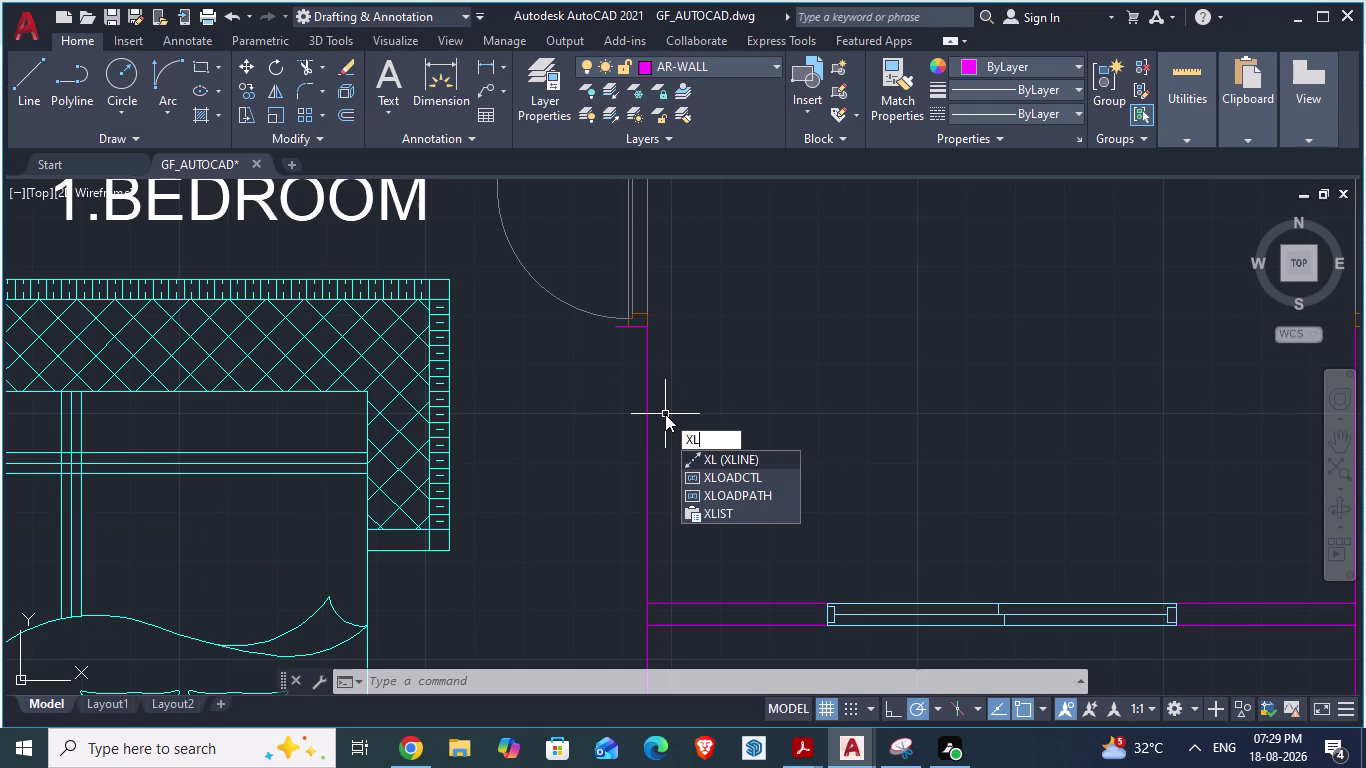
key(Return)
key(v)
key(Return)
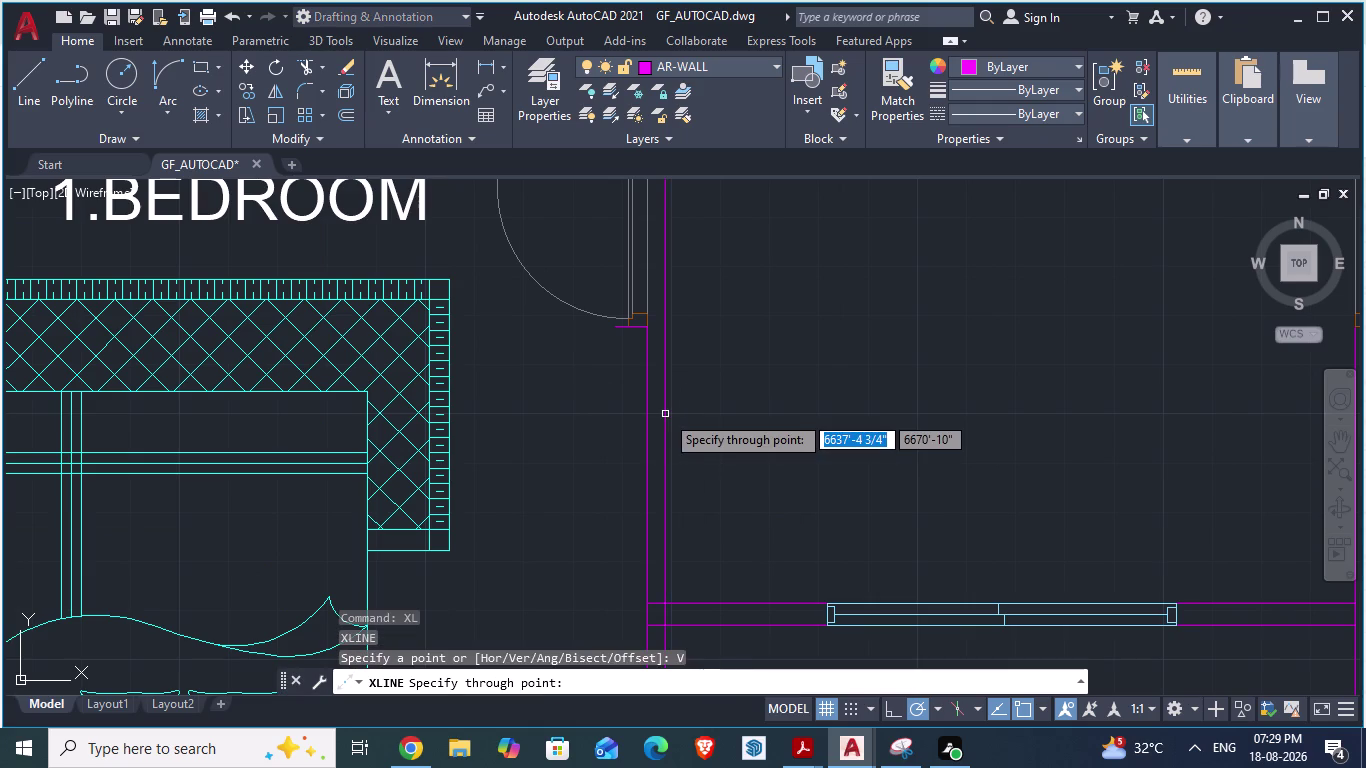
scroll(up, 3)
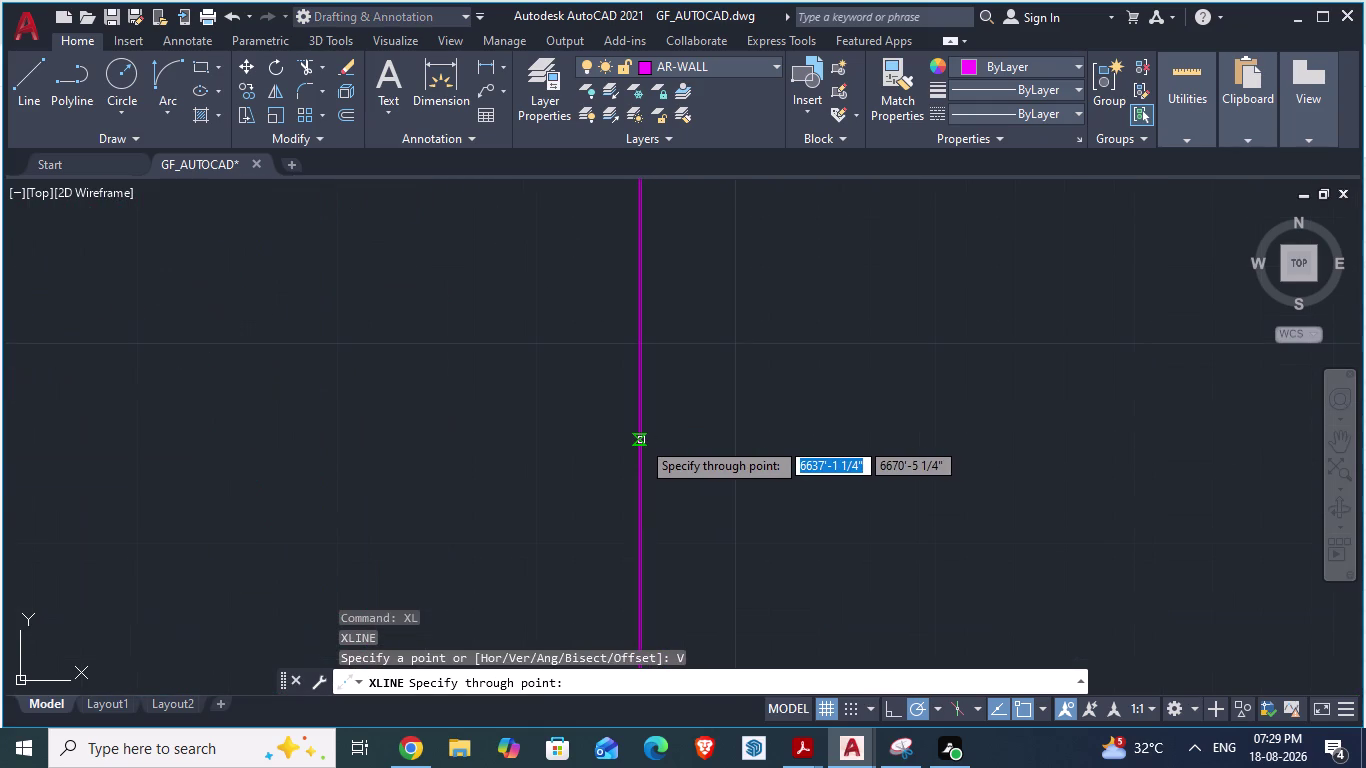
scroll(down, 3)
scroll(down, 3)
scroll(up, 3)
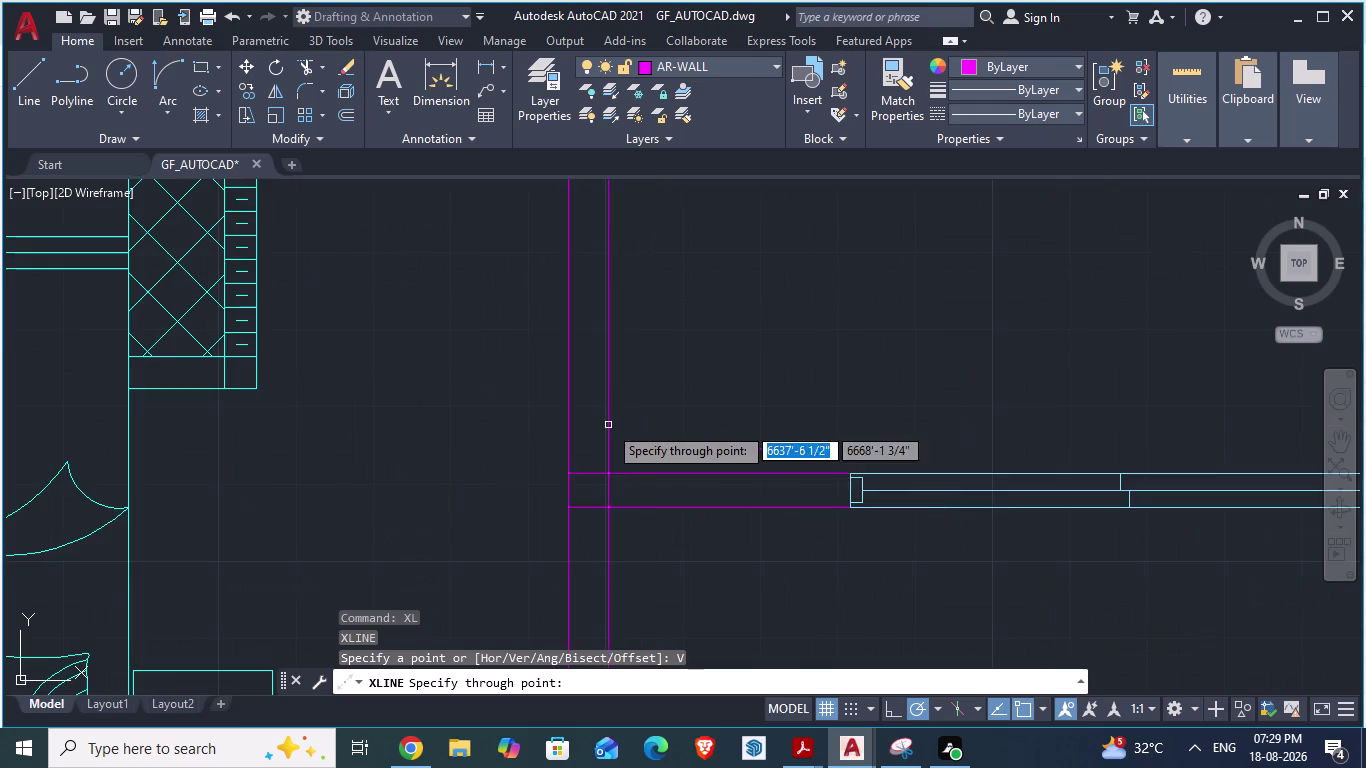
scroll(up, 3)
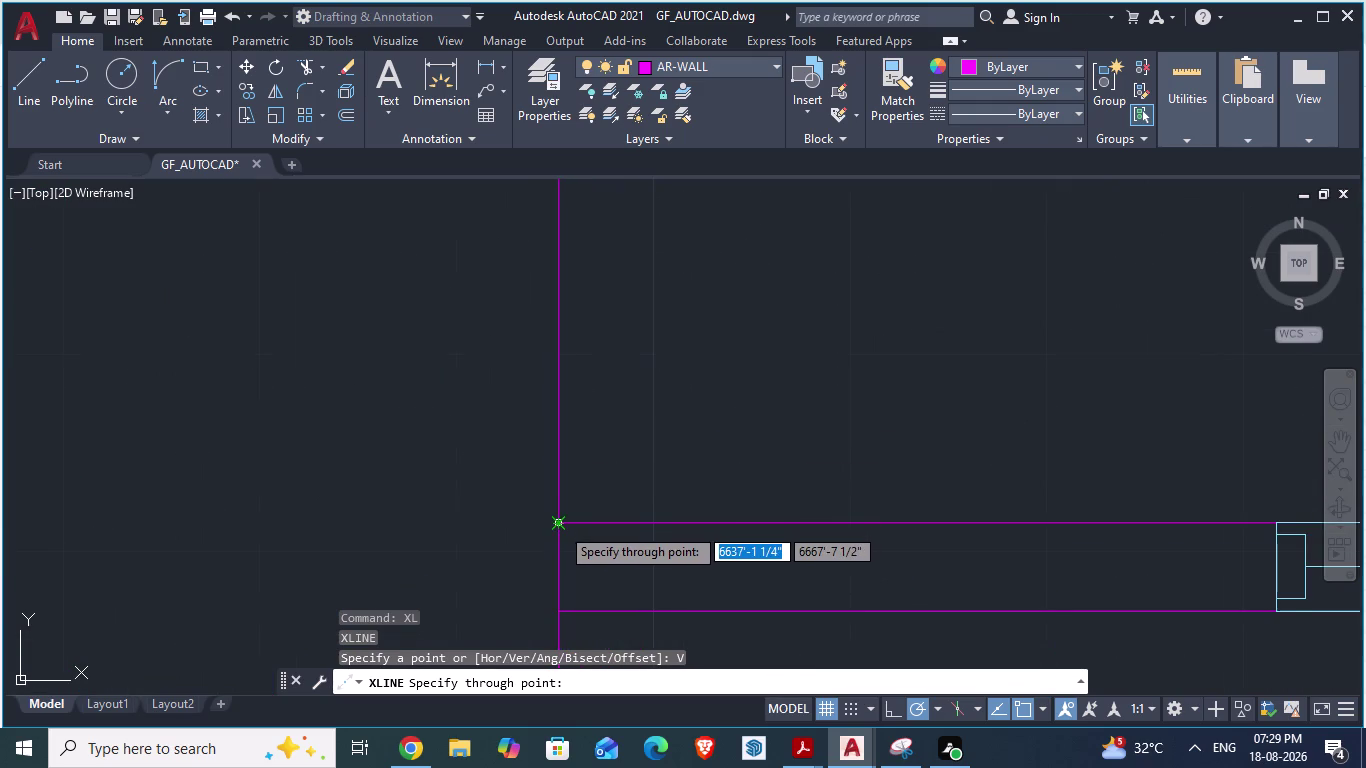
click(559, 526)
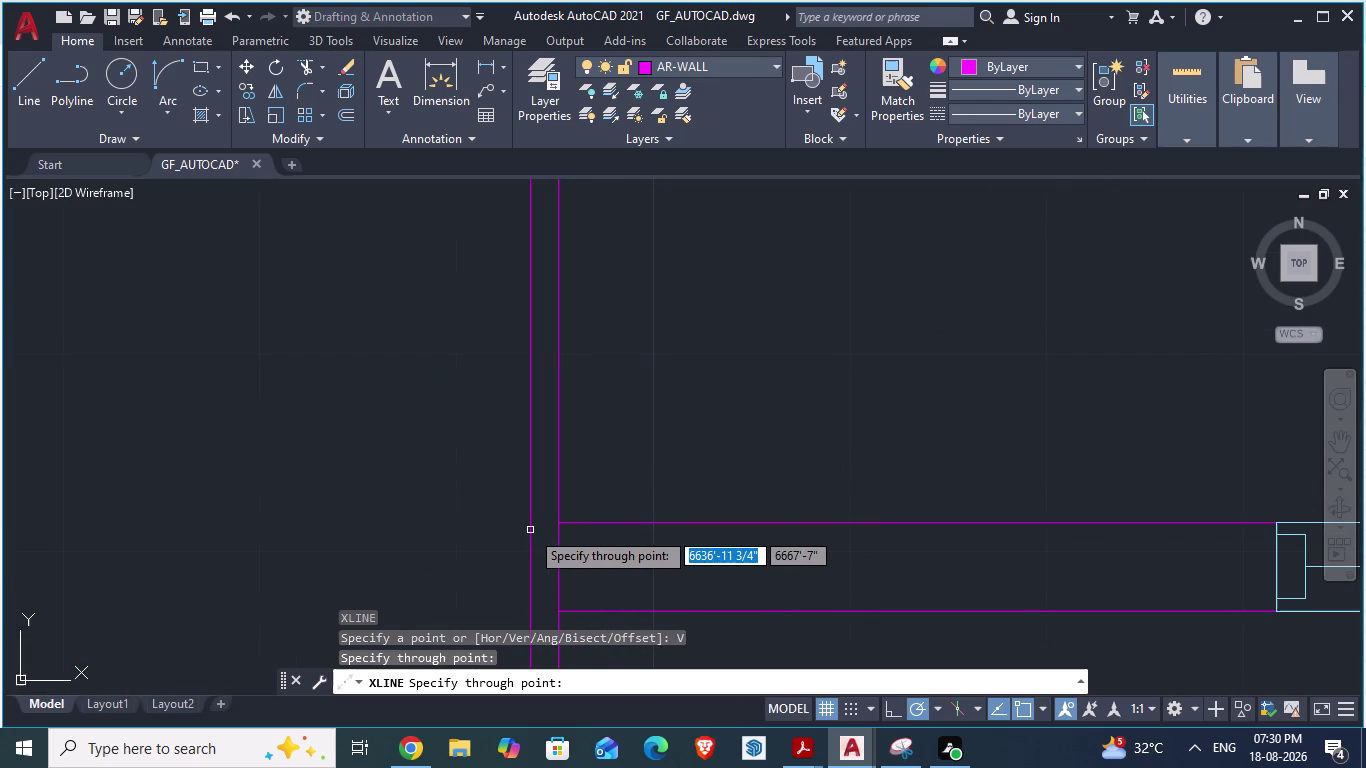
Add a second vertical construction line 4.5" from the wall.
text(4.5")
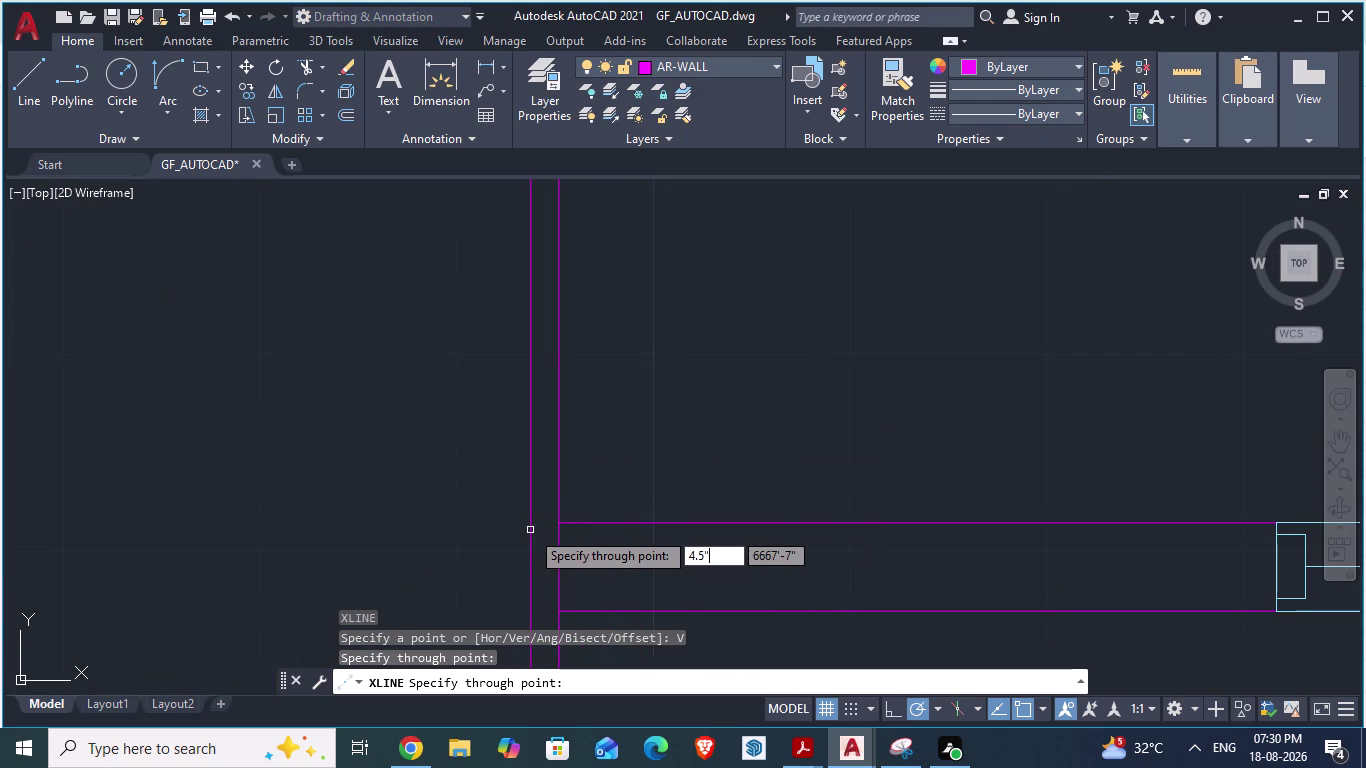
key(Return)
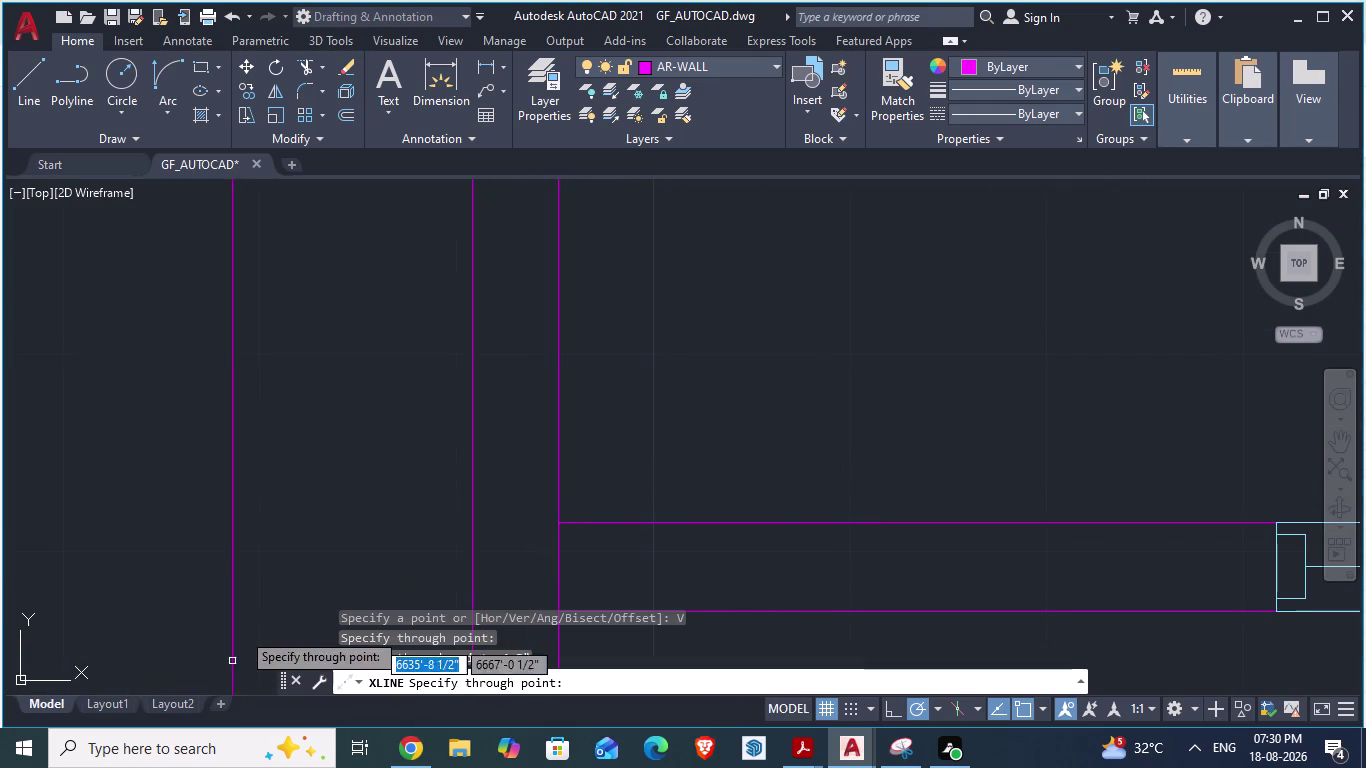
key(Escape)
scroll(down, 3)
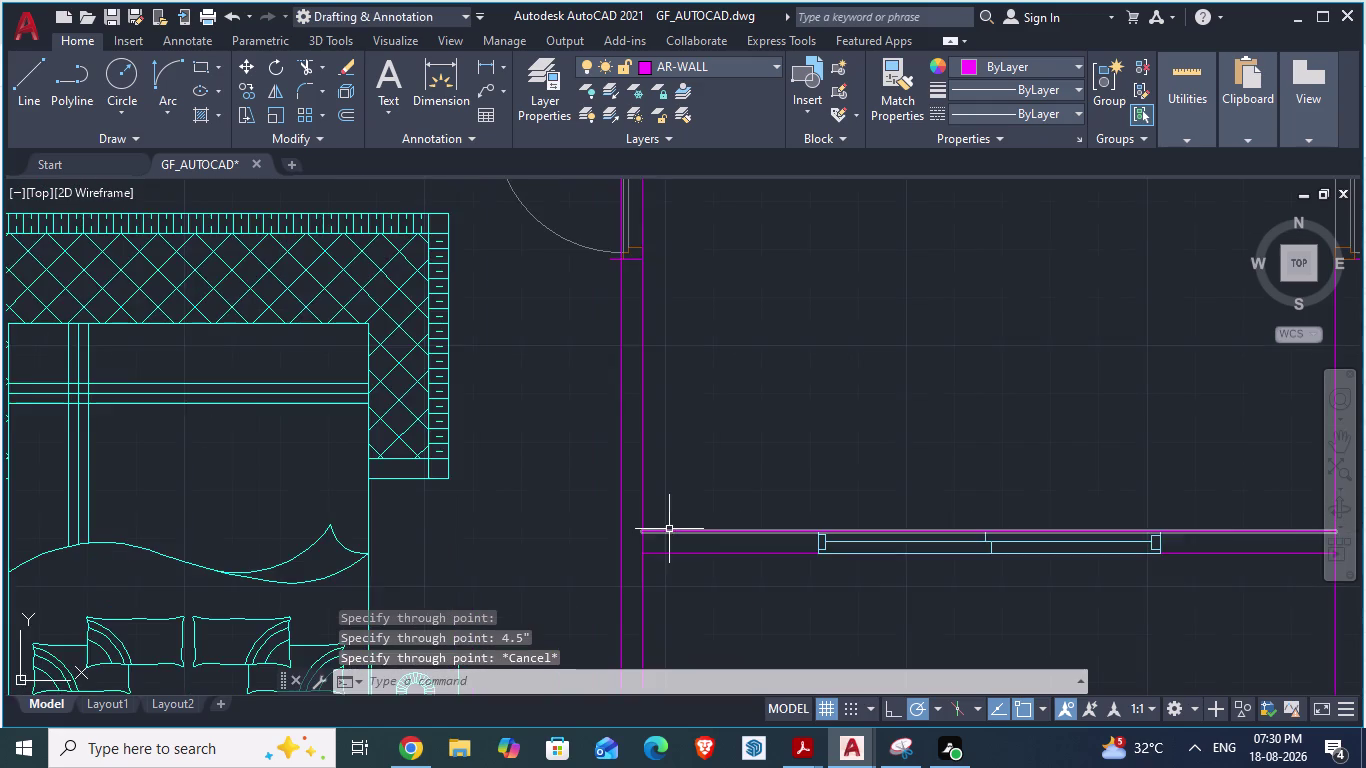
scroll(down, 3)
scroll(up, 3)
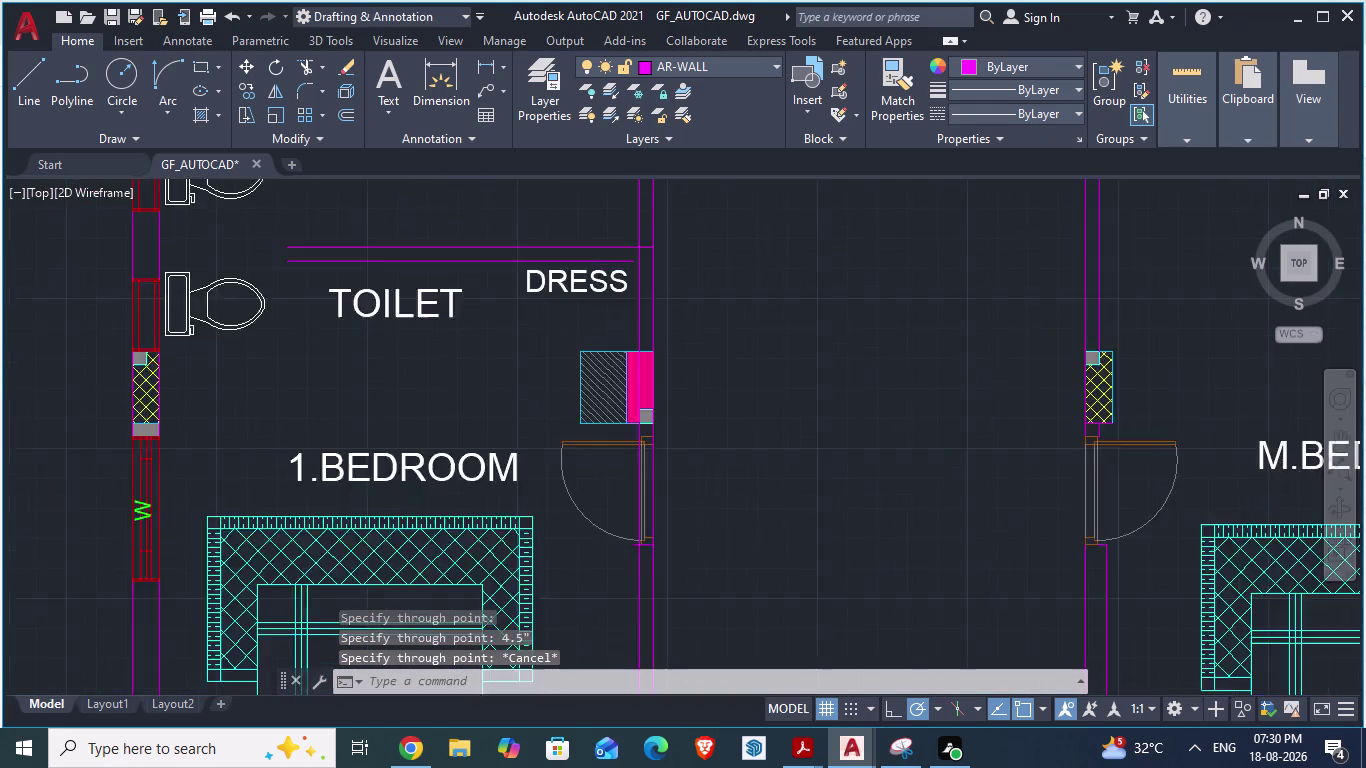
scroll(up, 3)
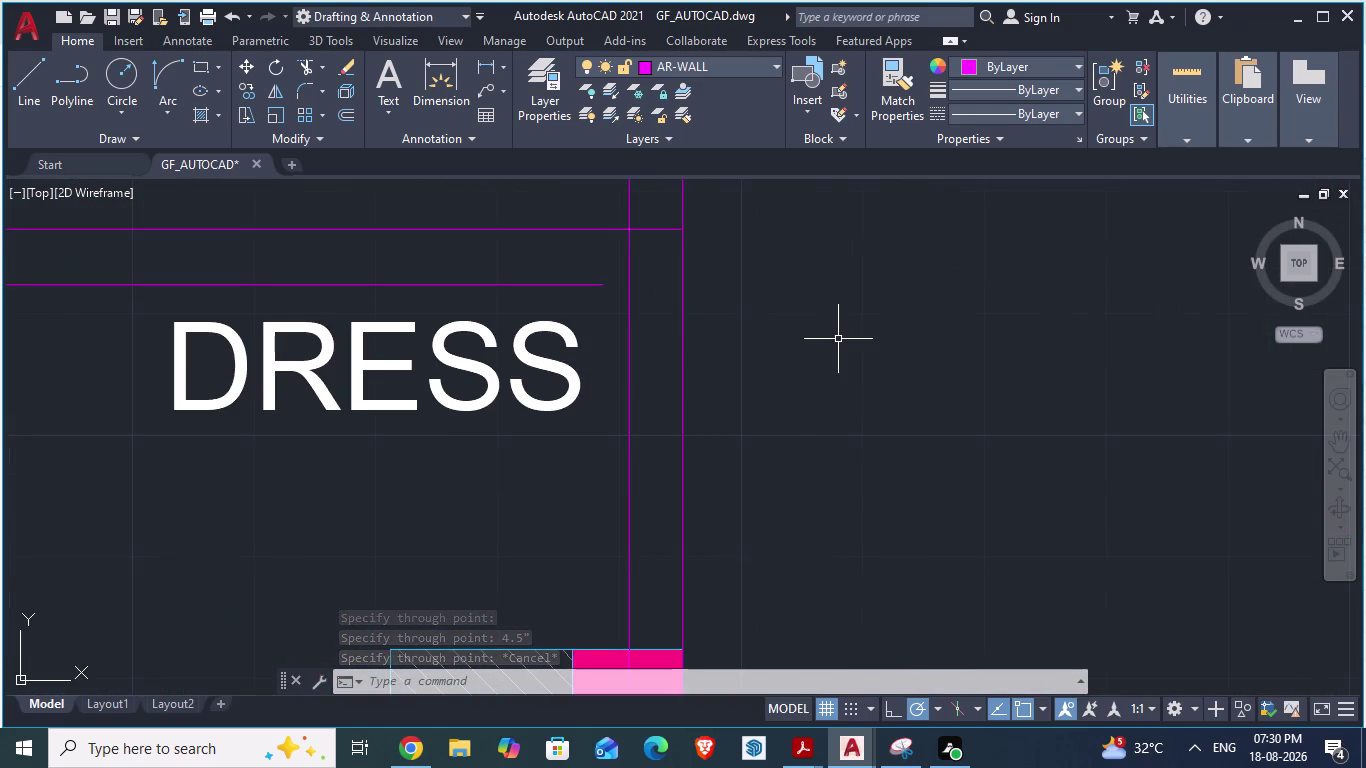
Extend the lower horizontal line to the wall line and save.
text(EX)
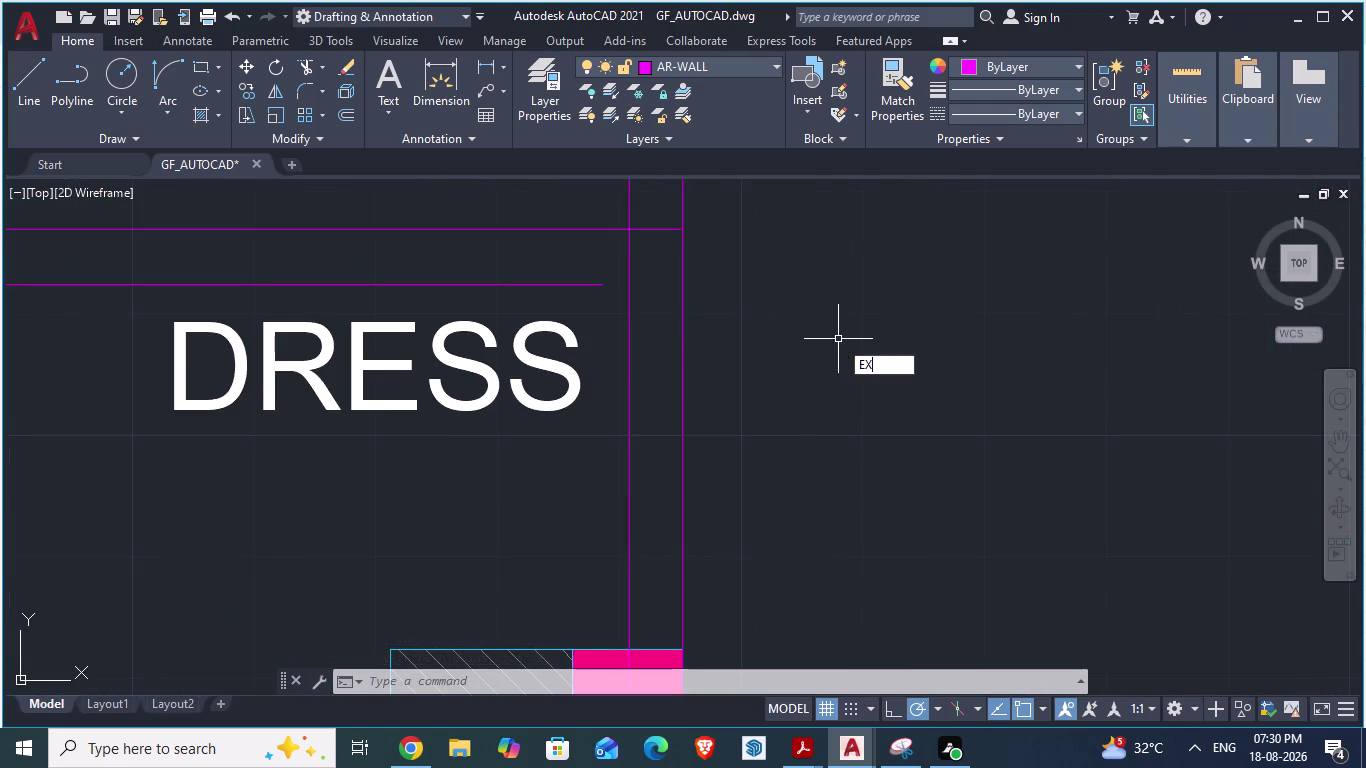
key(Return)
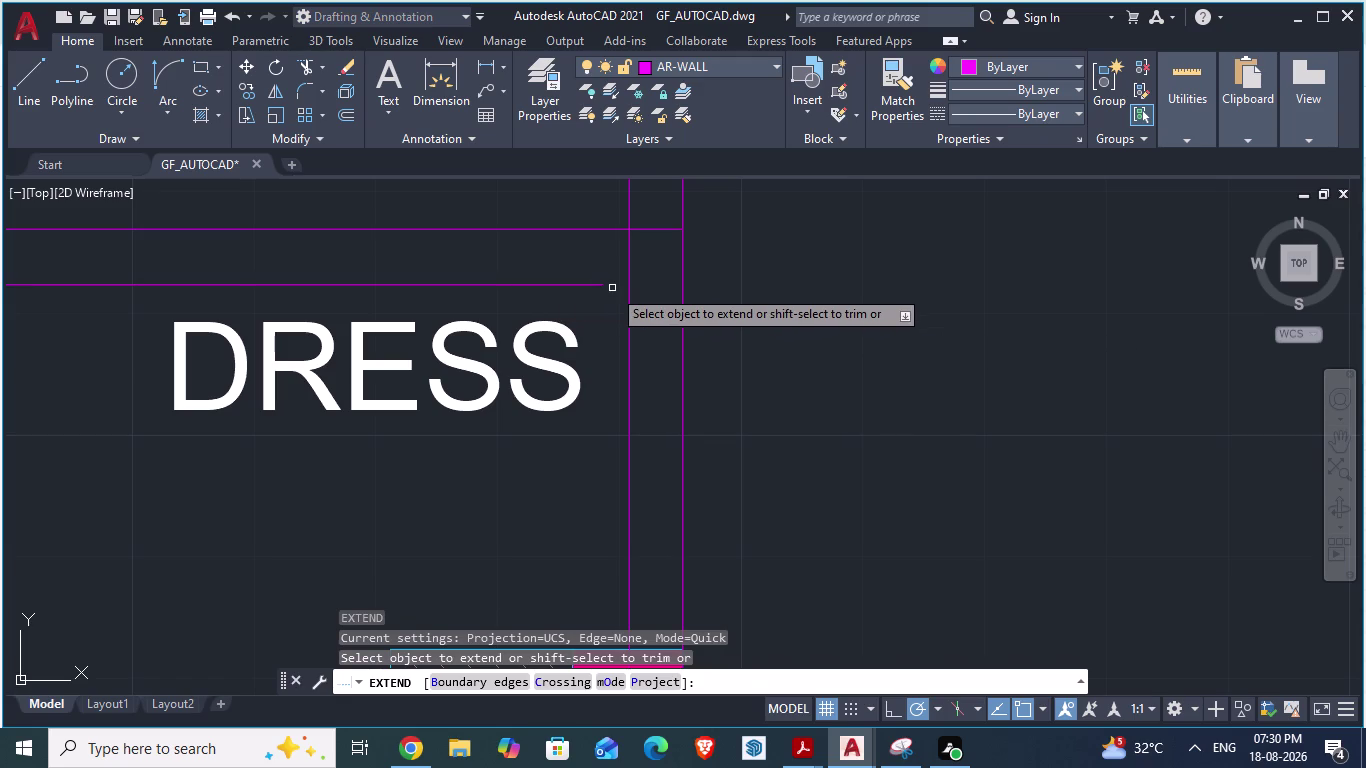
click(591, 284)
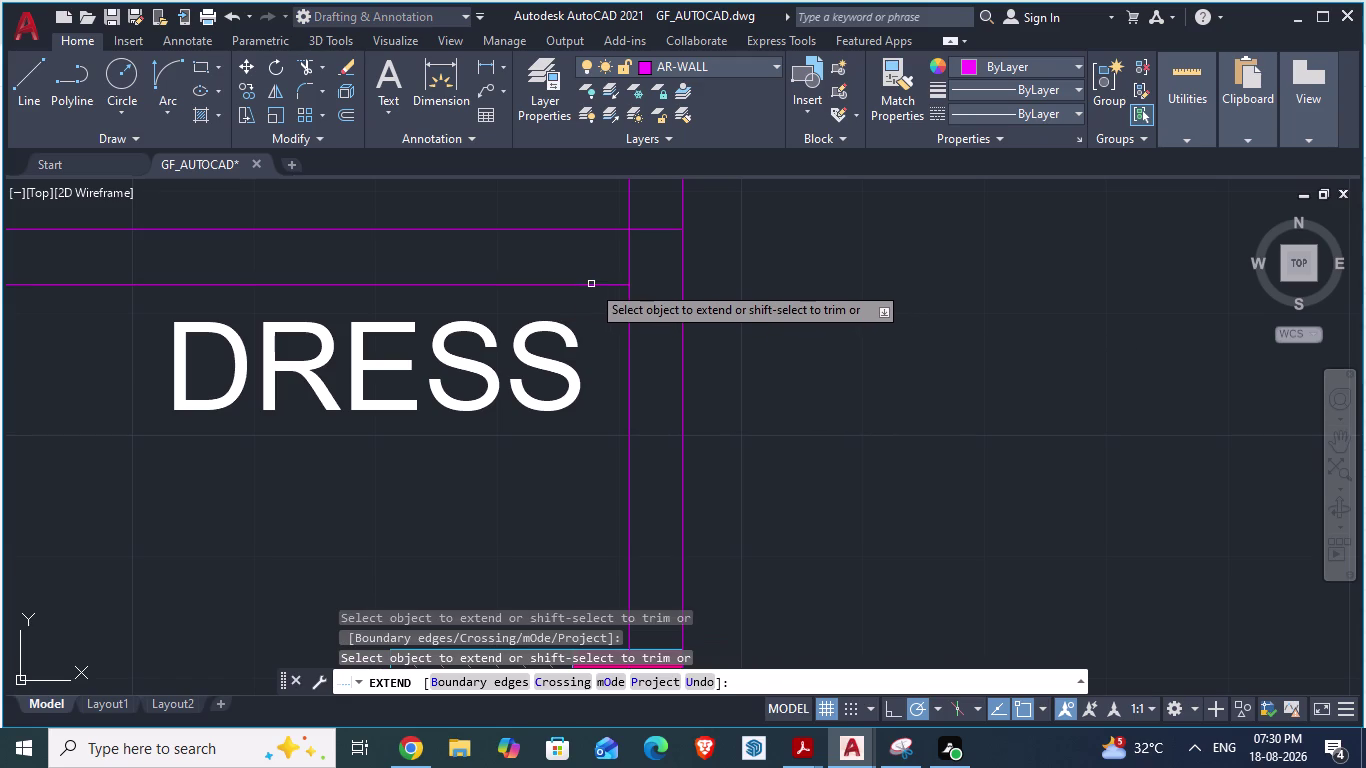
click(610, 282)
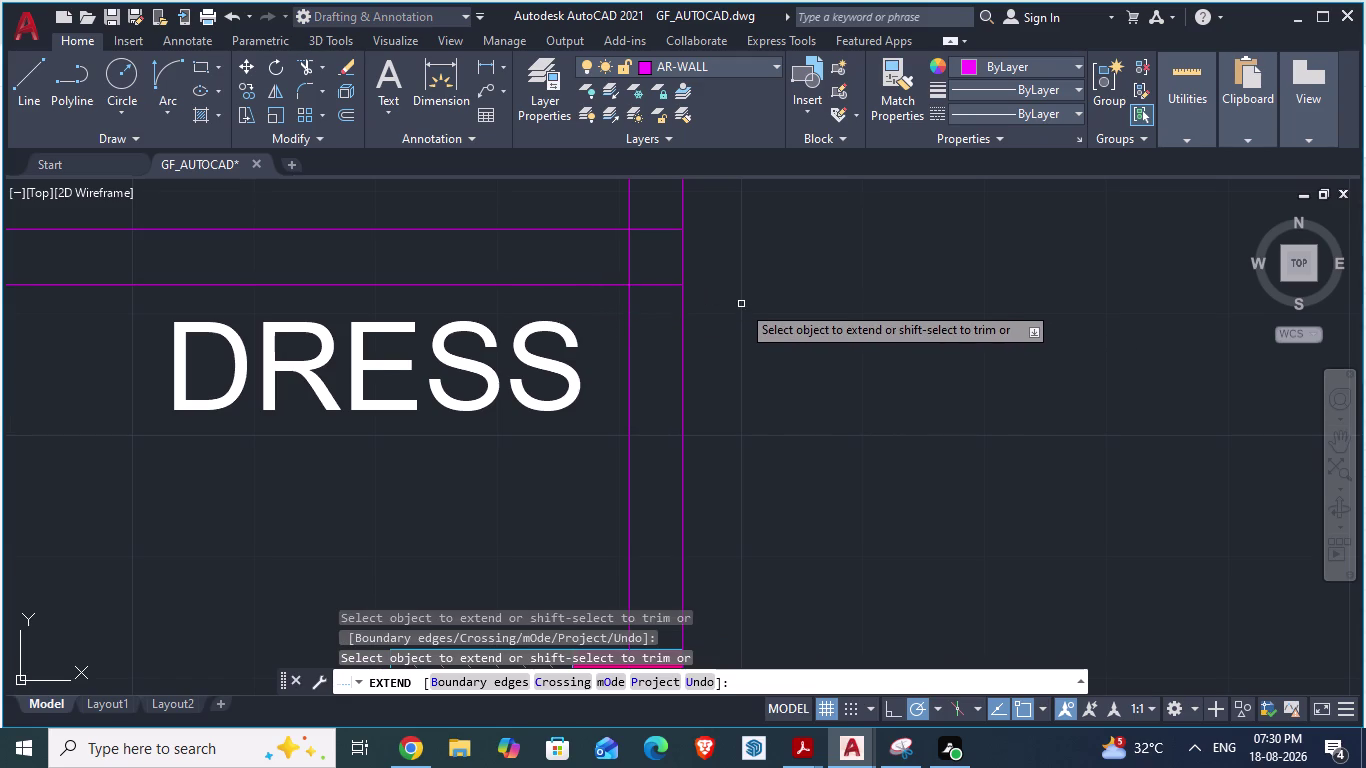
scroll(down, 3)
key(Escape)
scroll(down, 3)
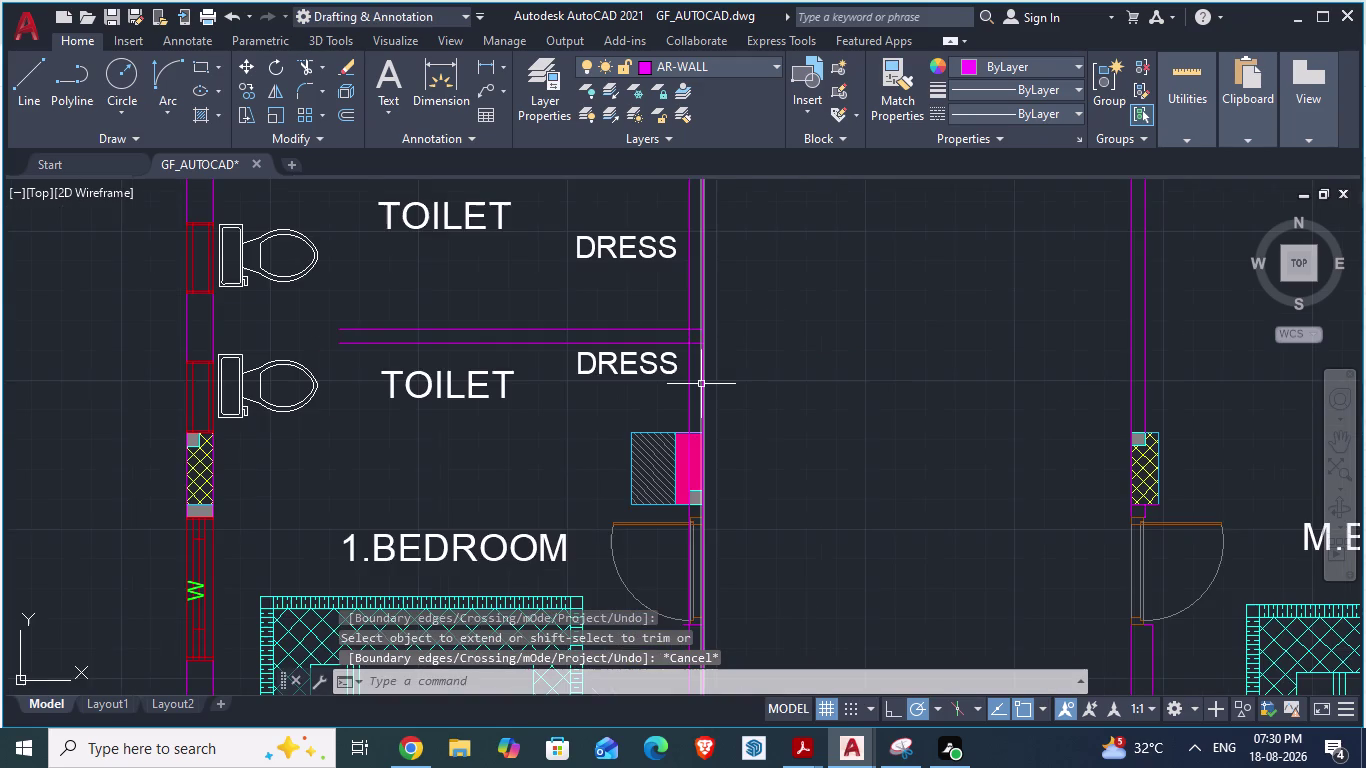
key(ctrl+s)
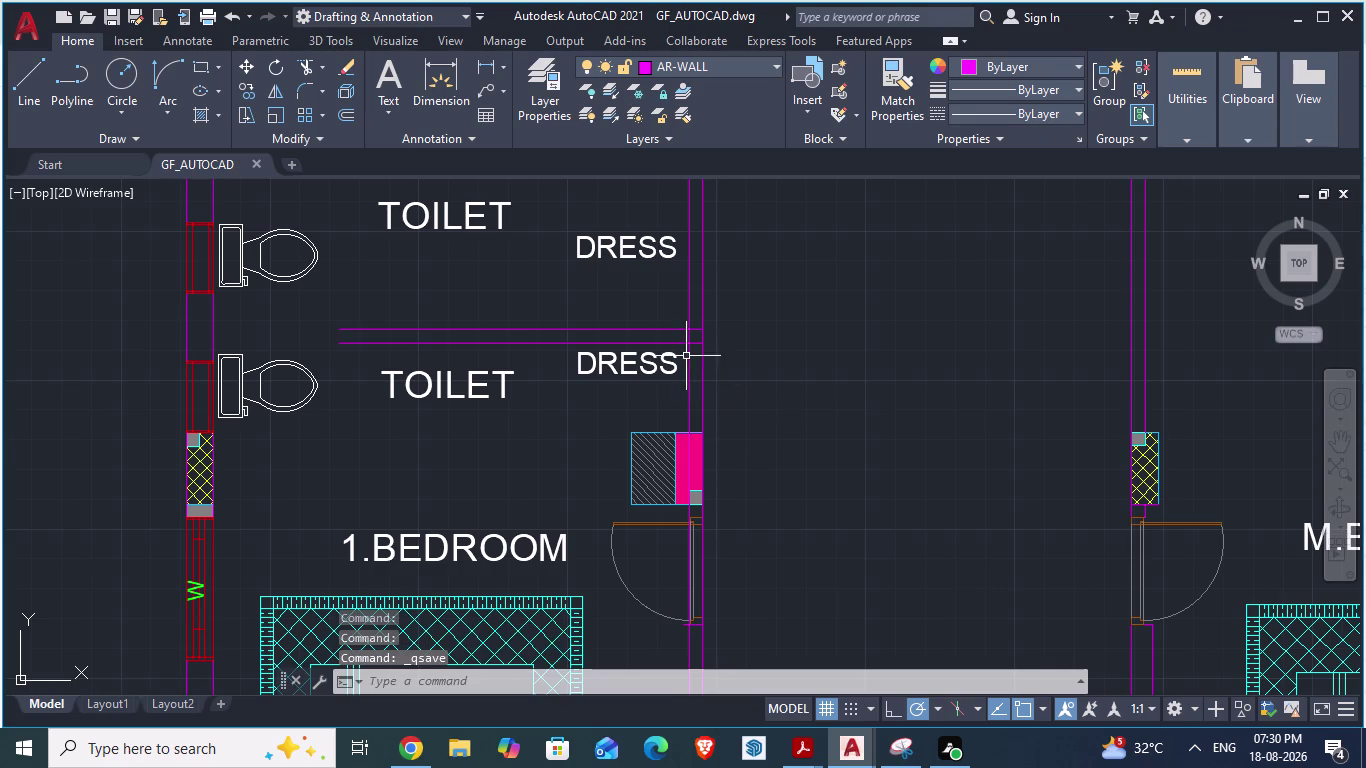
Trim two overlapping wall line pieces near the DRESS partition and save.
scroll(up, 3)
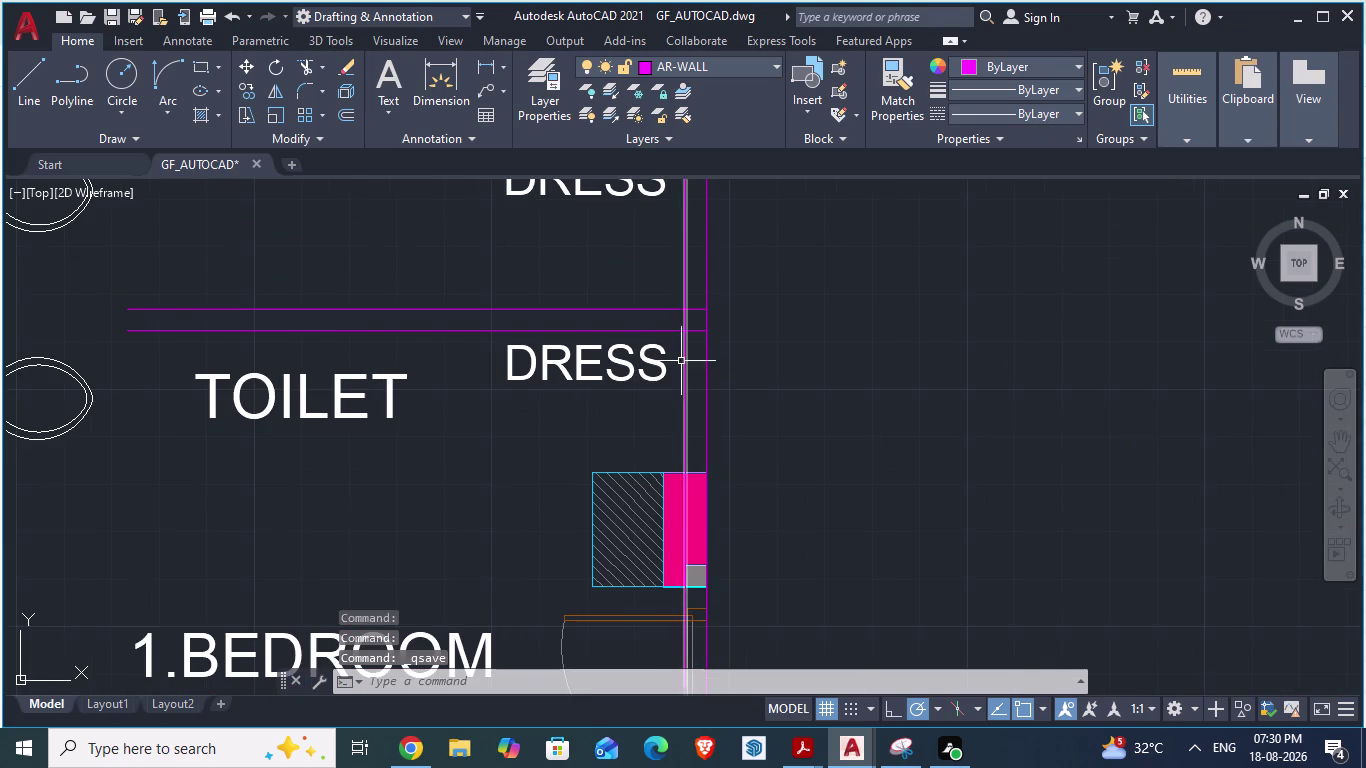
text(TR)
key(Return)
scroll(up, 3)
click(770, 363)
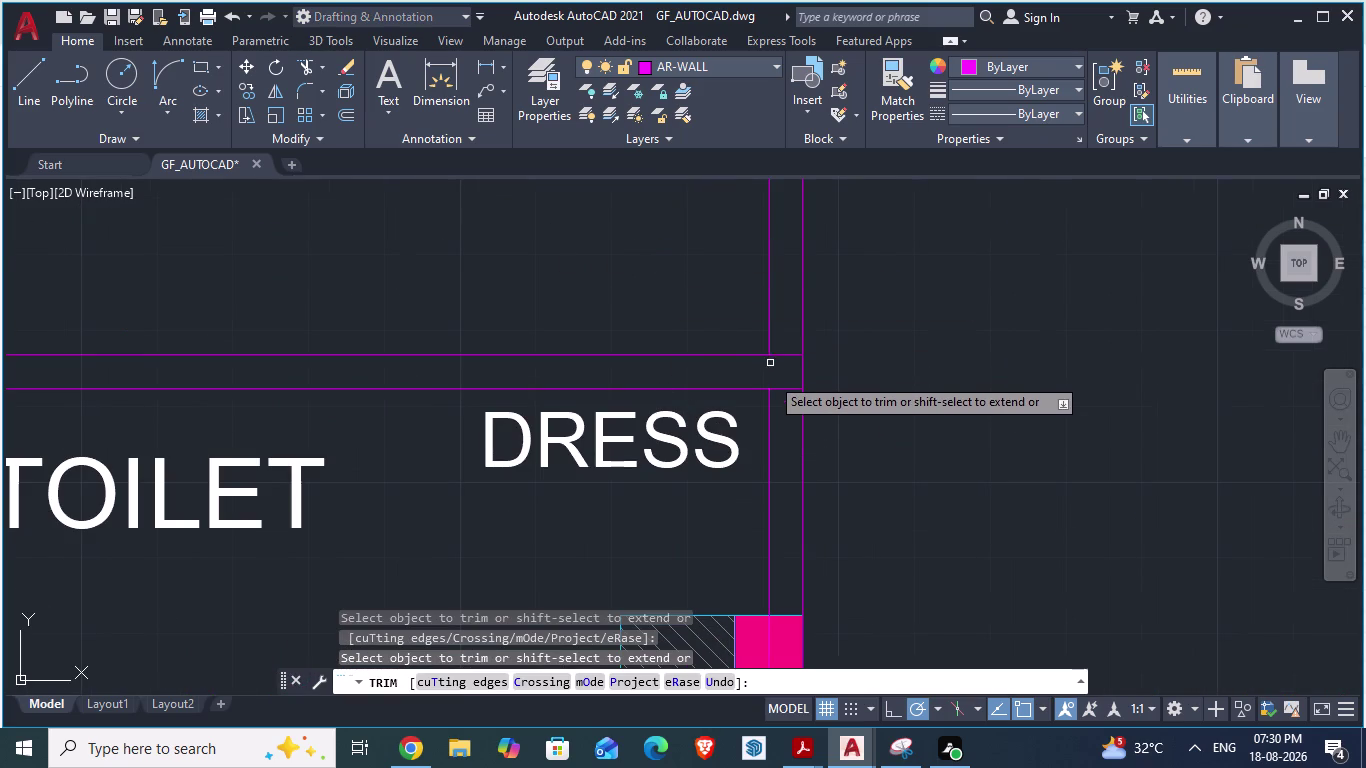
click(780, 389)
scroll(down, 3)
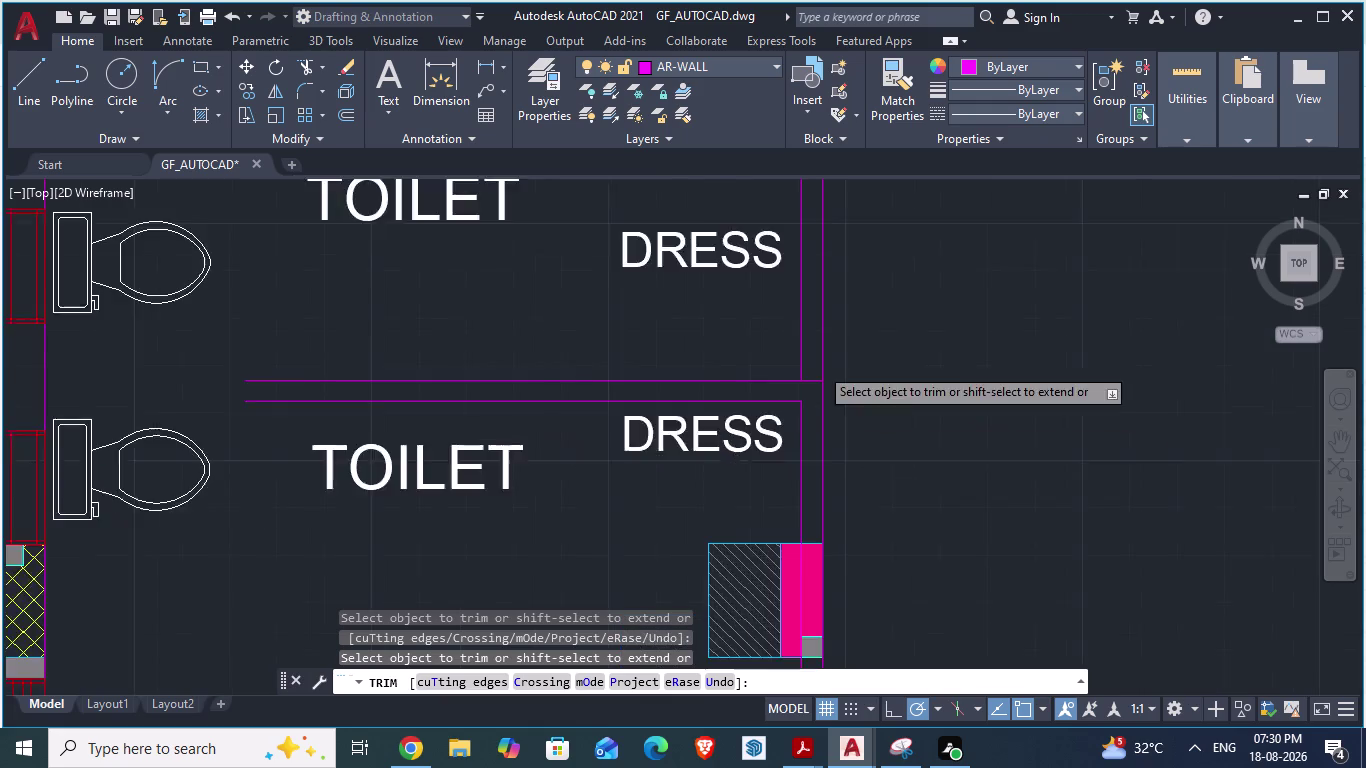
key(ctrl+s)
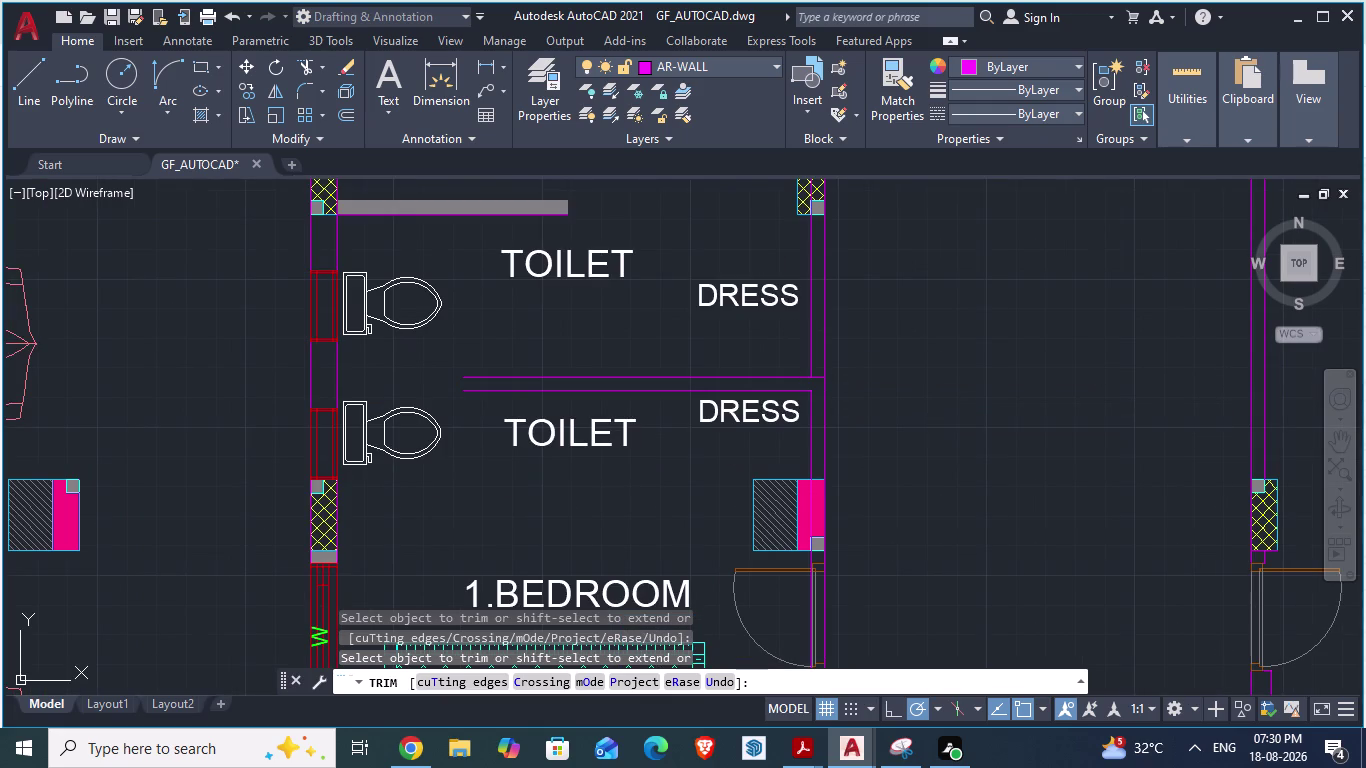
scroll(down, 3)
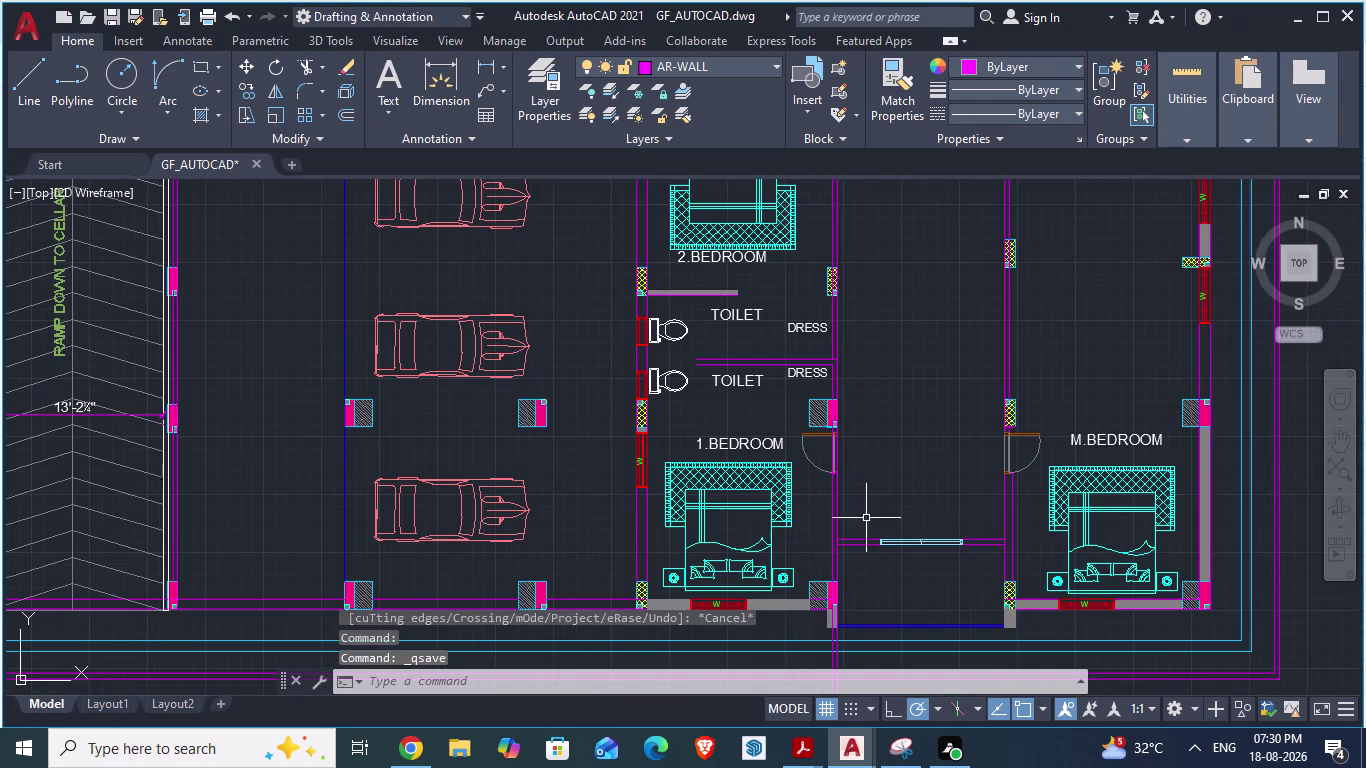
Zoom and pan around the 1.BEDROOM and drawing room walls to inspect them.
scroll(up, 3)
scroll(up, 3)
scroll(down, 3)
scroll(down, 3)
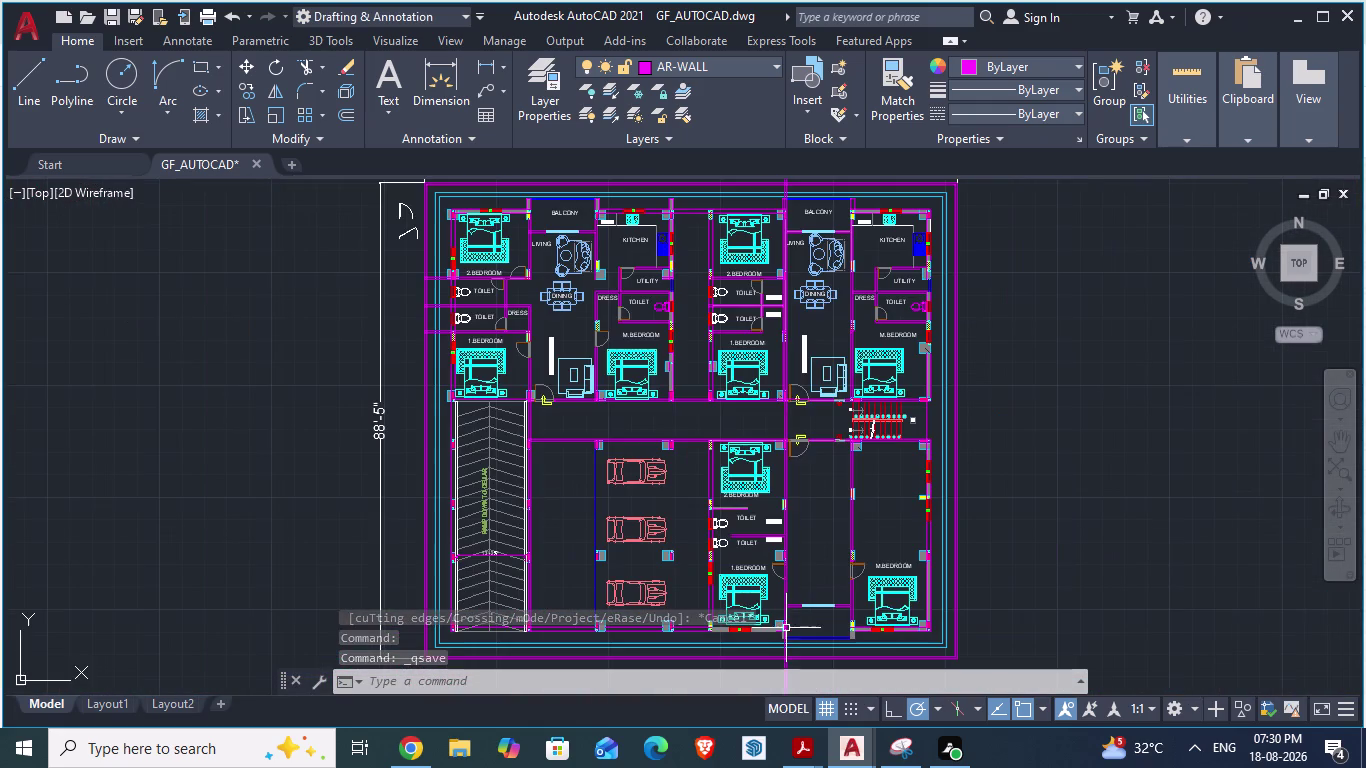
scroll(up, 3)
scroll(up, 3)
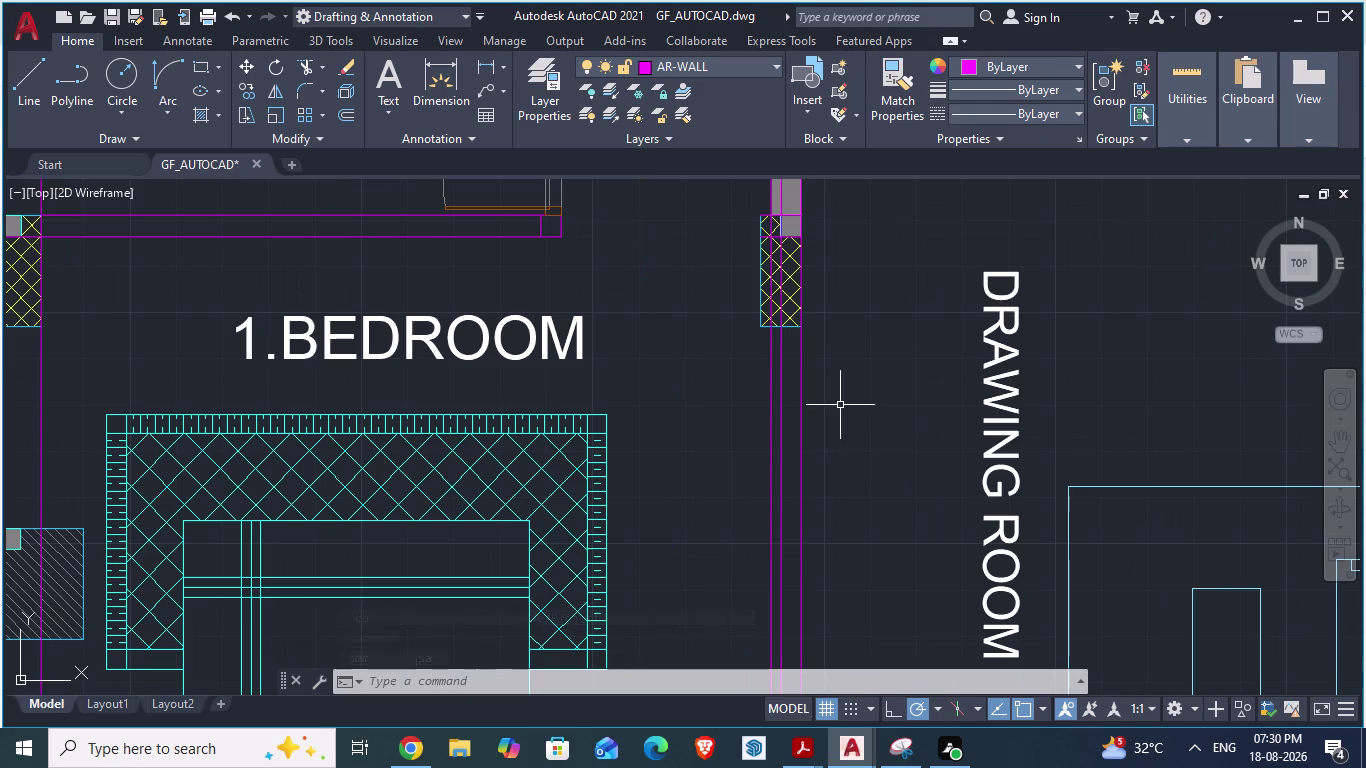
scroll(down, 3)
scroll(up, 3)
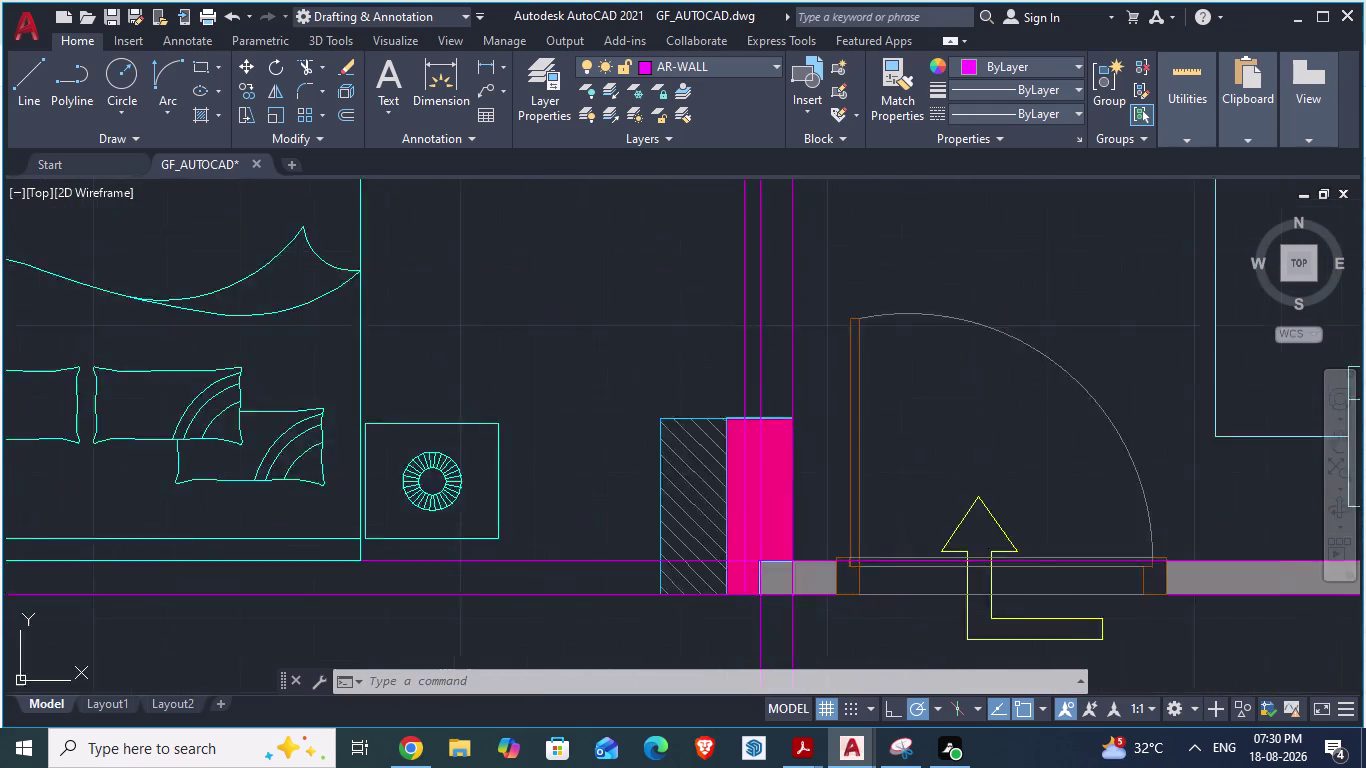
scroll(up, 3)
scroll(down, 3)
scroll(up, 3)
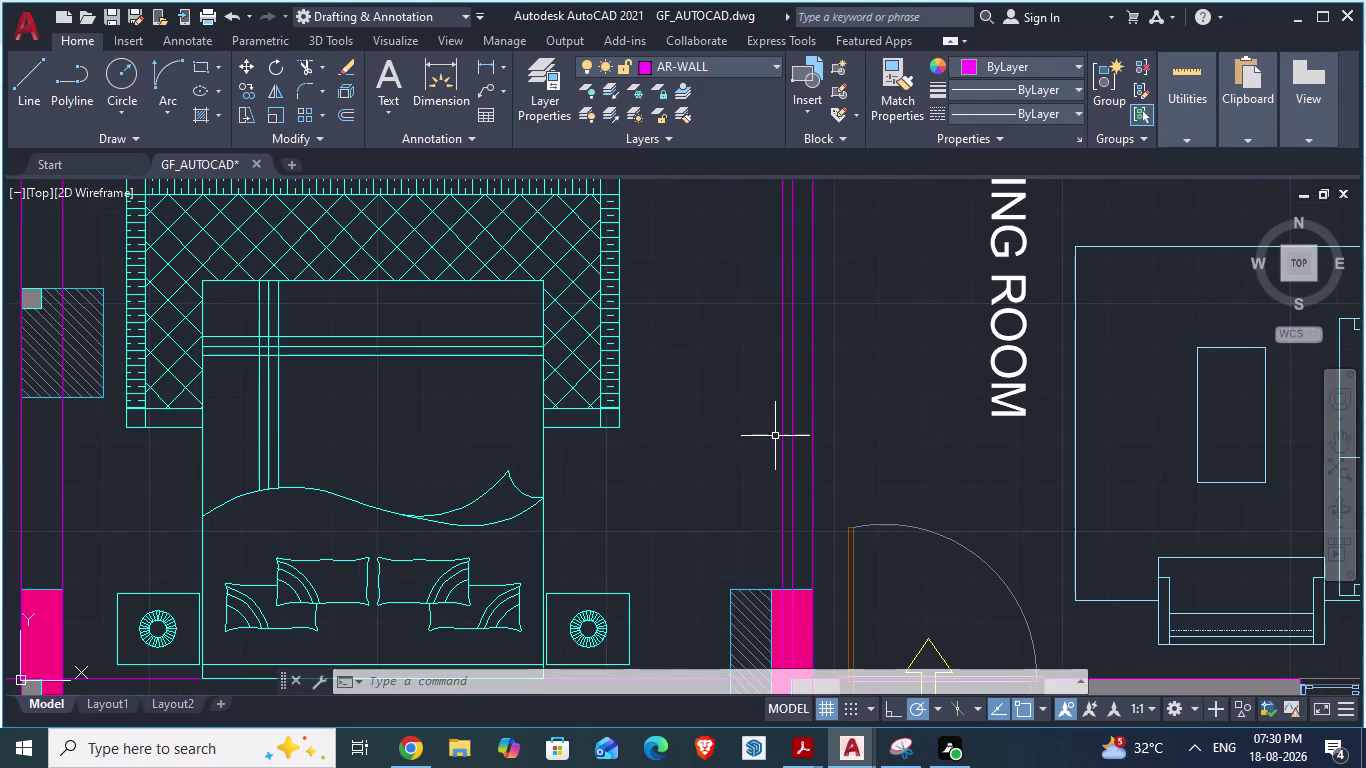
click(781, 441)
scroll(down, 3)
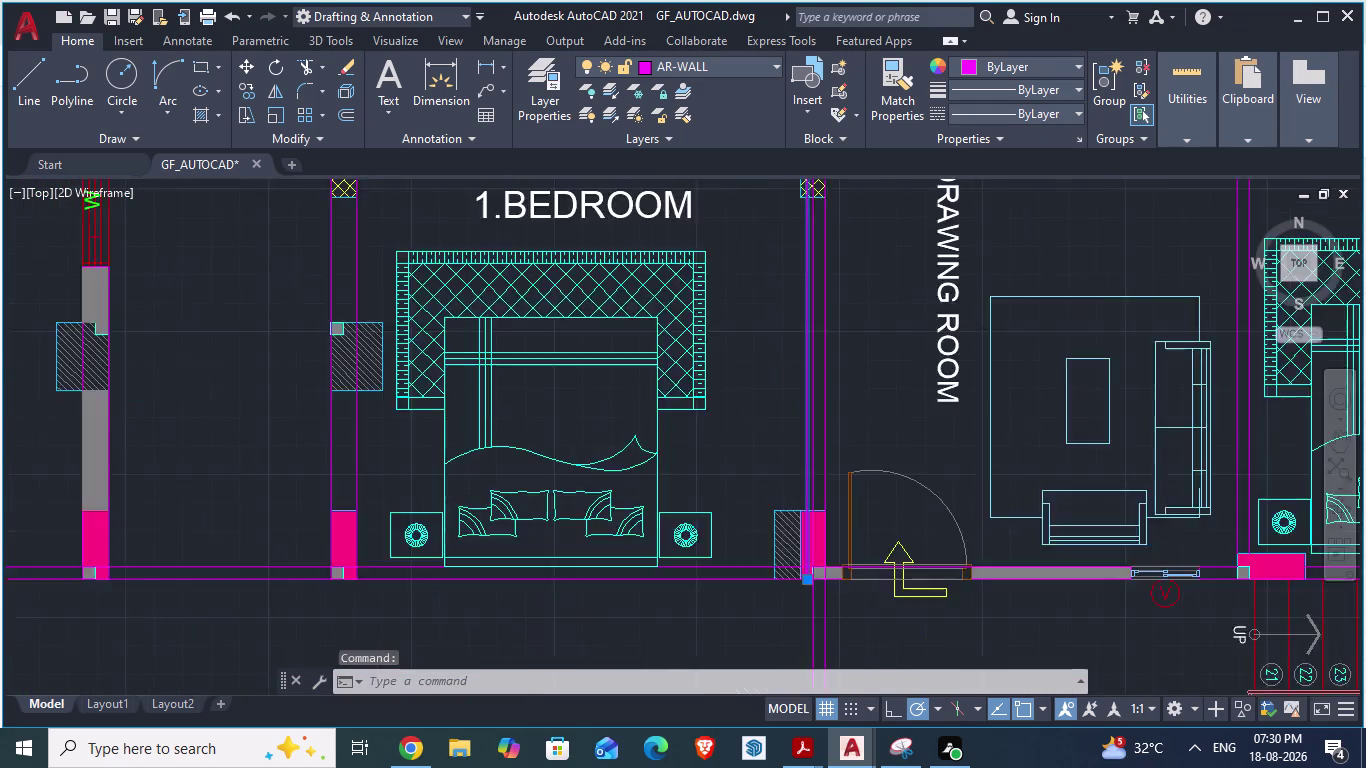
scroll(down, 3)
scroll(down, 3)
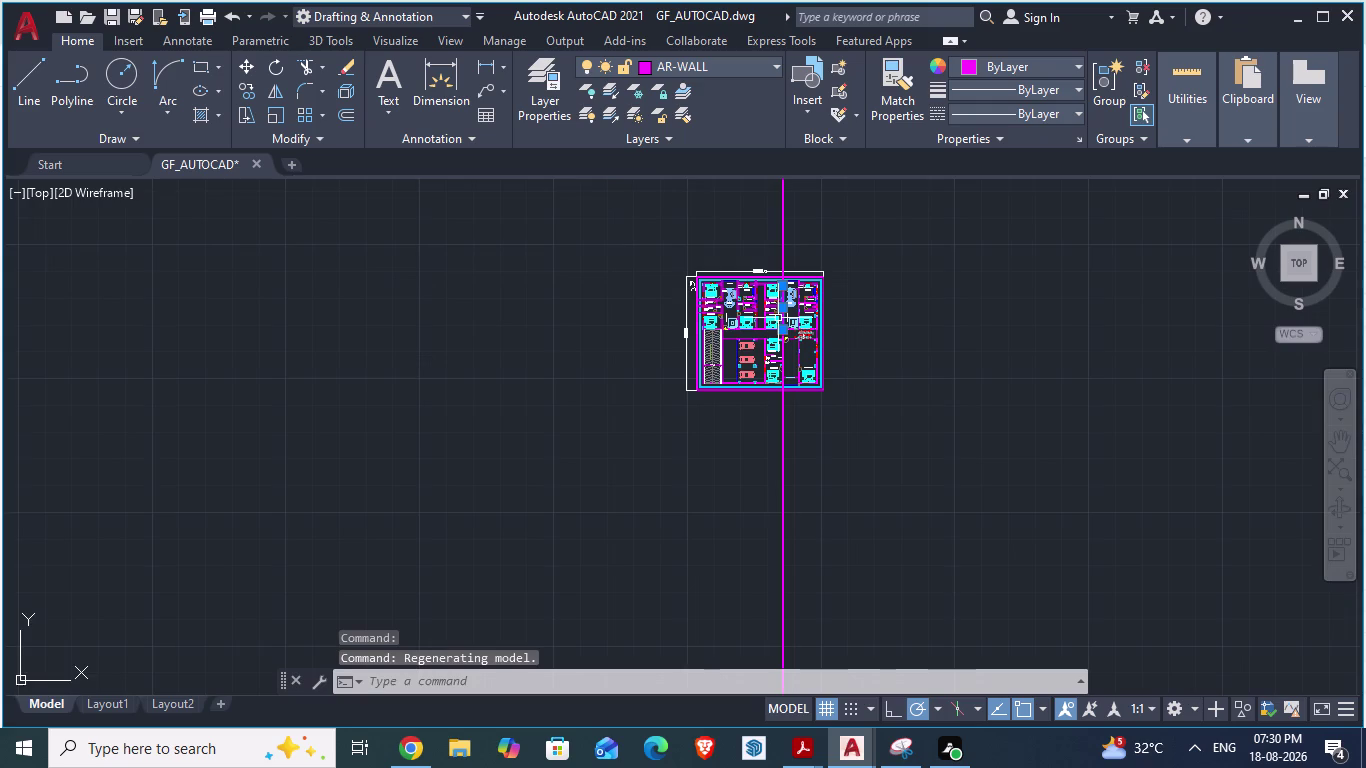
scroll(up, 3)
scroll(up, 3)
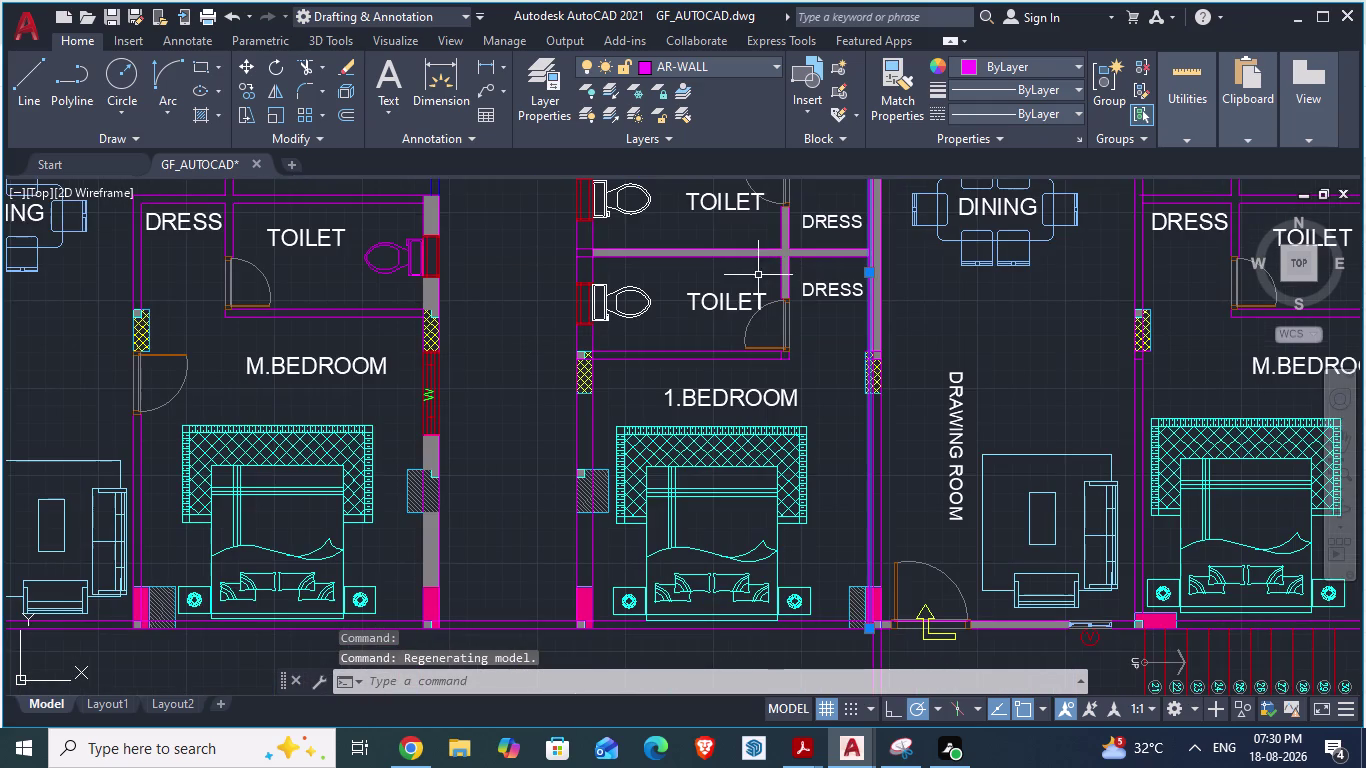
Clear any pending command and switch to the ARCH PLANS reference drawing.
key(Escape)
scroll(up, 3)
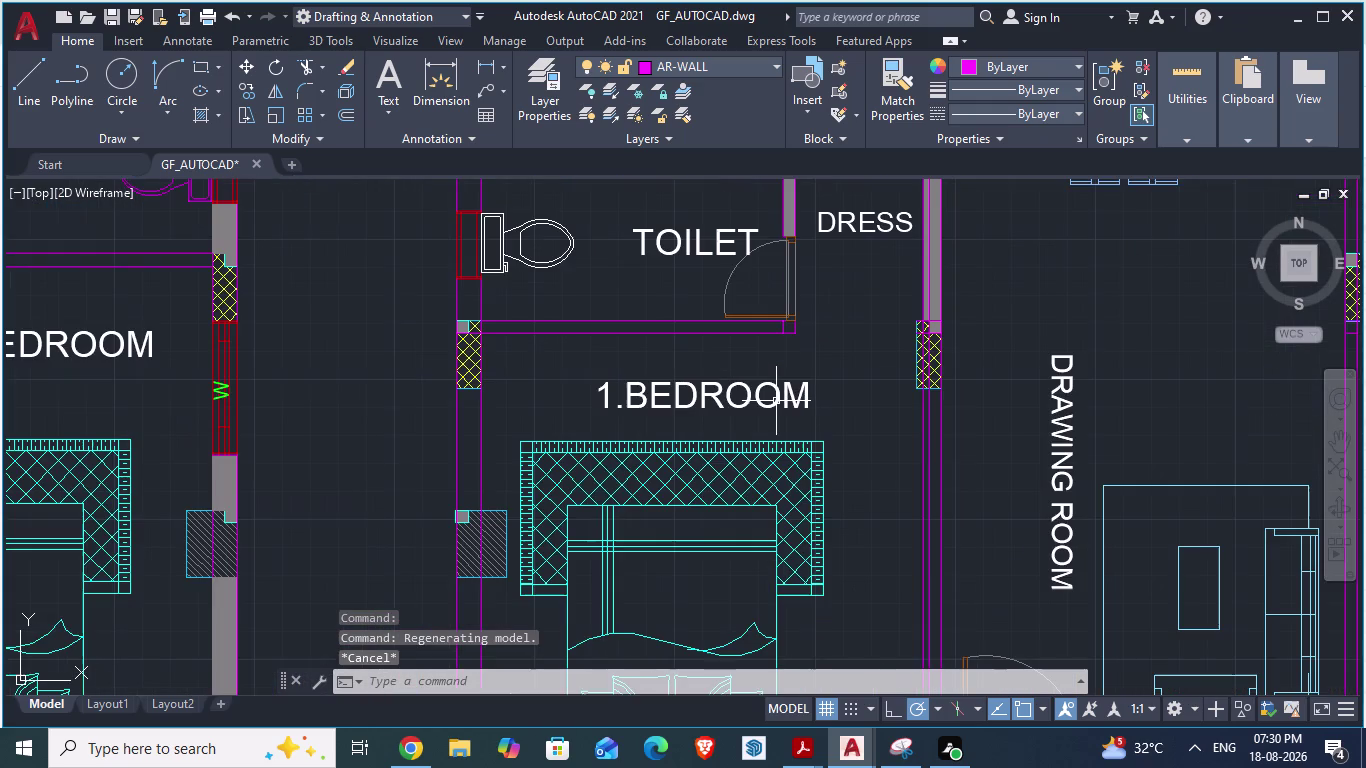
key(alt+Tab)
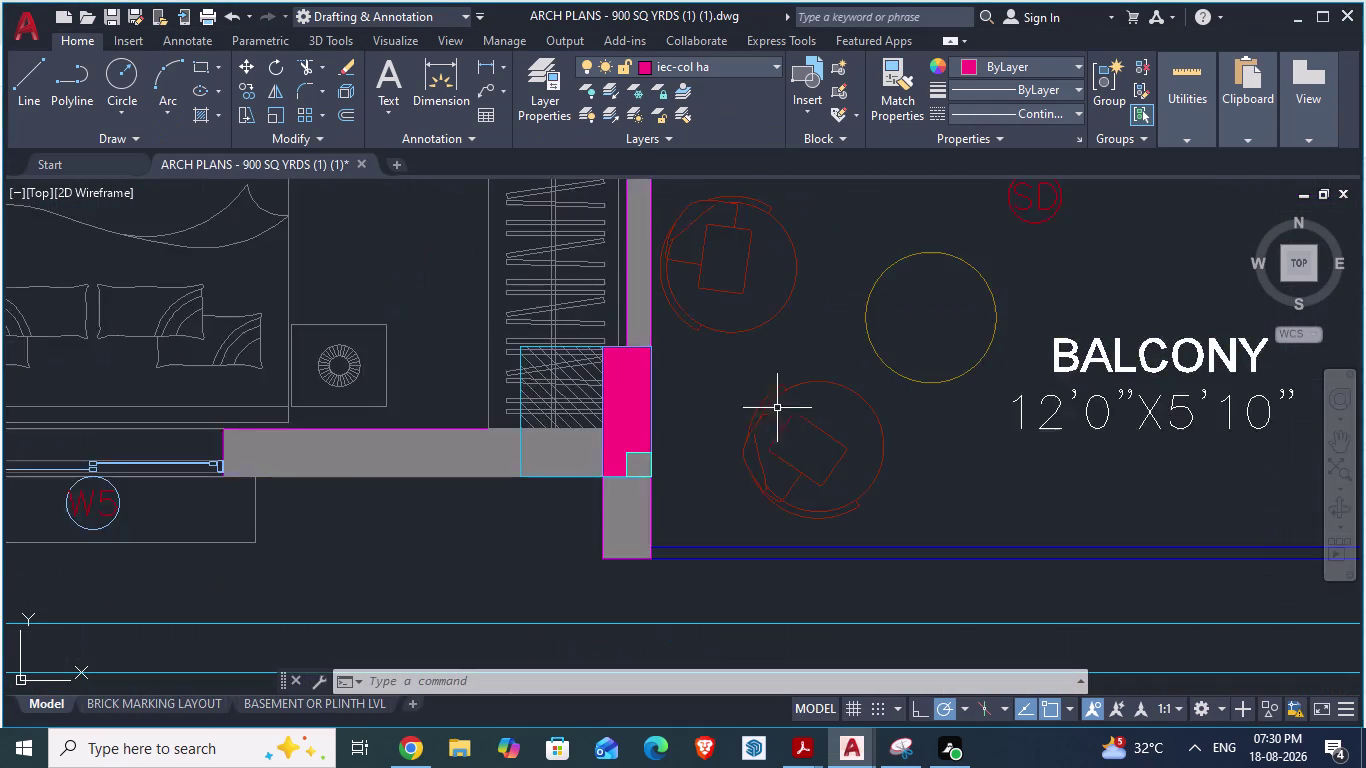
Zoom to the TOILET/DRESS area and start an aligned dimension on the dress wall, then cancel it.
scroll(down, 3)
scroll(down, 3)
scroll(down, 3)
scroll(up, 3)
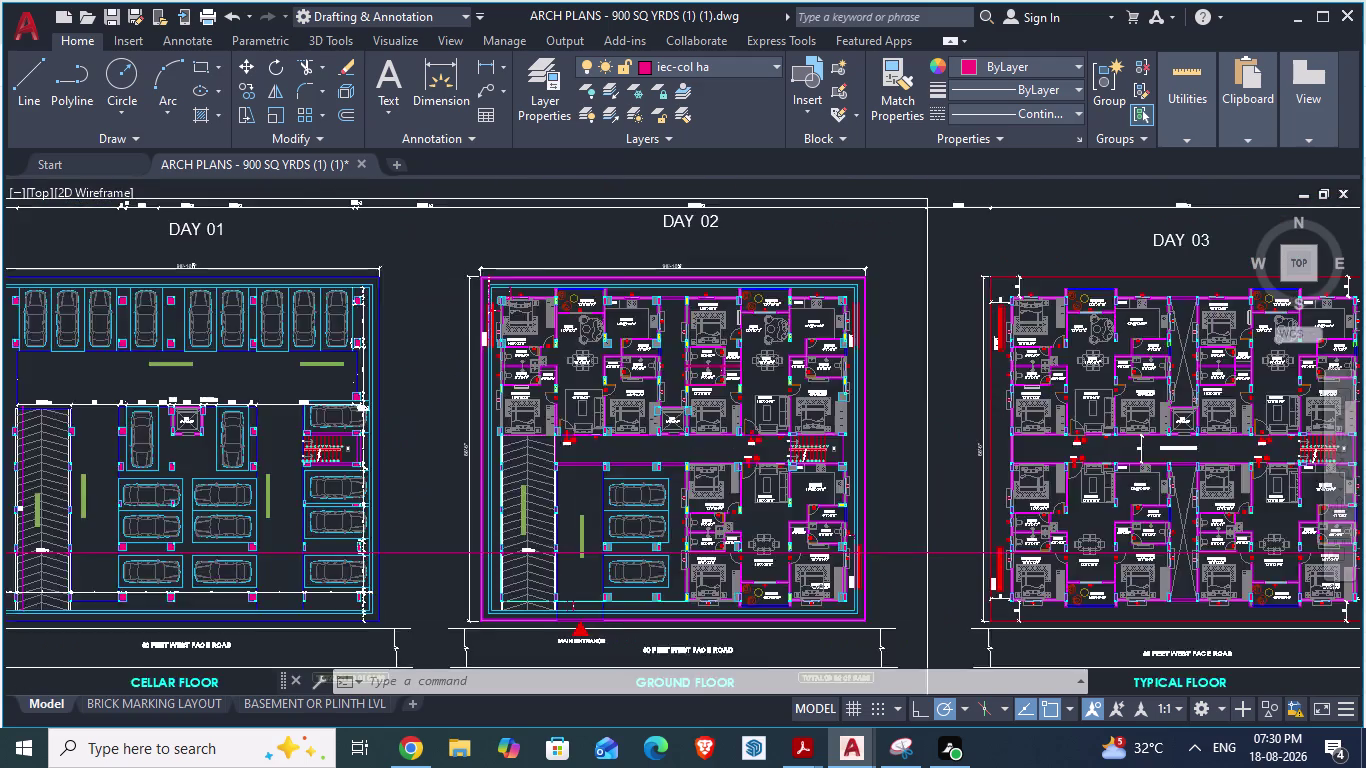
scroll(up, 3)
text(DA)
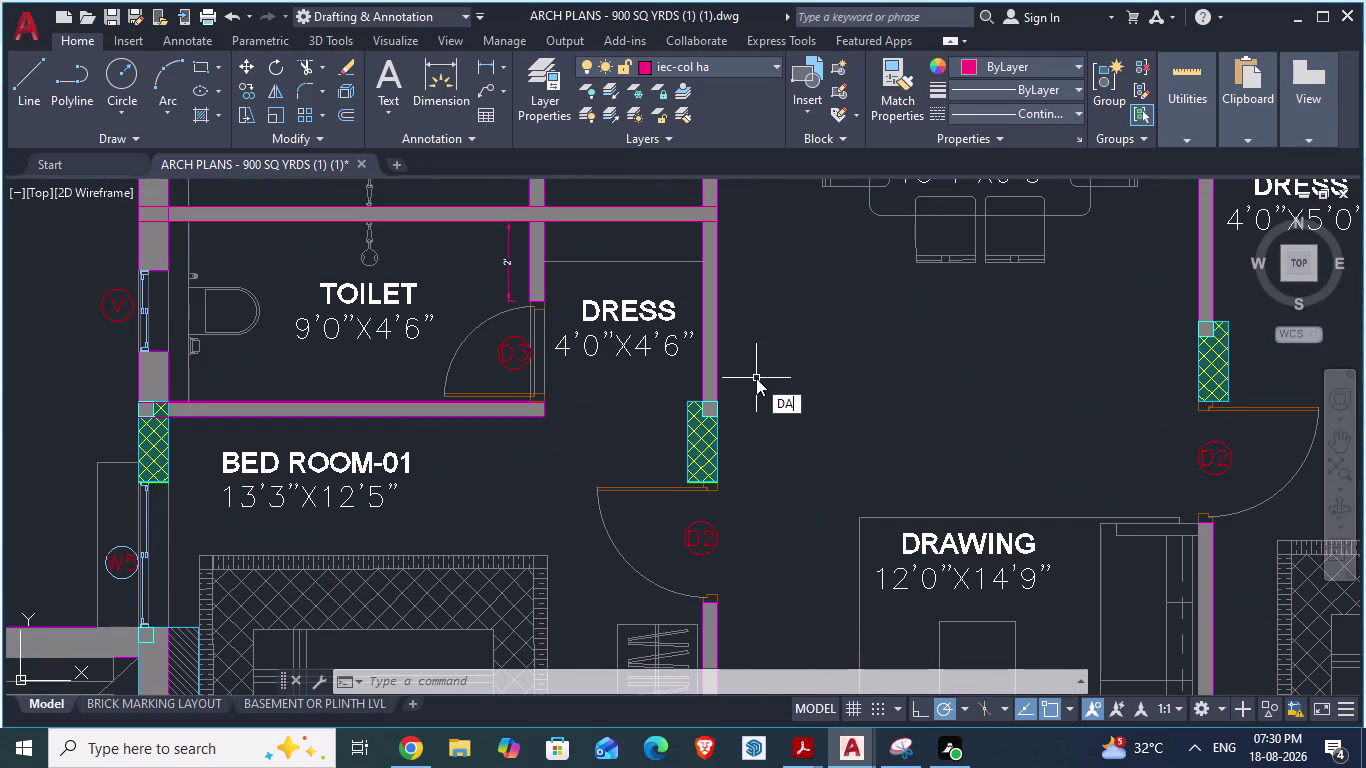
key(Return)
click(720, 355)
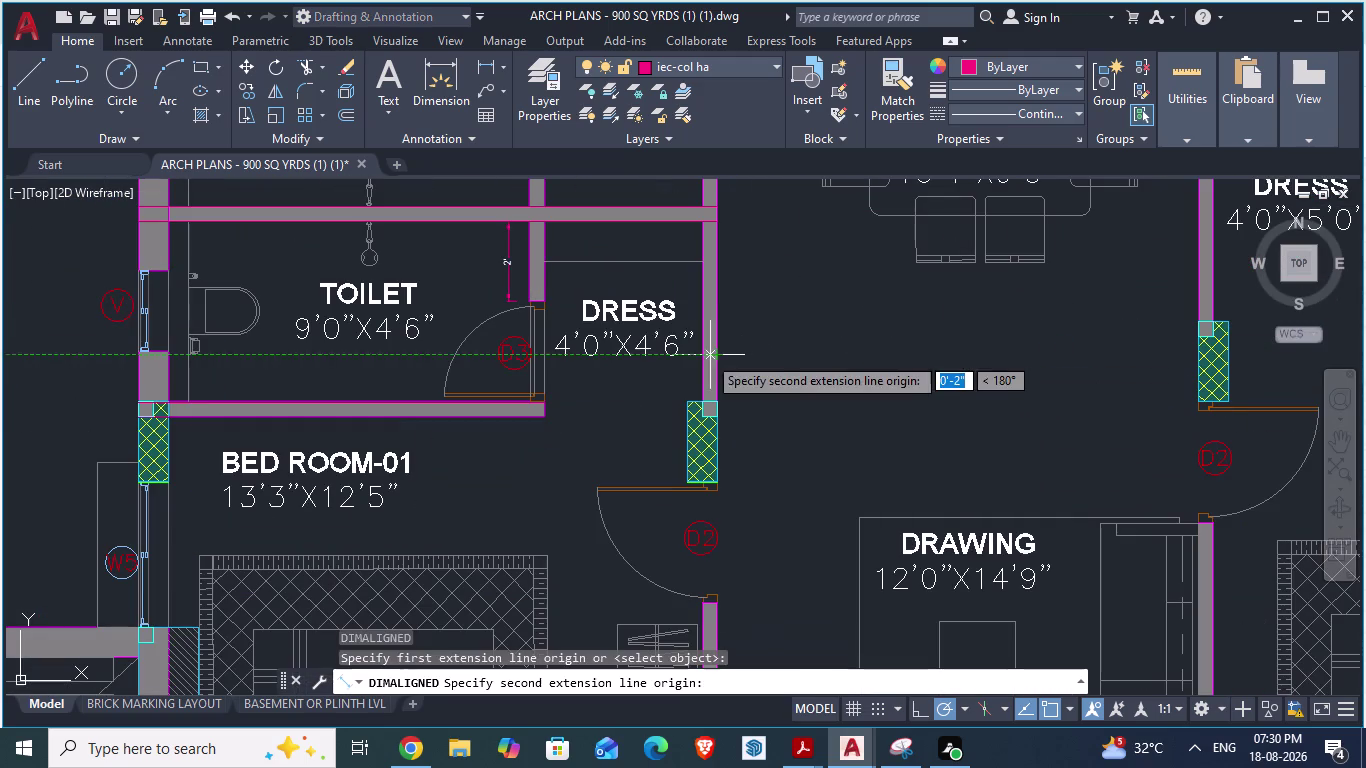
key(Escape)
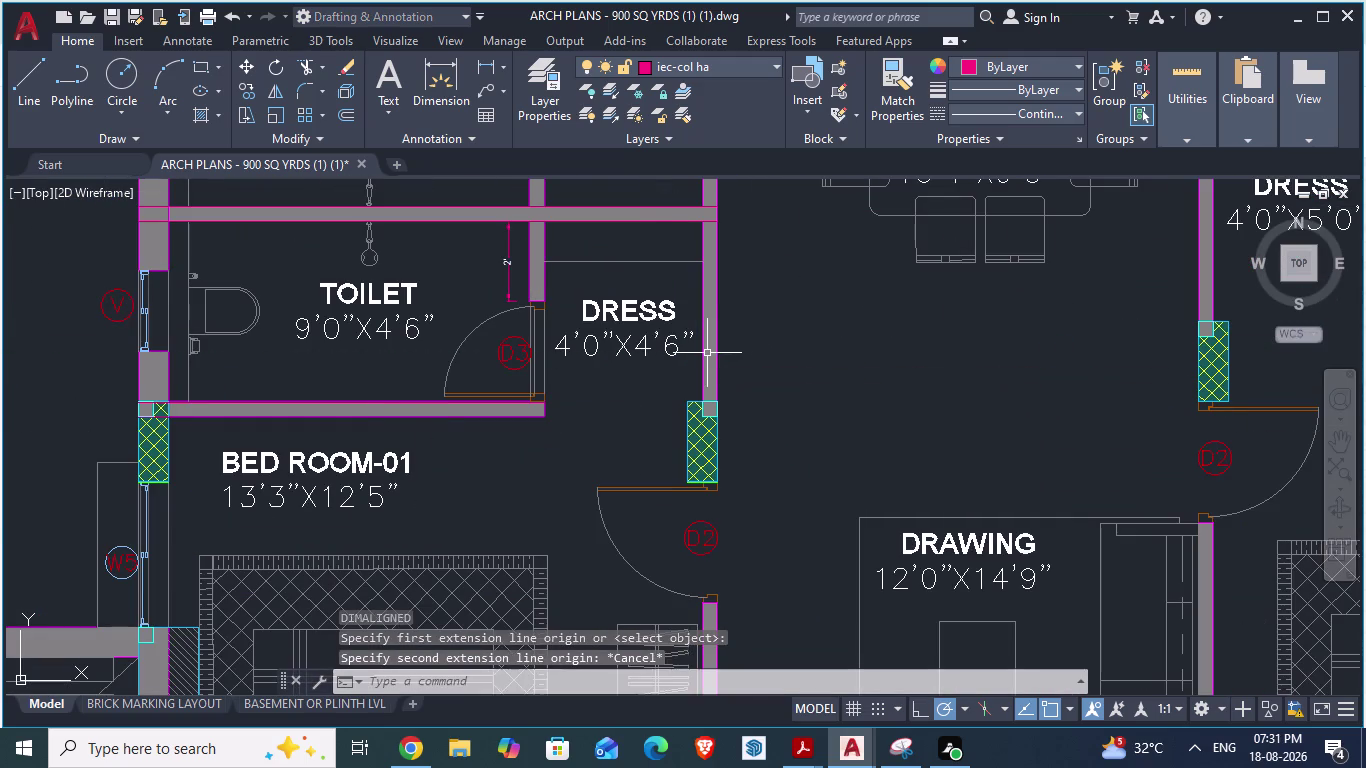
scroll(down, 3)
scroll(down, 3)
key(alt+Tab)
scroll(down, 3)
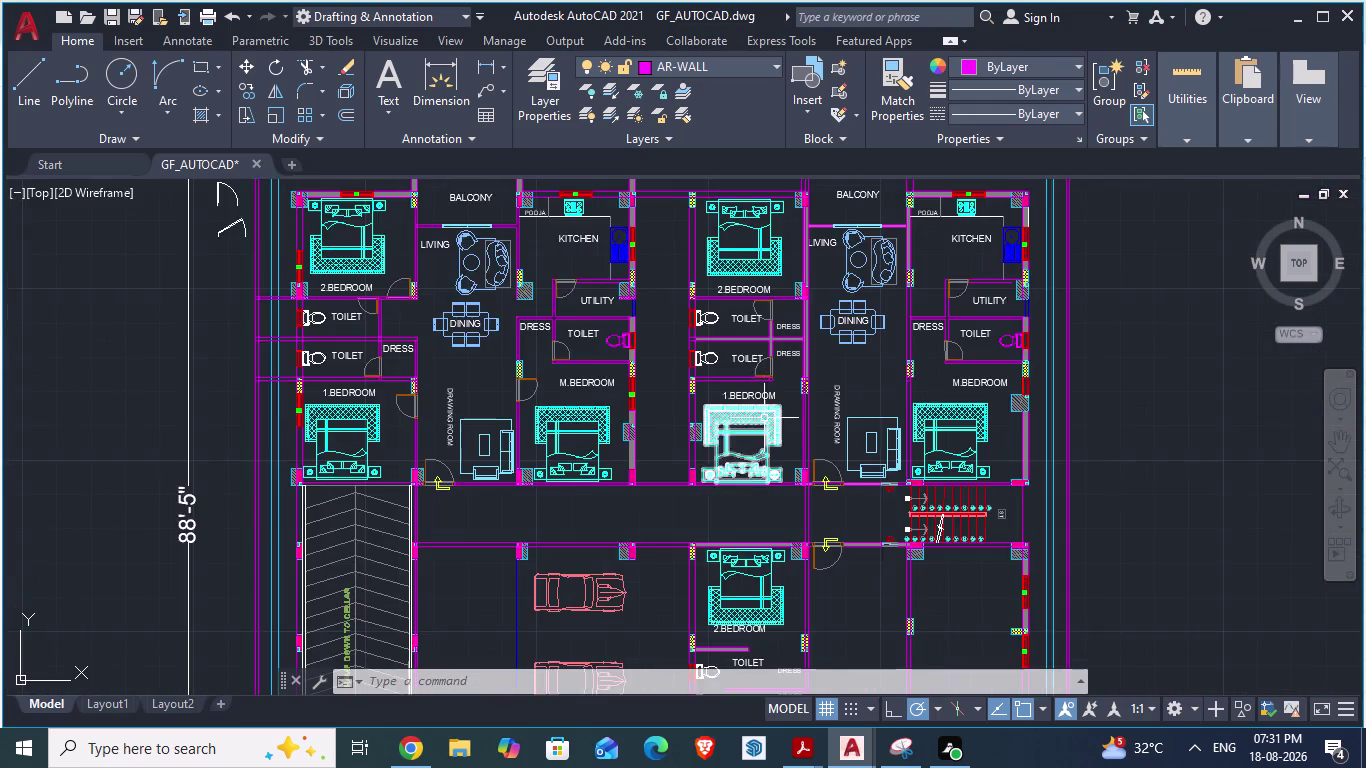
scroll(down, 3)
scroll(up, 3)
scroll(up, 3)
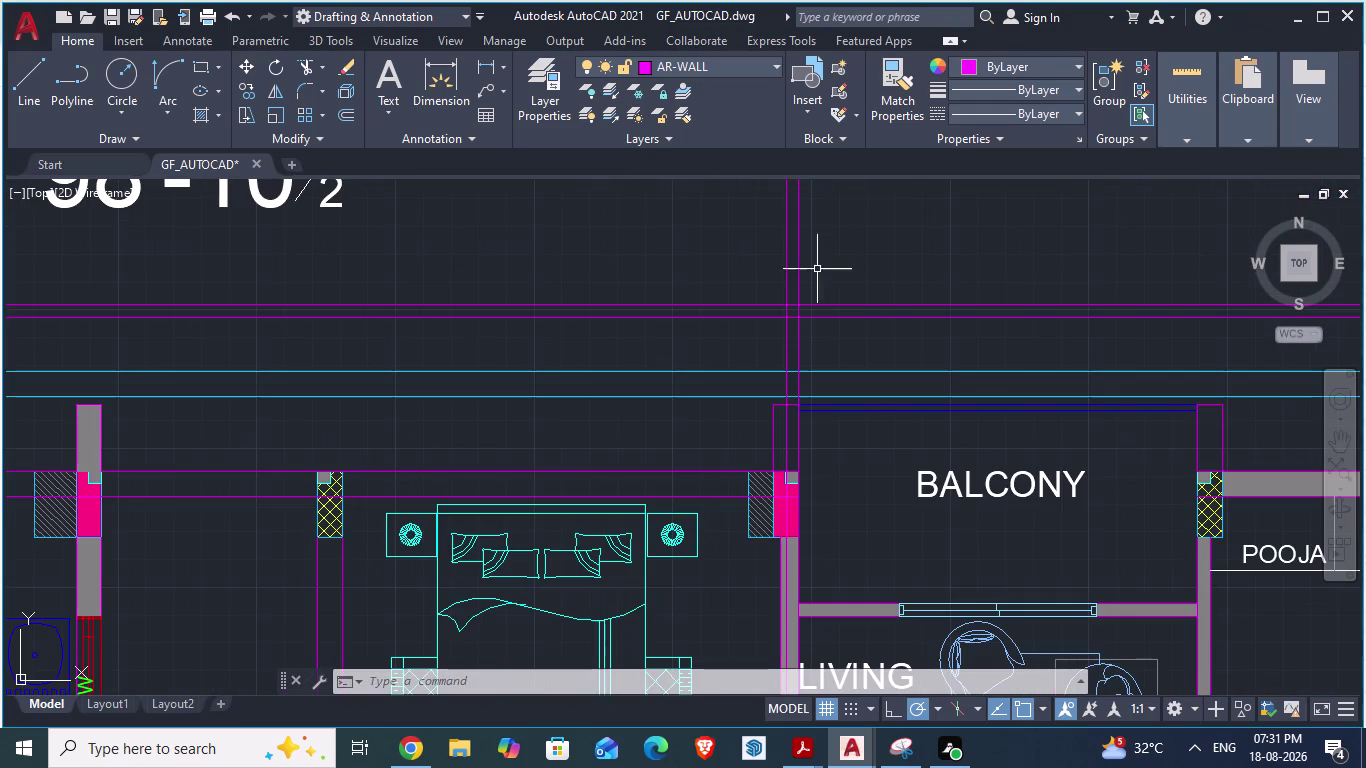
scroll(up, 3)
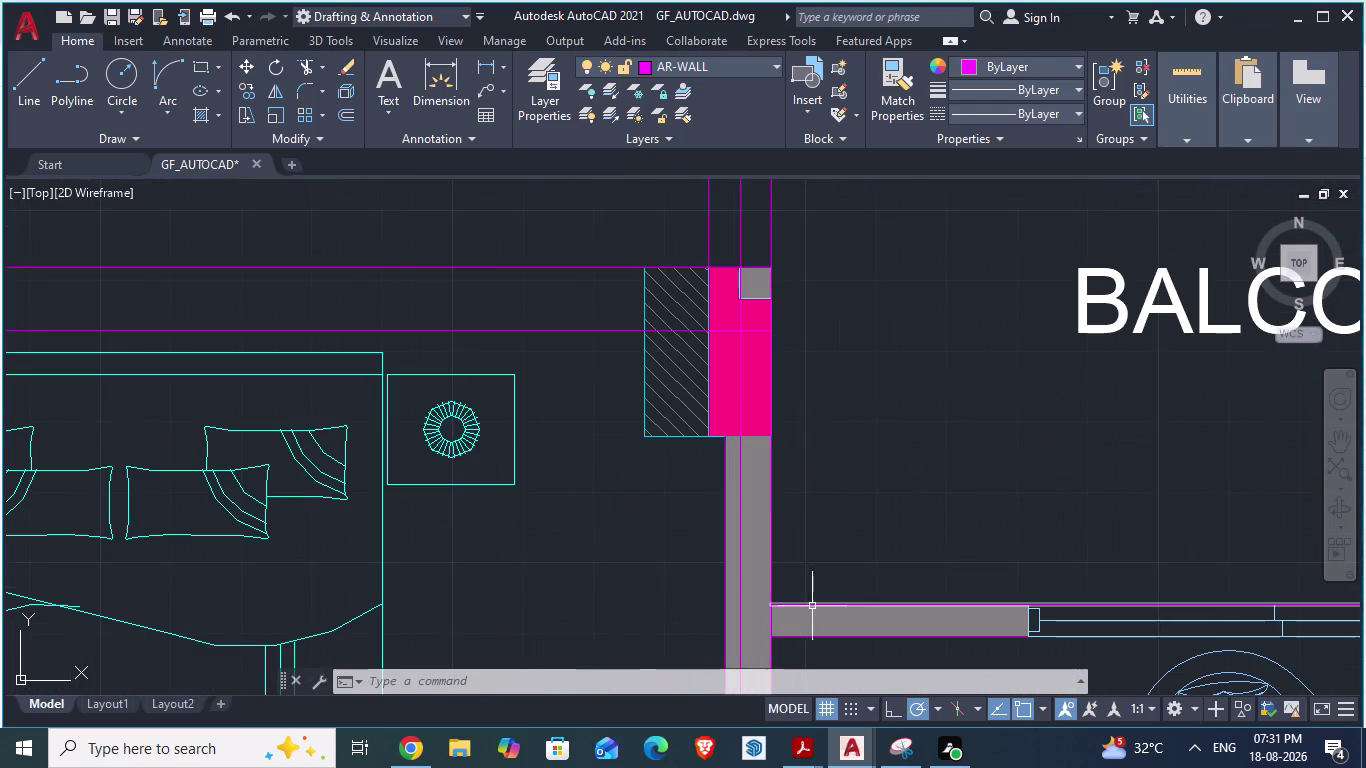
click(743, 534)
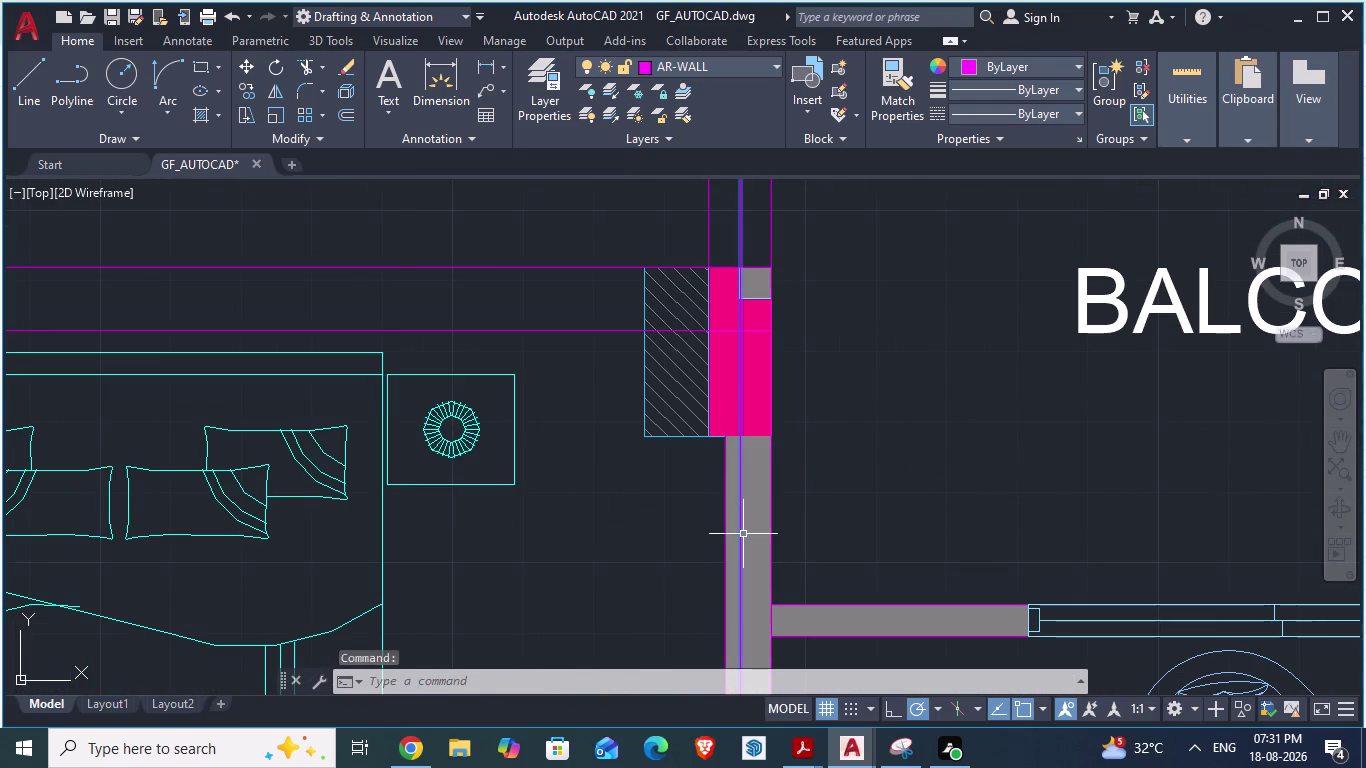
scroll(down, 3)
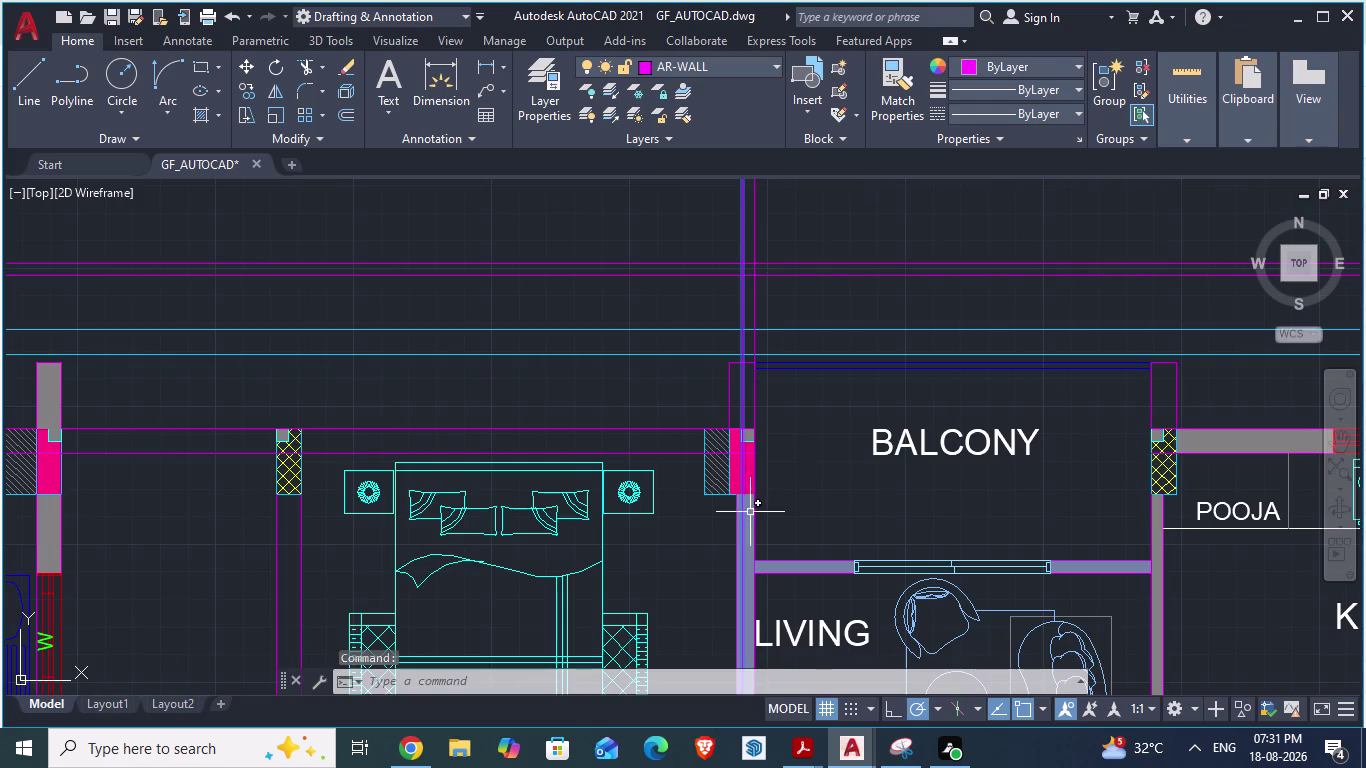
scroll(down, 3)
scroll(up, 3)
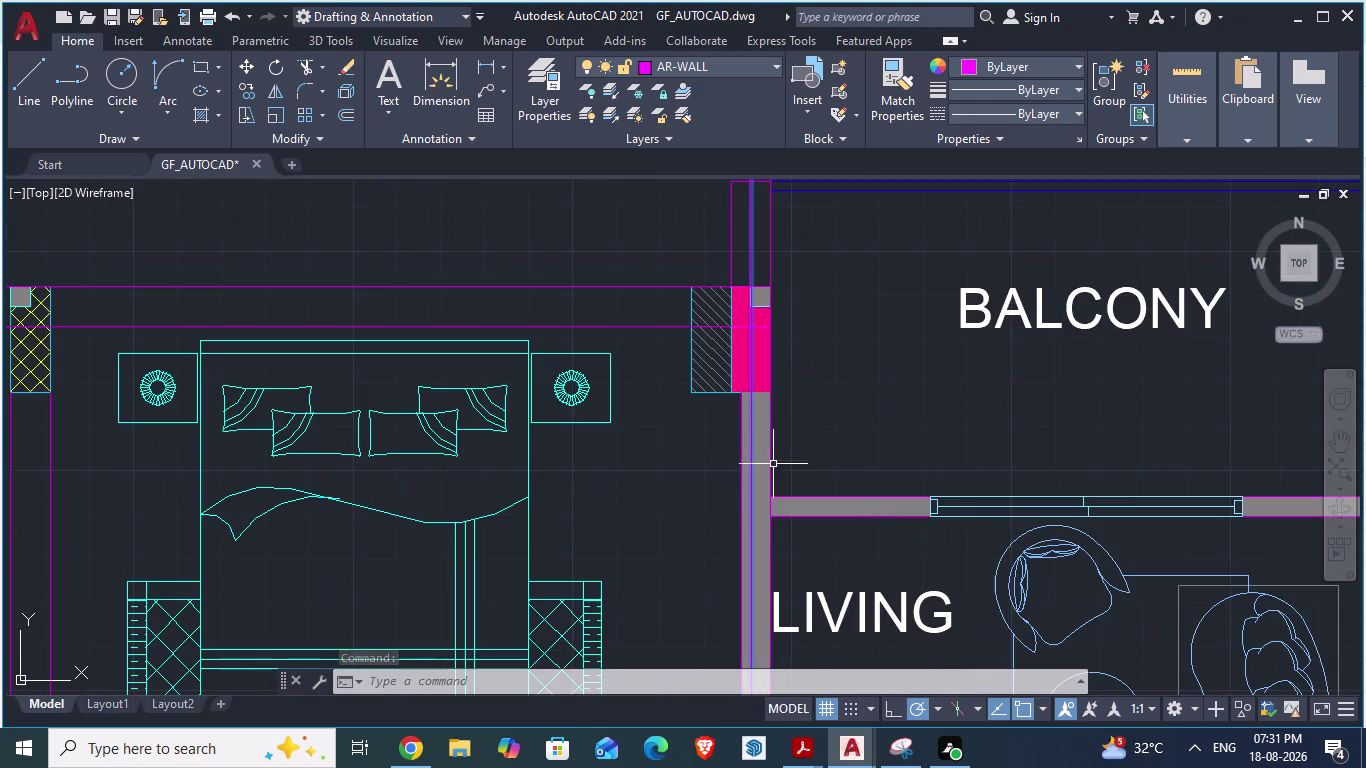
scroll(up, 3)
scroll(down, 3)
click(732, 419)
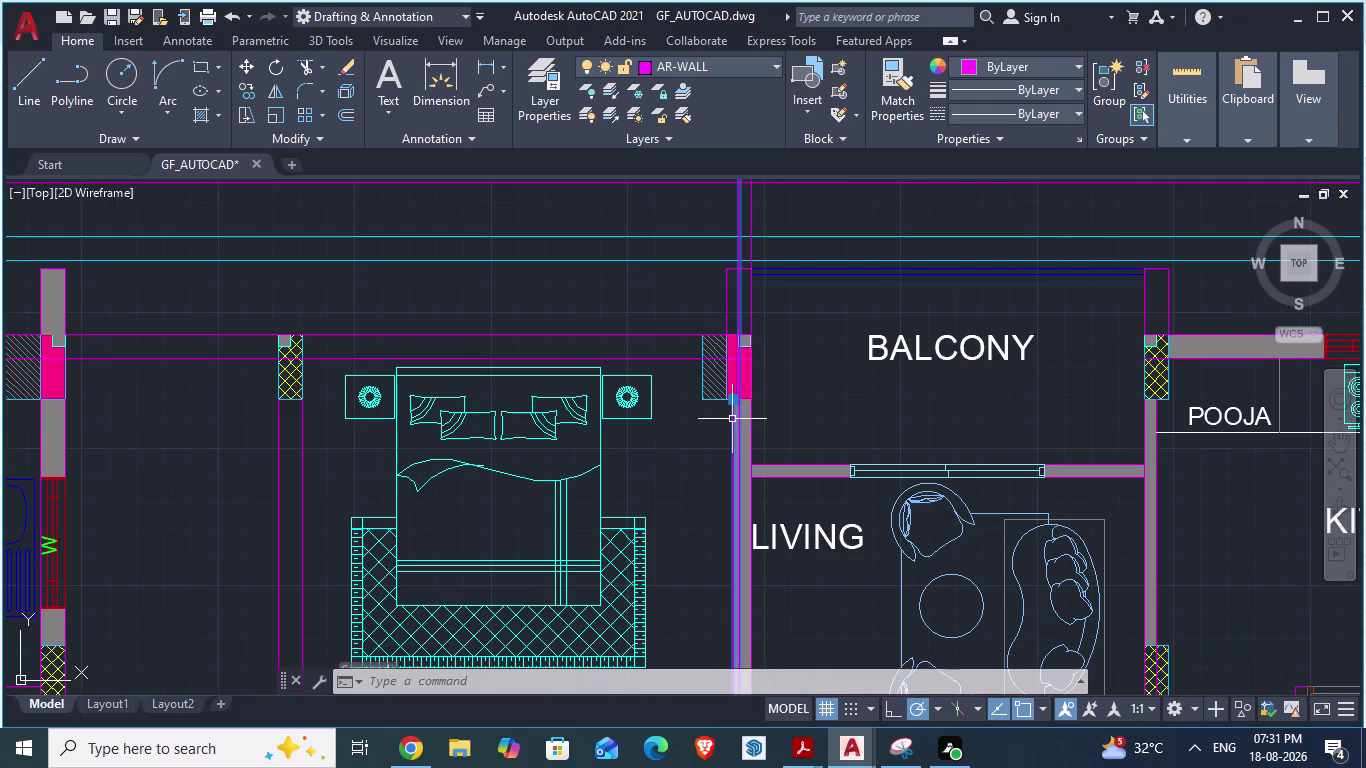
key(Escape)
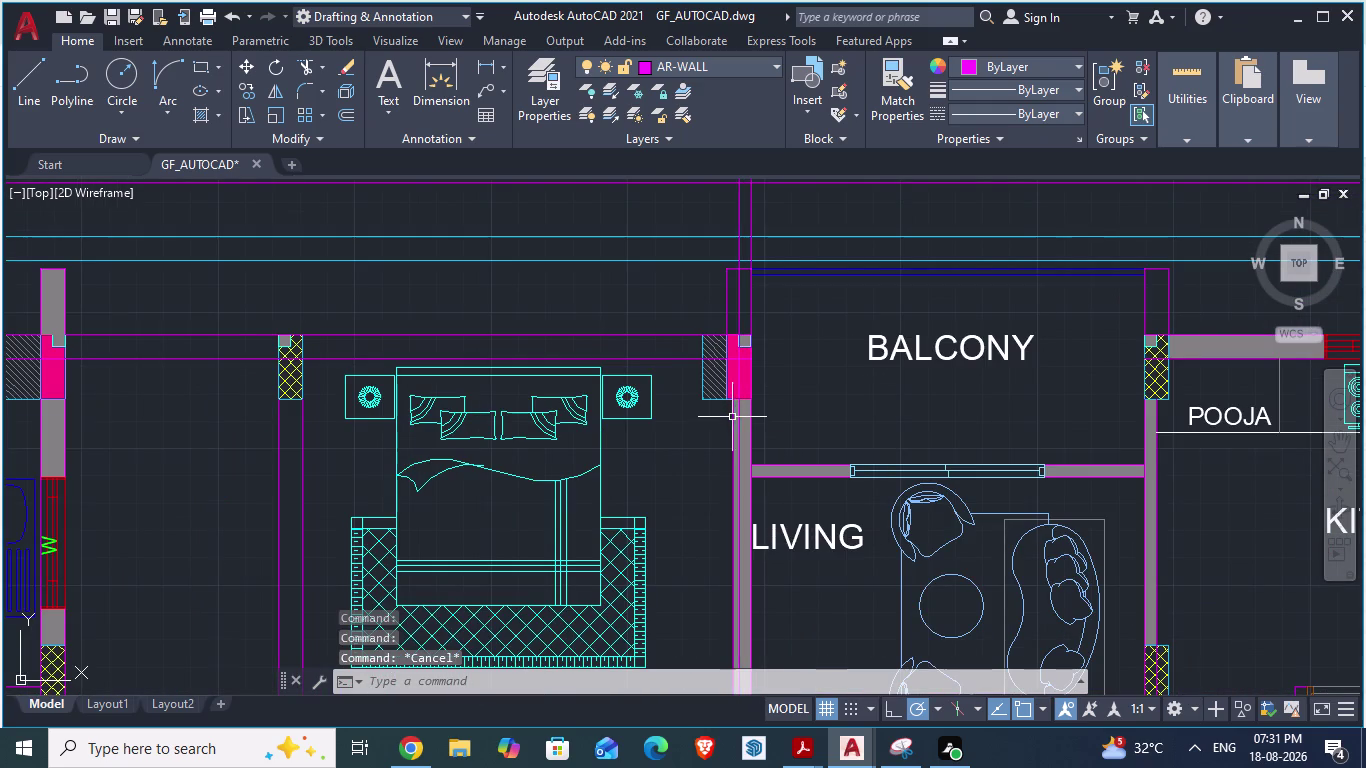
scroll(down, 3)
scroll(down, 3)
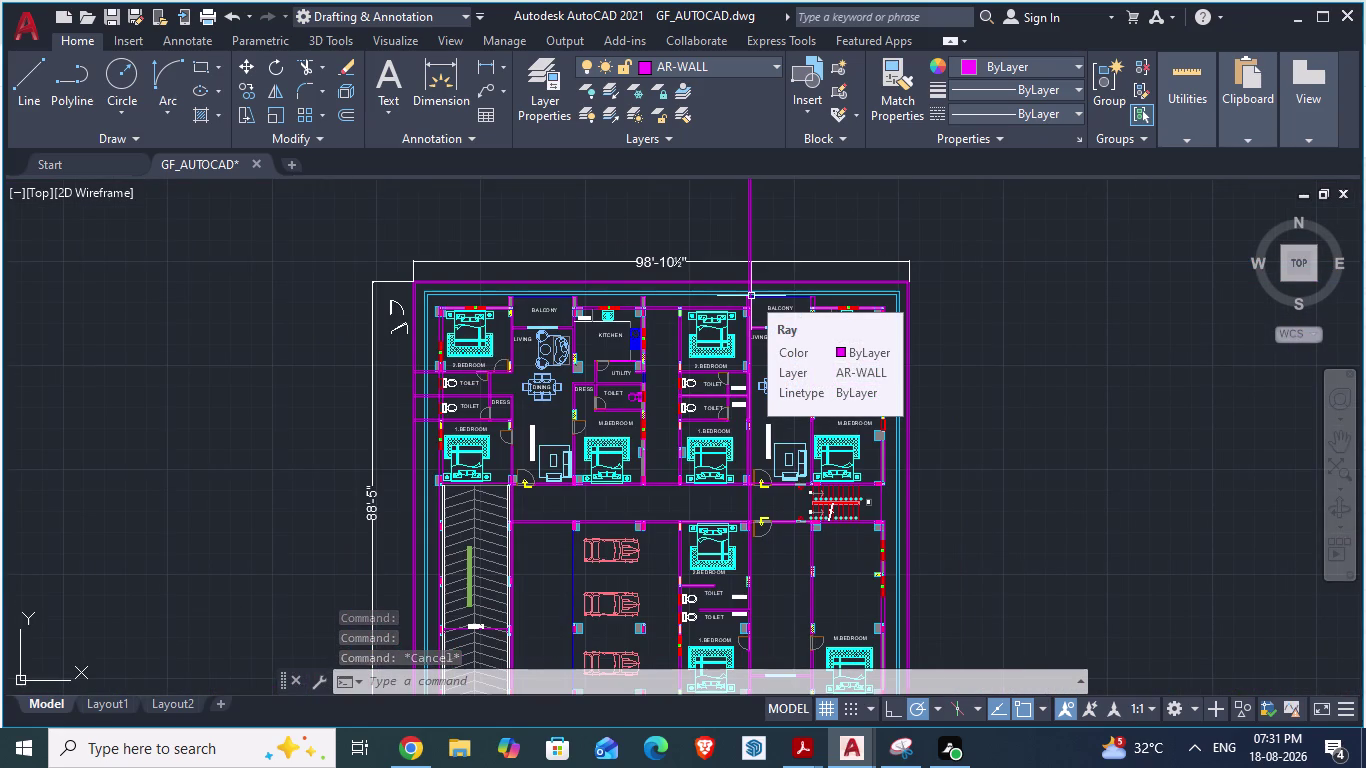
key(Escape)
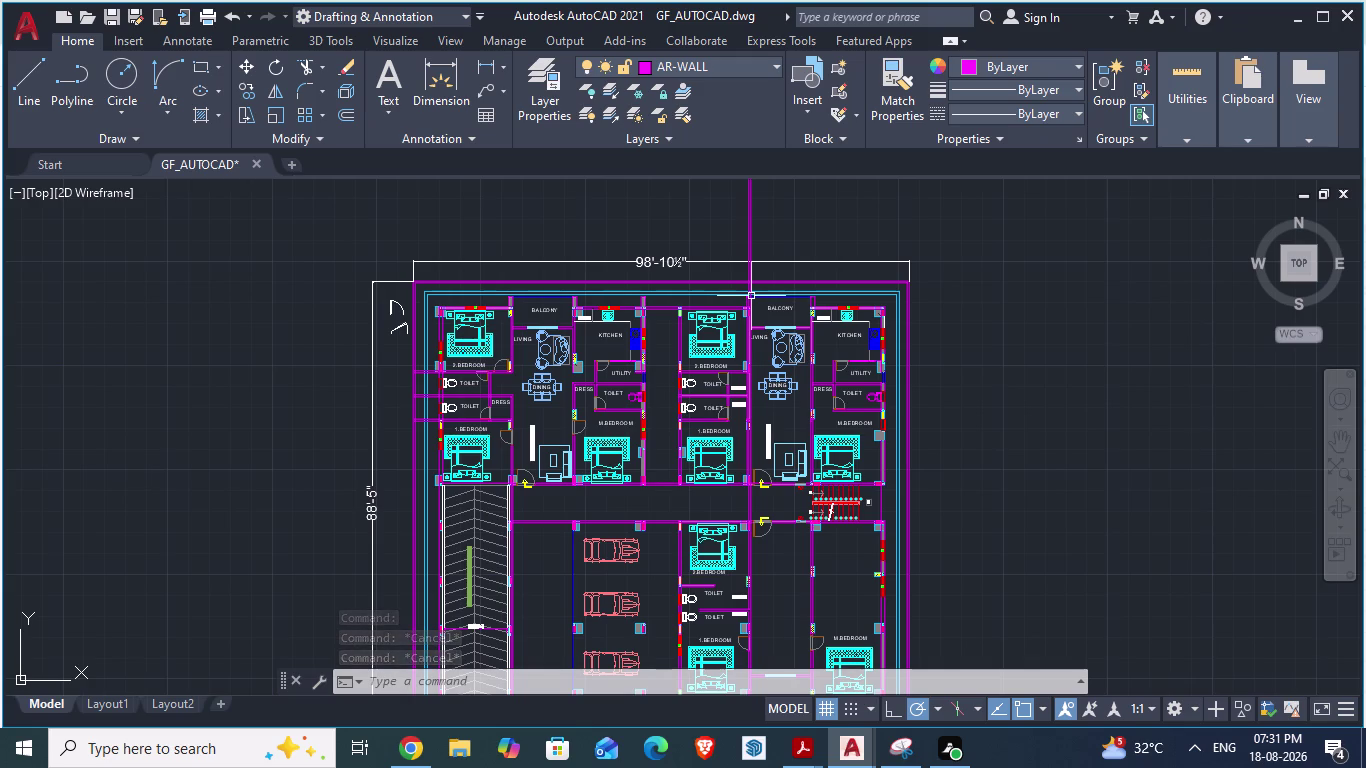
key(Escape)
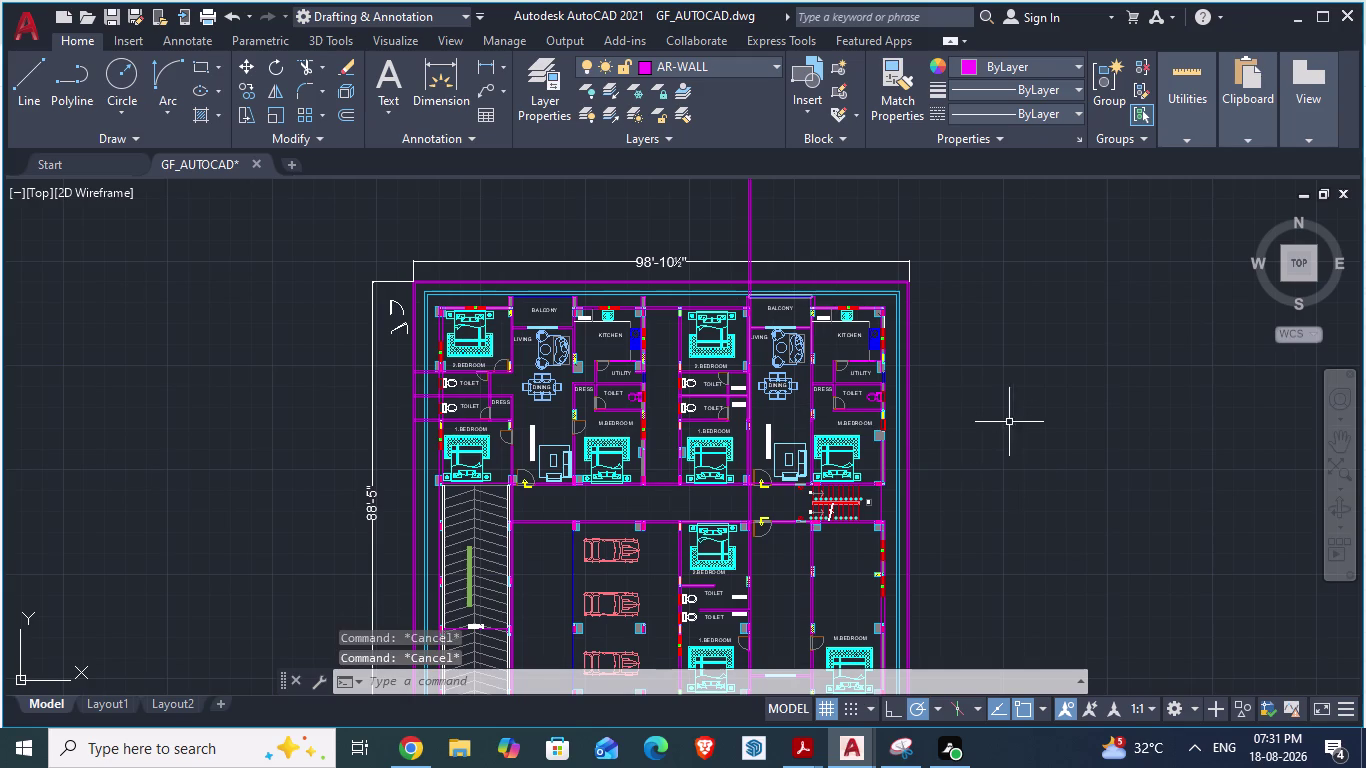
scroll(up, 3)
scroll(down, 3)
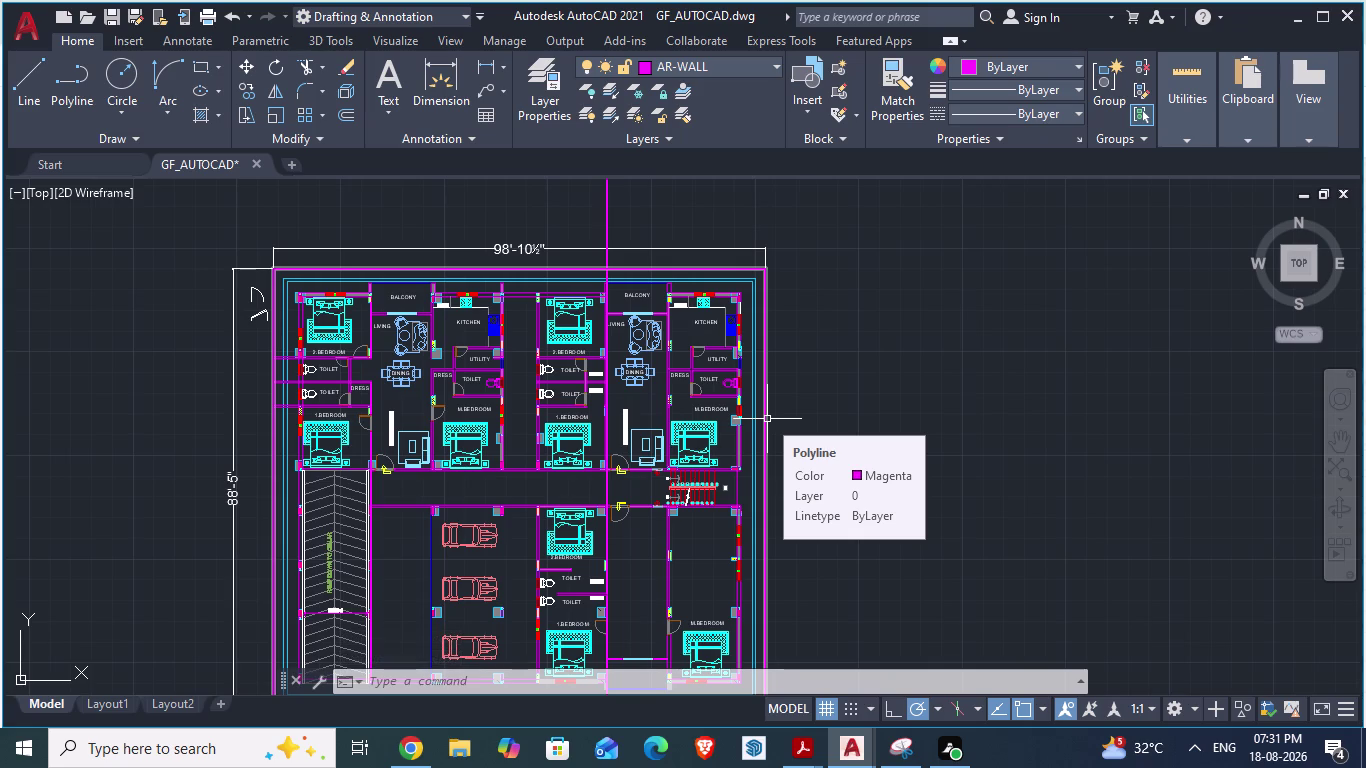
scroll(up, 3)
scroll(down, 3)
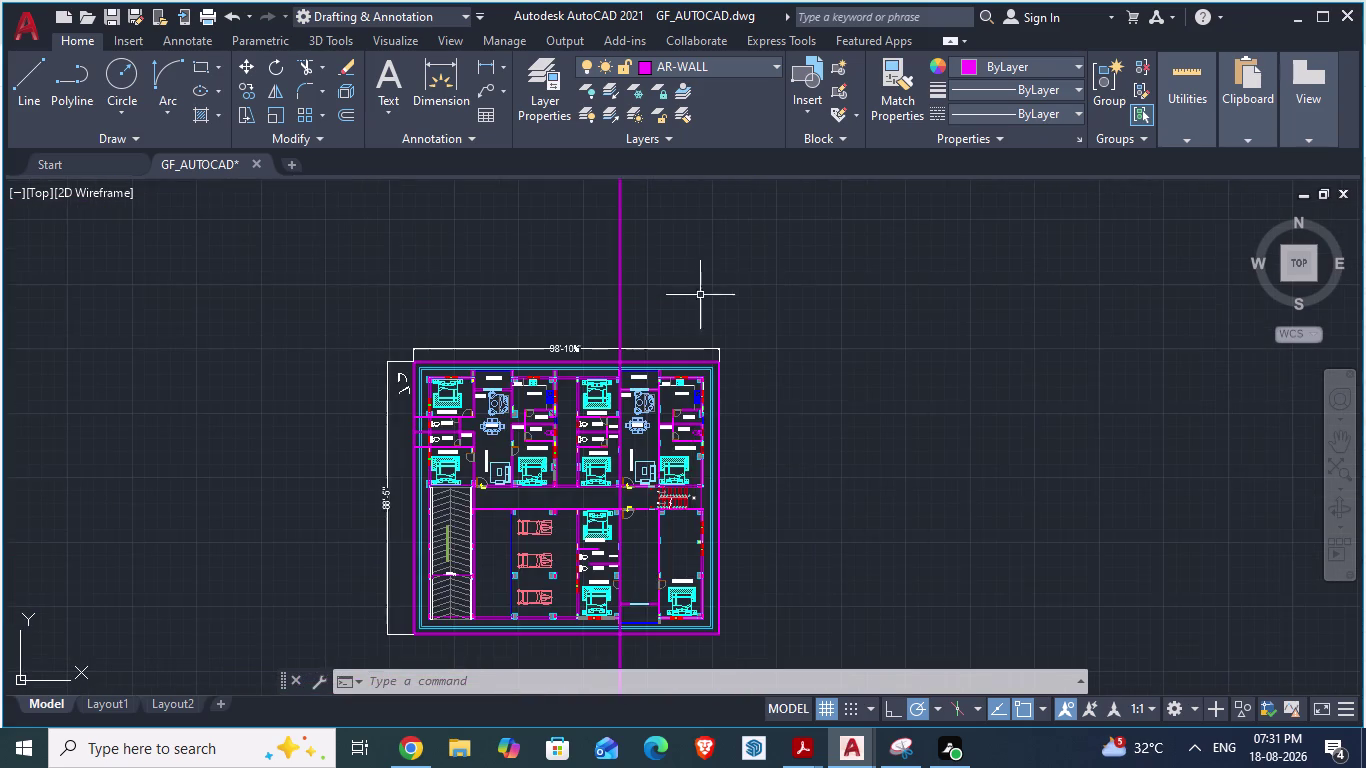
scroll(up, 3)
key(e)
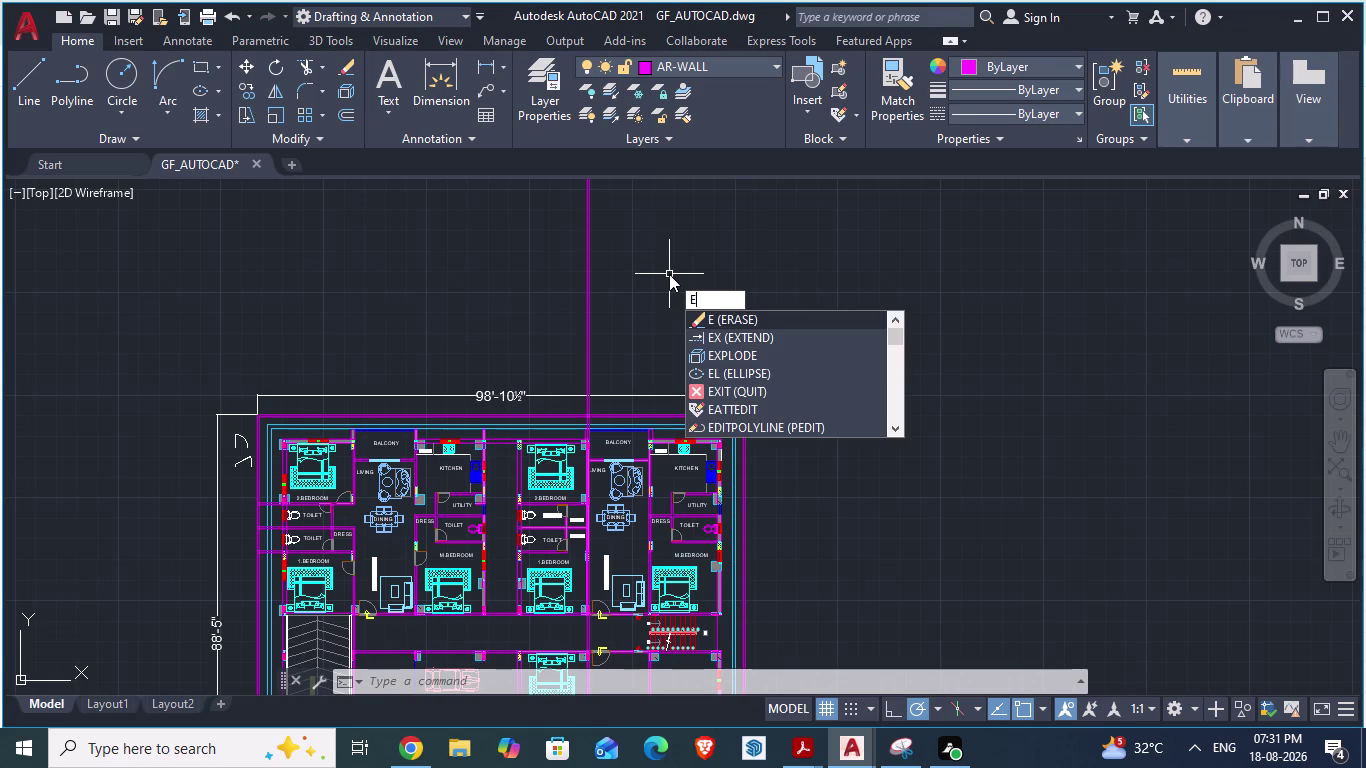
key(Return)
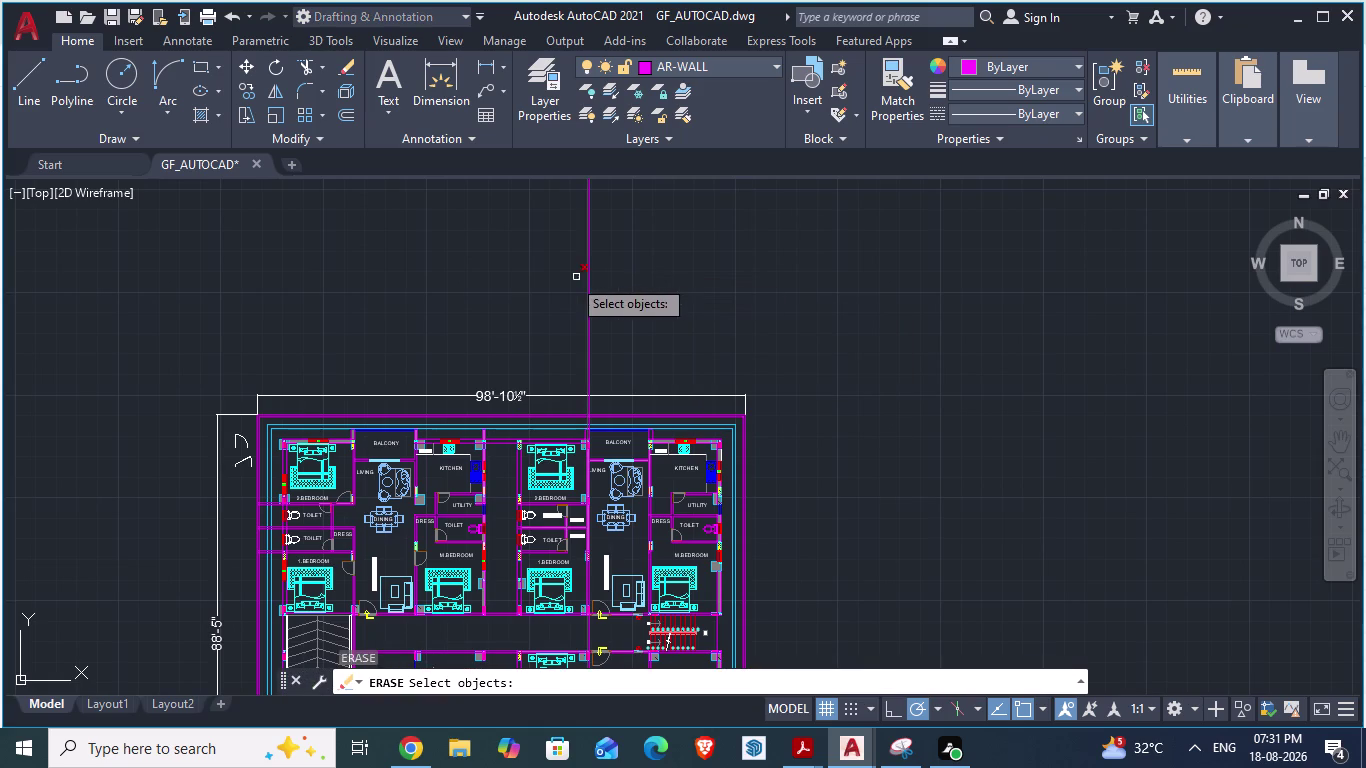
drag(571, 278, 612, 290)
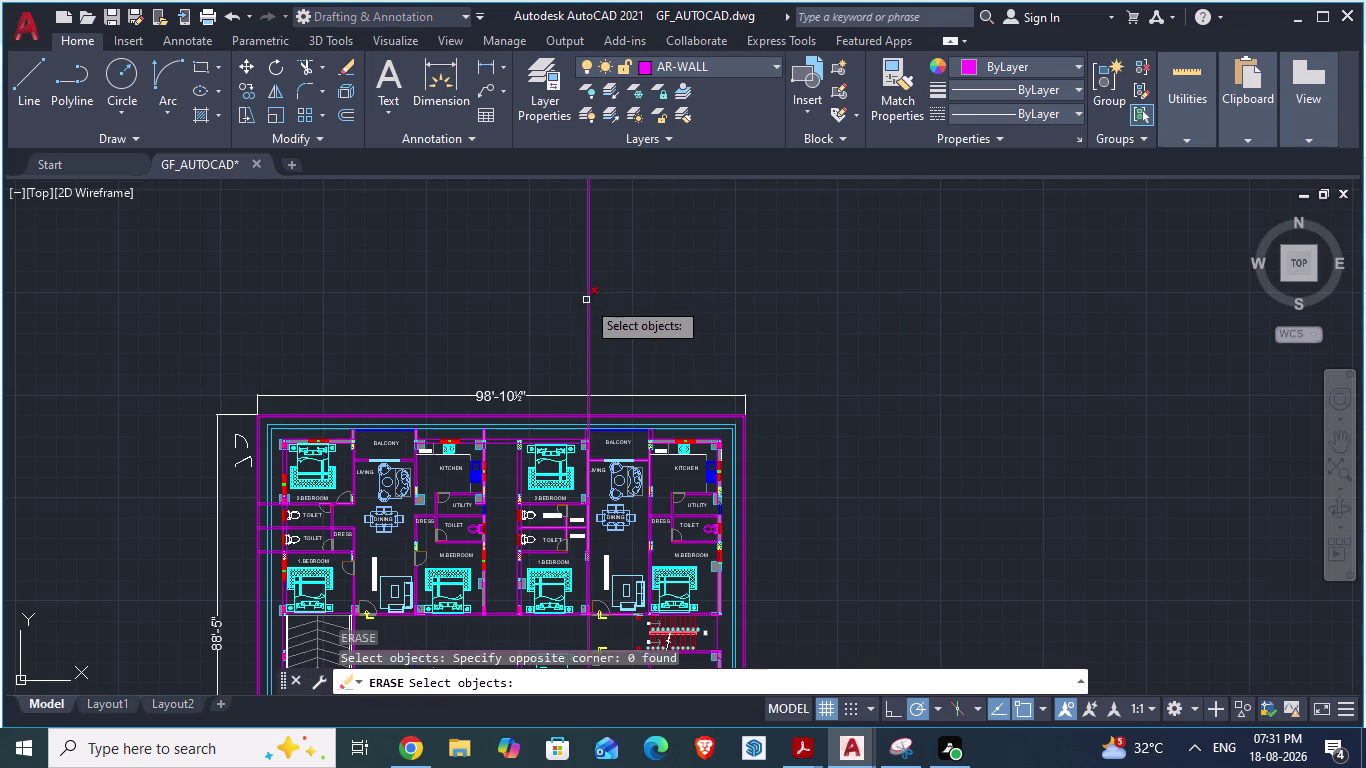
click(586, 300)
click(592, 303)
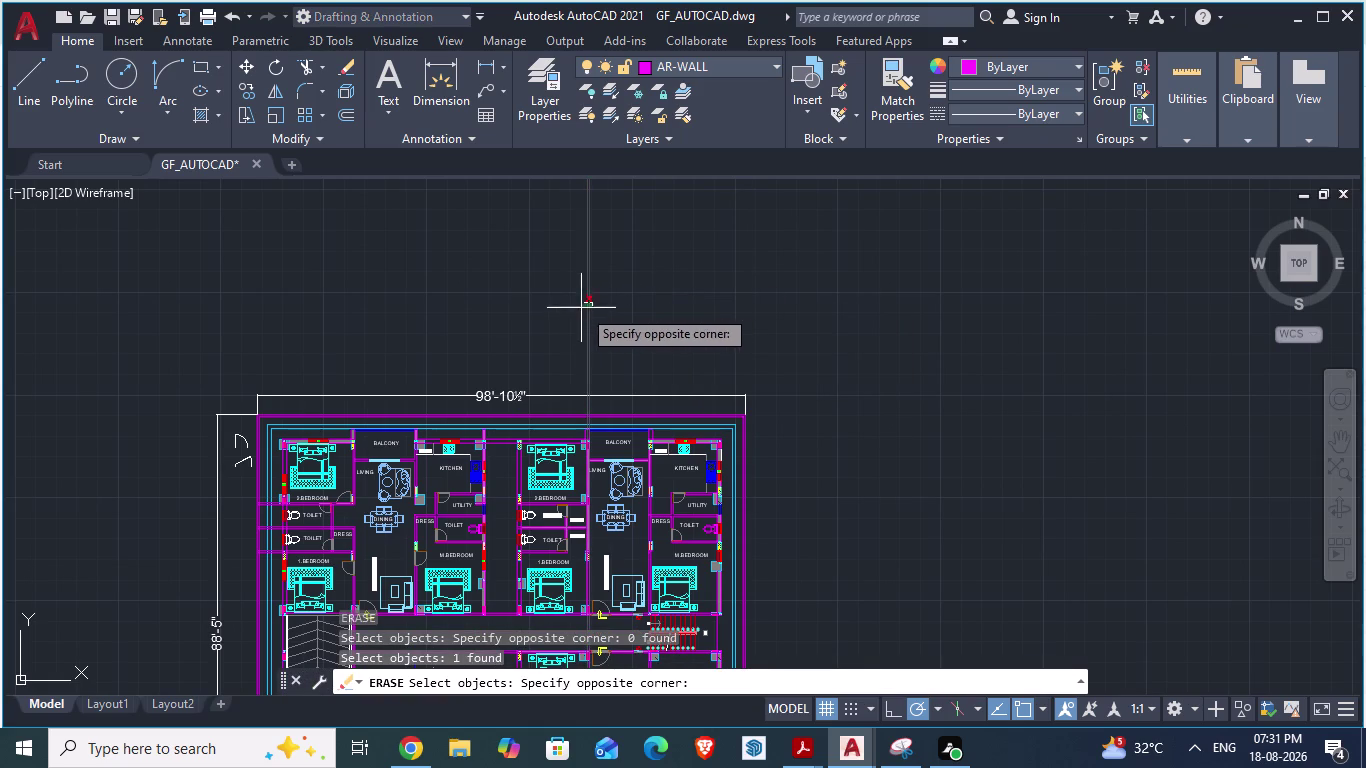
click(583, 309)
scroll(down, 3)
scroll(up, 3)
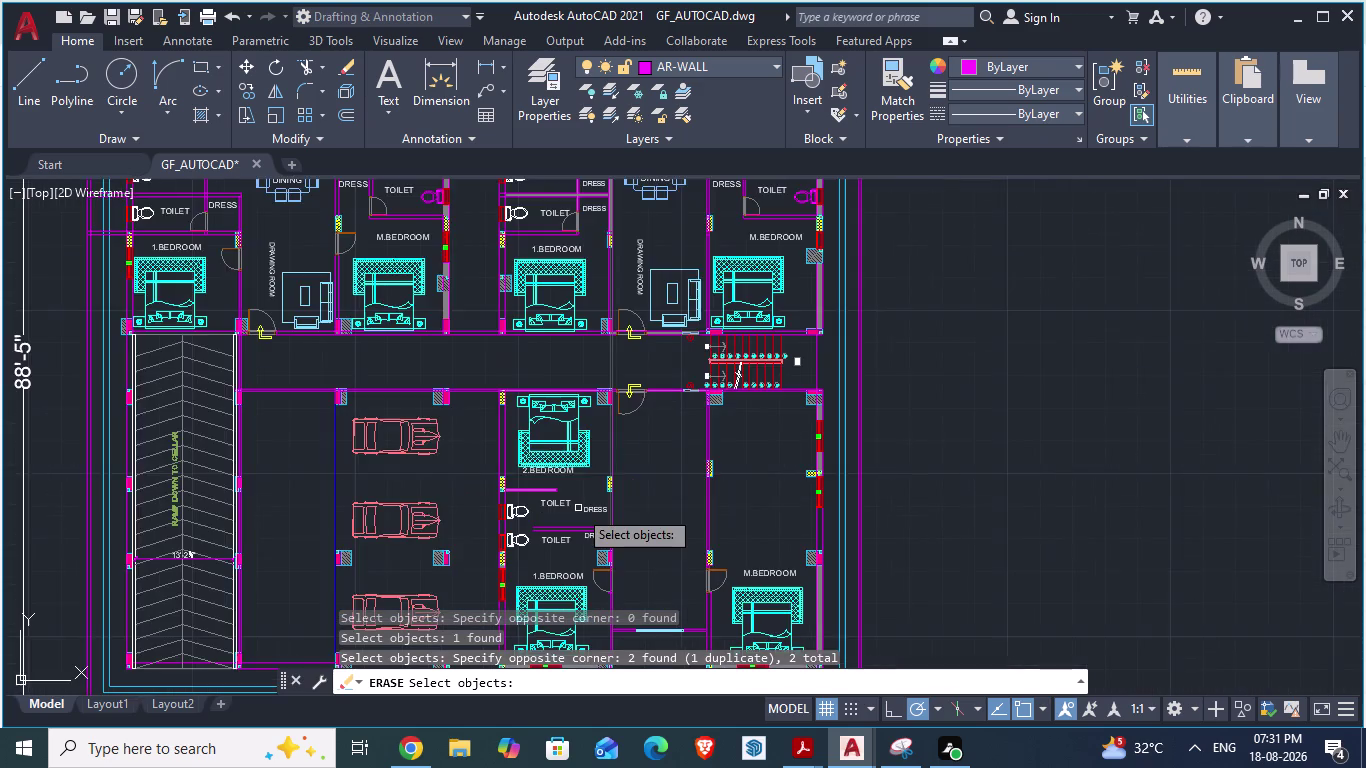
scroll(down, 3)
drag(573, 505, 623, 515)
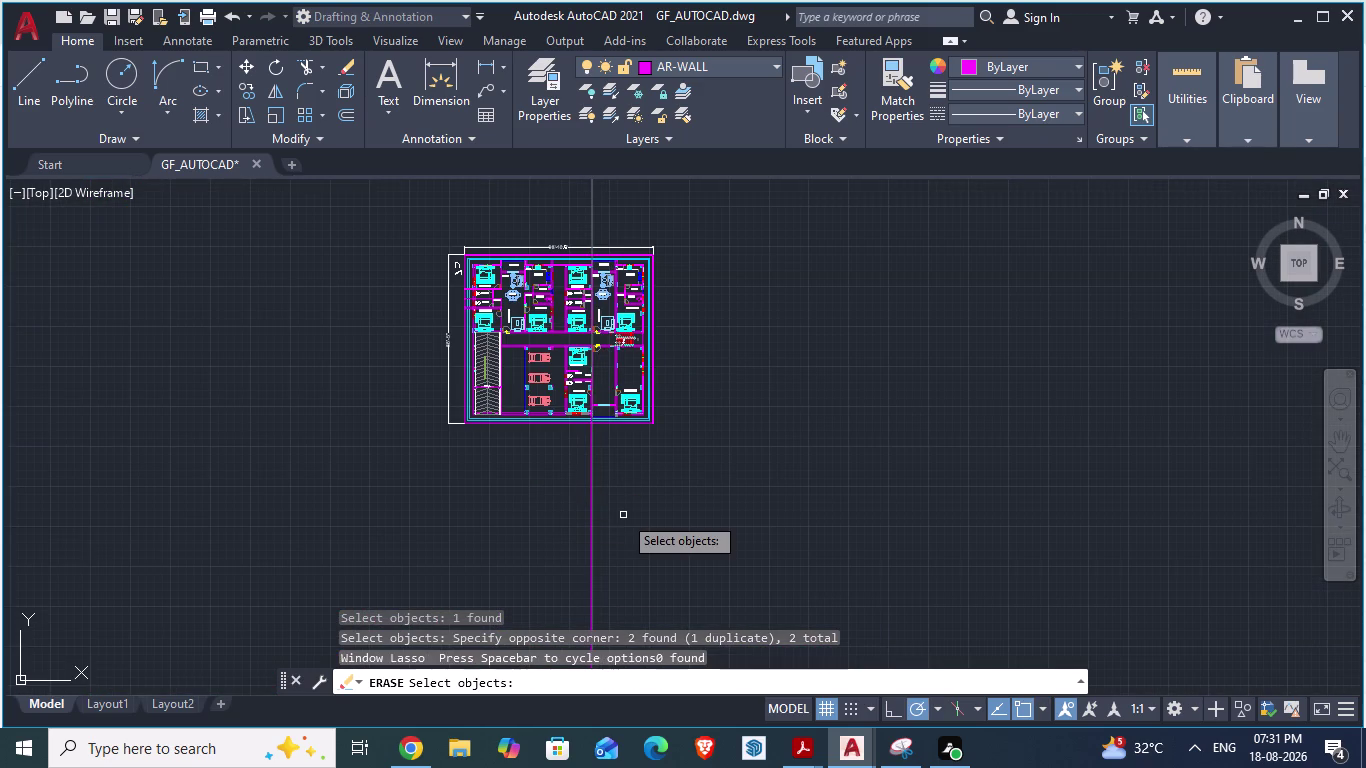
click(591, 490)
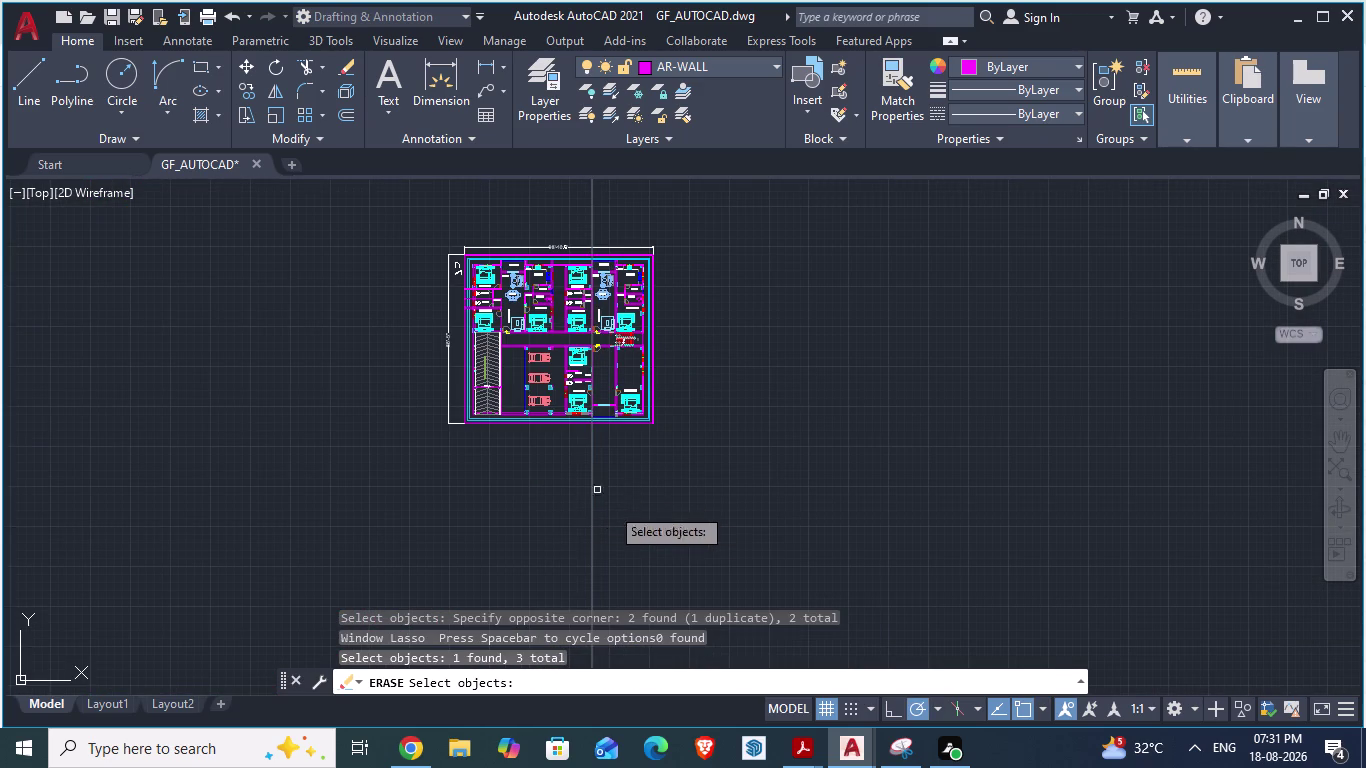
scroll(up, 3)
scroll(up, 3)
scroll(down, 3)
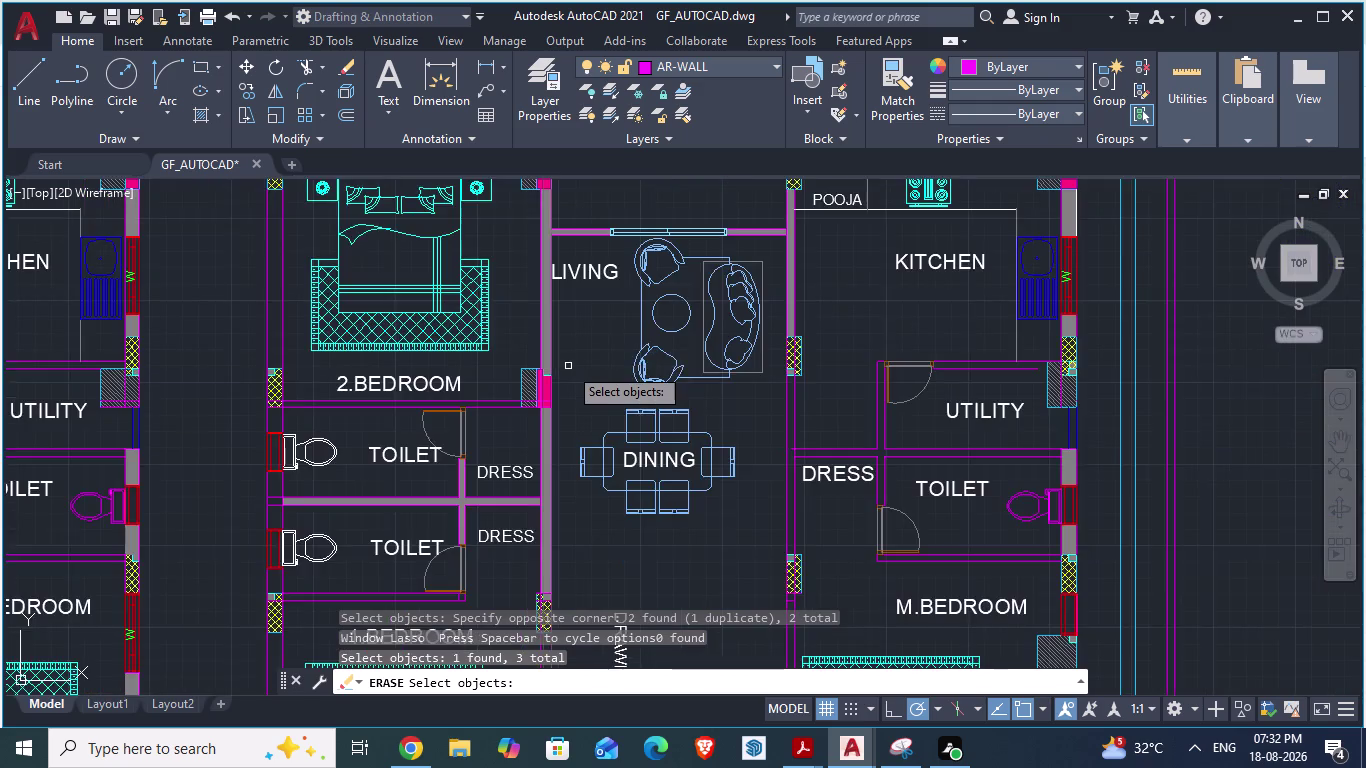
scroll(down, 3)
scroll(up, 3)
scroll(down, 3)
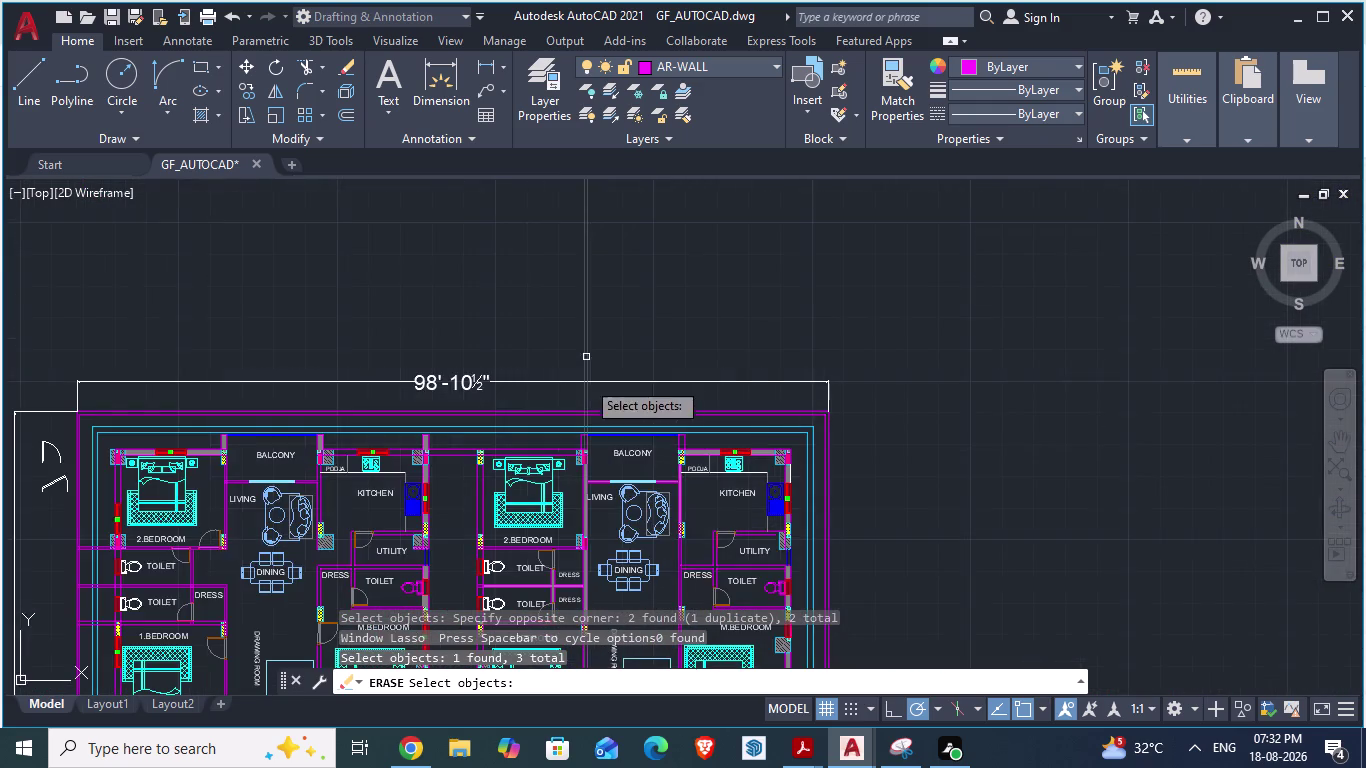
scroll(up, 3)
scroll(down, 3)
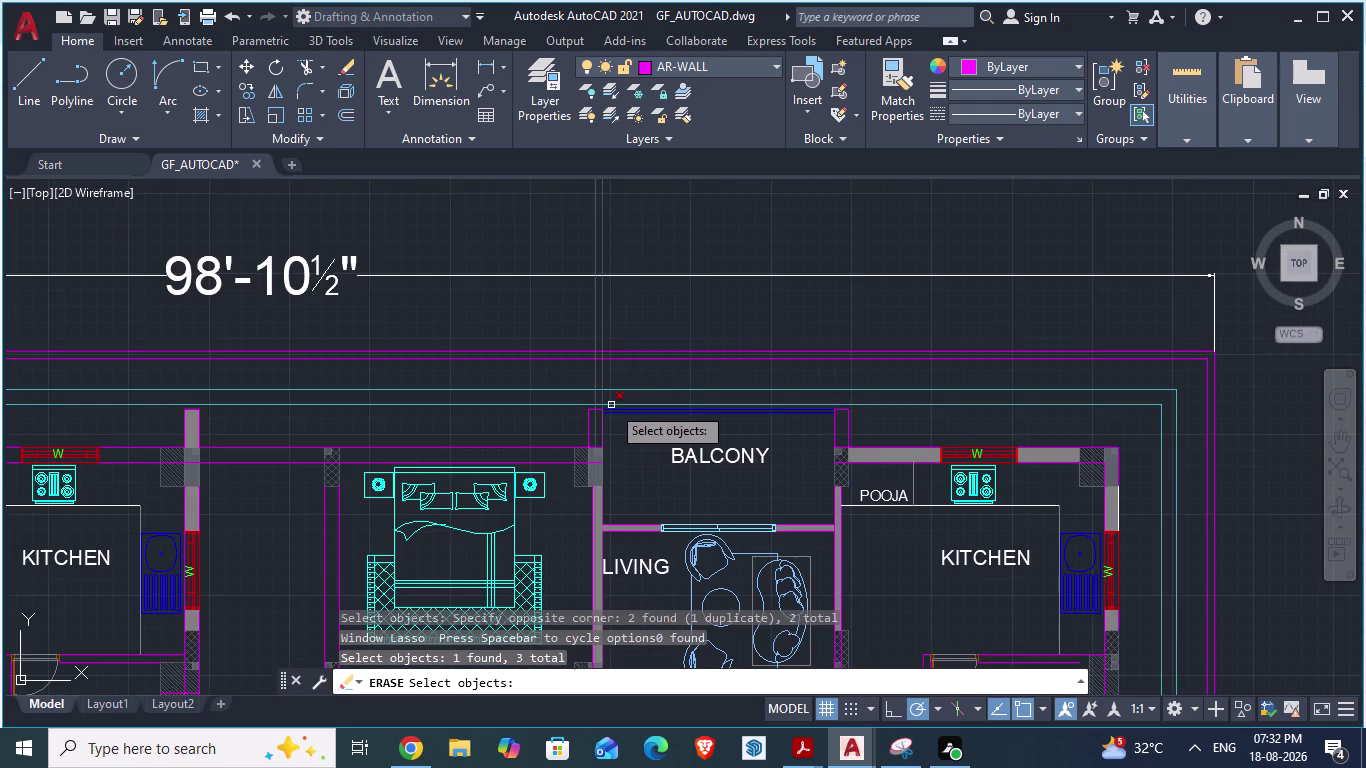
scroll(up, 3)
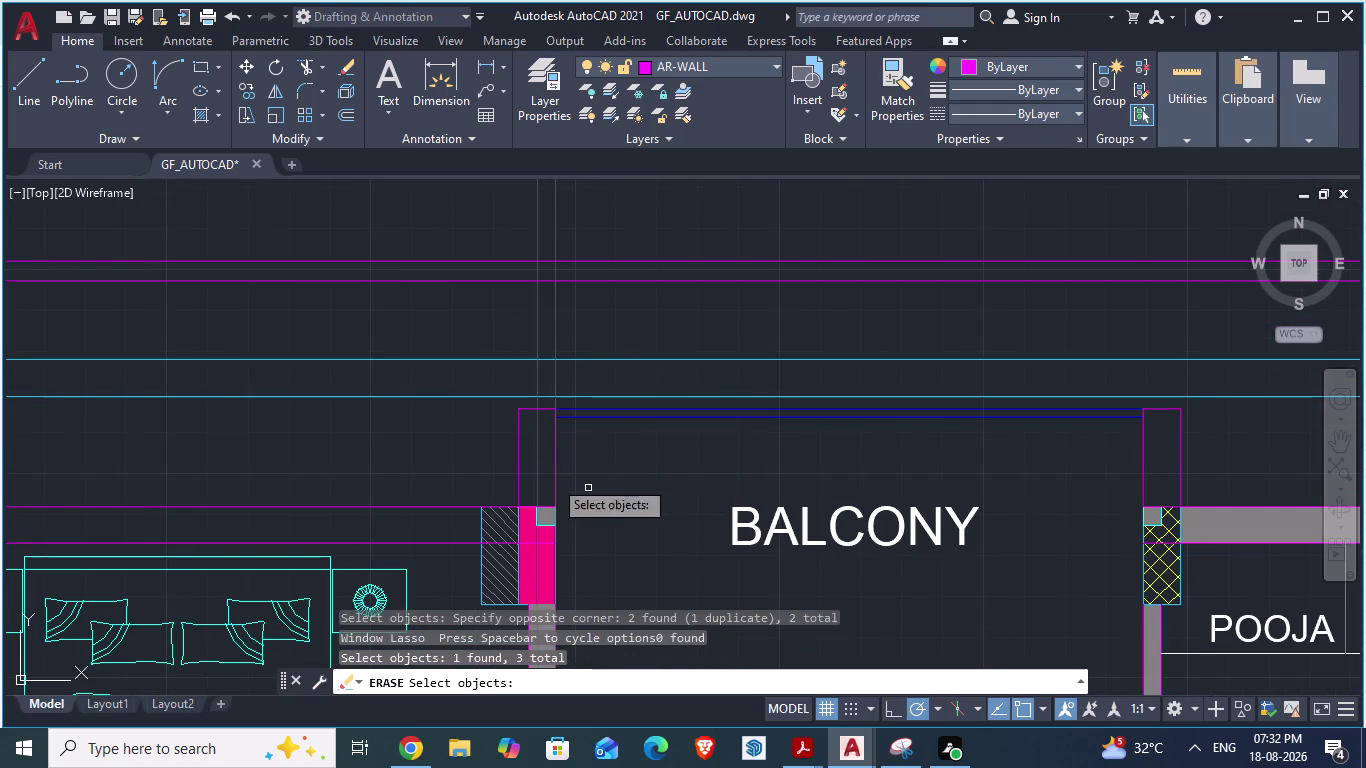
scroll(up, 3)
scroll(down, 3)
scroll(down, 3)
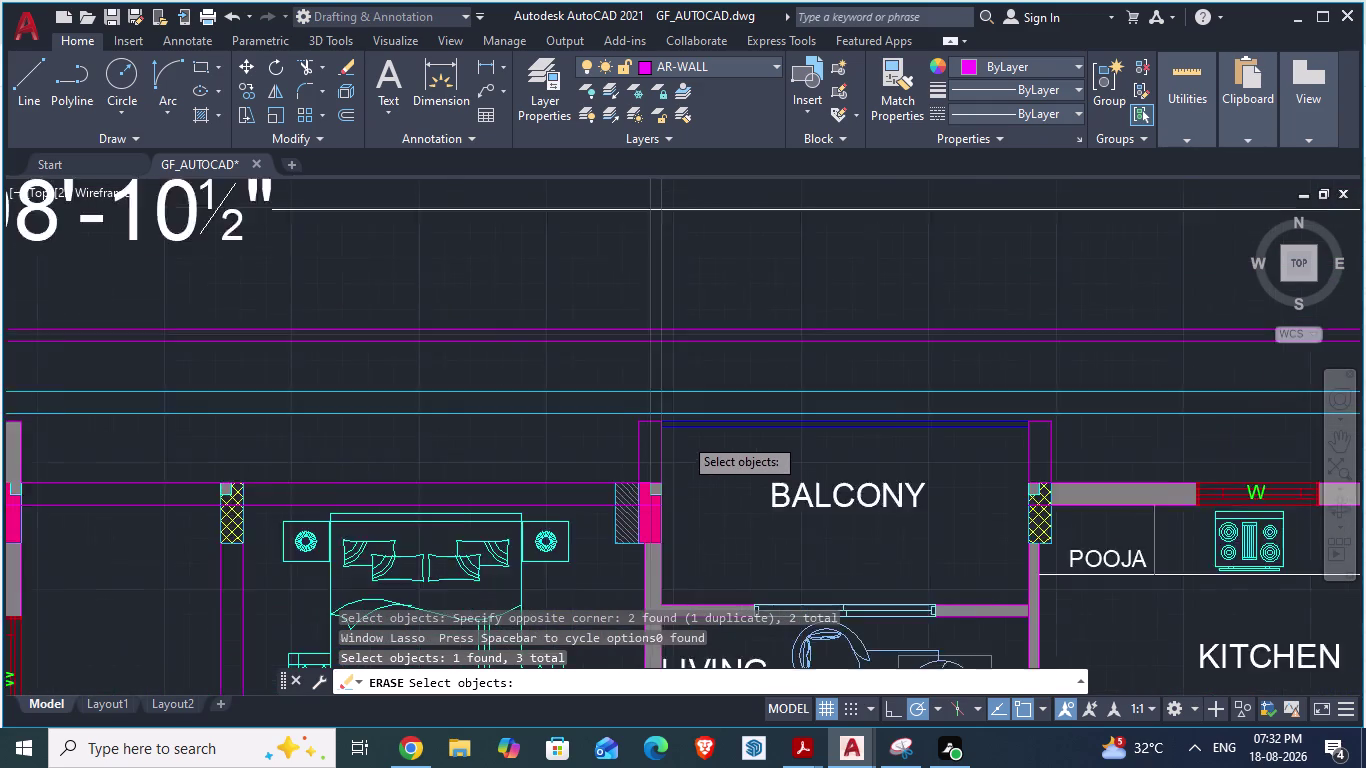
scroll(down, 3)
scroll(up, 3)
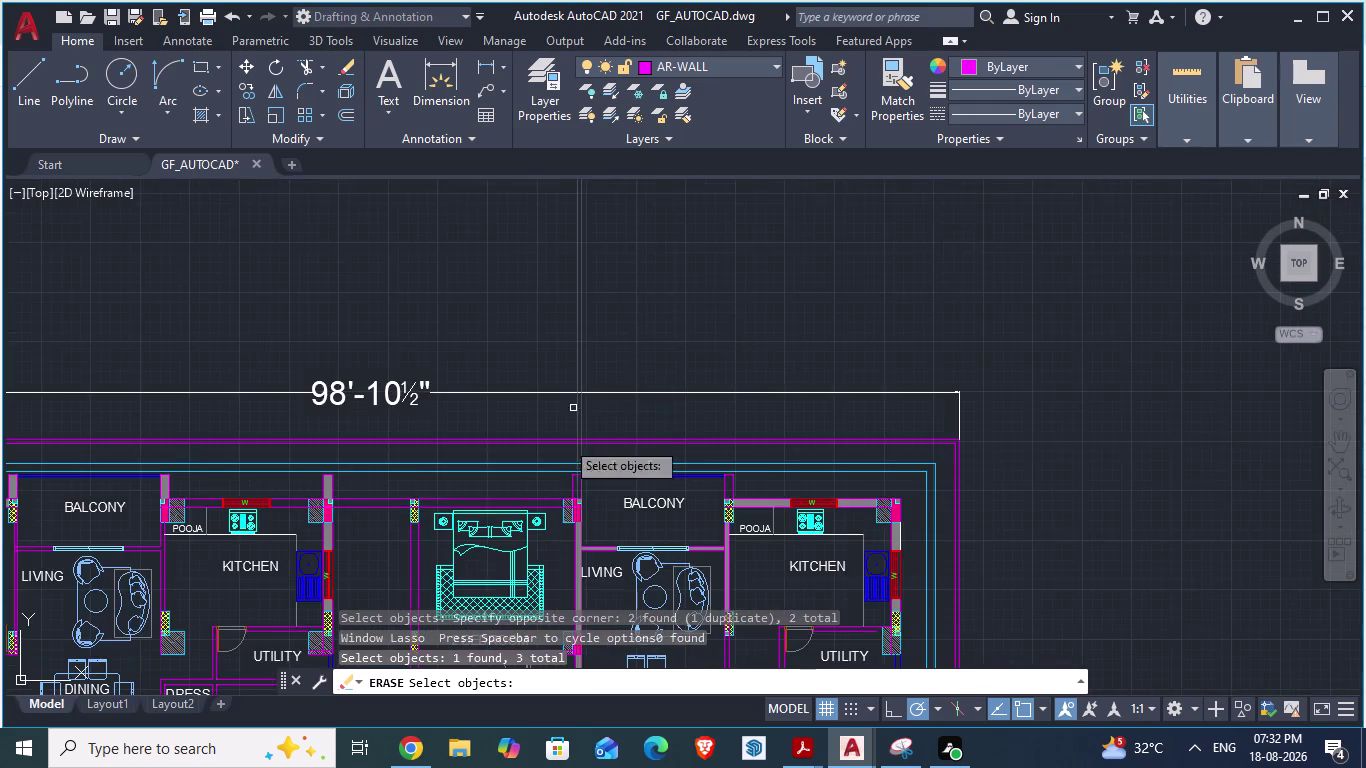
scroll(up, 3)
scroll(down, 3)
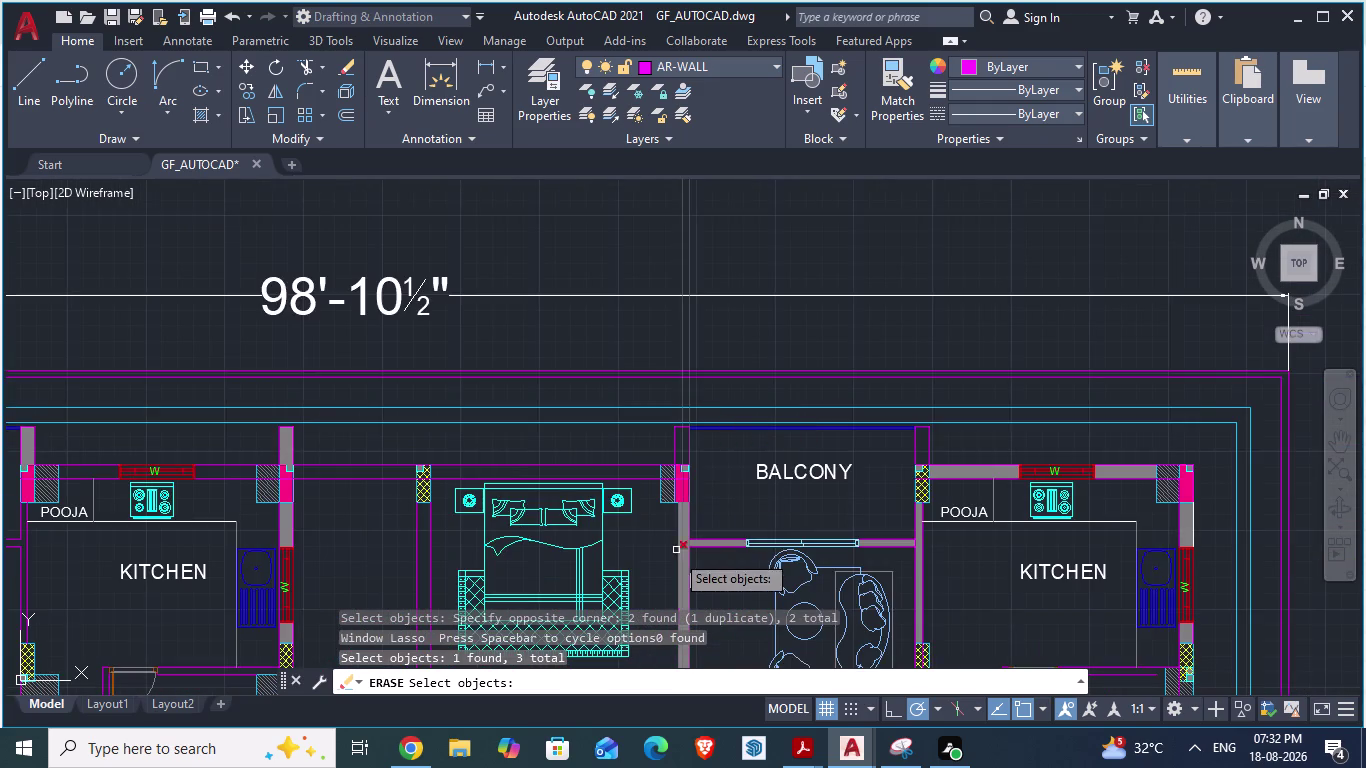
scroll(up, 3)
scroll(down, 3)
scroll(down, 3)
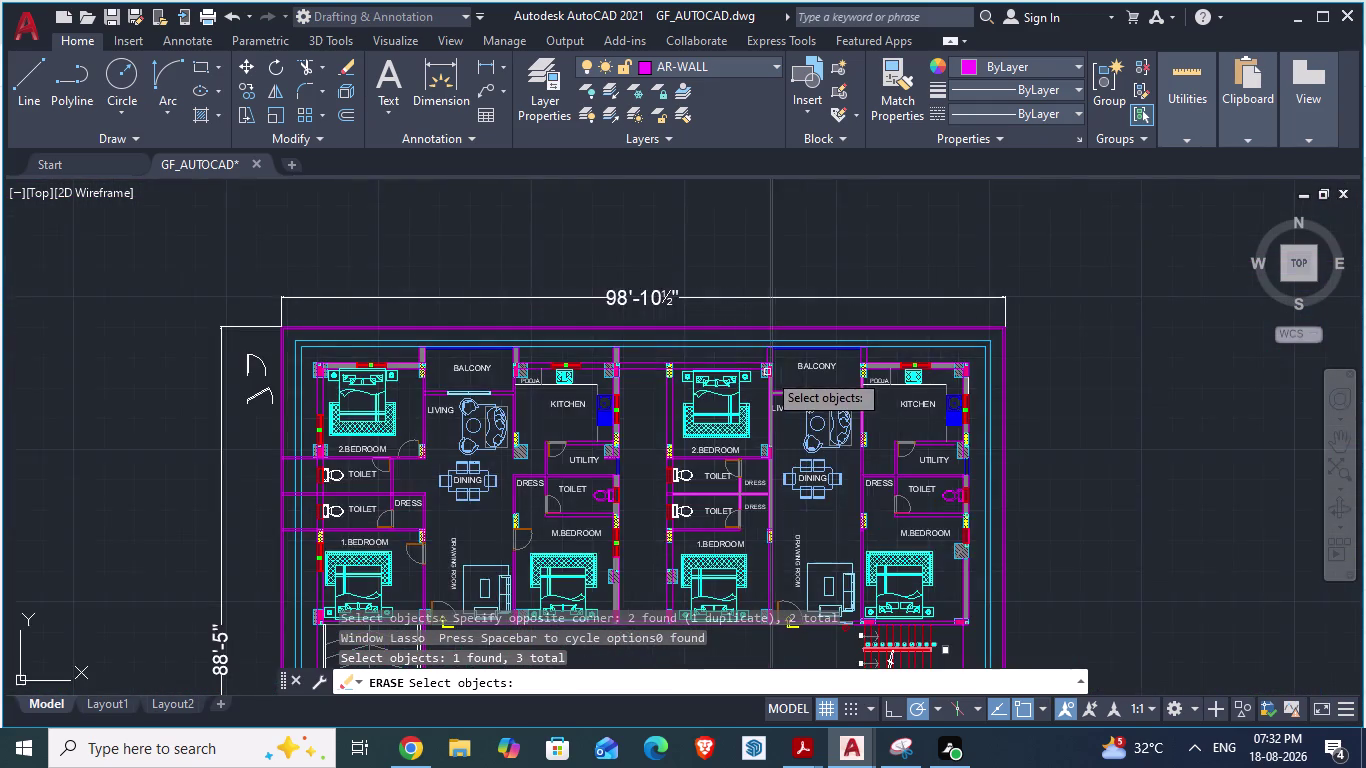
scroll(down, 3)
scroll(up, 3)
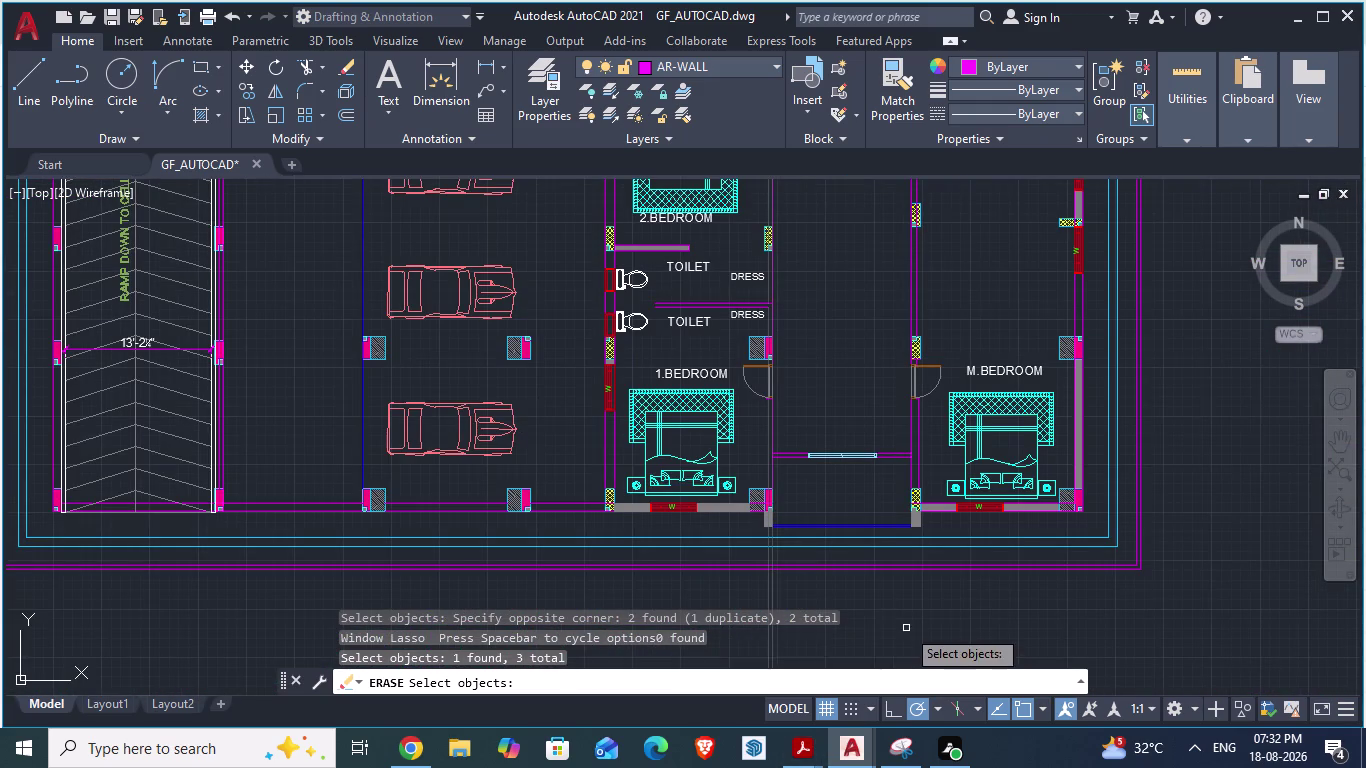
scroll(up, 3)
click(877, 609)
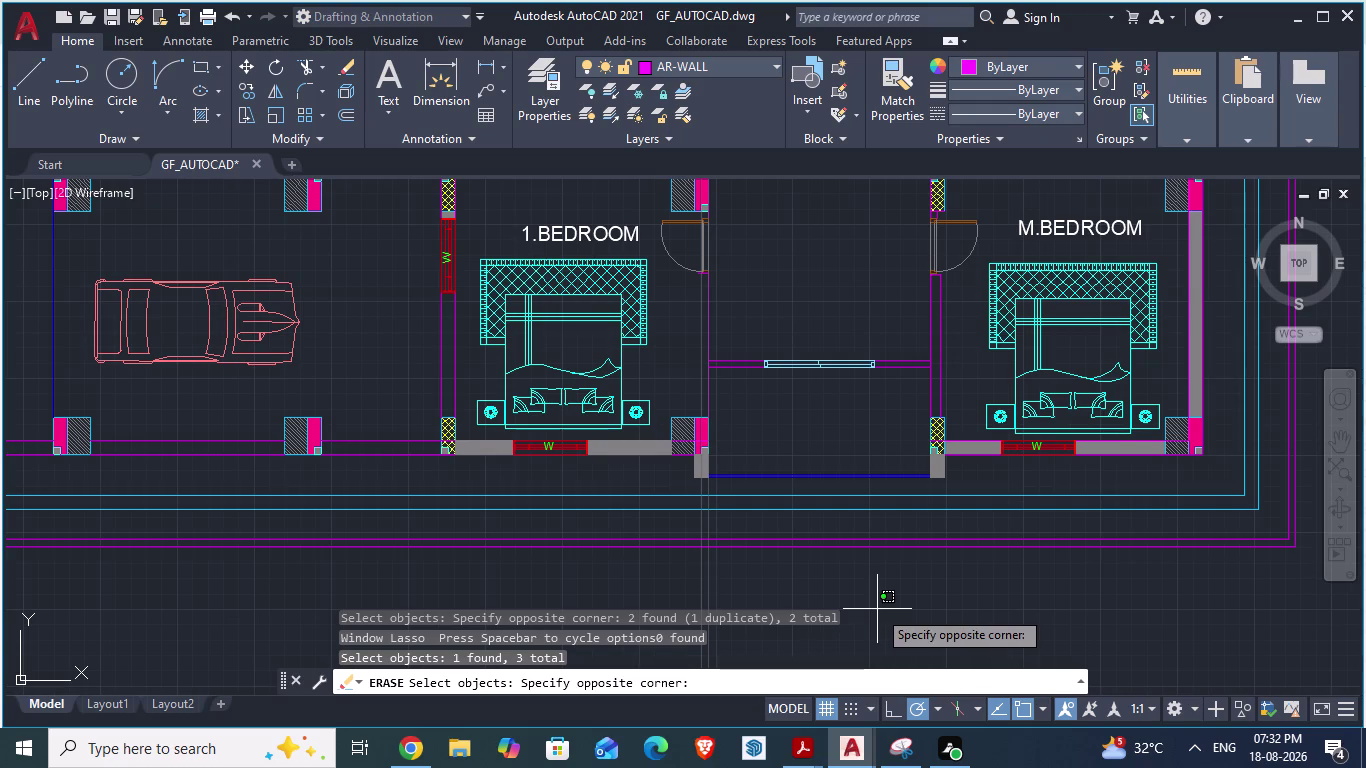
key(ctrl+z)
key(ctrl+z)
key(ctrl+z)
key(ctrl+z)
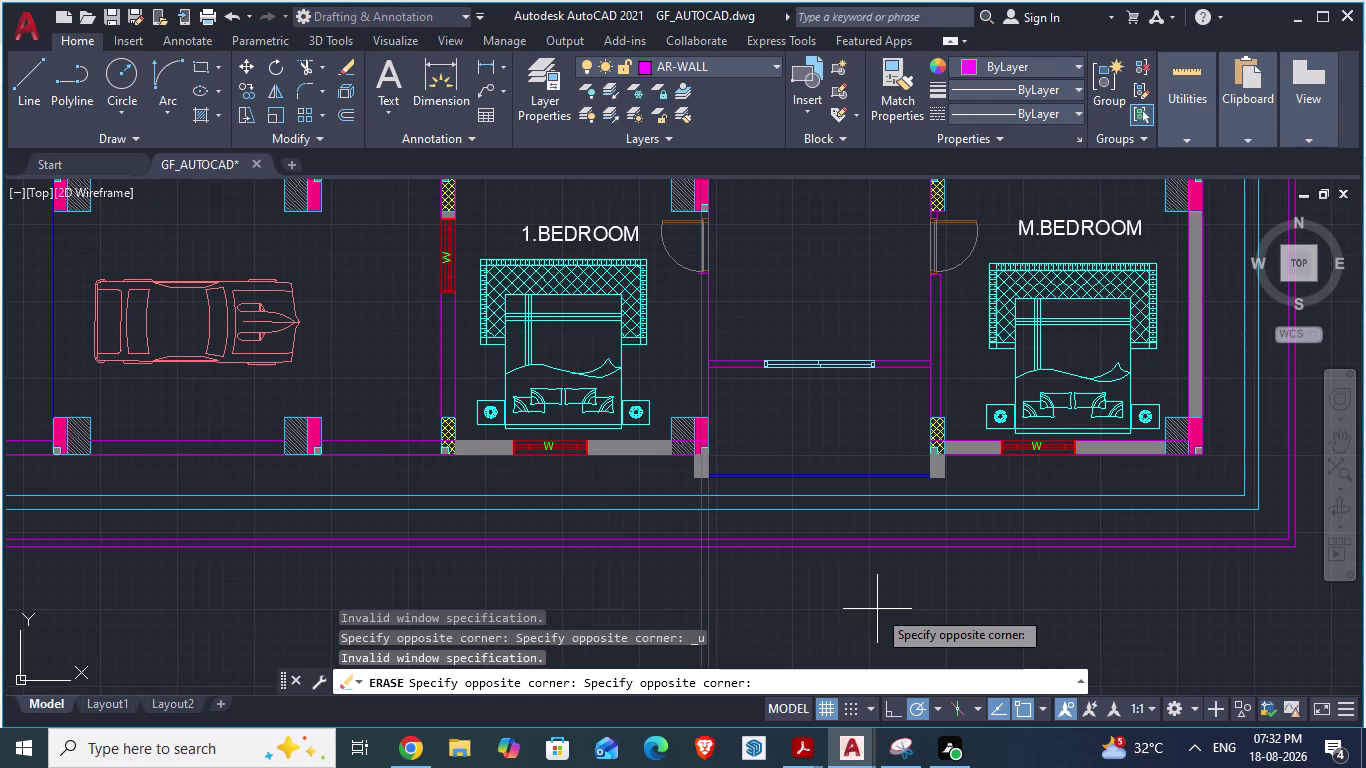
key(ctrl+z)
key(ctrl+z)
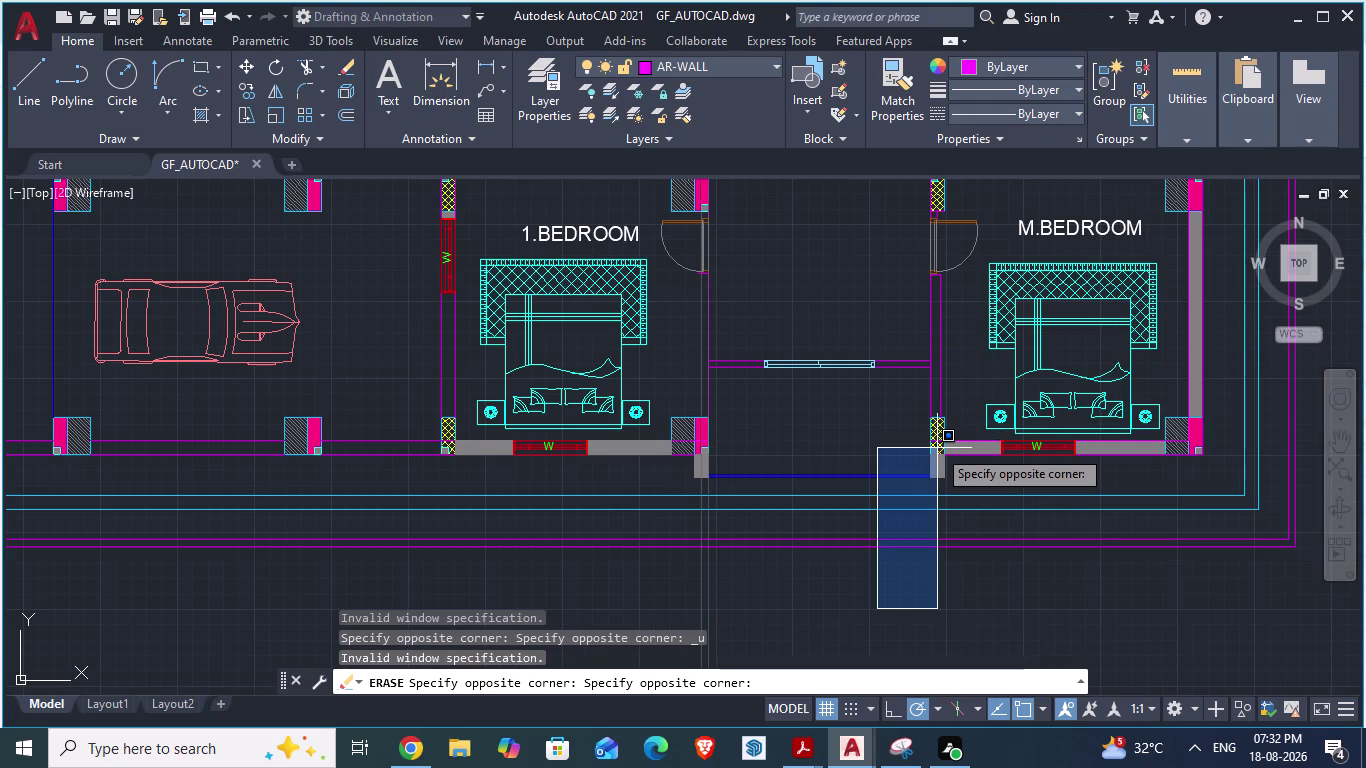
key(Escape)
key(Escape)
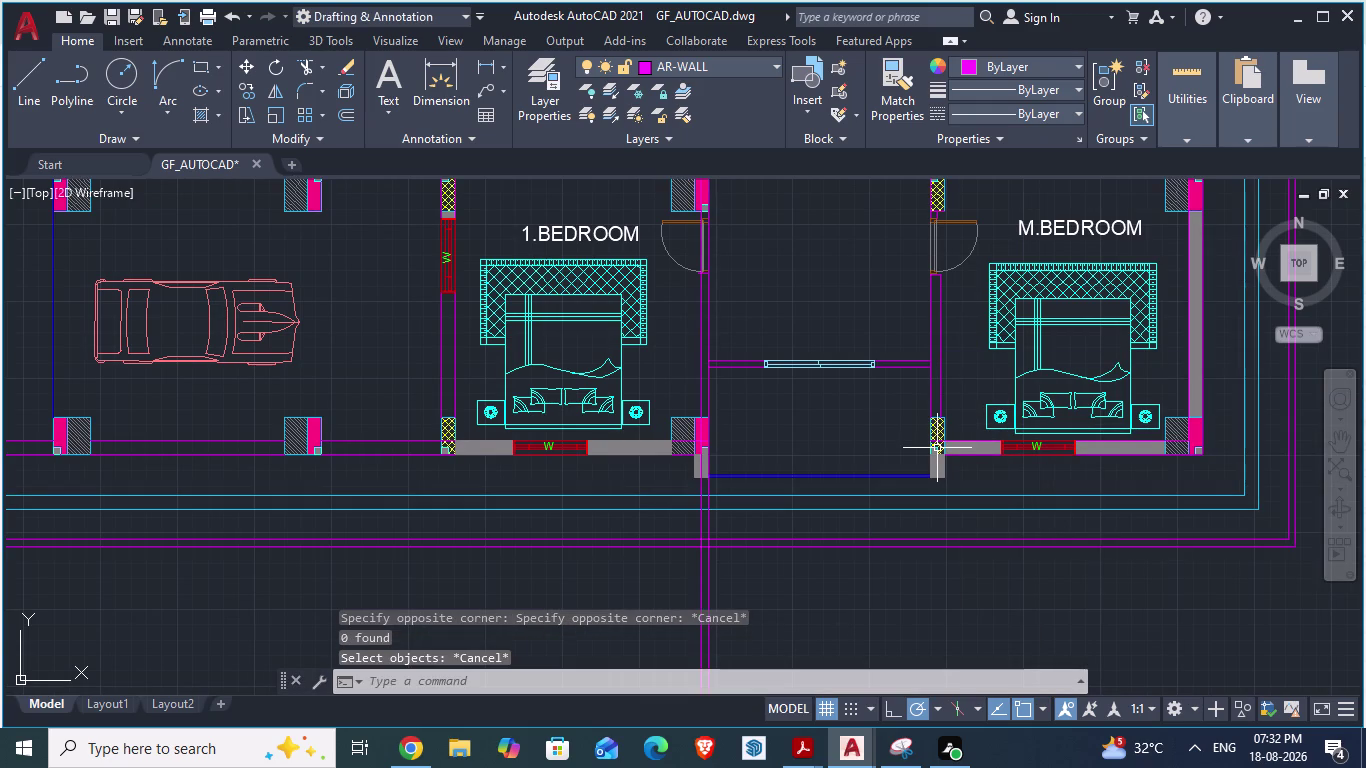
scroll(down, 3)
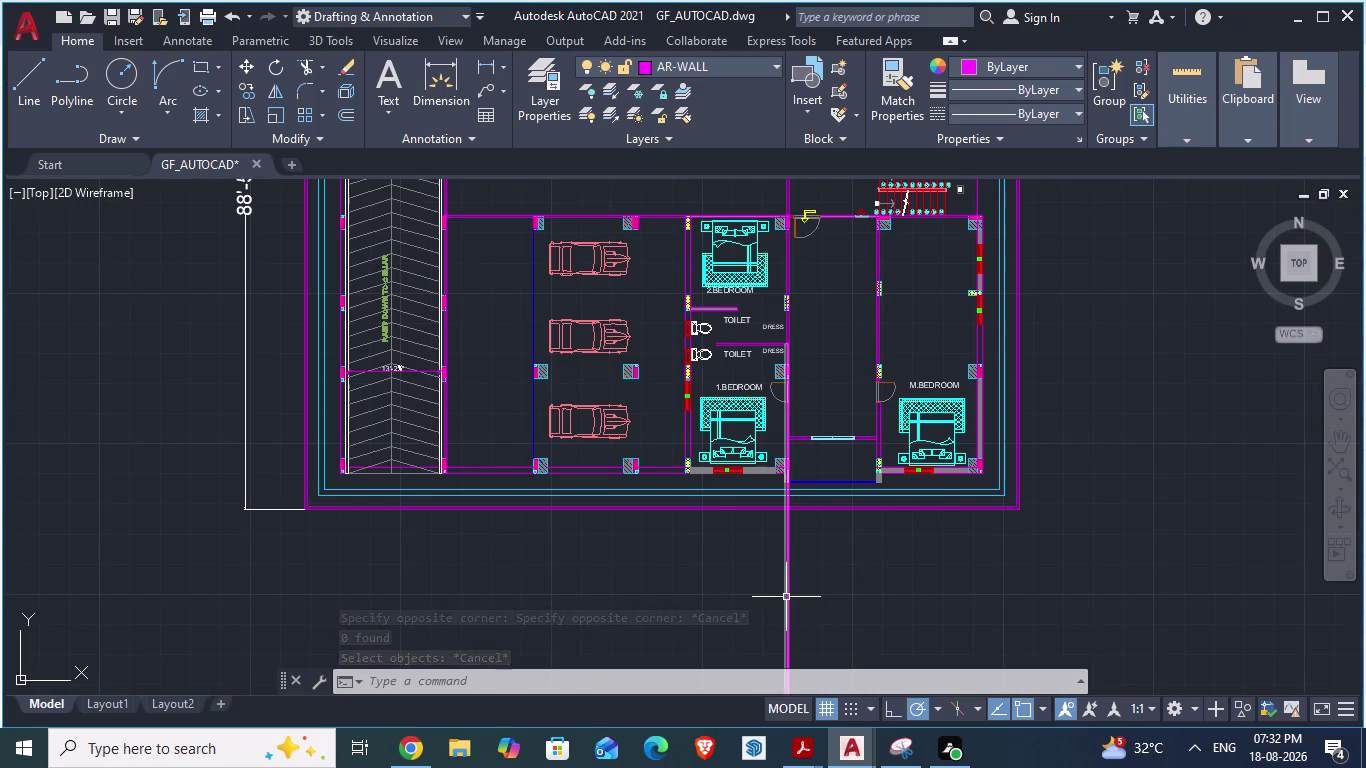
Erase both long vertical magenta construction lines crossing the ground floor plan.
click(863, 580)
click(728, 607)
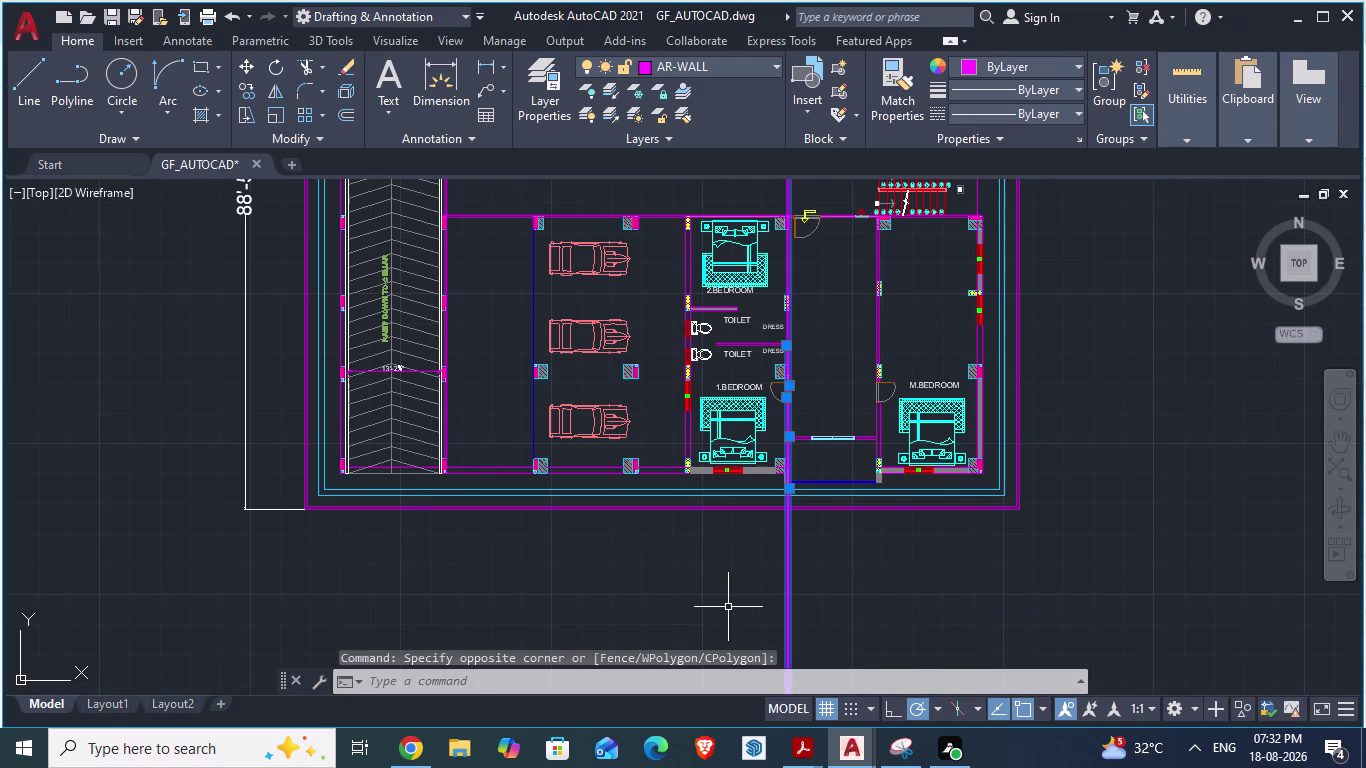
key(Delete)
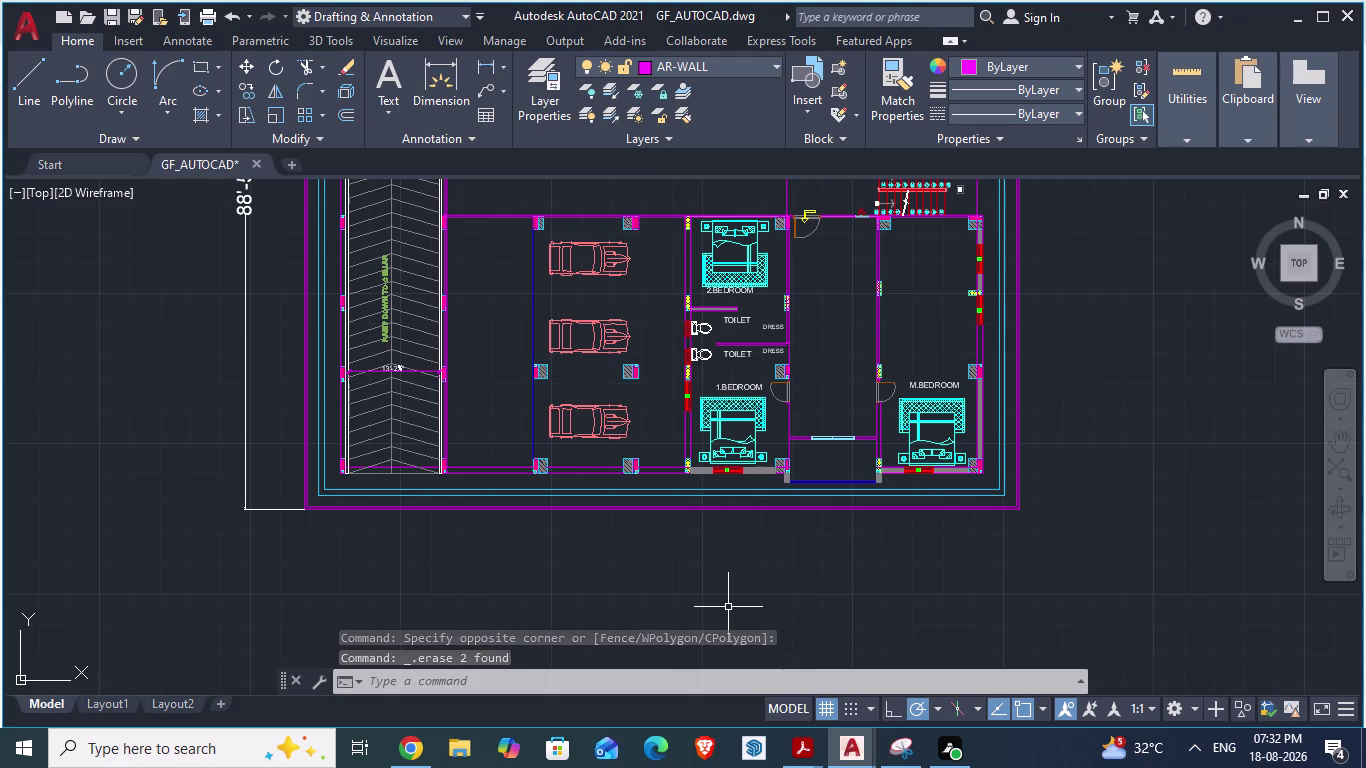
scroll(down, 3)
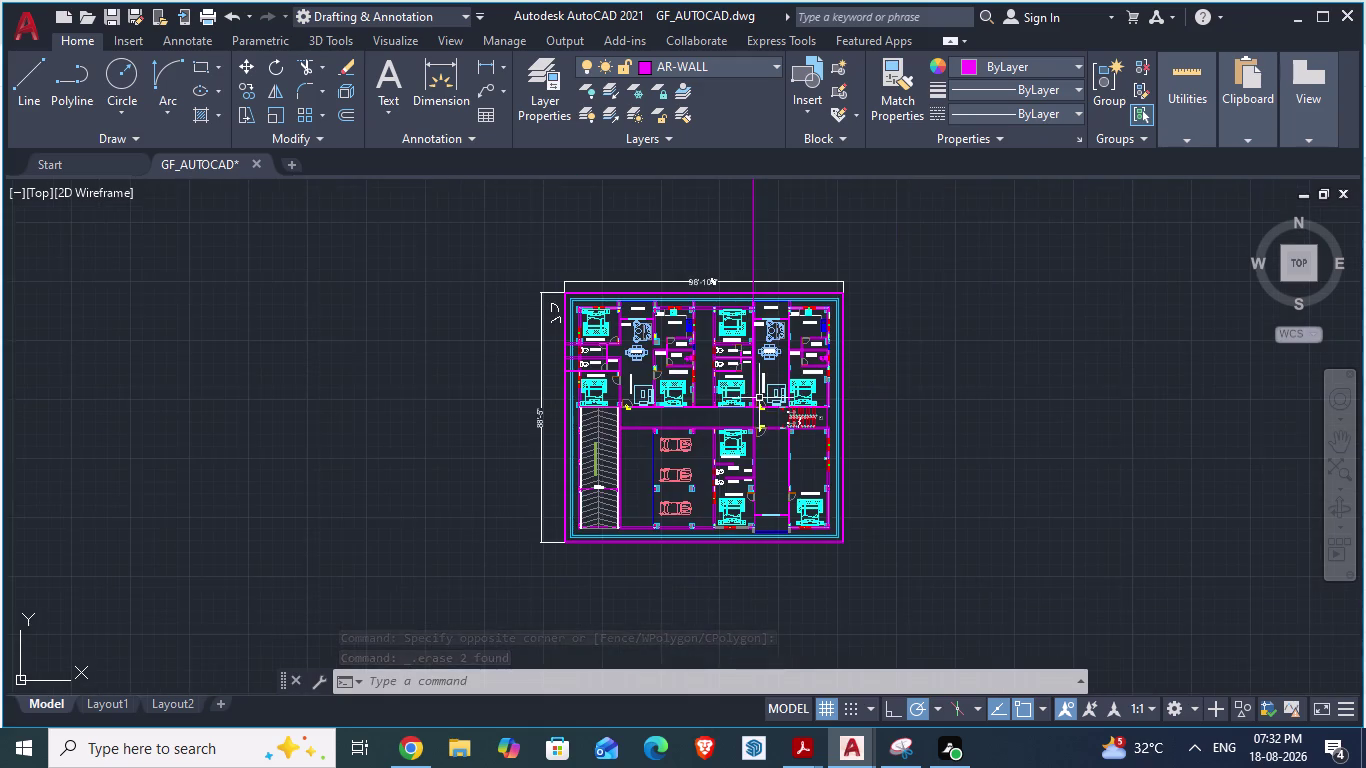
scroll(up, 3)
scroll(down, 3)
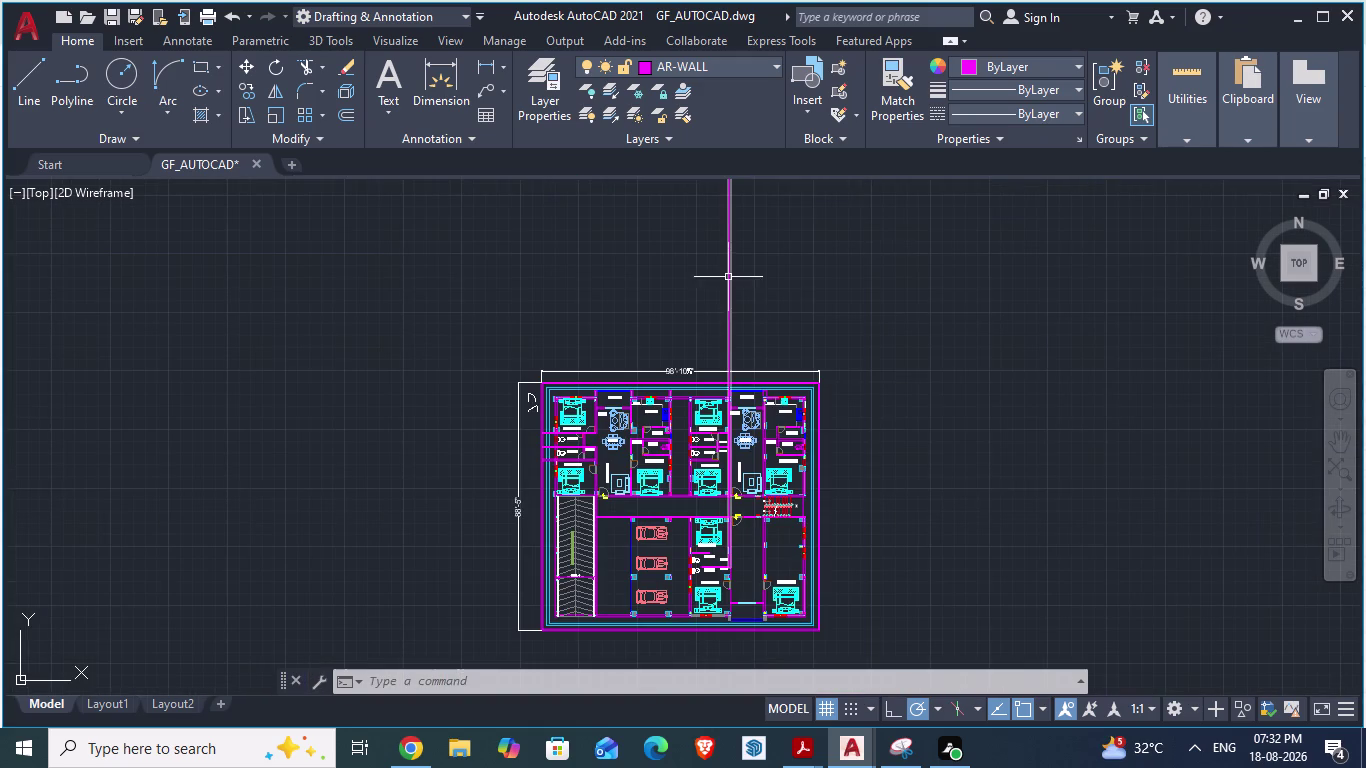
click(751, 272)
click(713, 296)
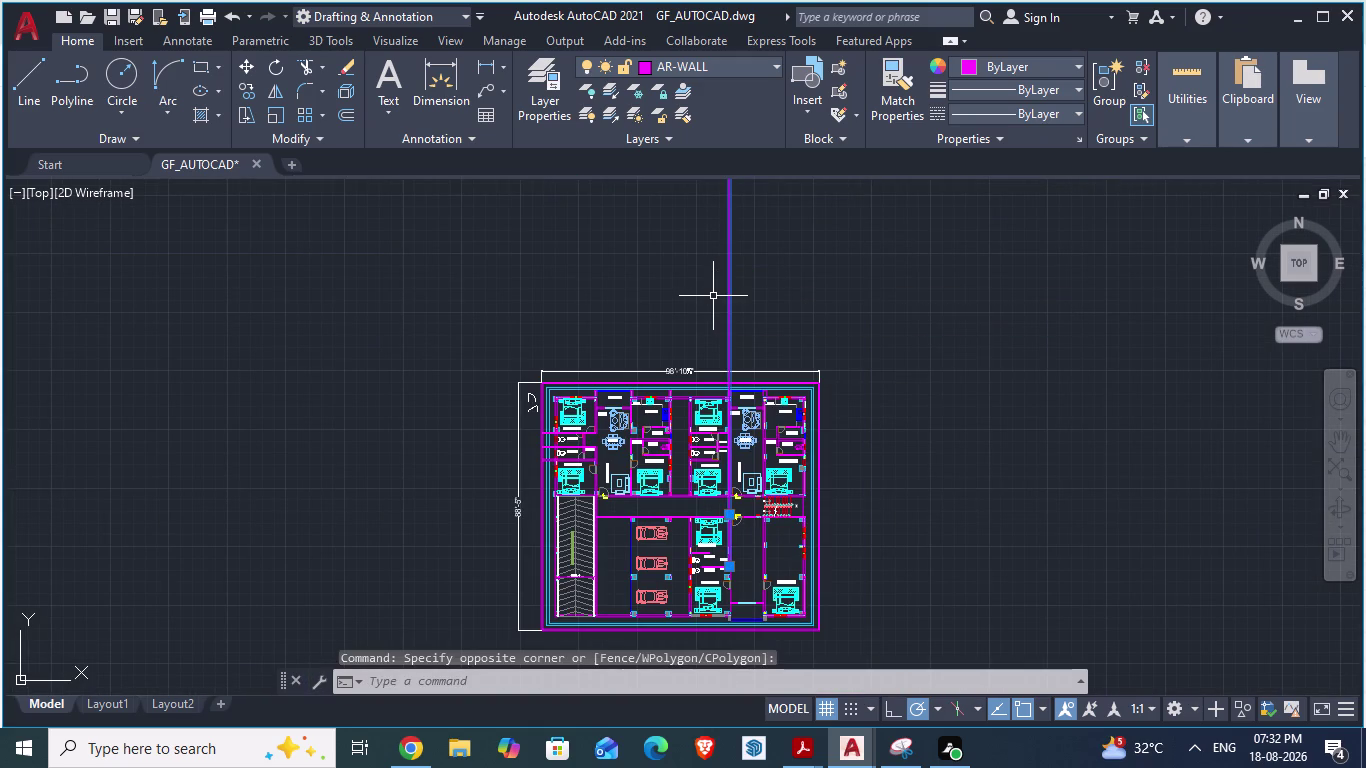
key(Delete)
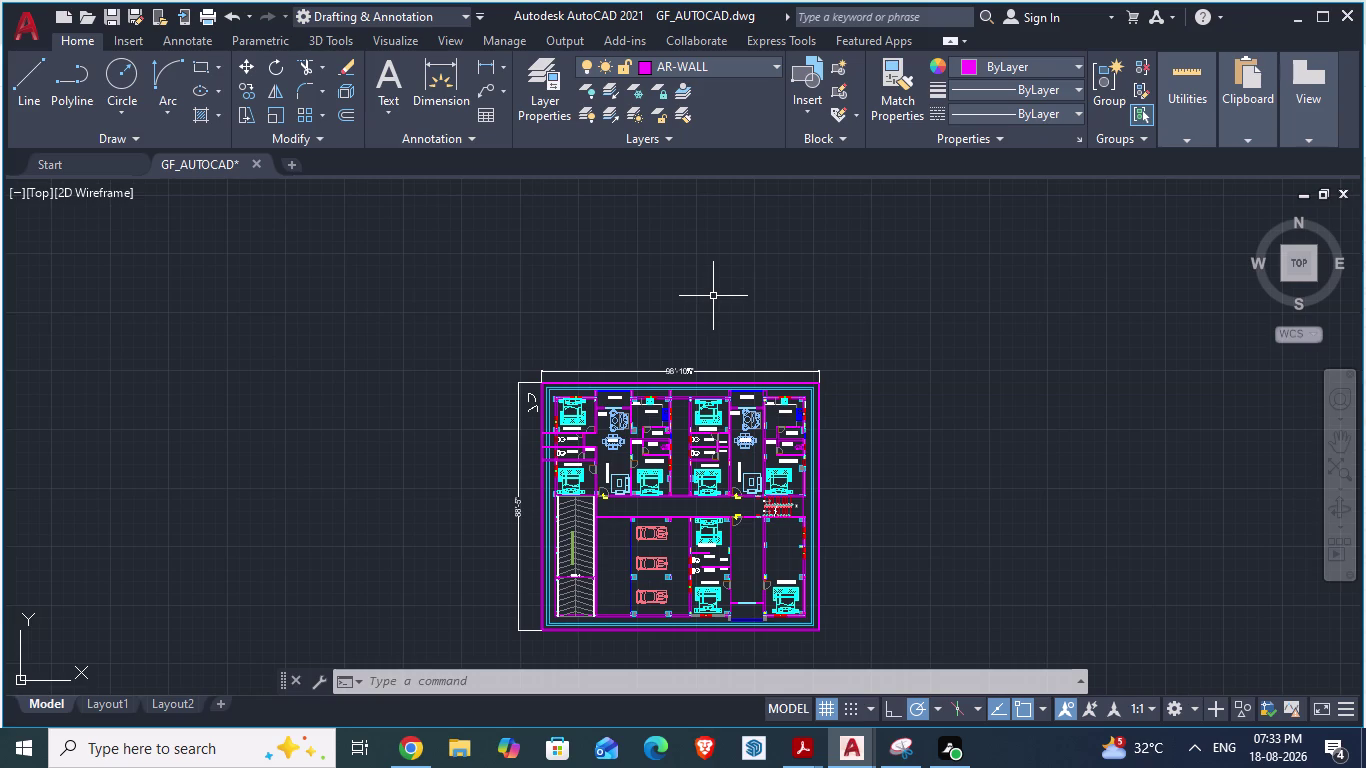
scroll(up, 3)
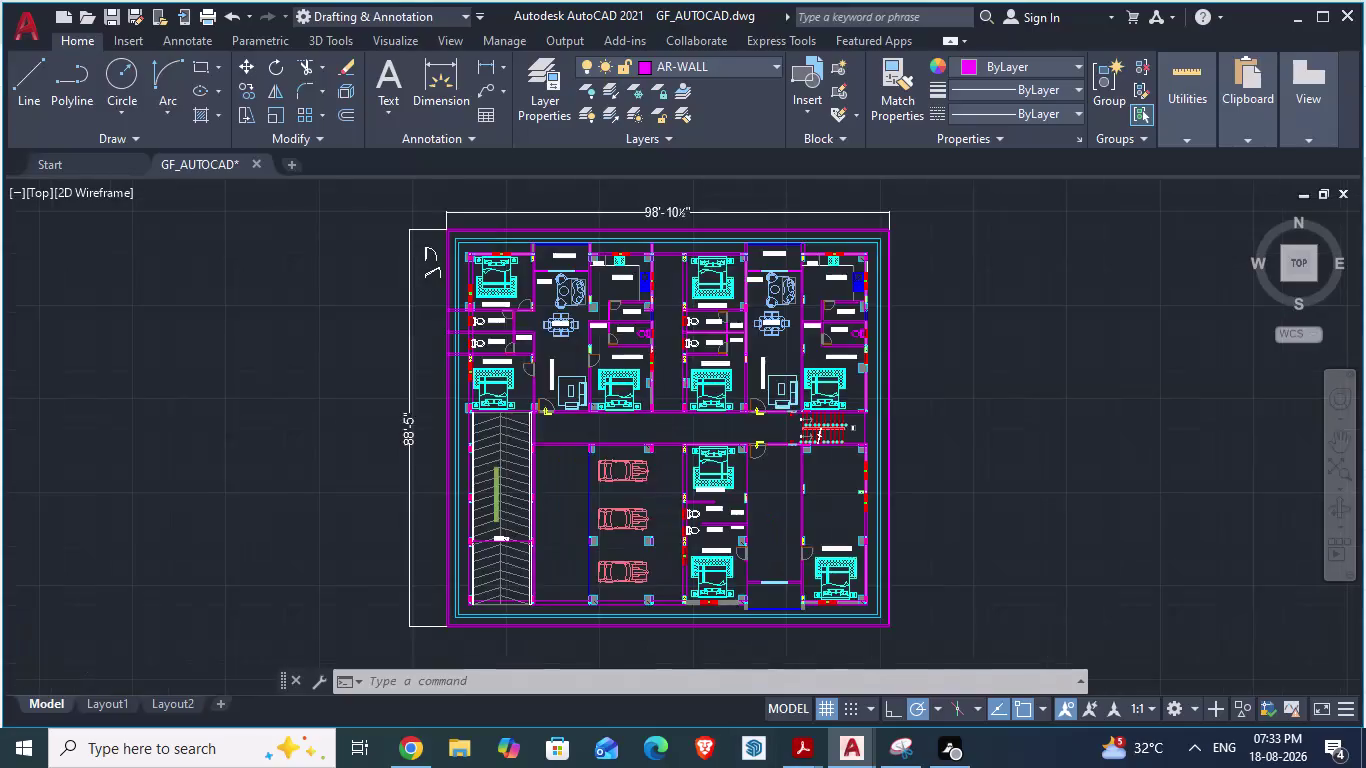
scroll(down, 3)
scroll(up, 3)
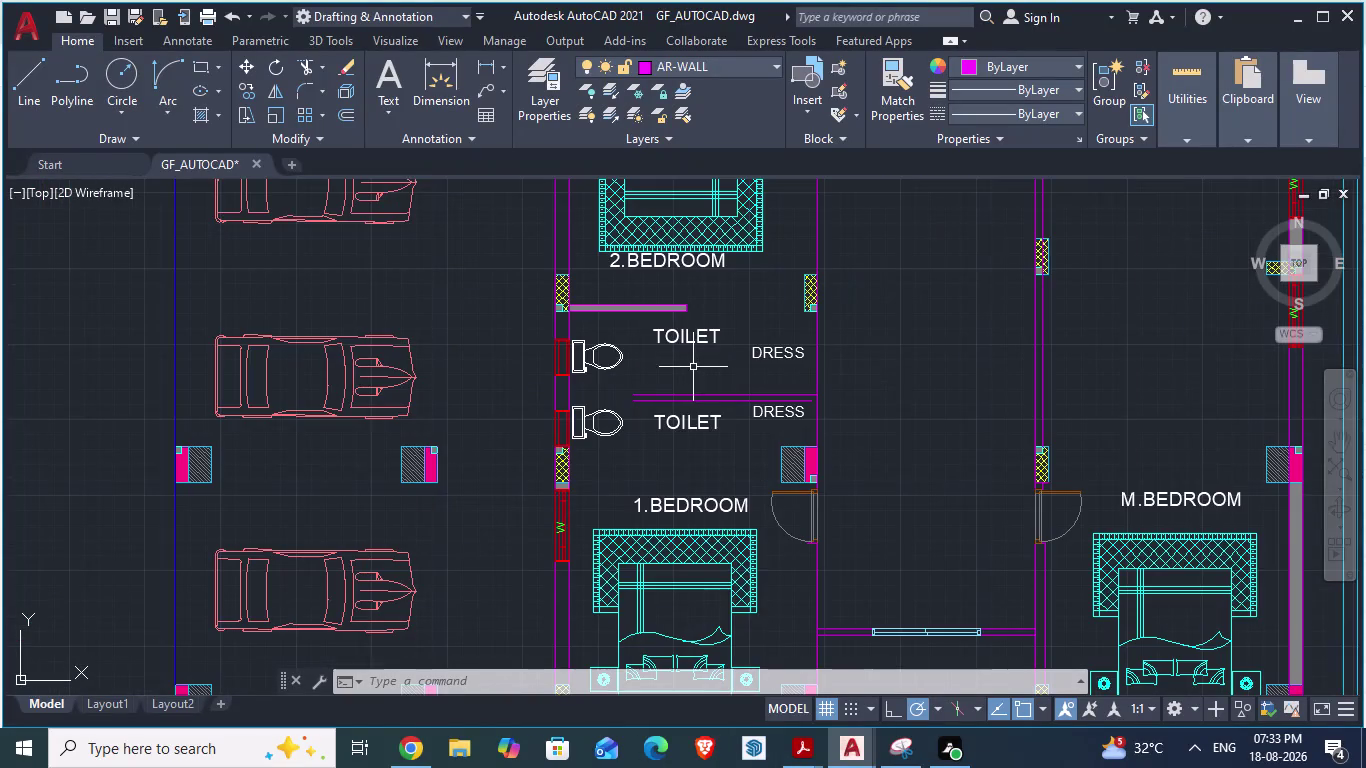
scroll(up, 3)
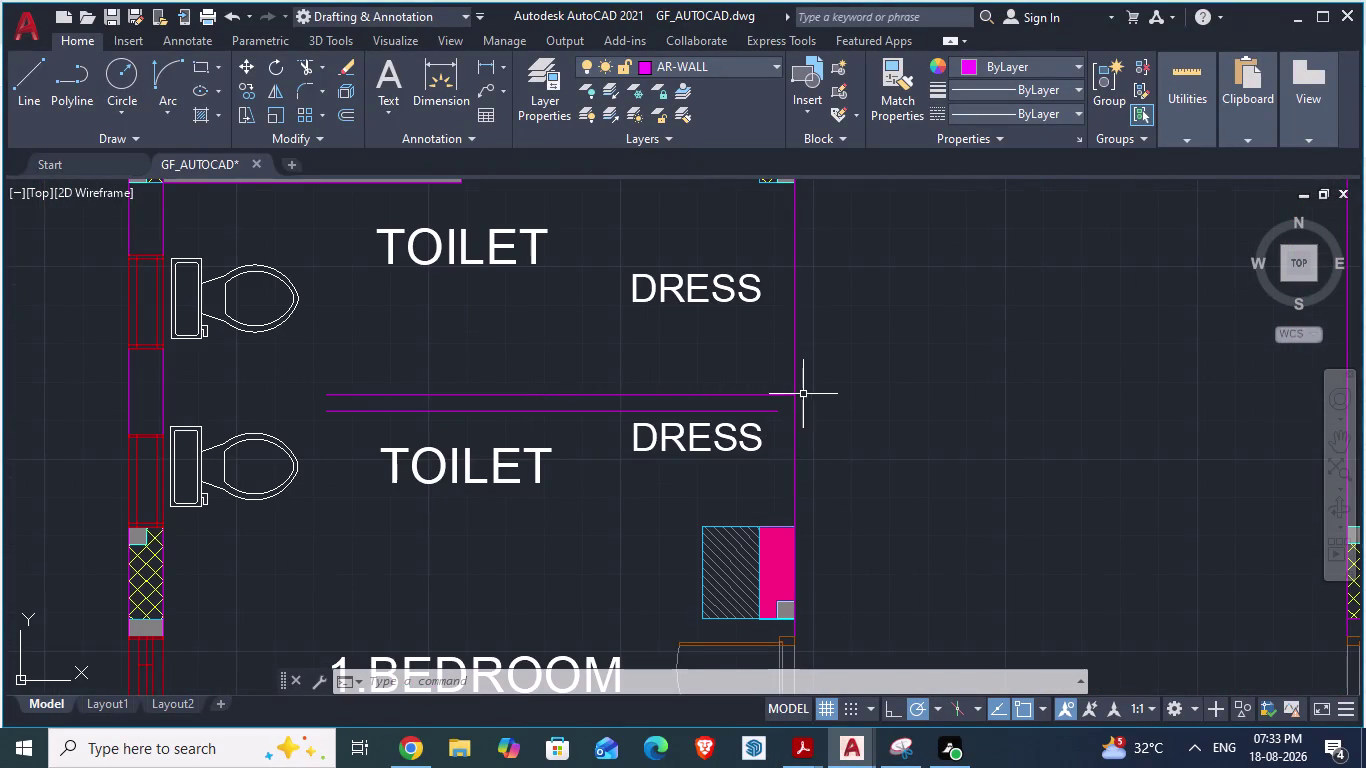
scroll(up, 3)
click(789, 438)
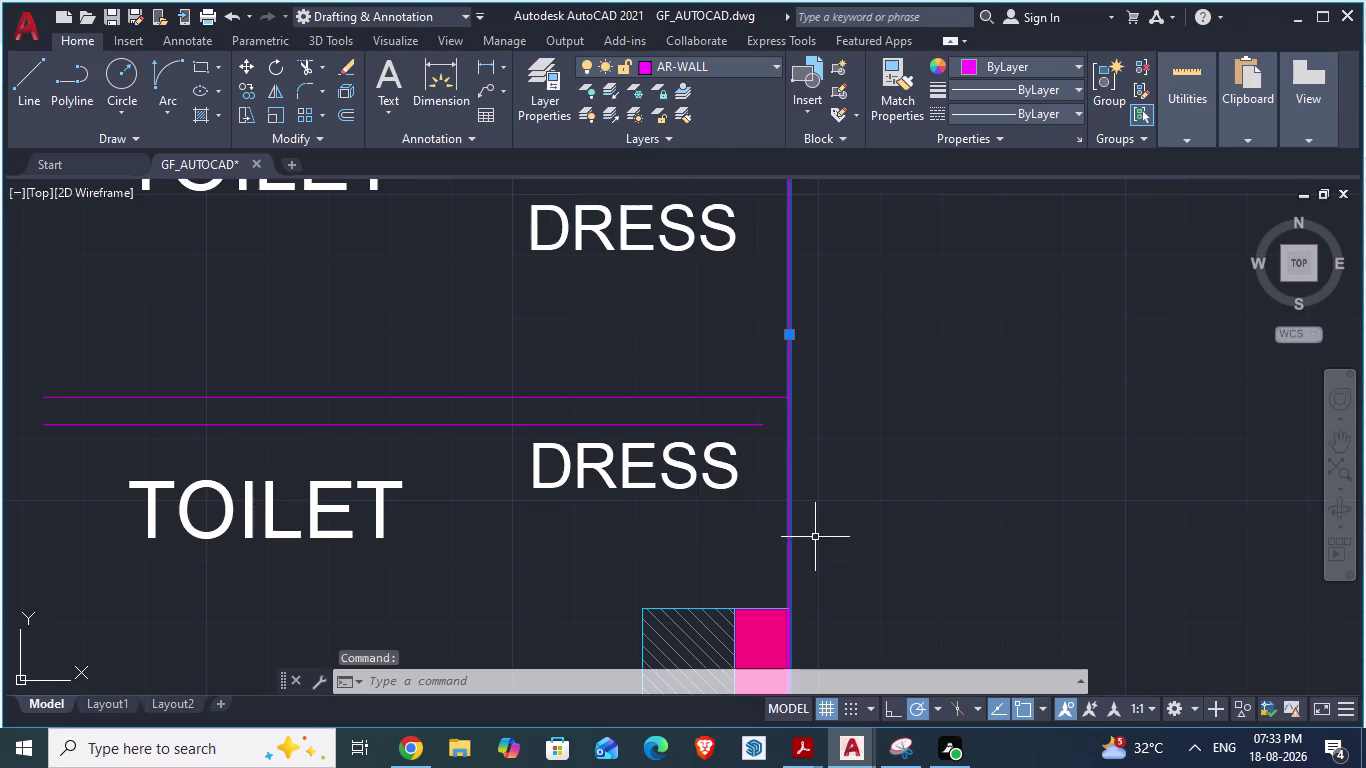
scroll(down, 3)
scroll(down, 3)
scroll(up, 3)
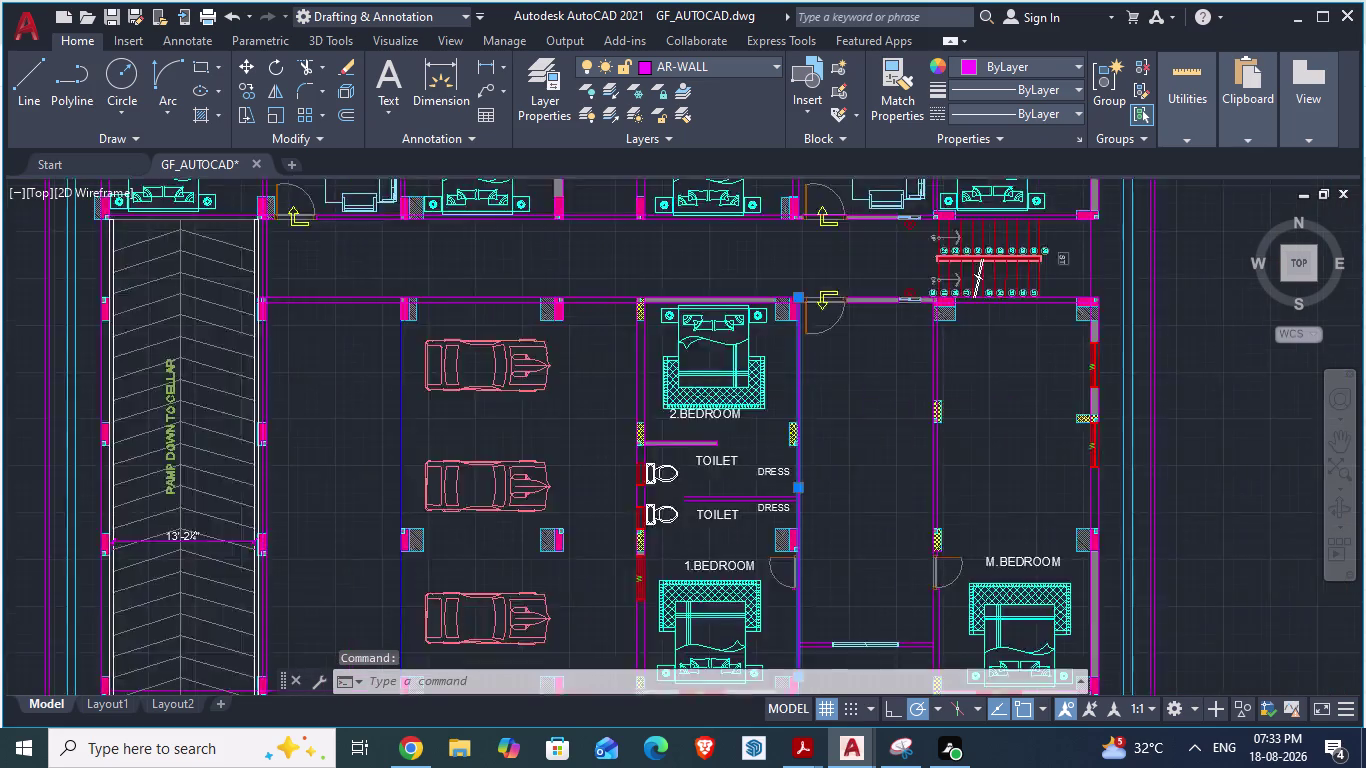
scroll(up, 3)
scroll(down, 3)
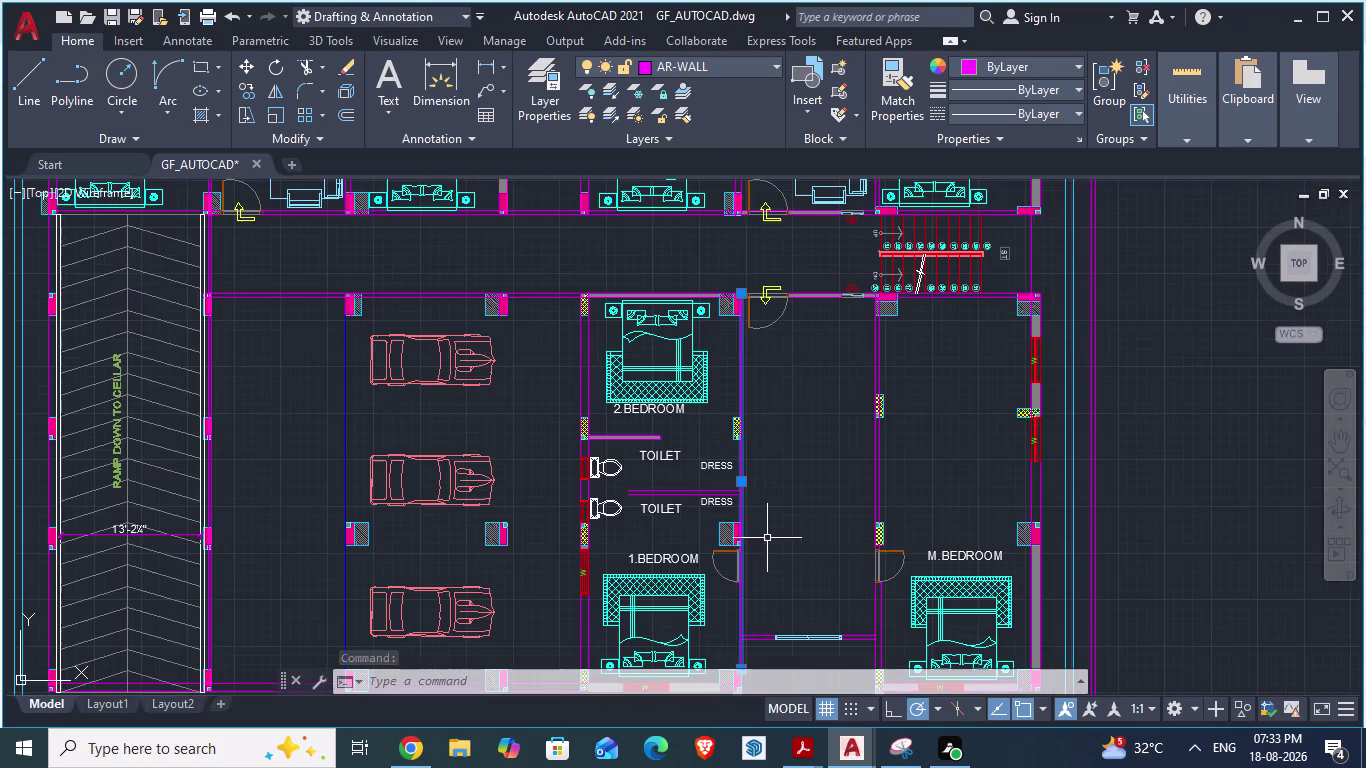
scroll(up, 3)
scroll(down, 3)
scroll(up, 3)
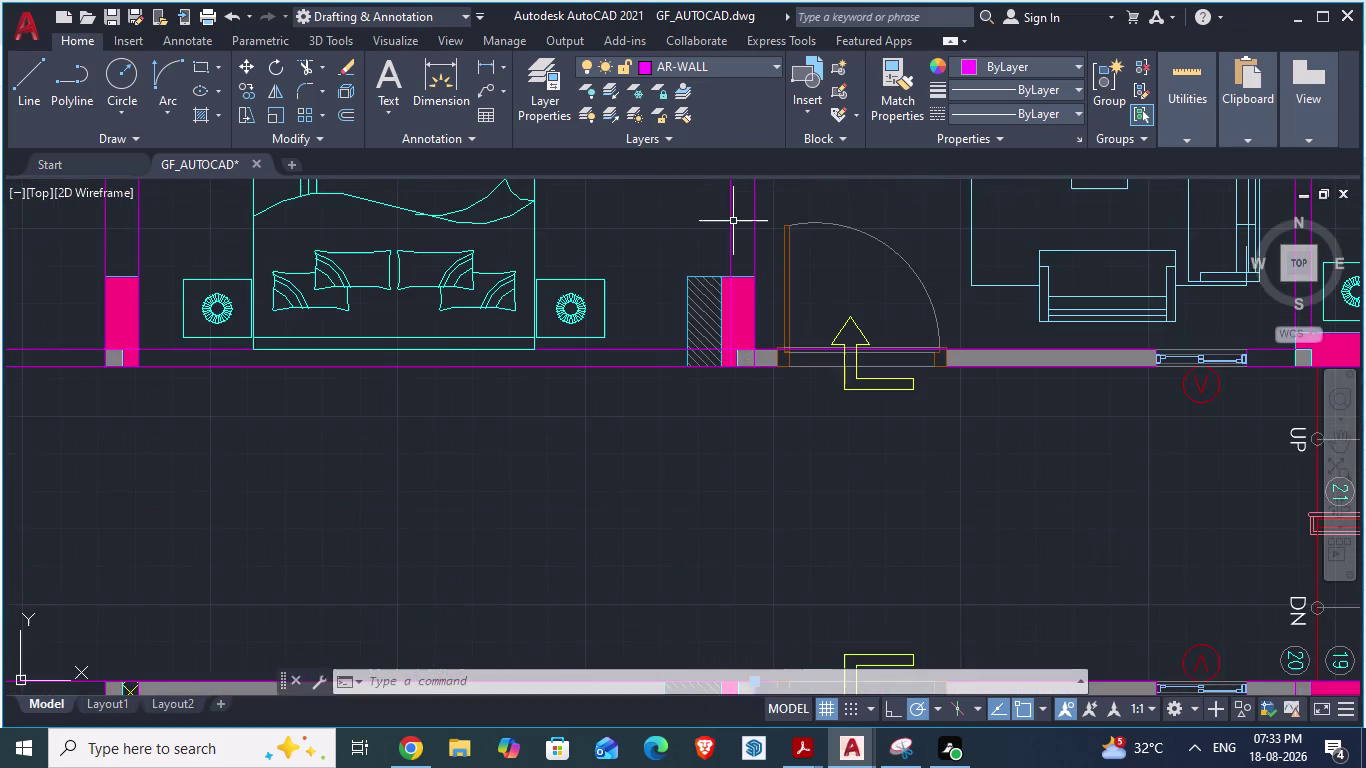
scroll(up, 3)
Start an aligned dimension with DA, pick a point, then cancel it.
text(D)
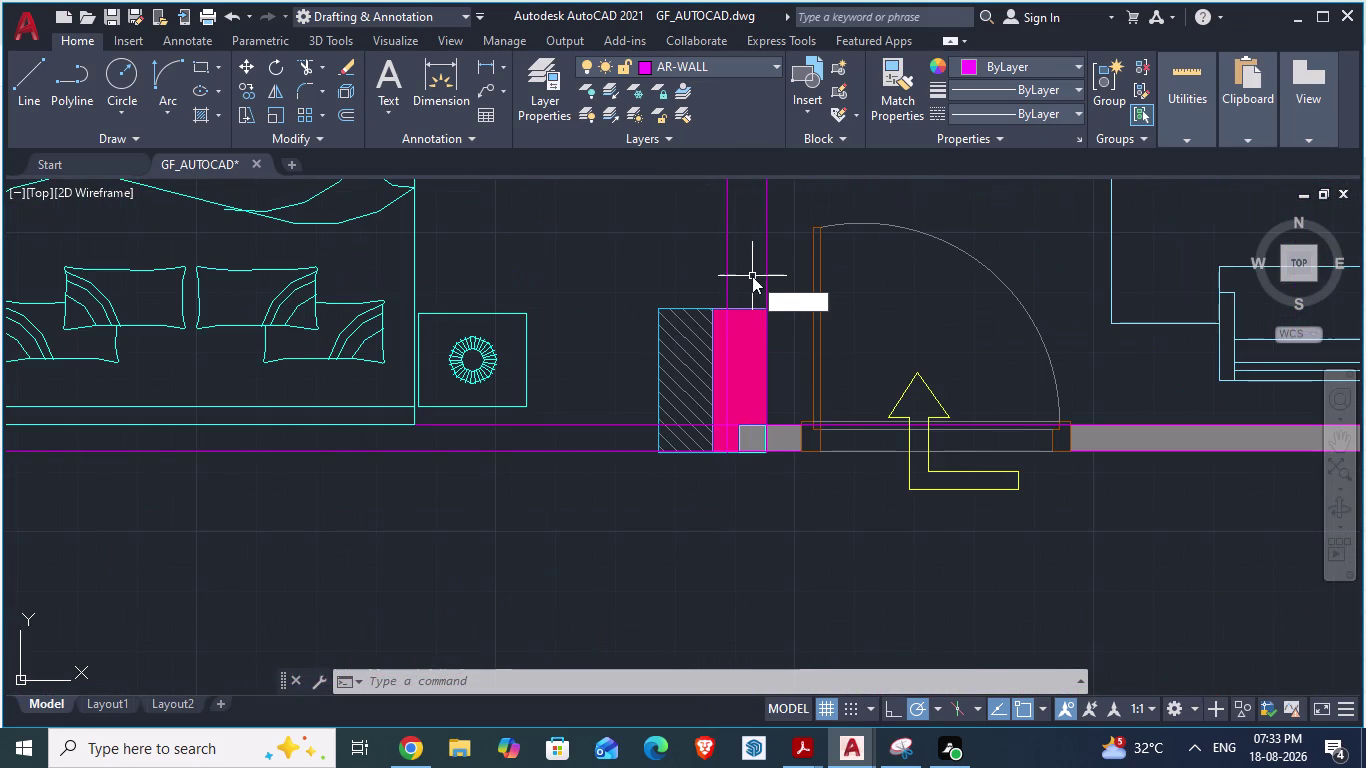
text(A)
key(Return)
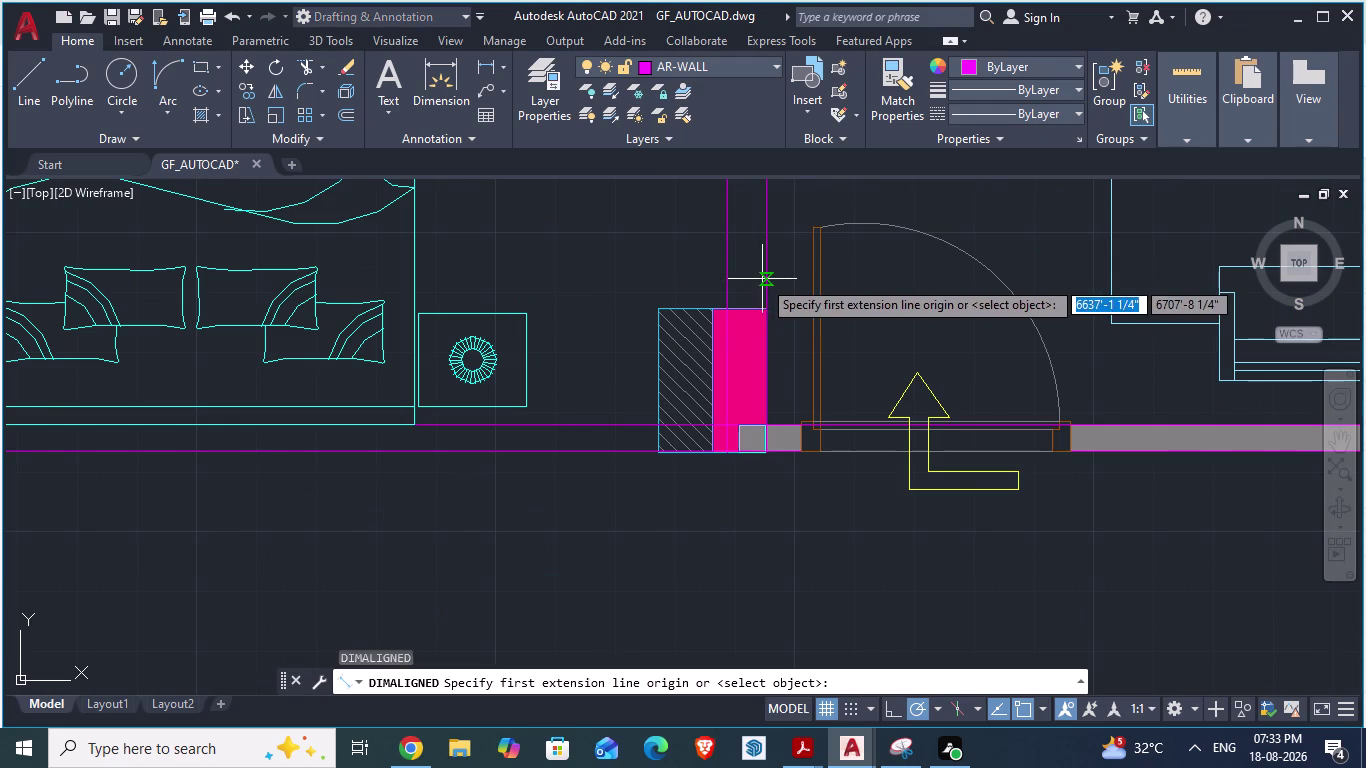
click(762, 279)
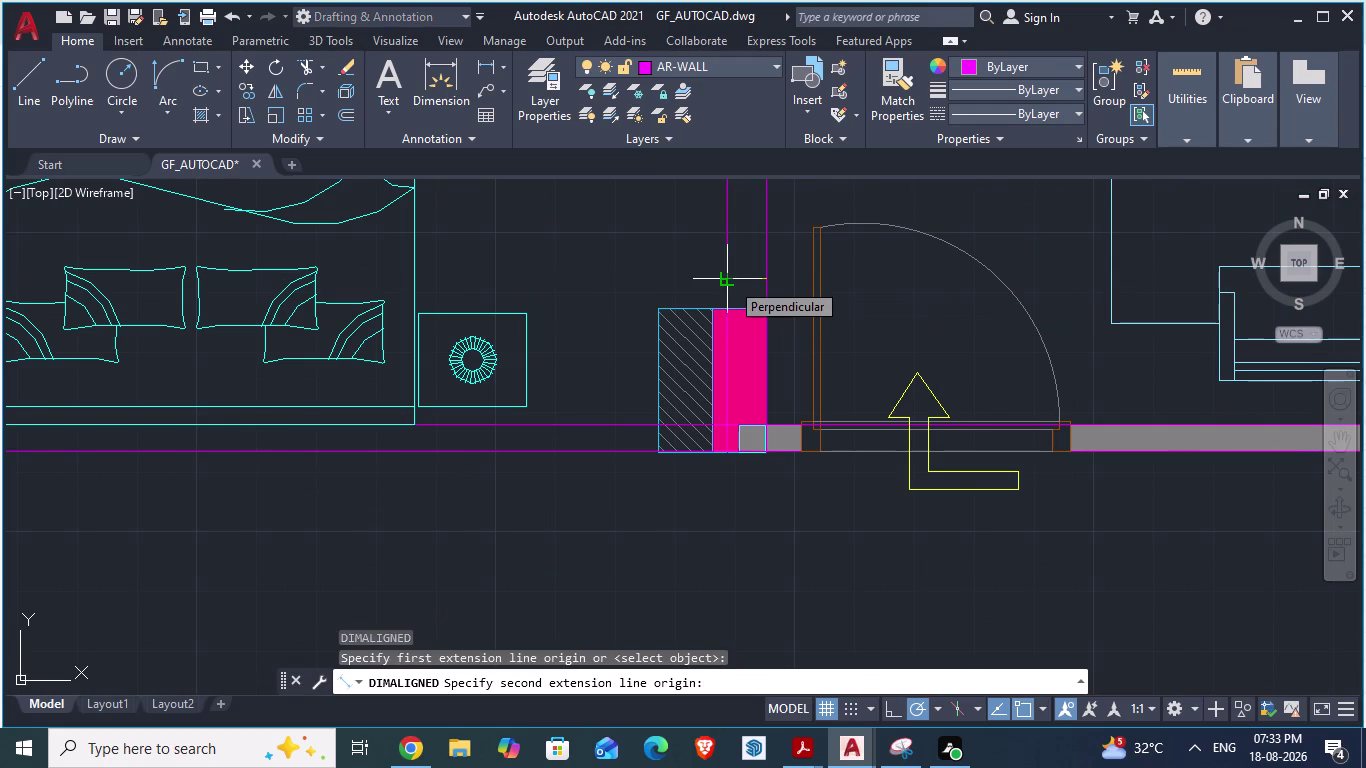
key(Escape)
Delete the extra line along the living wall.
scroll(down, 3)
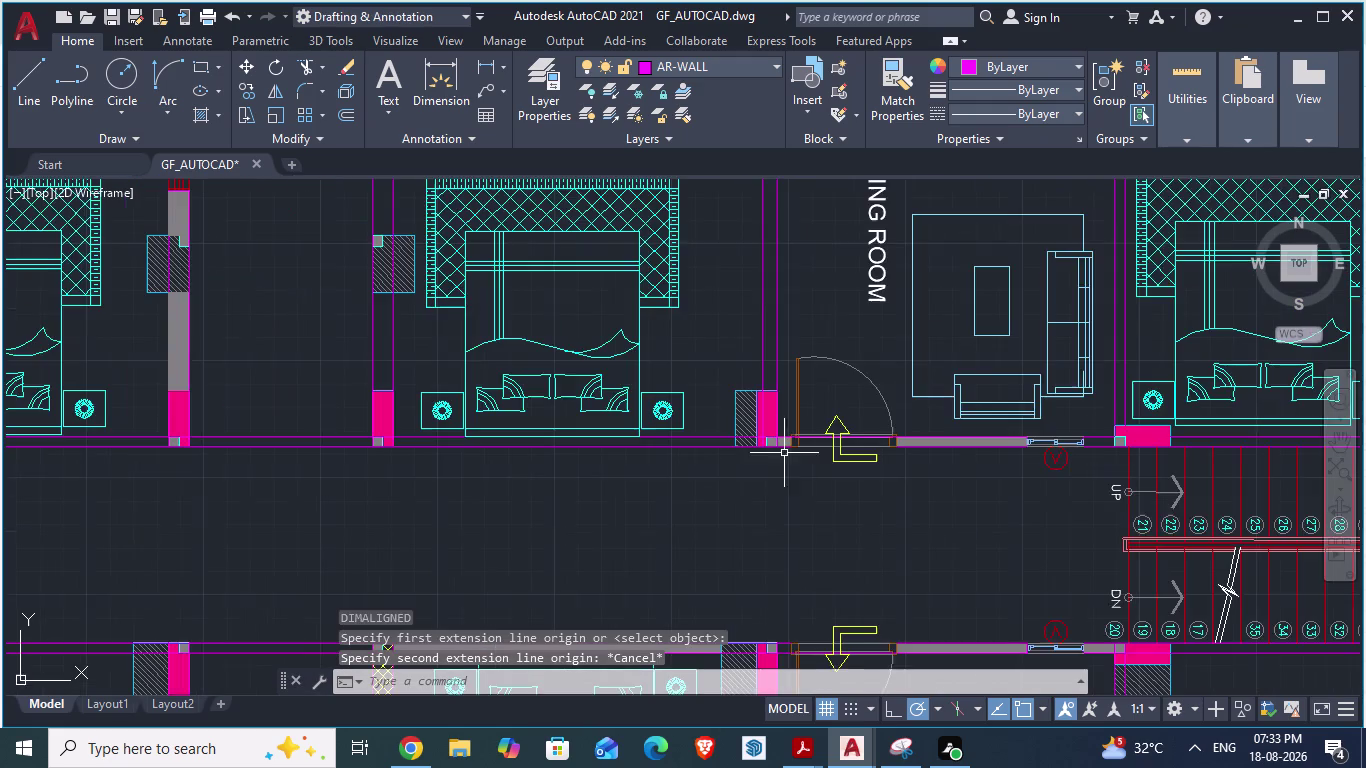
scroll(down, 3)
scroll(down, 3)
scroll(up, 3)
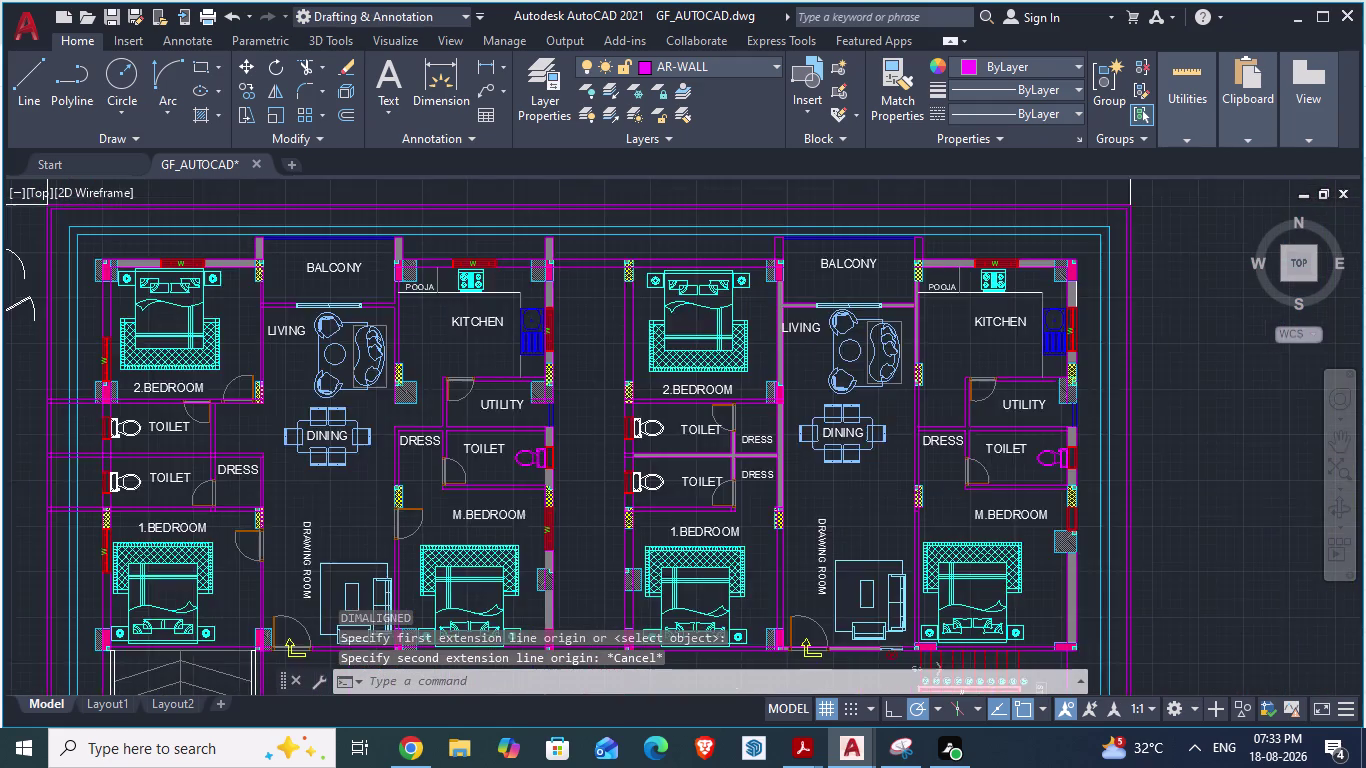
click(795, 384)
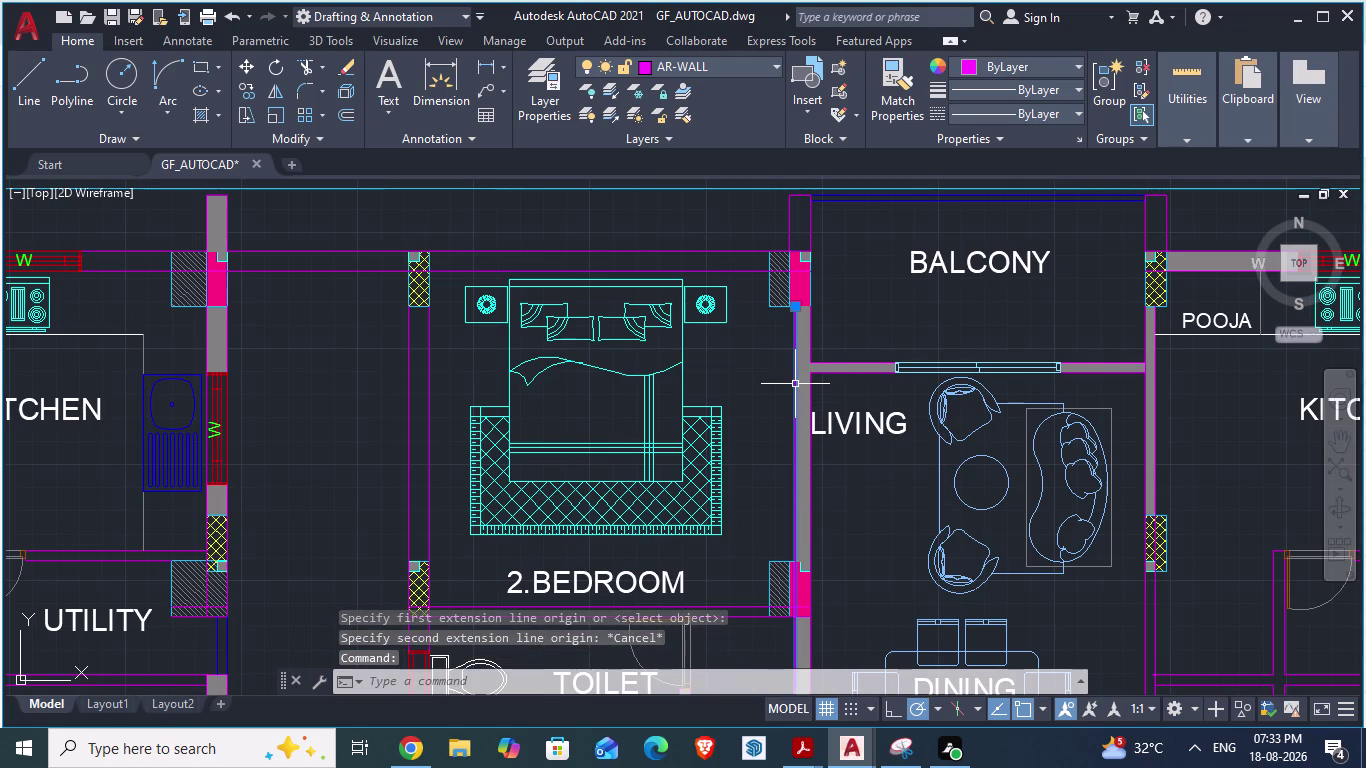
key(Delete)
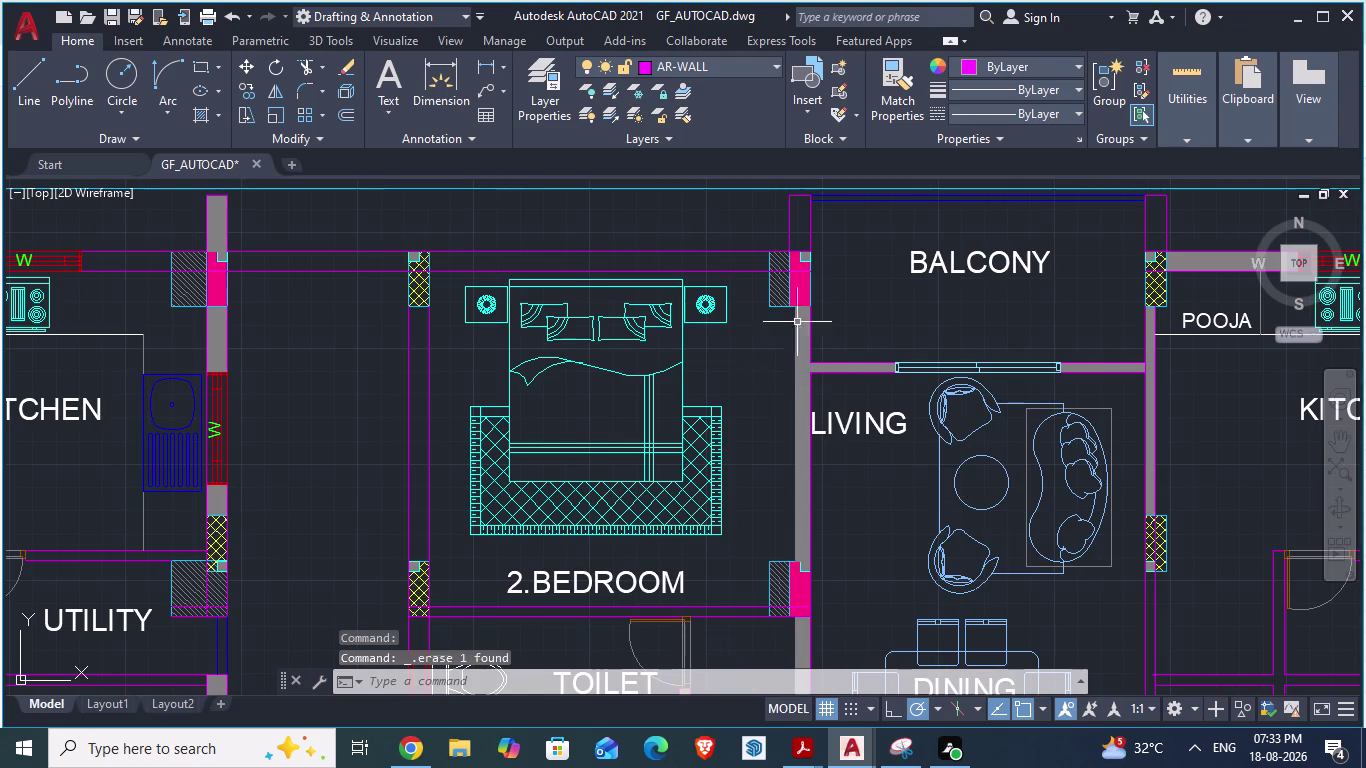
Delete the grey wall fills beside LIVING and near DRESS.
scroll(up, 3)
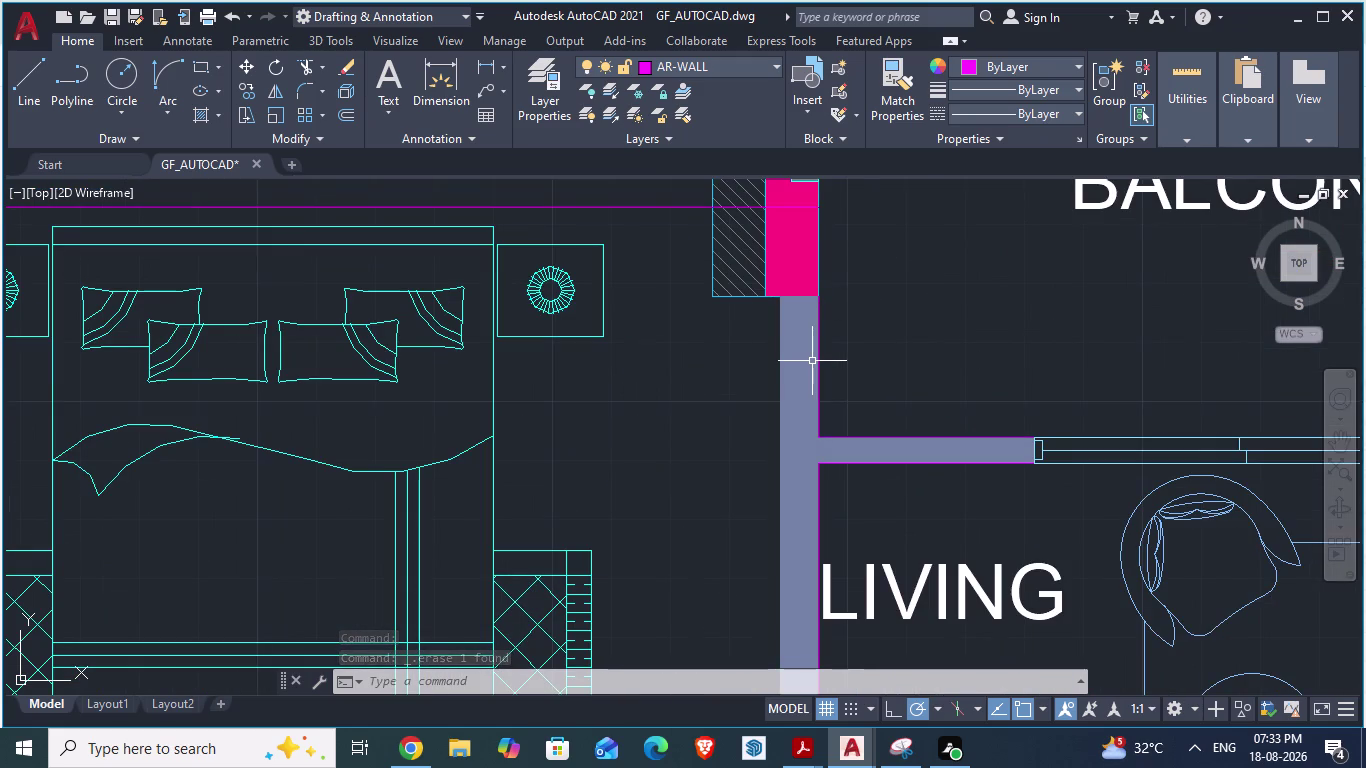
click(806, 363)
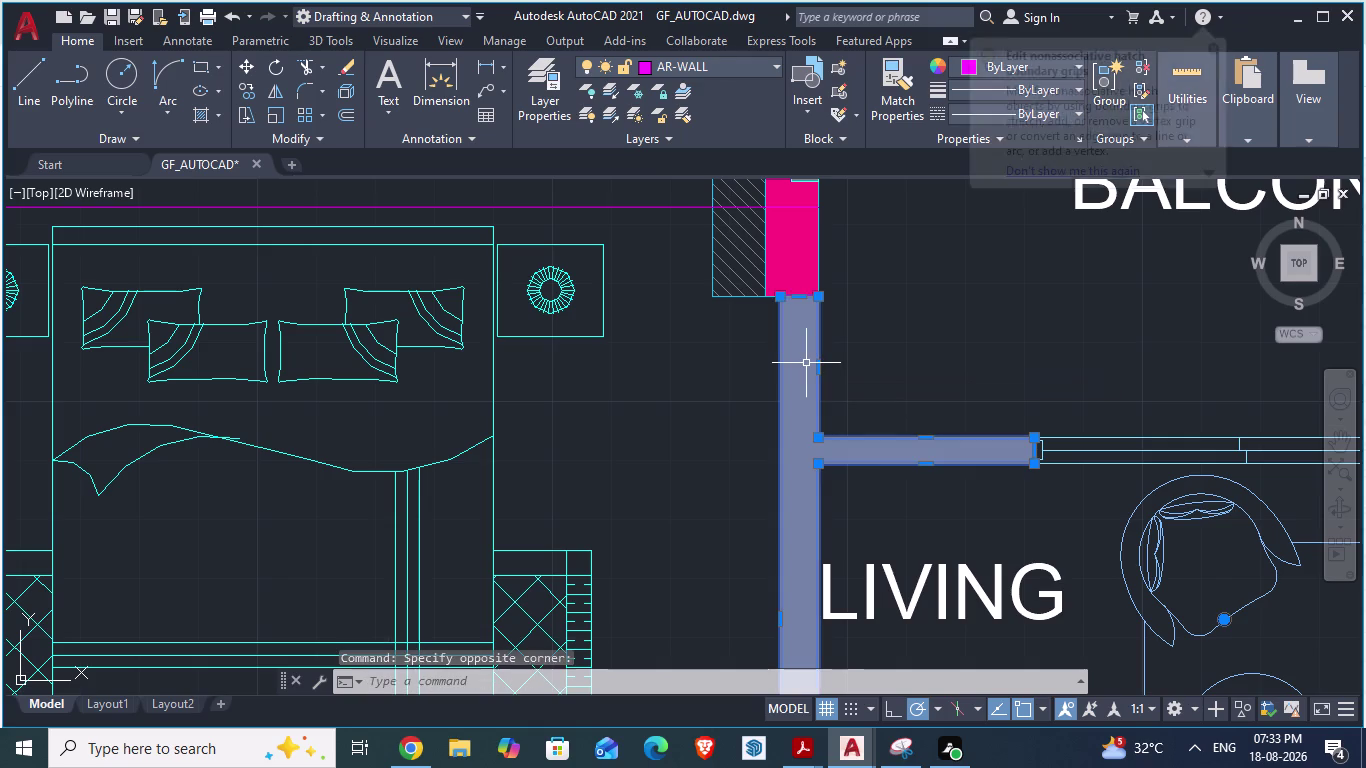
key(Delete)
scroll(down, 3)
scroll(down, 3)
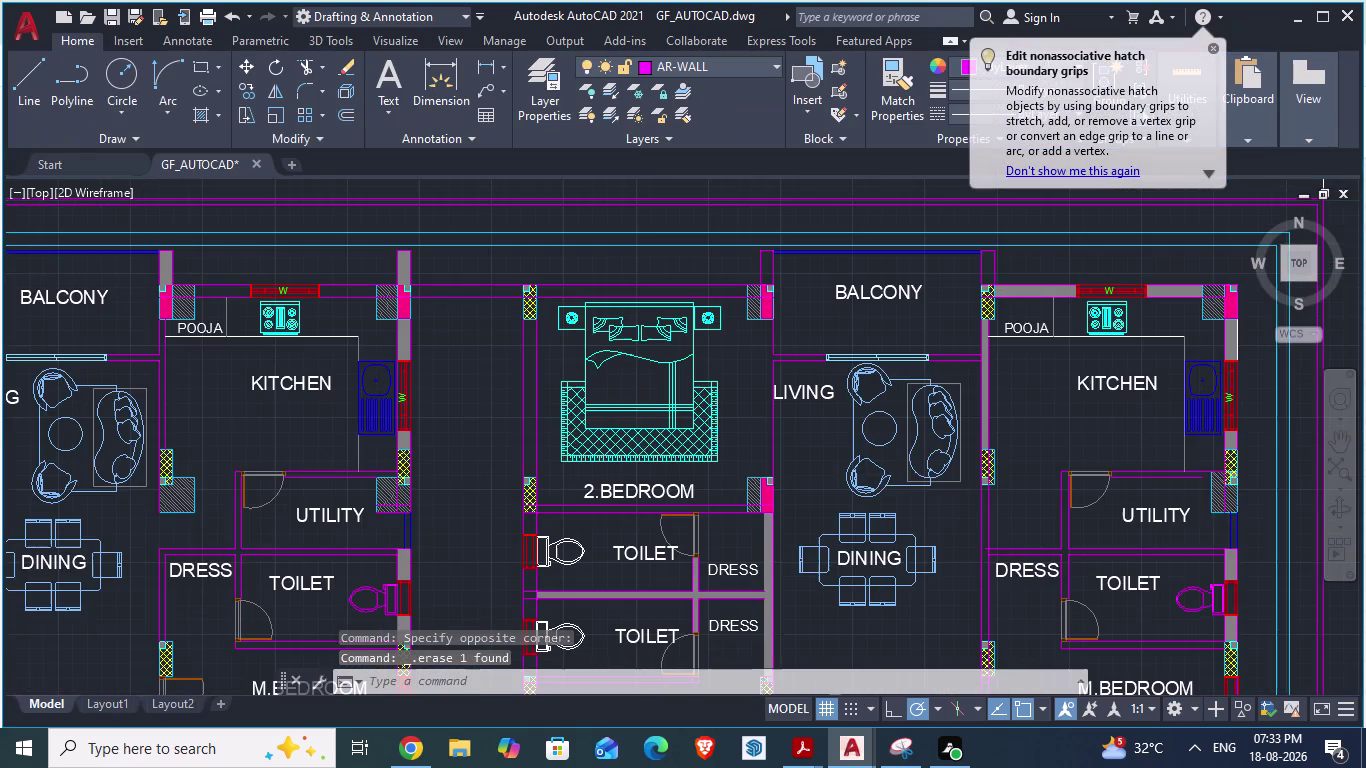
scroll(up, 3)
click(773, 301)
key(Delete)
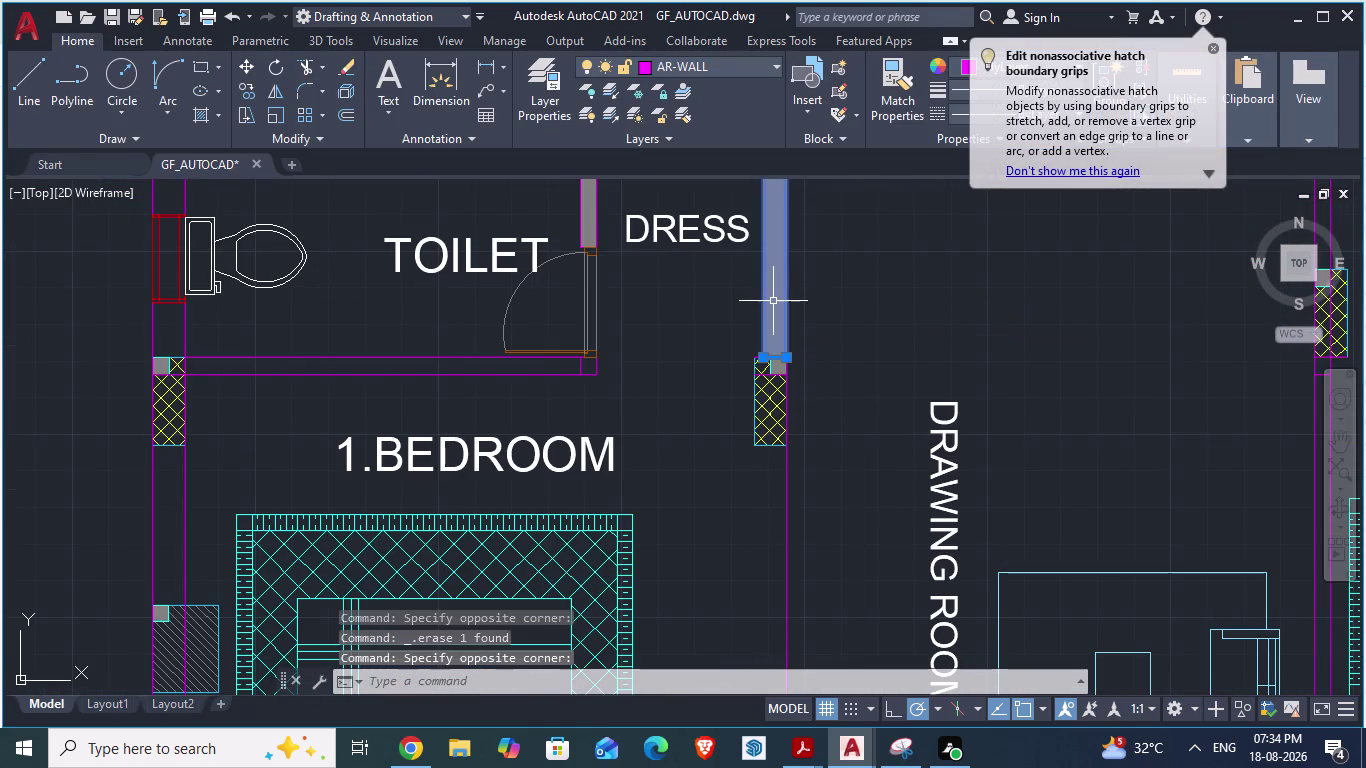
Select the long wall line left of LIVING.
scroll(down, 3)
scroll(down, 3)
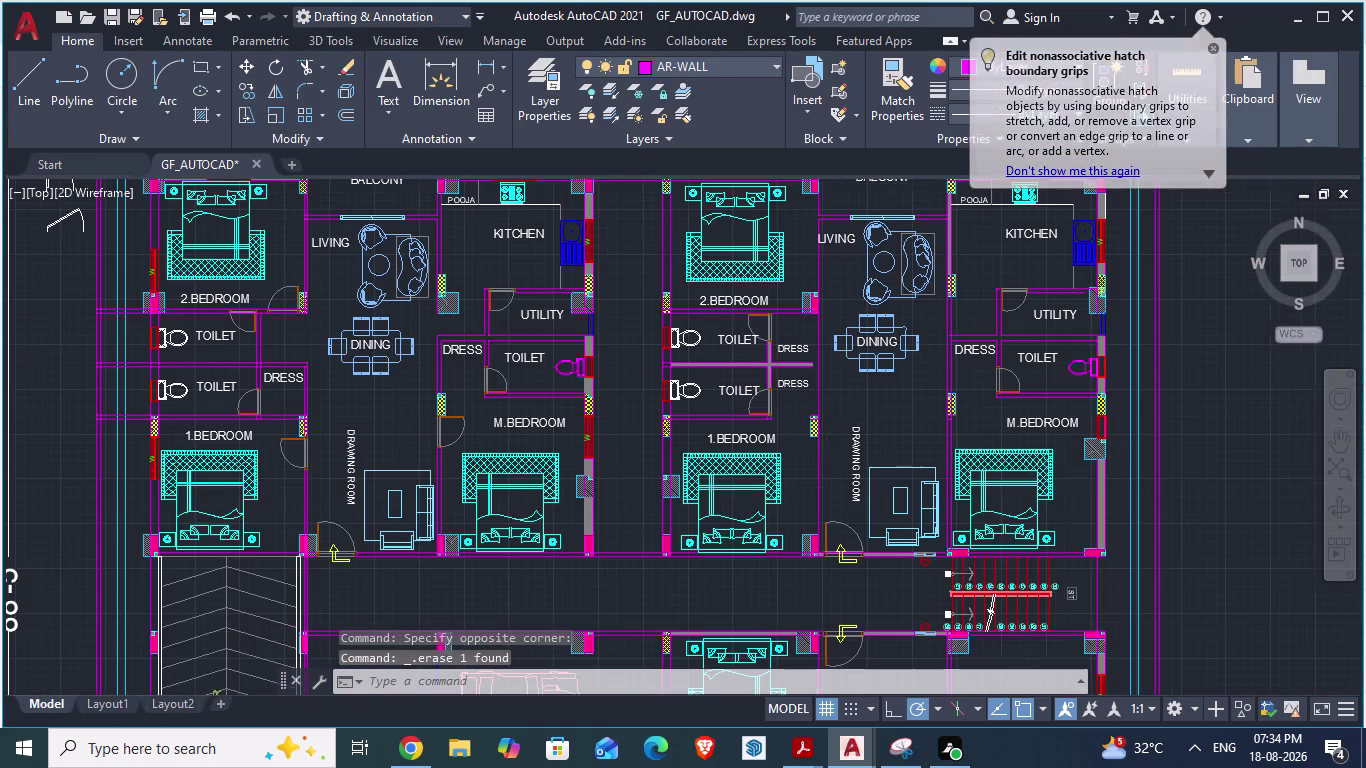
scroll(up, 3)
scroll(up, 3)
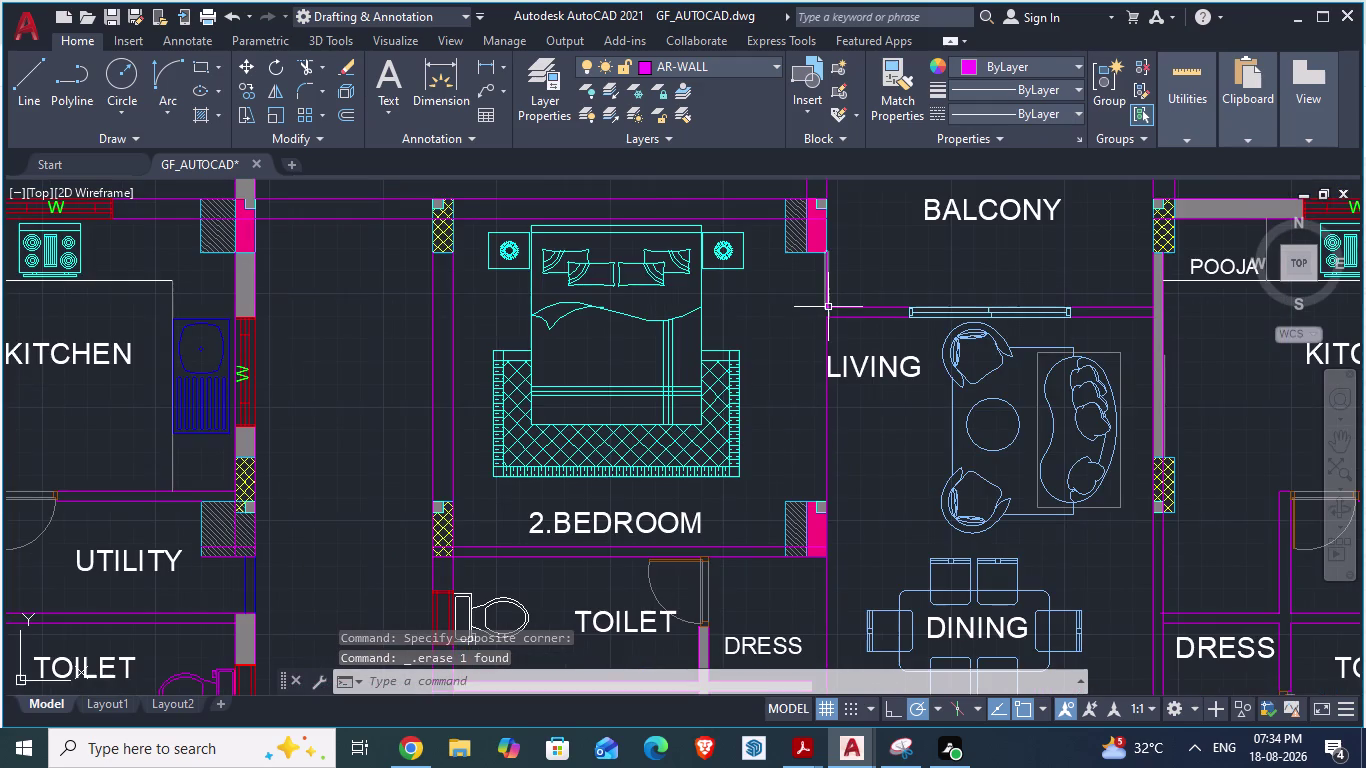
click(825, 394)
scroll(down, 3)
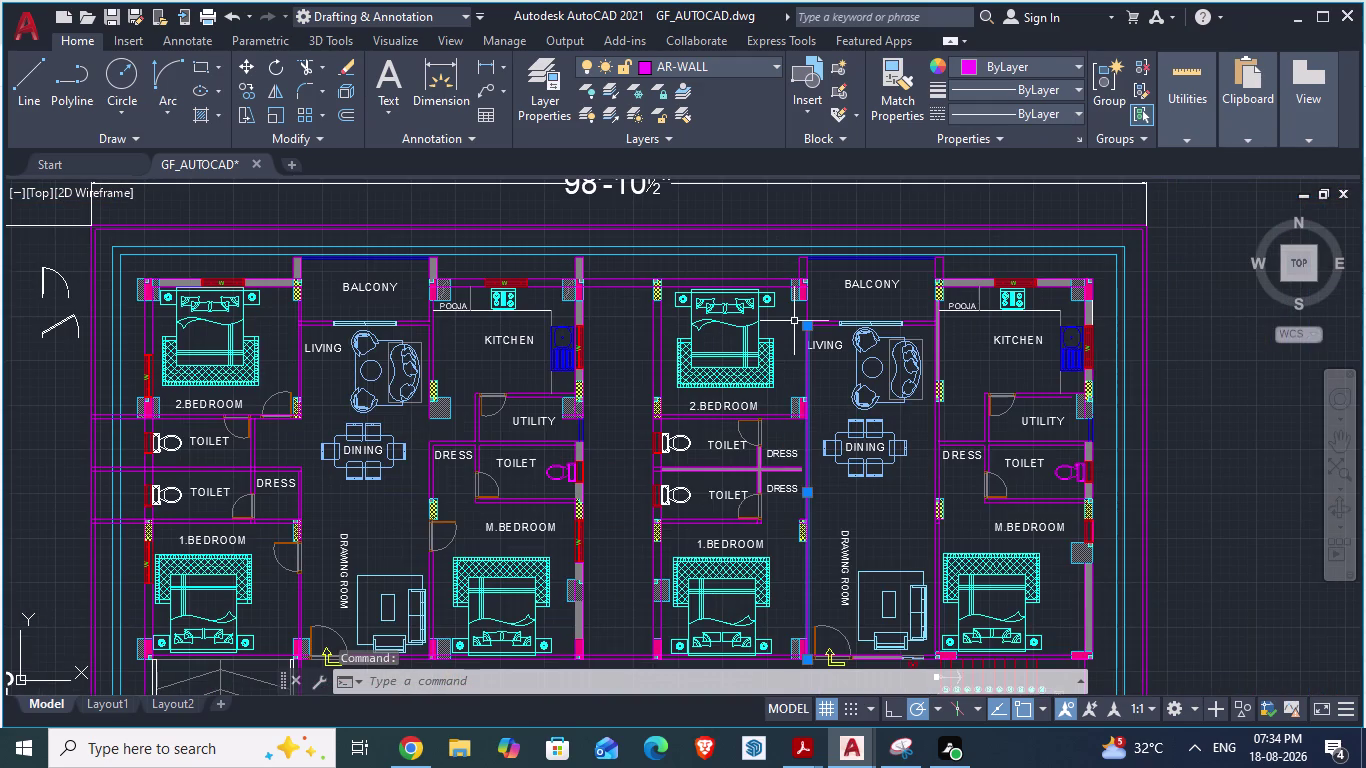
scroll(down, 3)
scroll(up, 3)
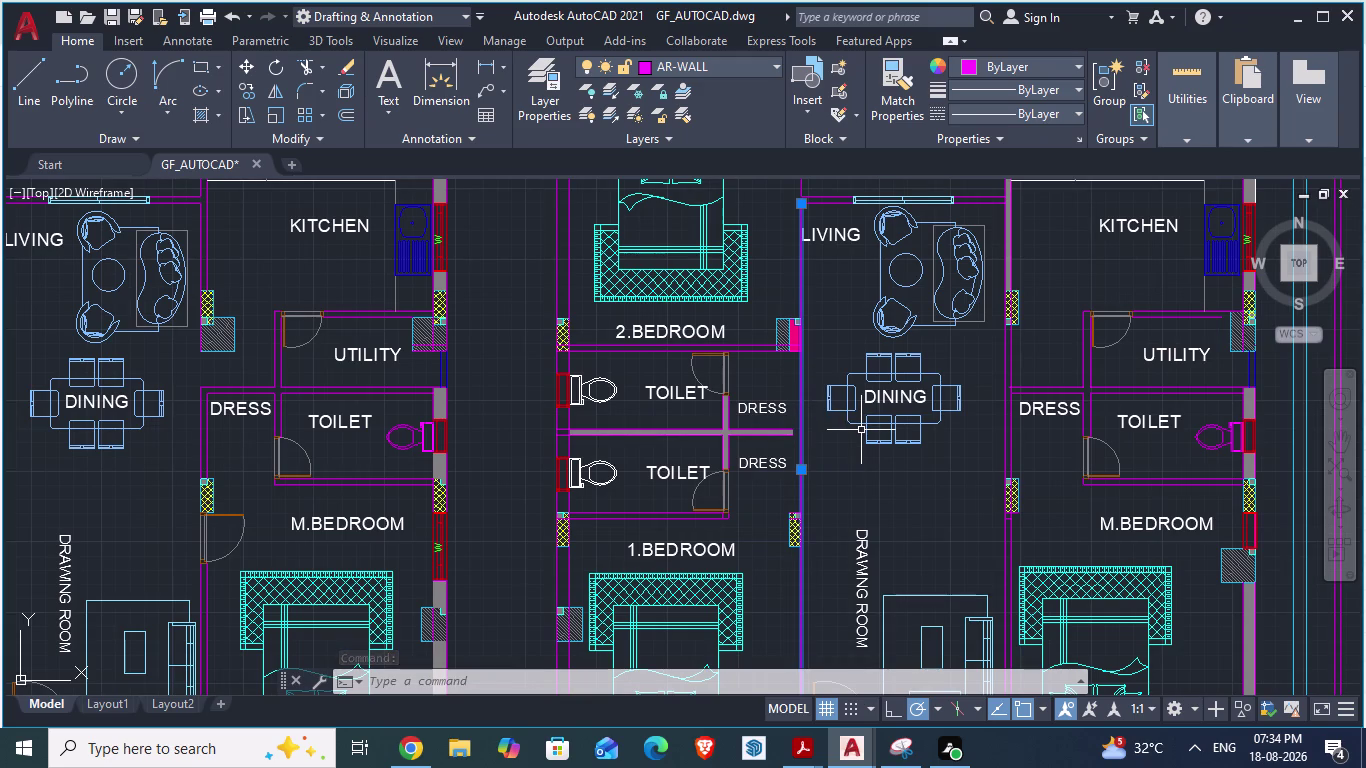
Offset the long wall line beside LIVING 4.5 inches toward the dress rooms.
key(o)
key(Return)
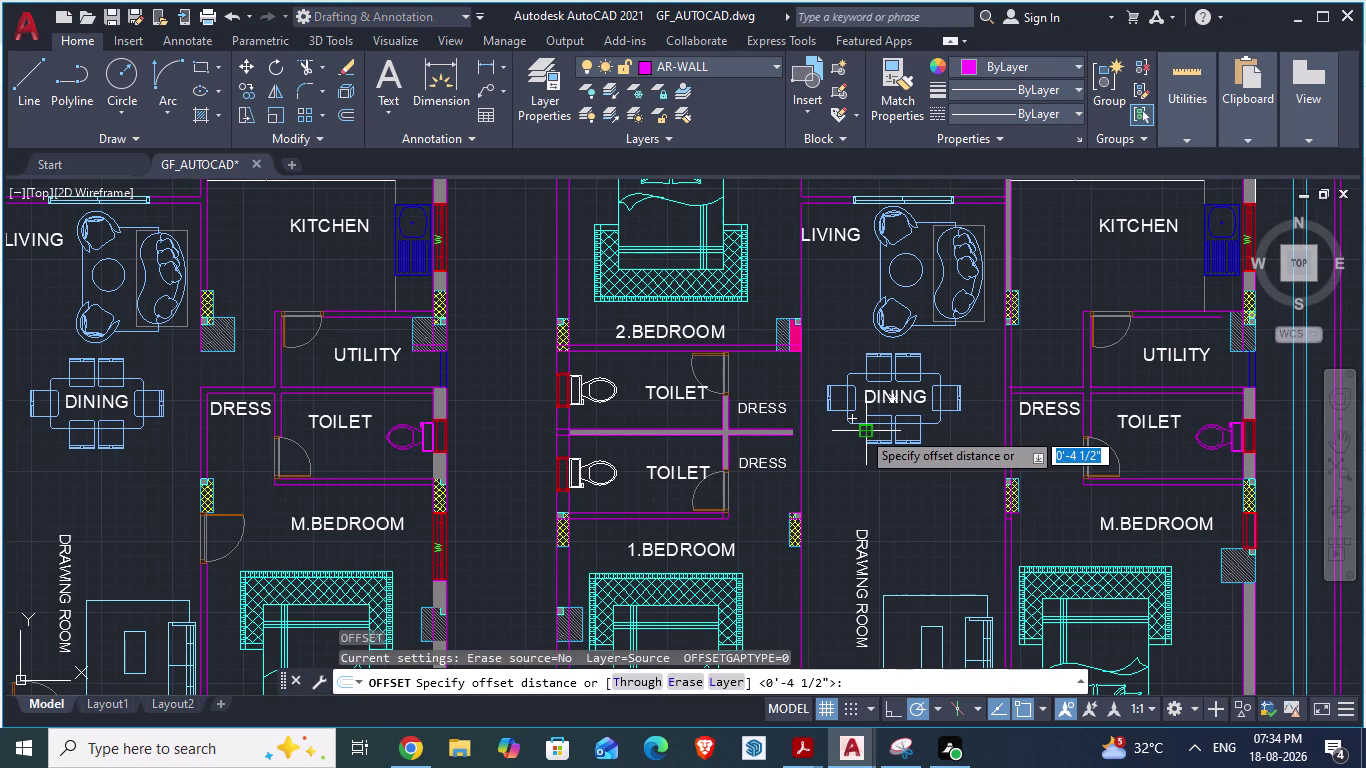
click(801, 402)
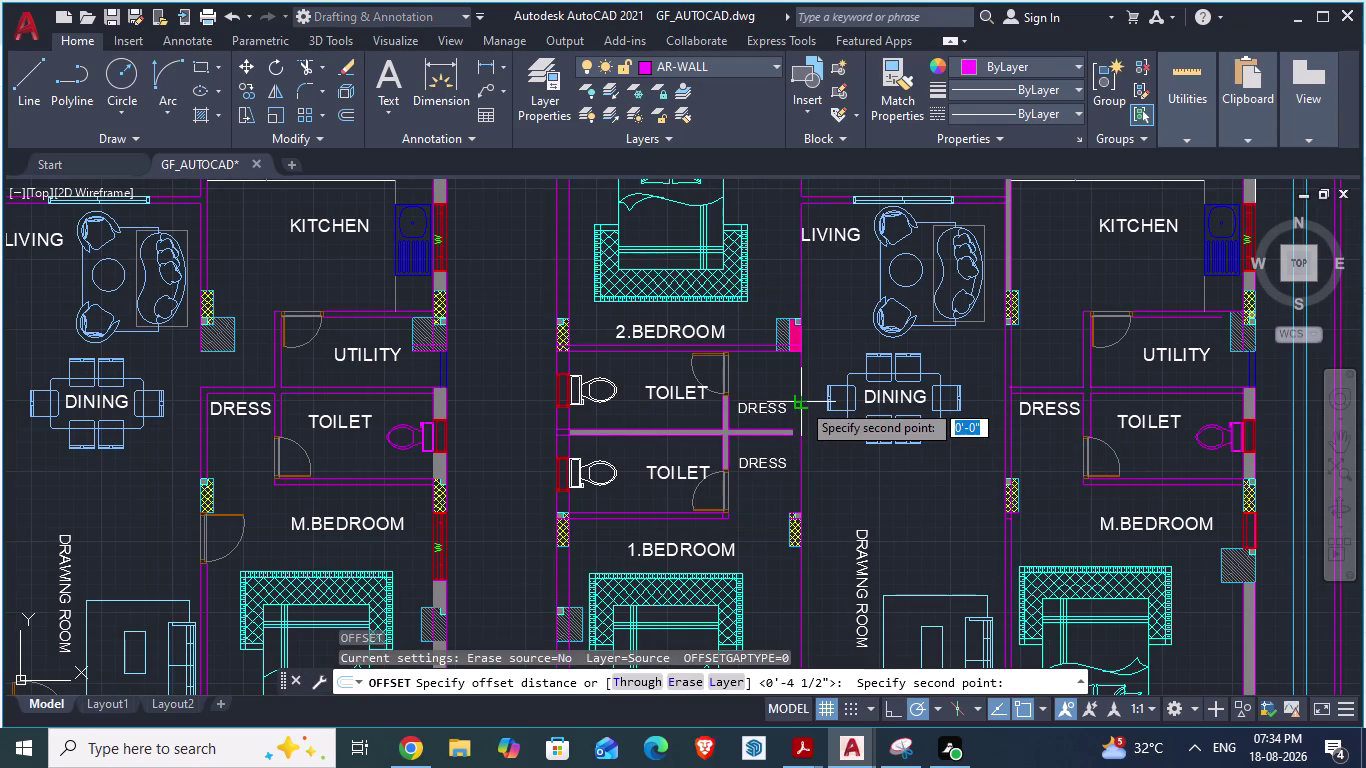
text(4)
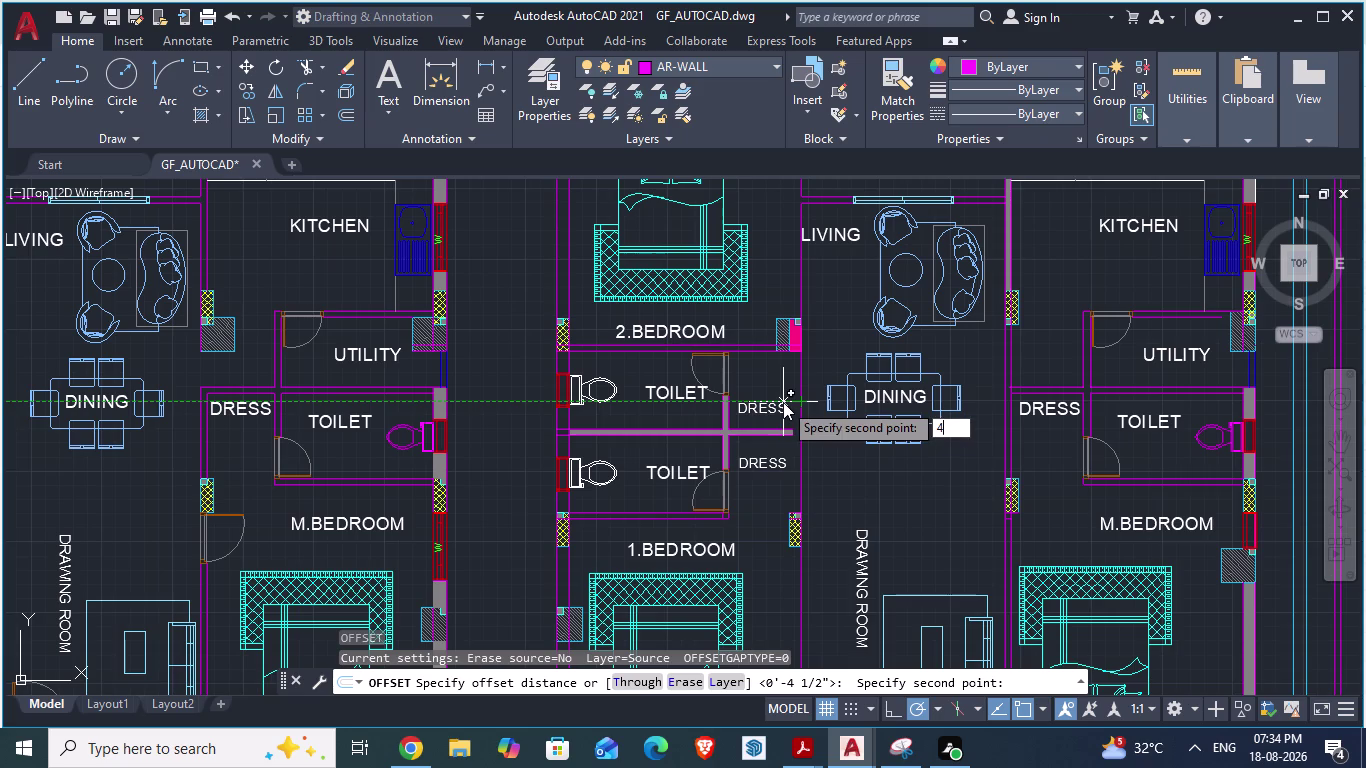
text(.5)
key(shift+quotedbl)
key(Return)
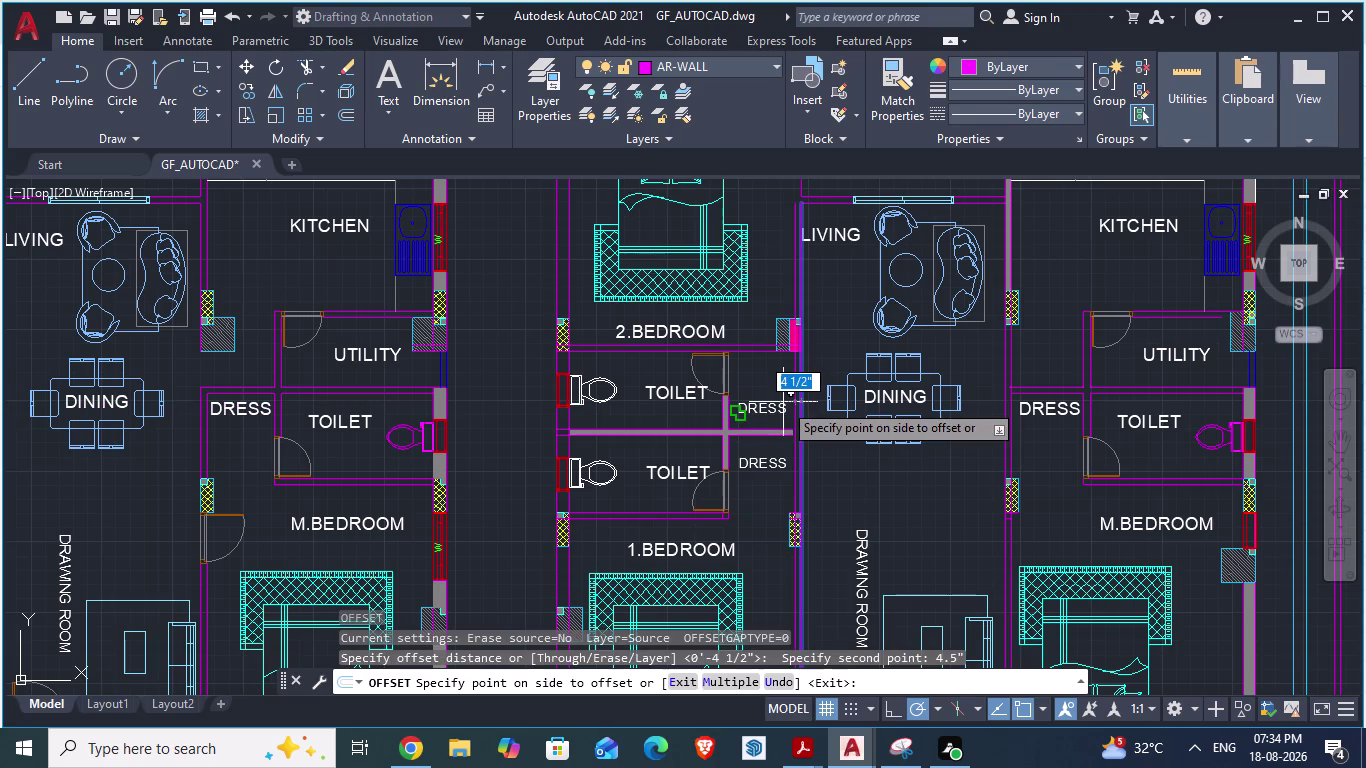
click(783, 402)
scroll(up, 3)
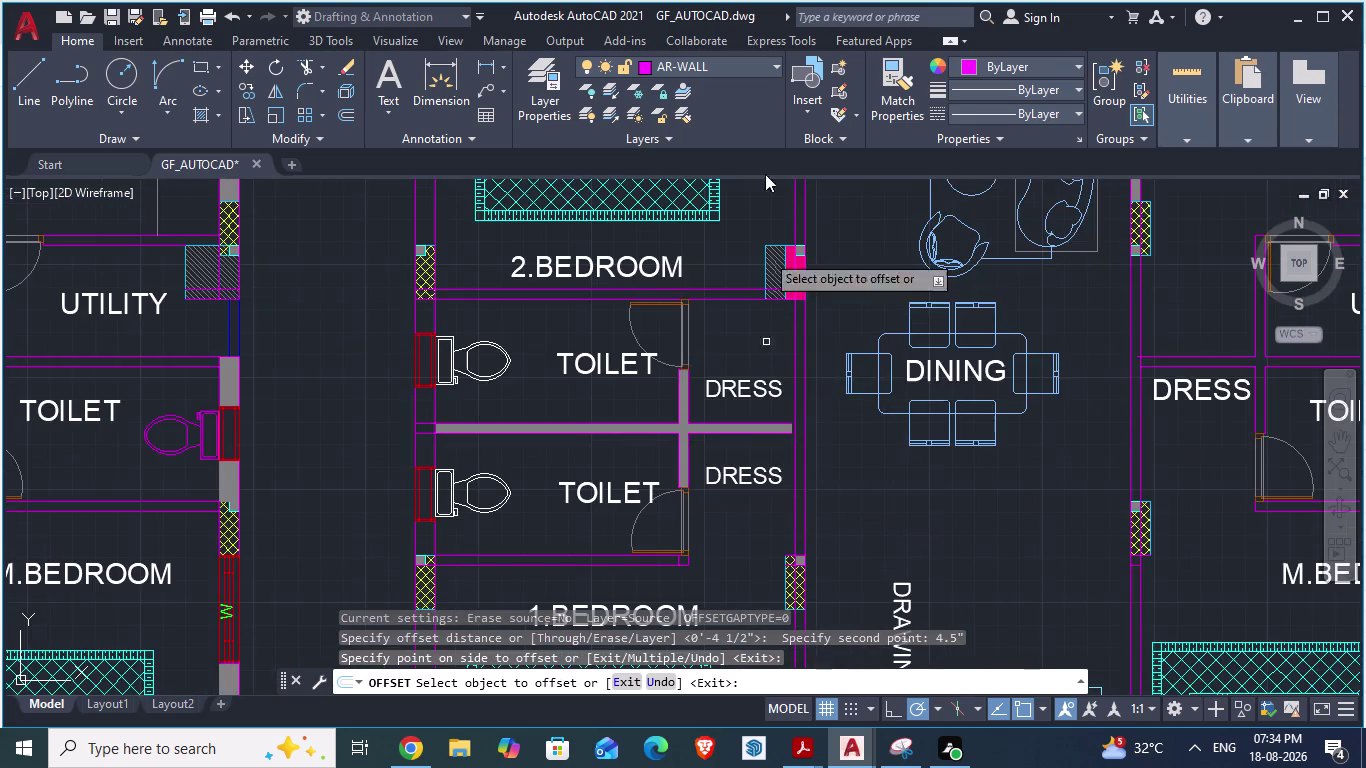
scroll(up, 3)
scroll(down, 3)
scroll(up, 3)
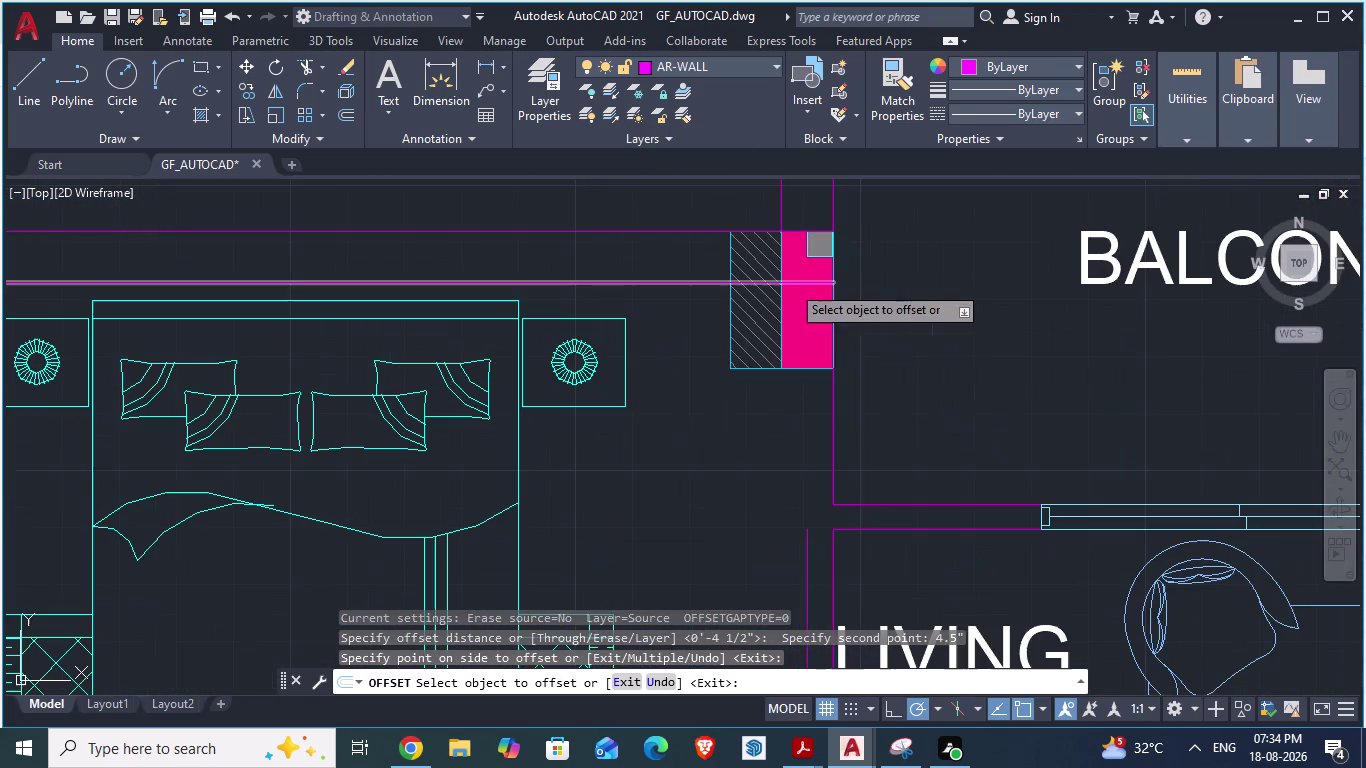
key(Escape)
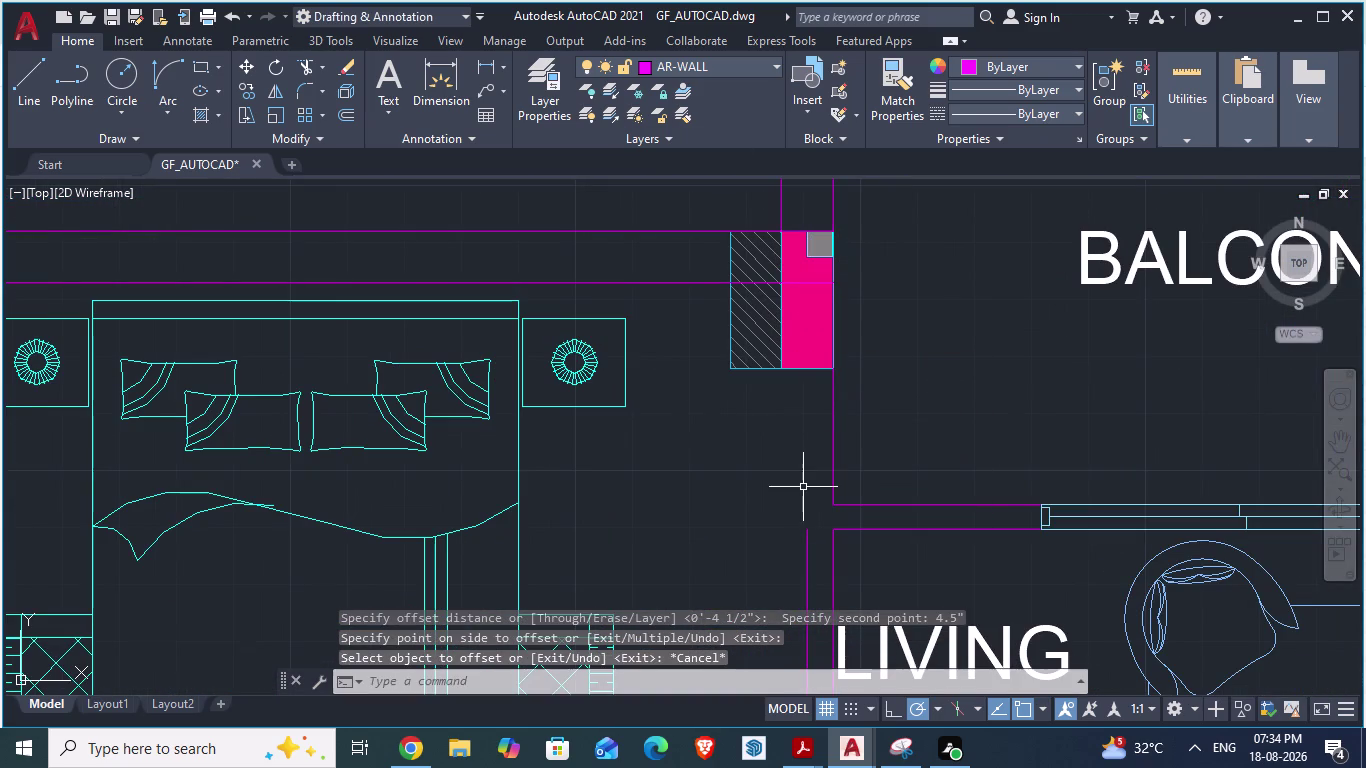
text(EX)
key(Return)
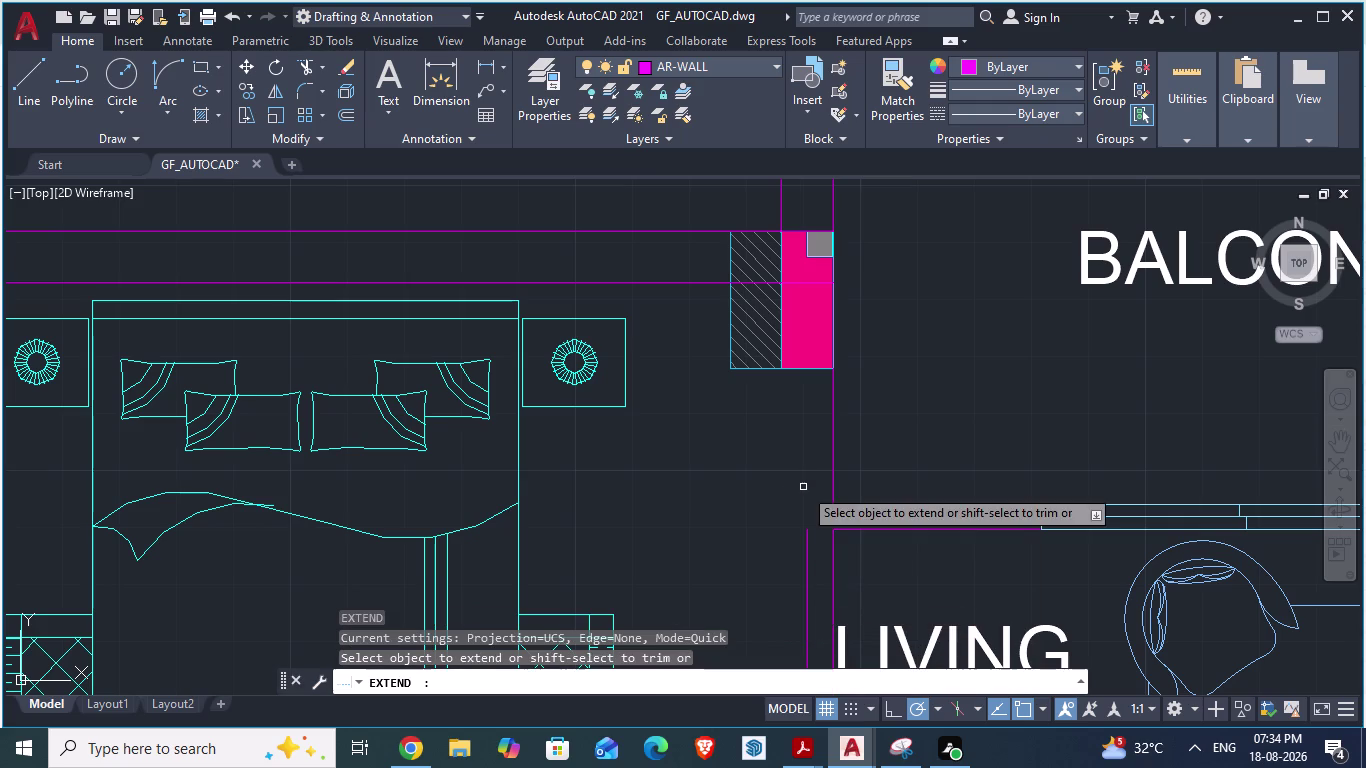
Extend the partition's top and bottom edge lines to the wall.
click(807, 533)
scroll(down, 3)
scroll(down, 3)
scroll(up, 3)
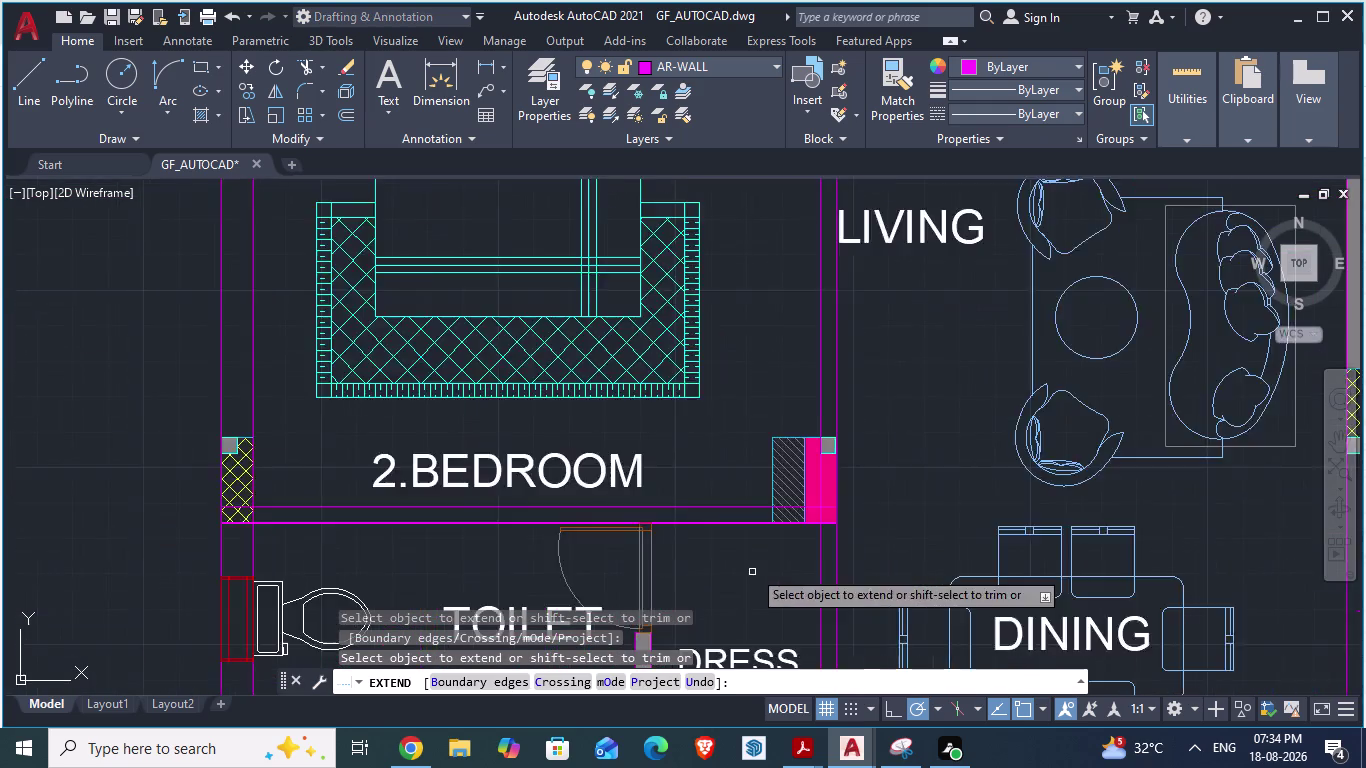
scroll(down, 3)
scroll(up, 3)
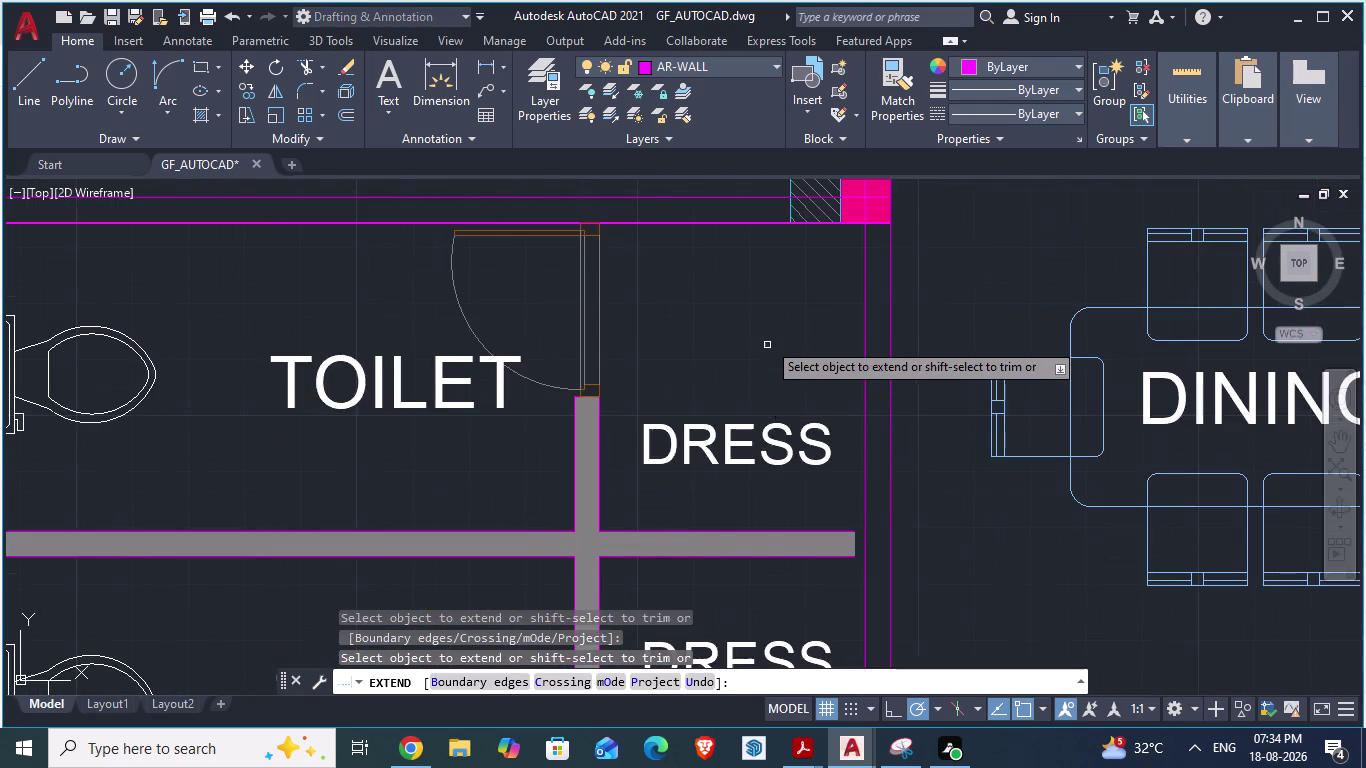
scroll(down, 3)
scroll(up, 3)
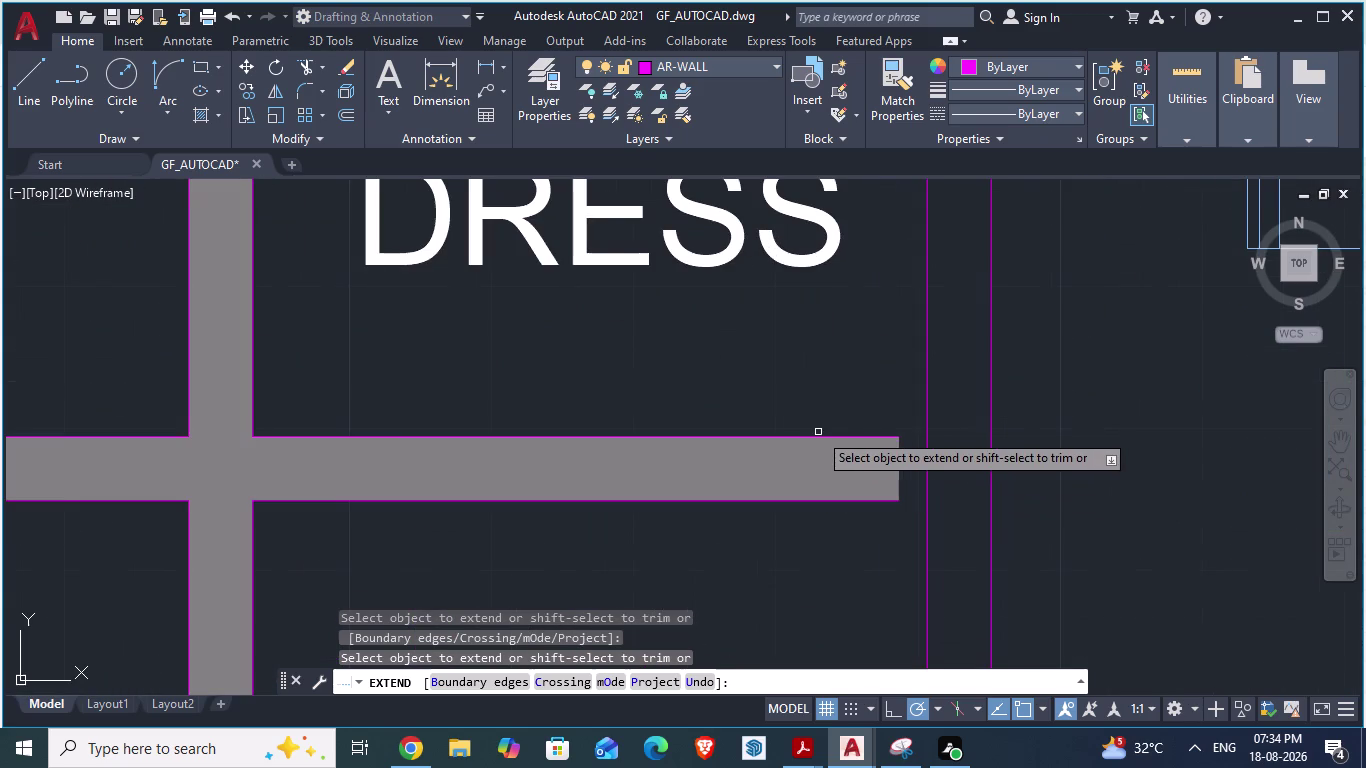
click(823, 436)
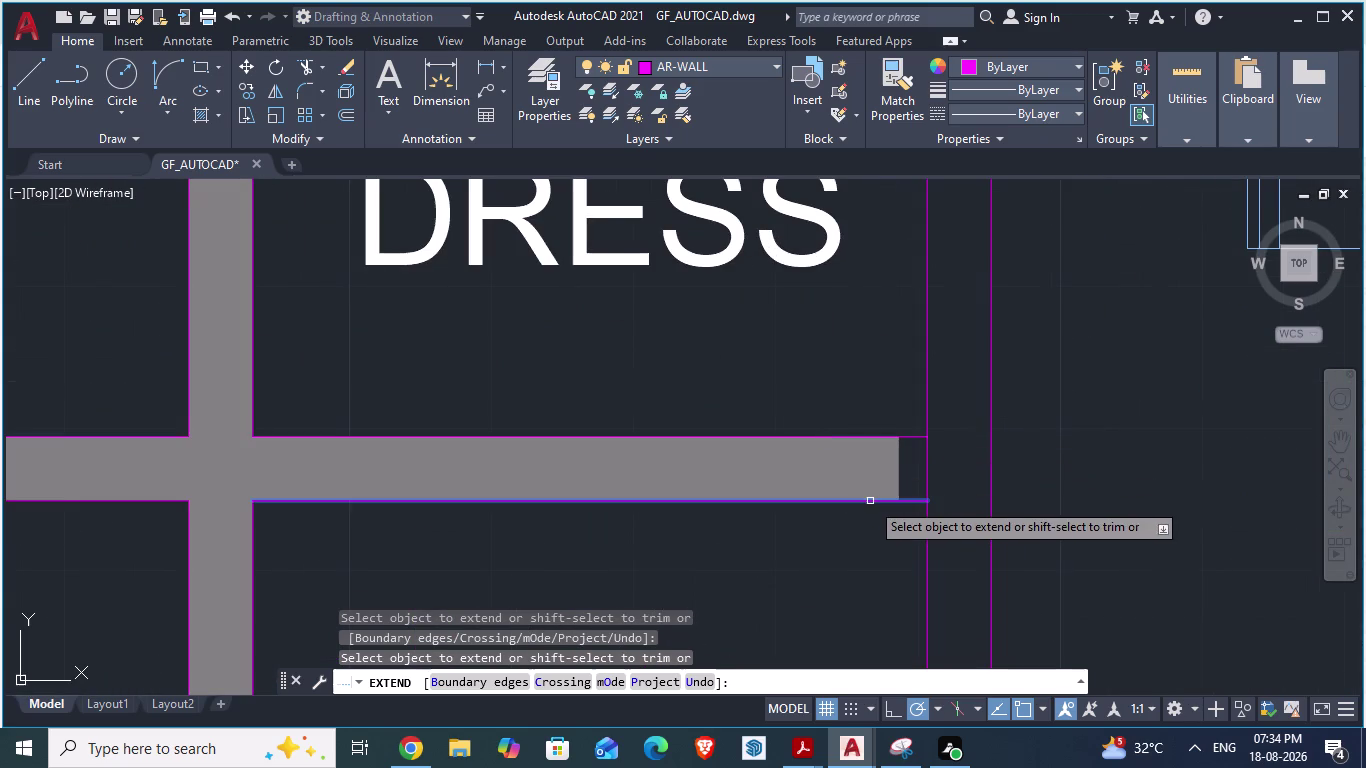
click(870, 501)
key(Escape)
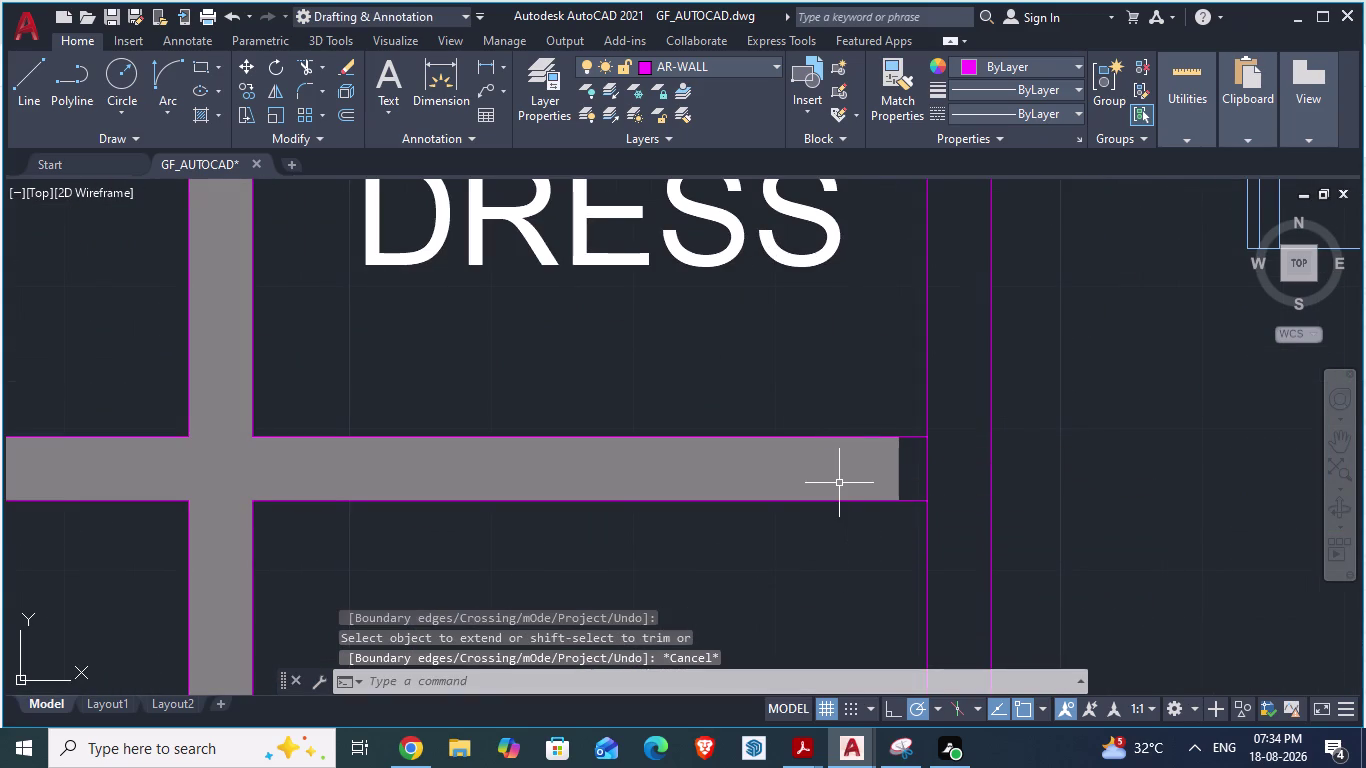
Delete the grey solid fill from the partition walls.
click(837, 480)
scroll(down, 3)
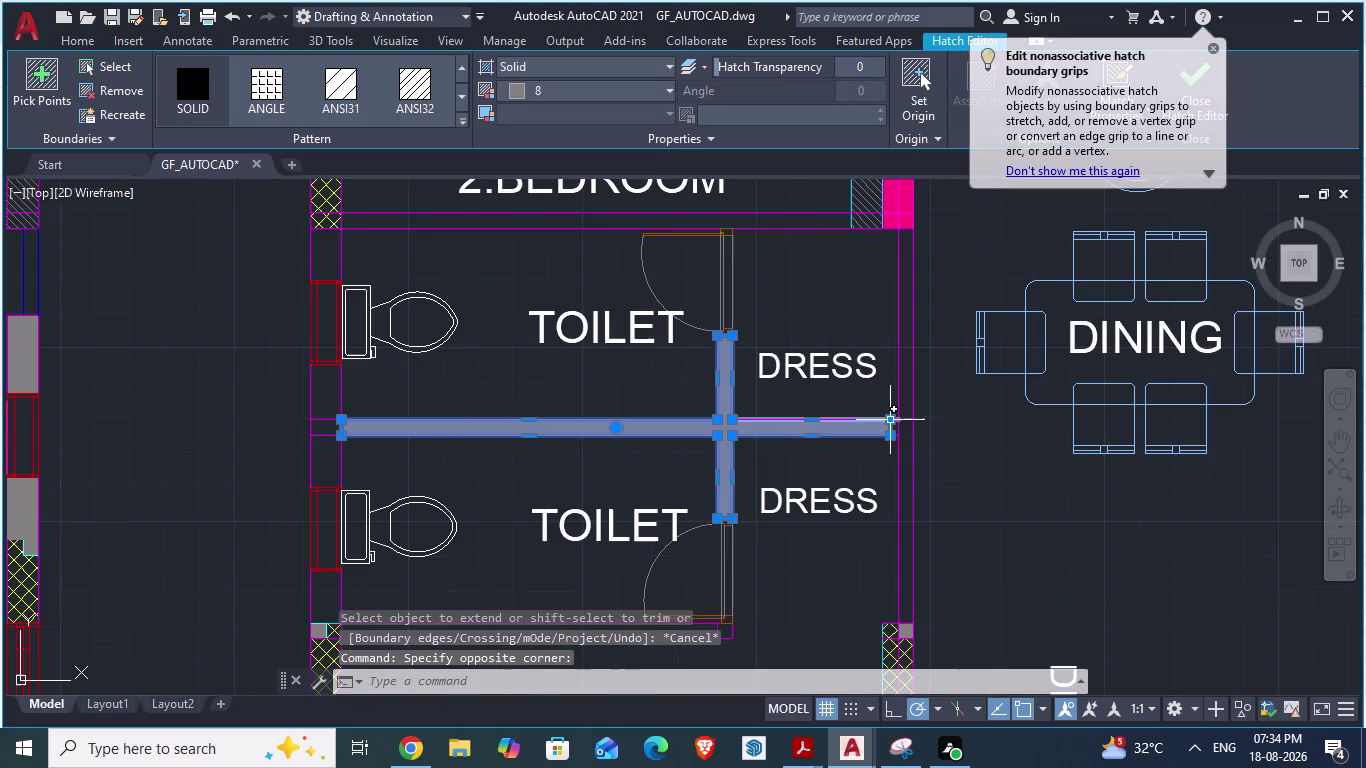
key(Delete)
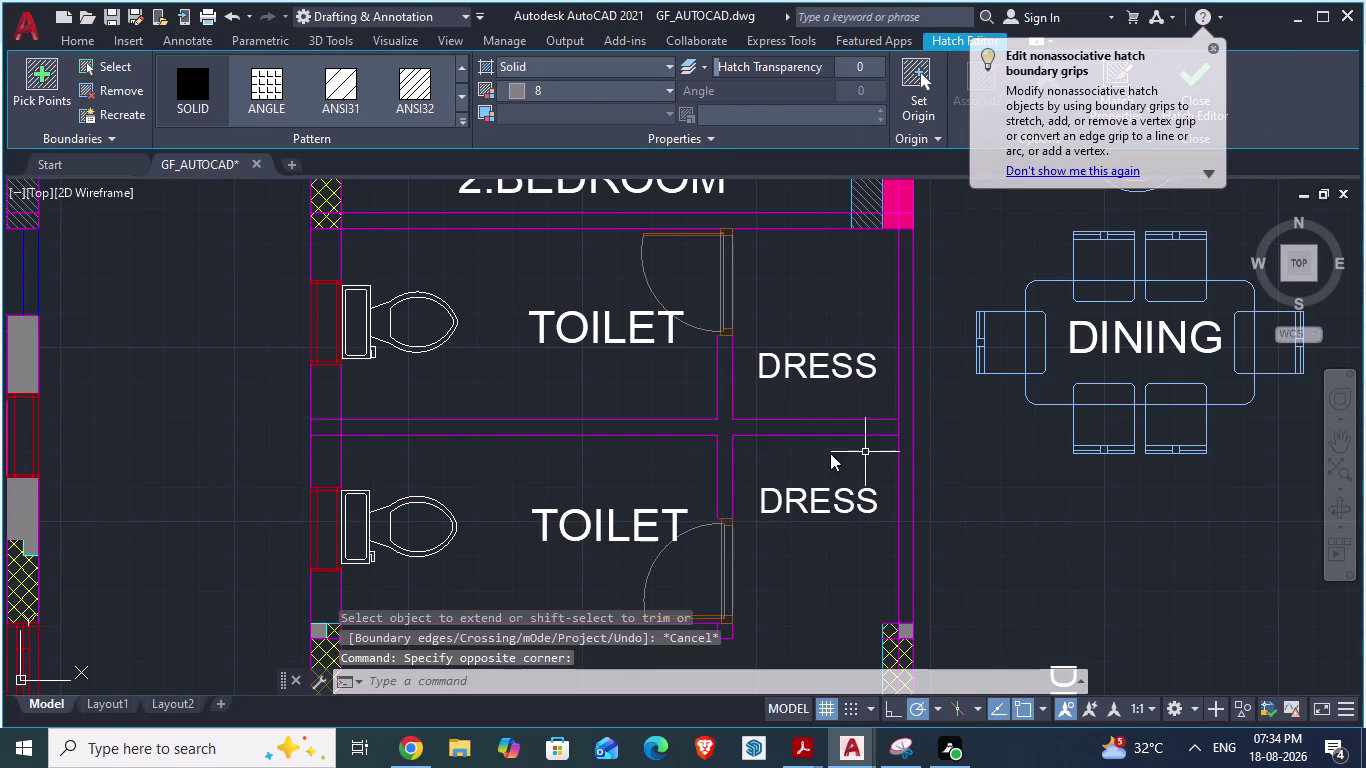
scroll(up, 3)
scroll(up, 3)
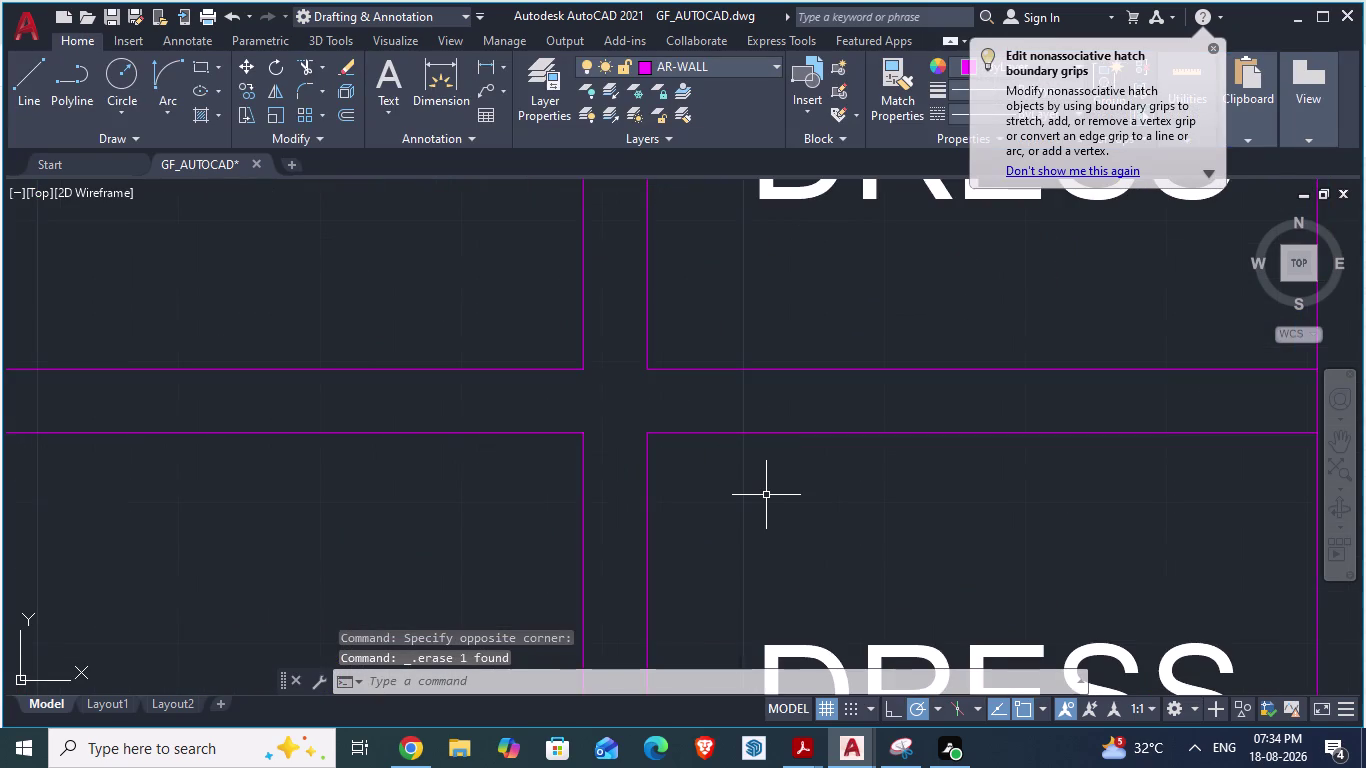
text(DA)
key(Return)
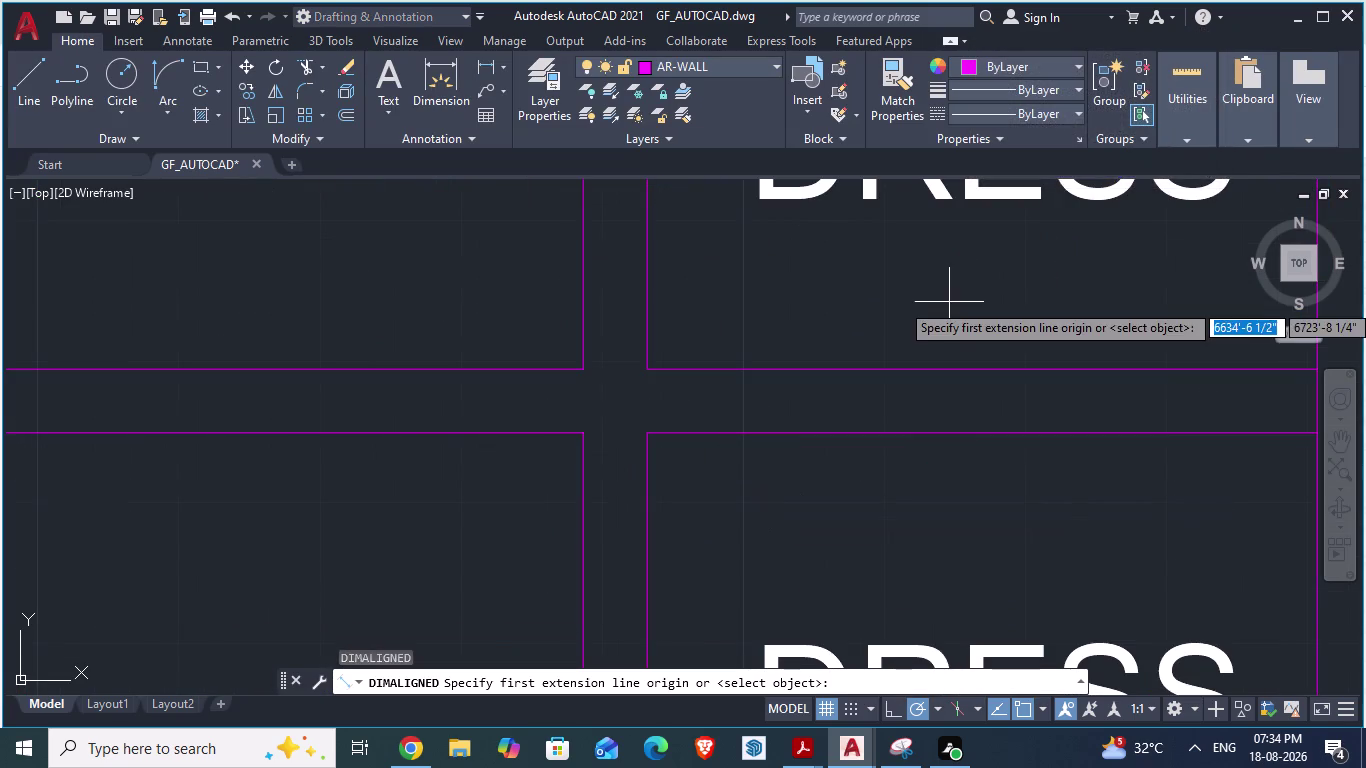
click(936, 371)
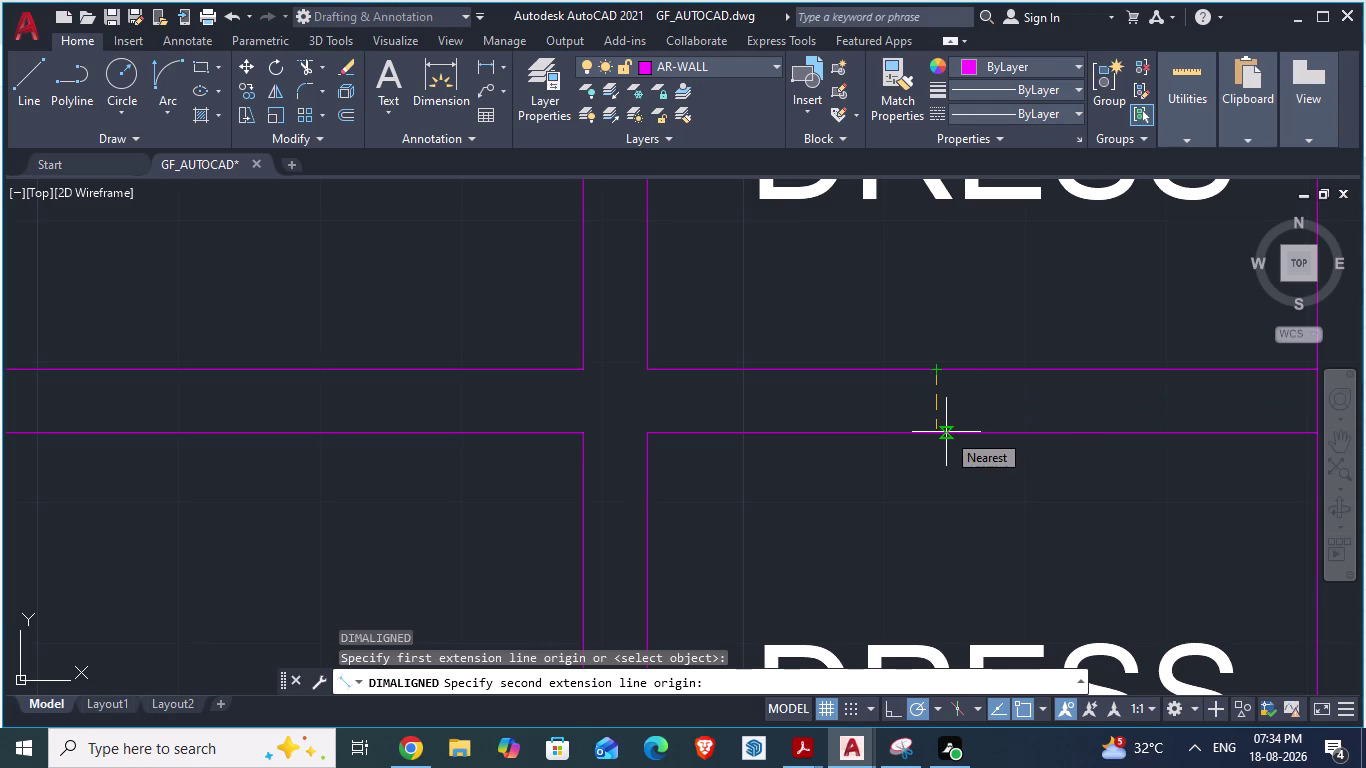
key(Escape)
scroll(down, 3)
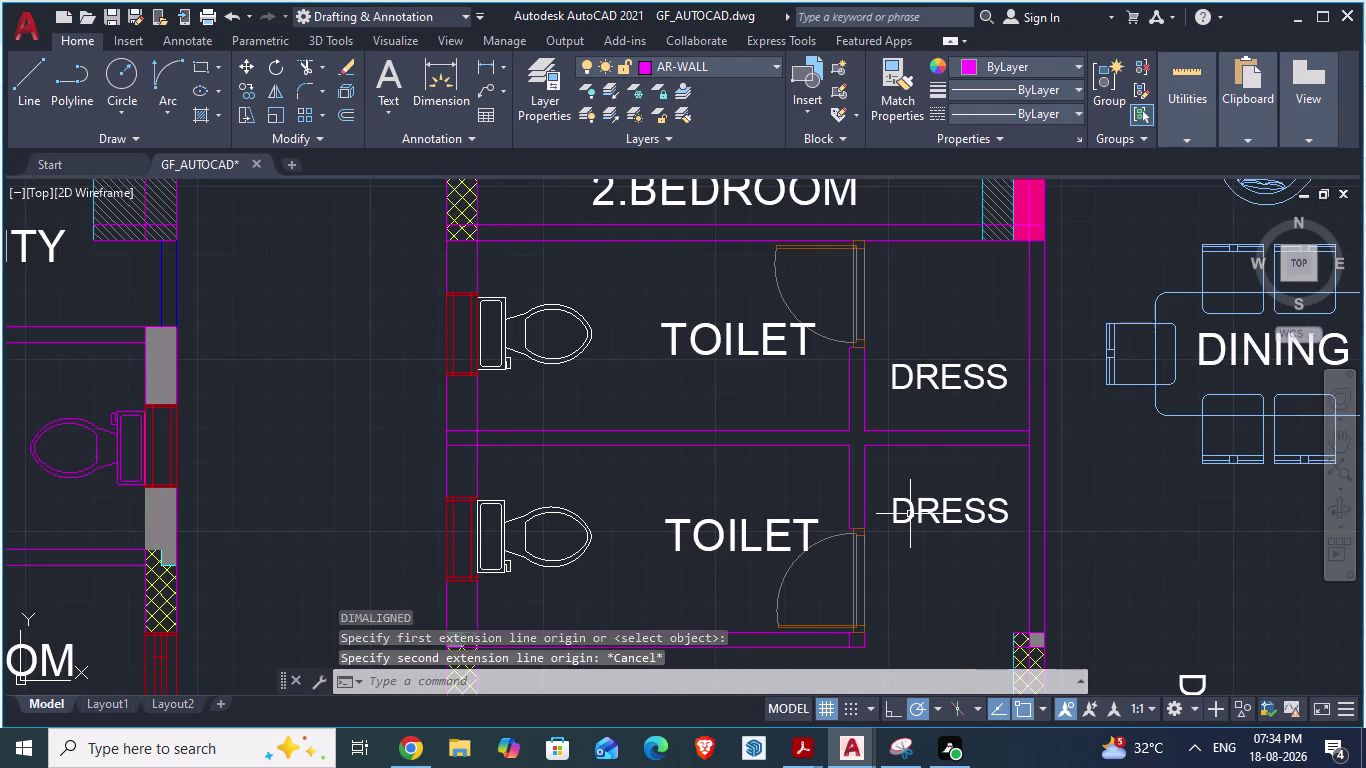
key(alt+Tab)
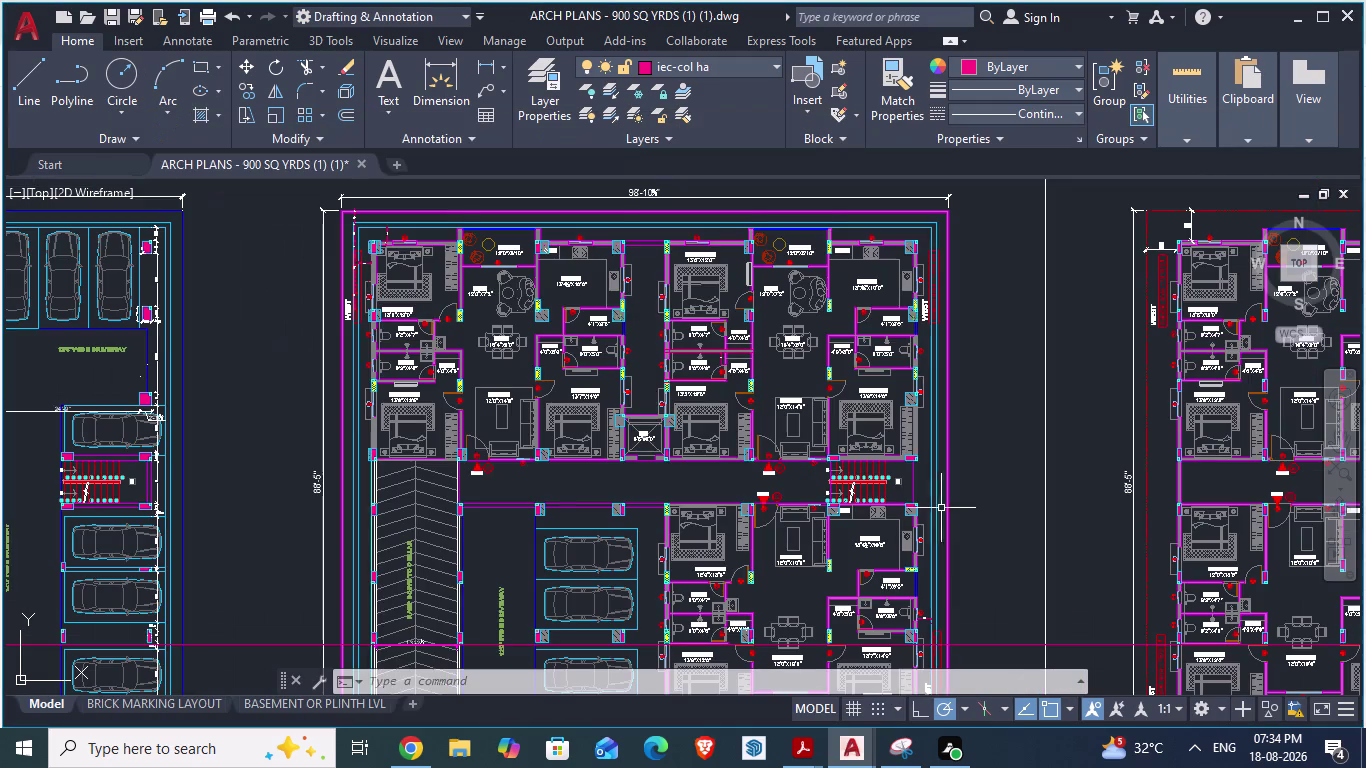
scroll(up, 3)
scroll(up, 3)
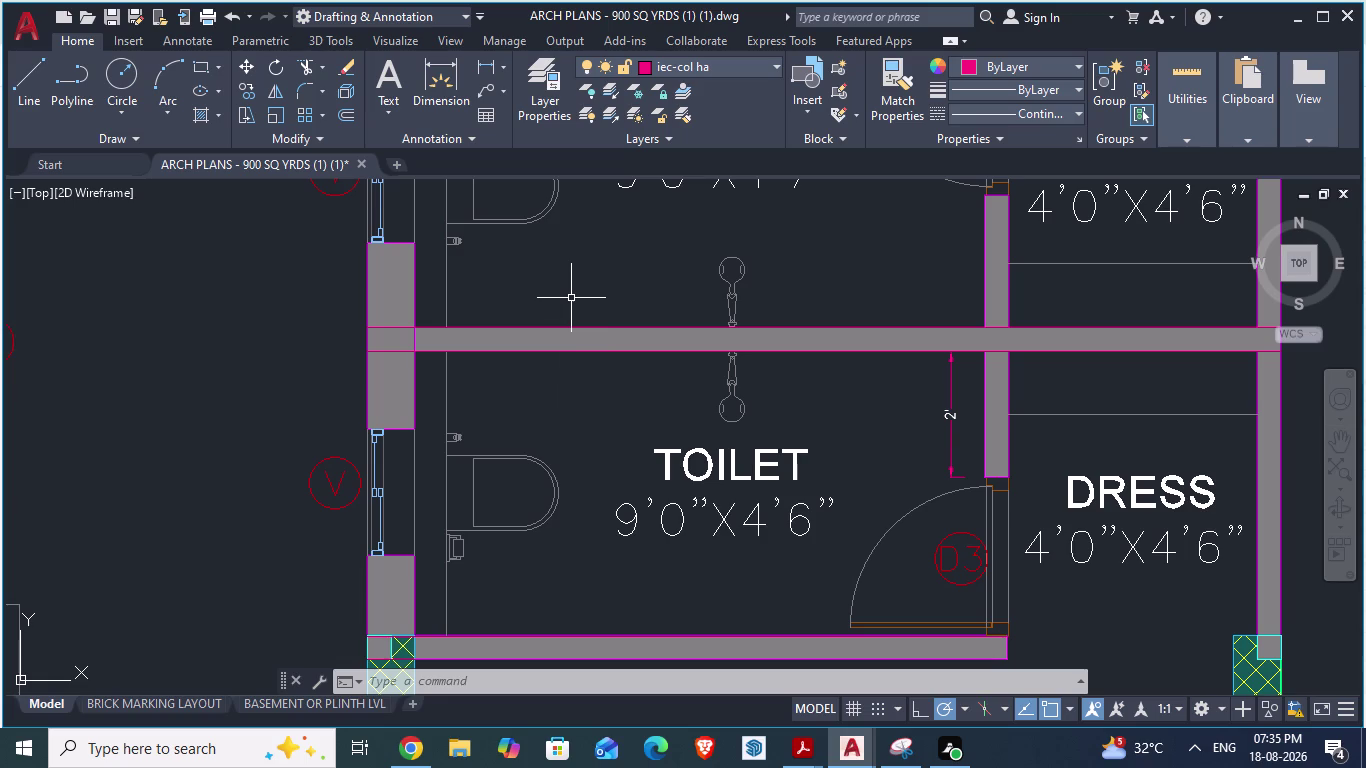
text(DA)
key(Return)
click(582, 330)
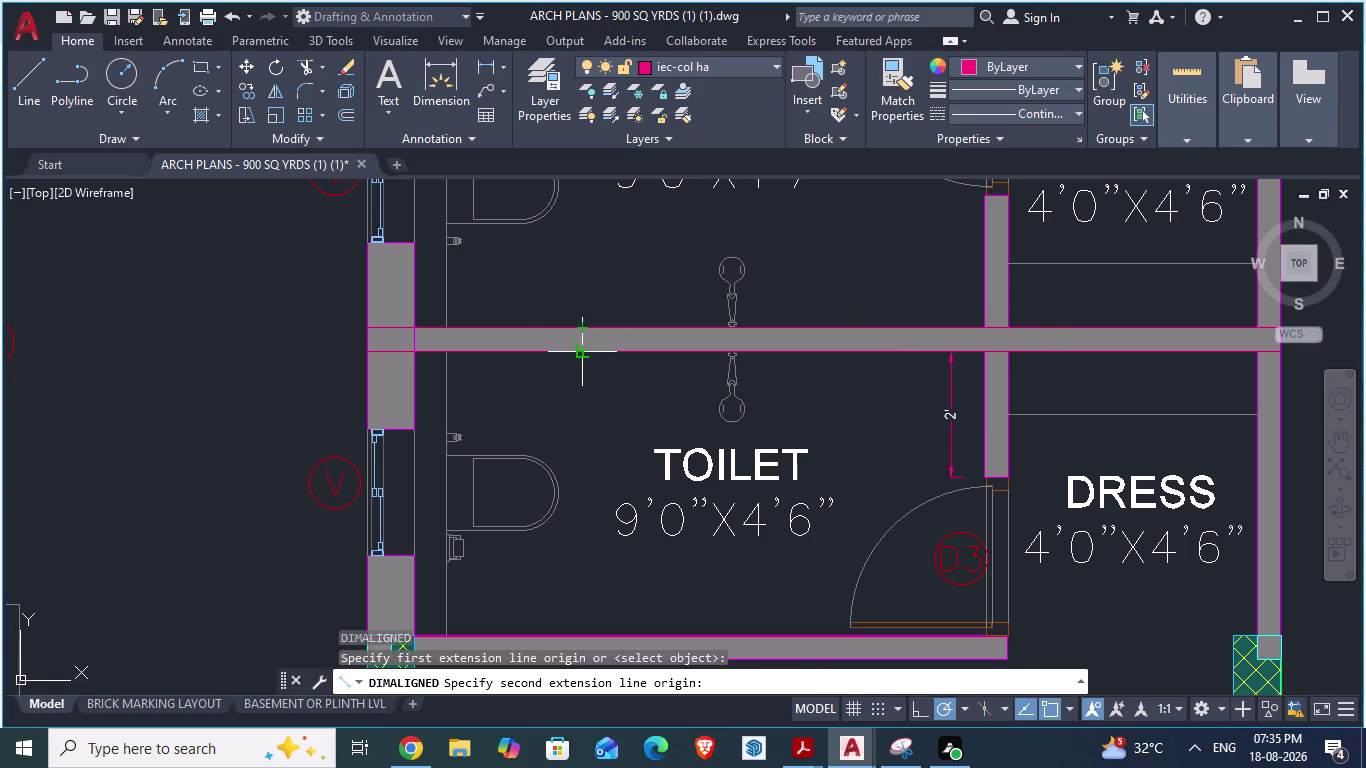
key(alt+Tab)
scroll(down, 3)
scroll(down, 3)
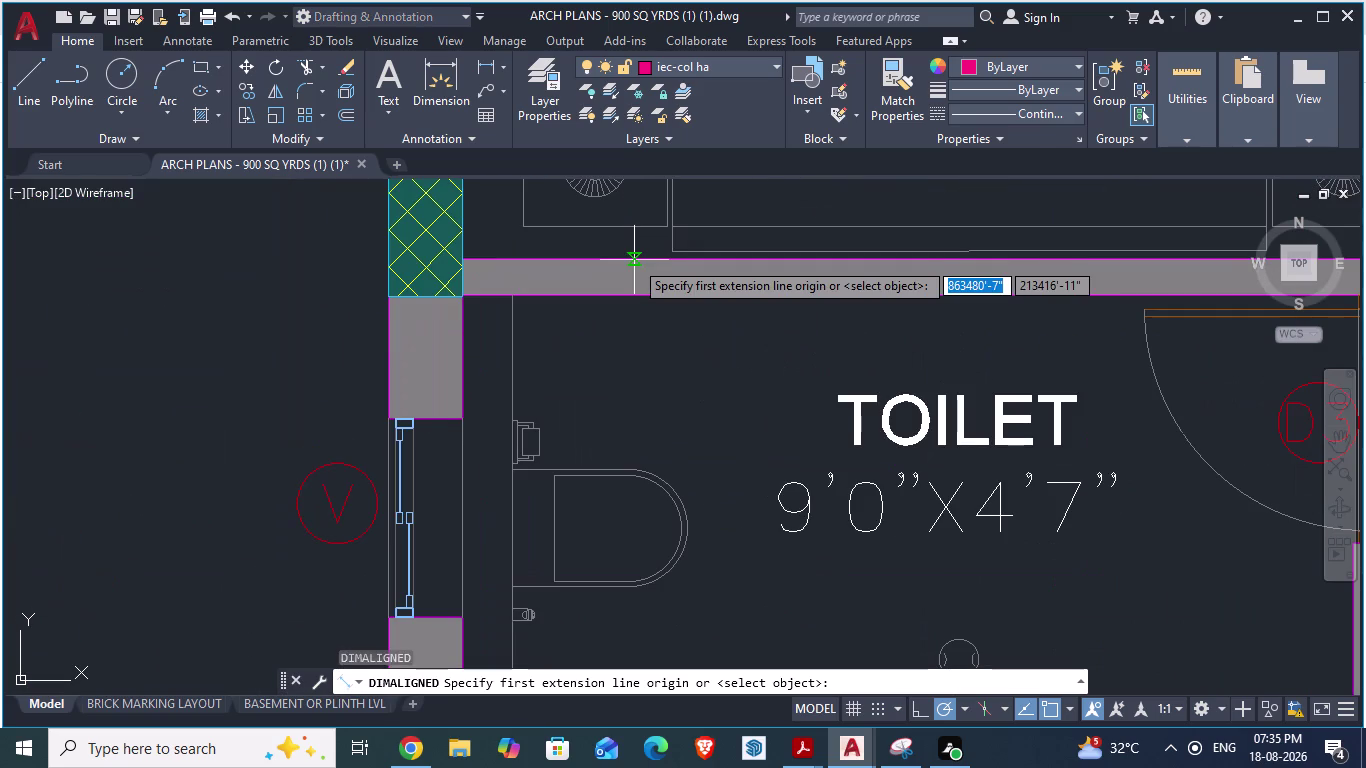
Zoom to the toilets and start an aligned dimension on the toilet wall, then cancel.
click(634, 262)
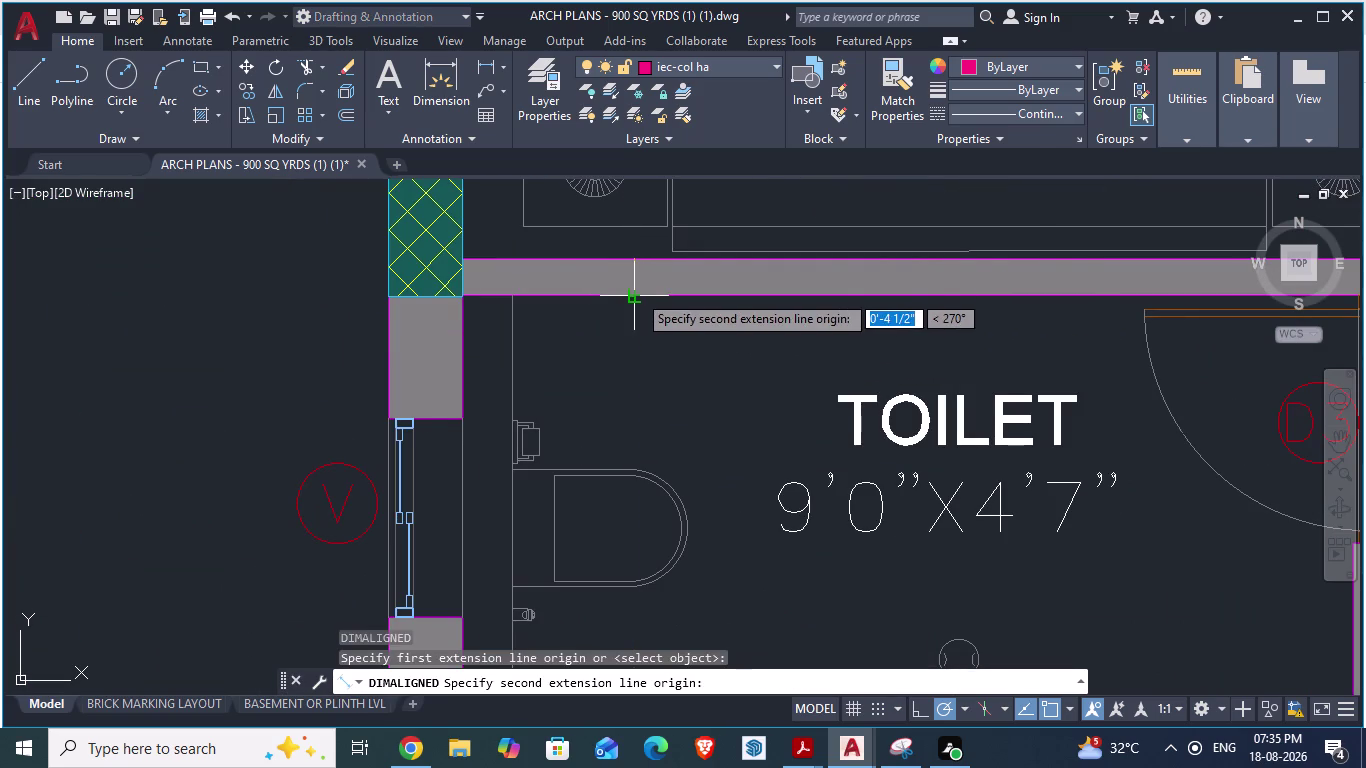
key(Escape)
Bring up the open windows list to move toward the GF_AUTOCAD drawing.
scroll(down, 3)
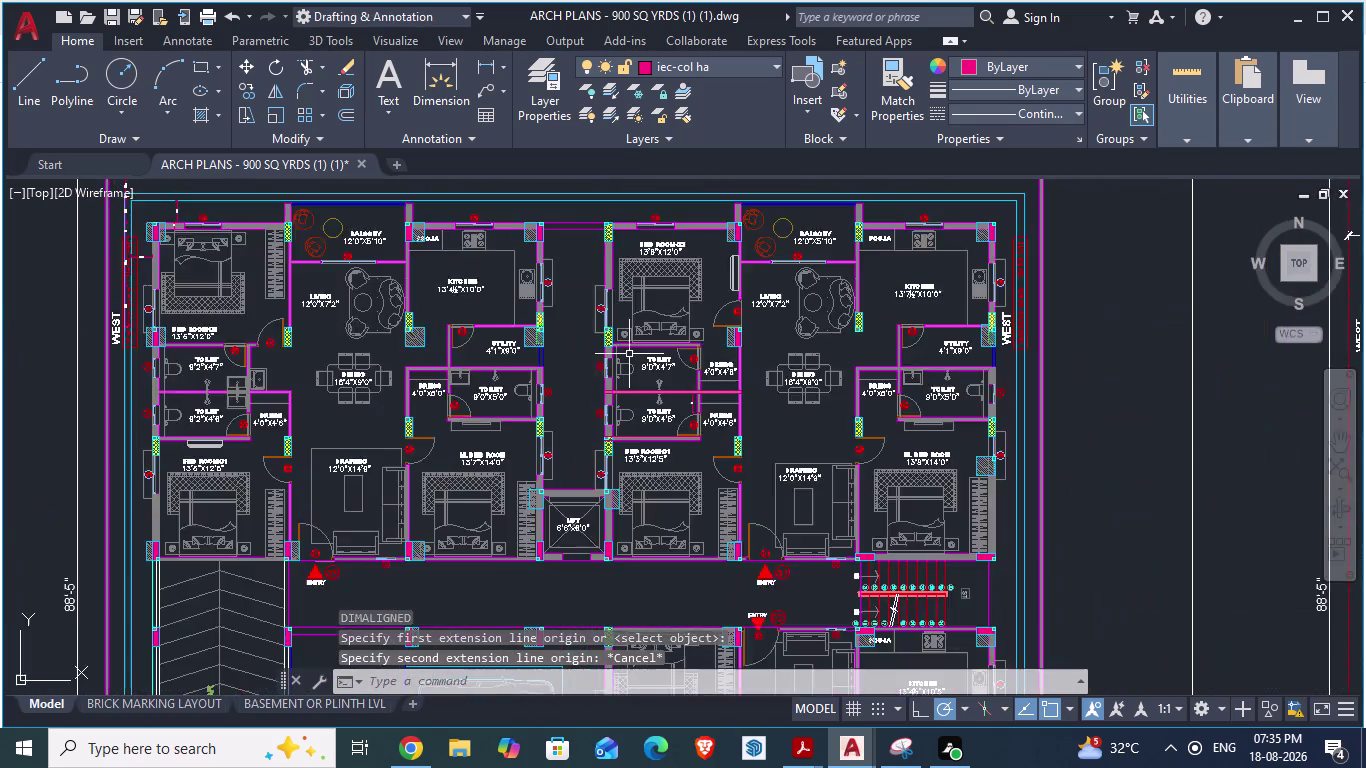
scroll(down, 3)
key(alt+Tab)
key(alt+Tab)
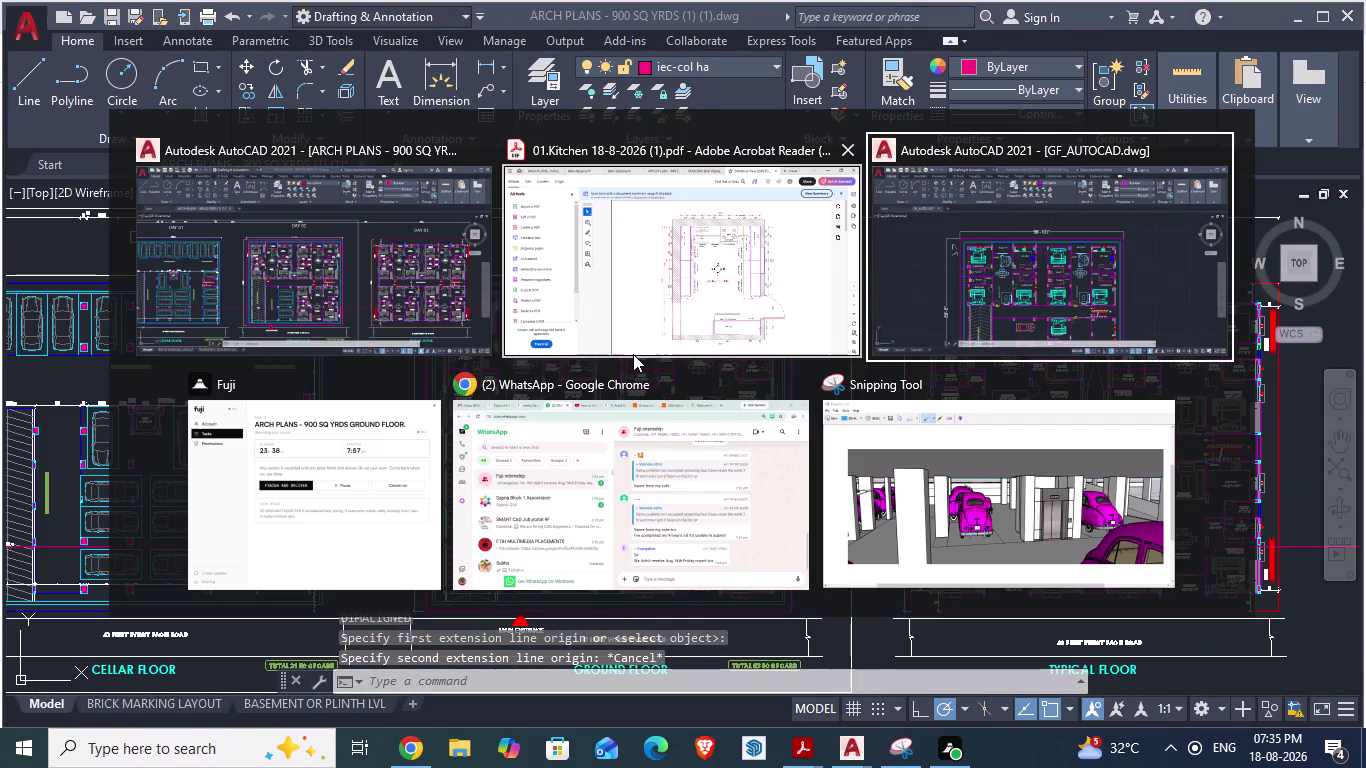
scroll(up, 3)
scroll(up, 3)
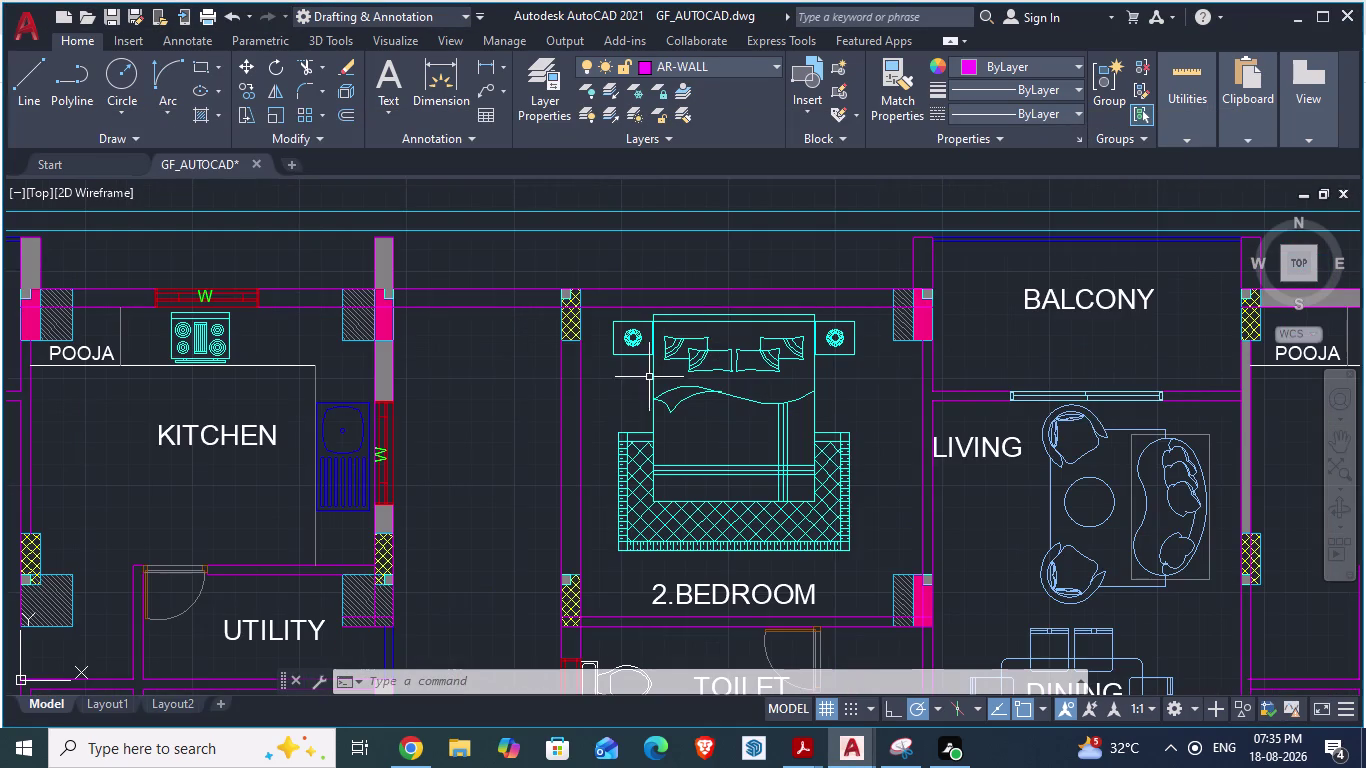
text(DA)
key(Return)
scroll(up, 3)
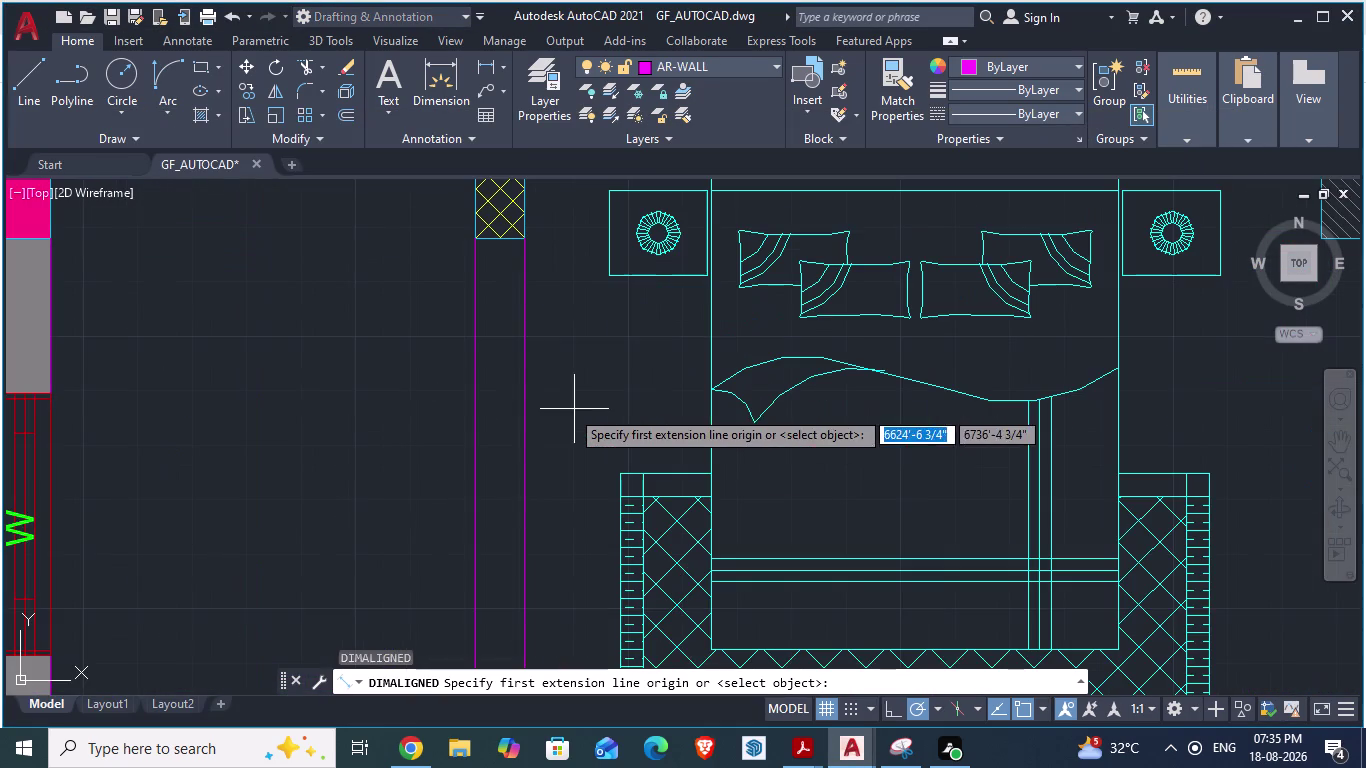
click(471, 414)
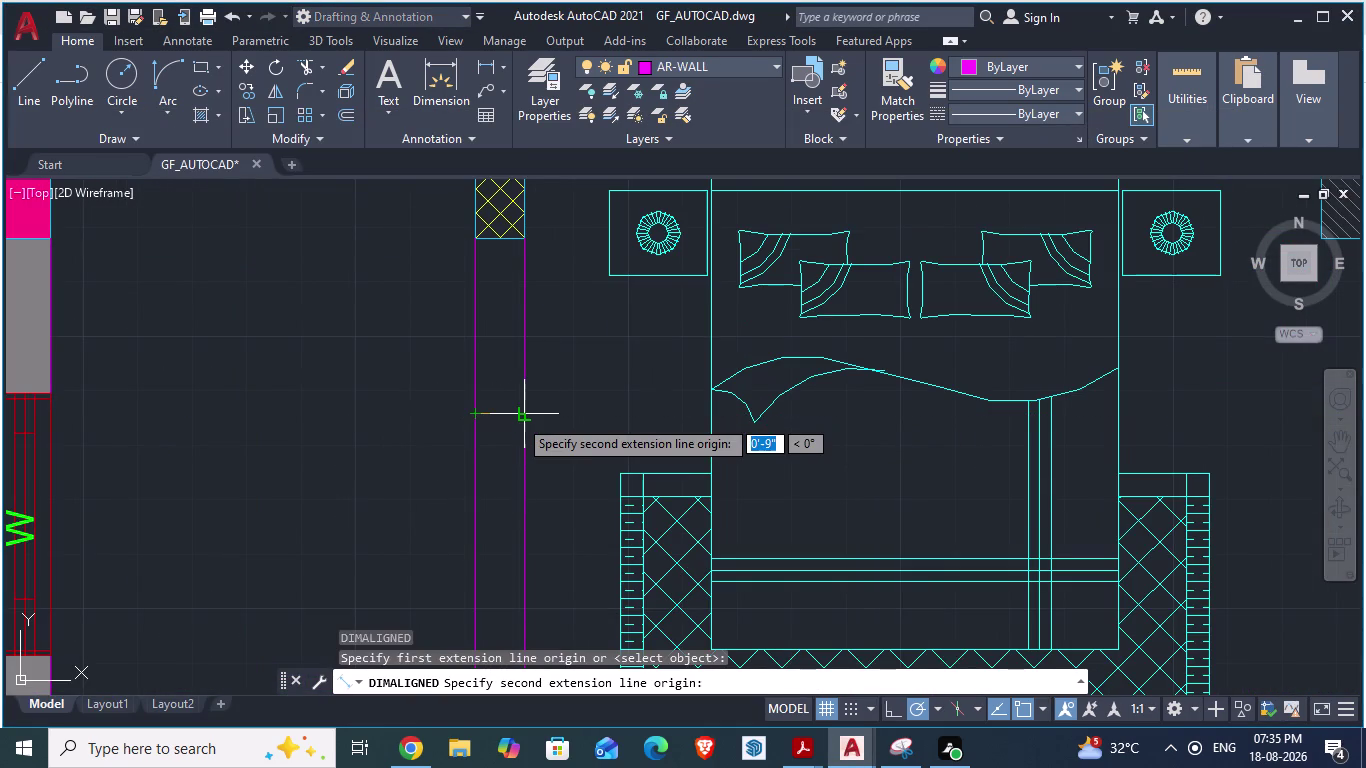
key(Escape)
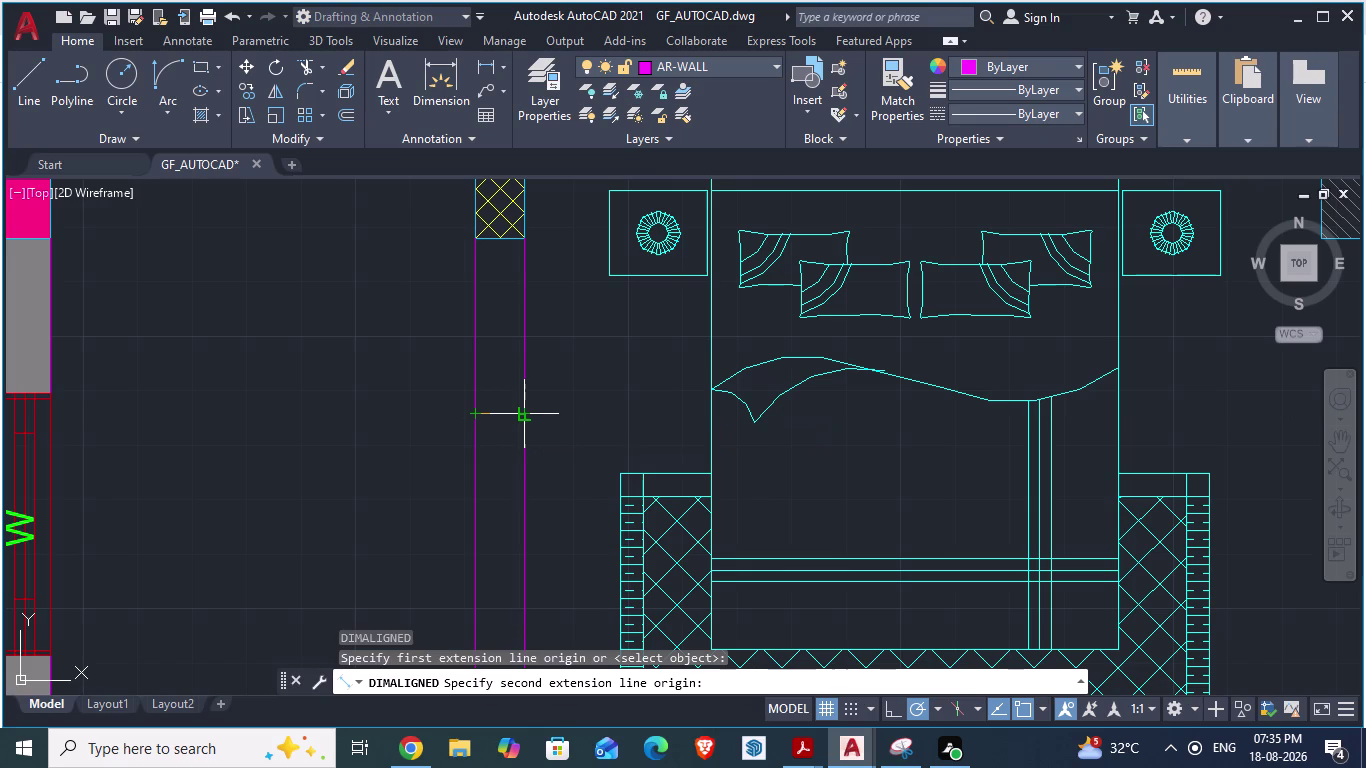
scroll(down, 3)
scroll(down, 3)
scroll(up, 3)
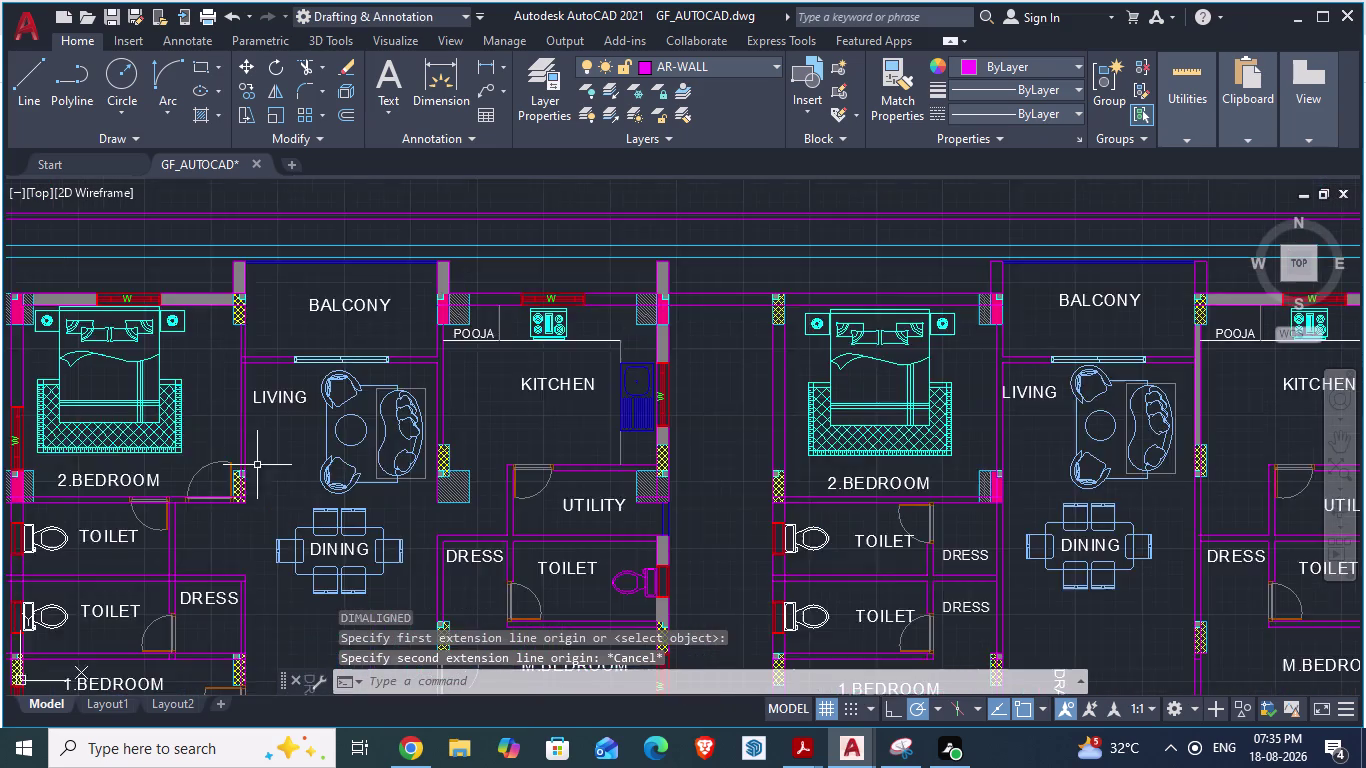
scroll(up, 3)
text(DA)
key(Return)
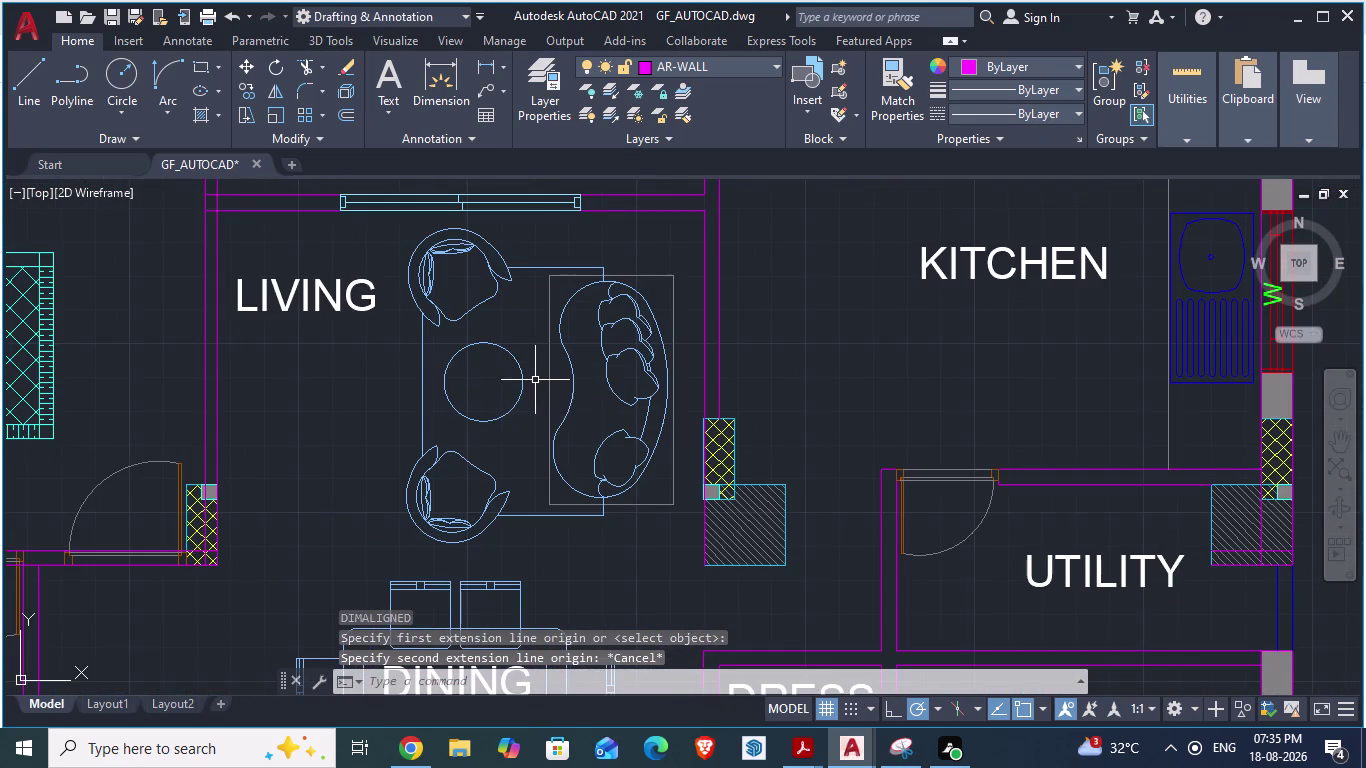
scroll(down, 3)
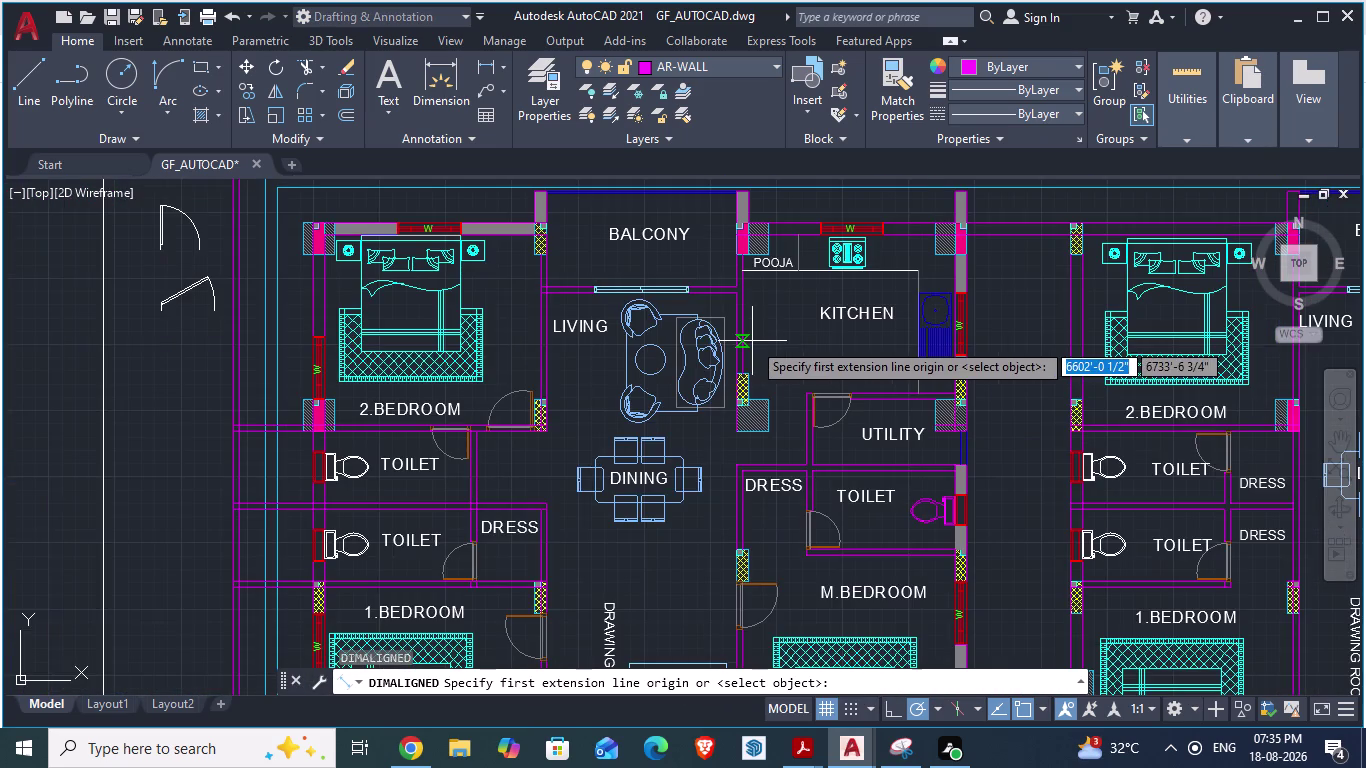
scroll(down, 3)
scroll(up, 3)
scroll(up, 3)
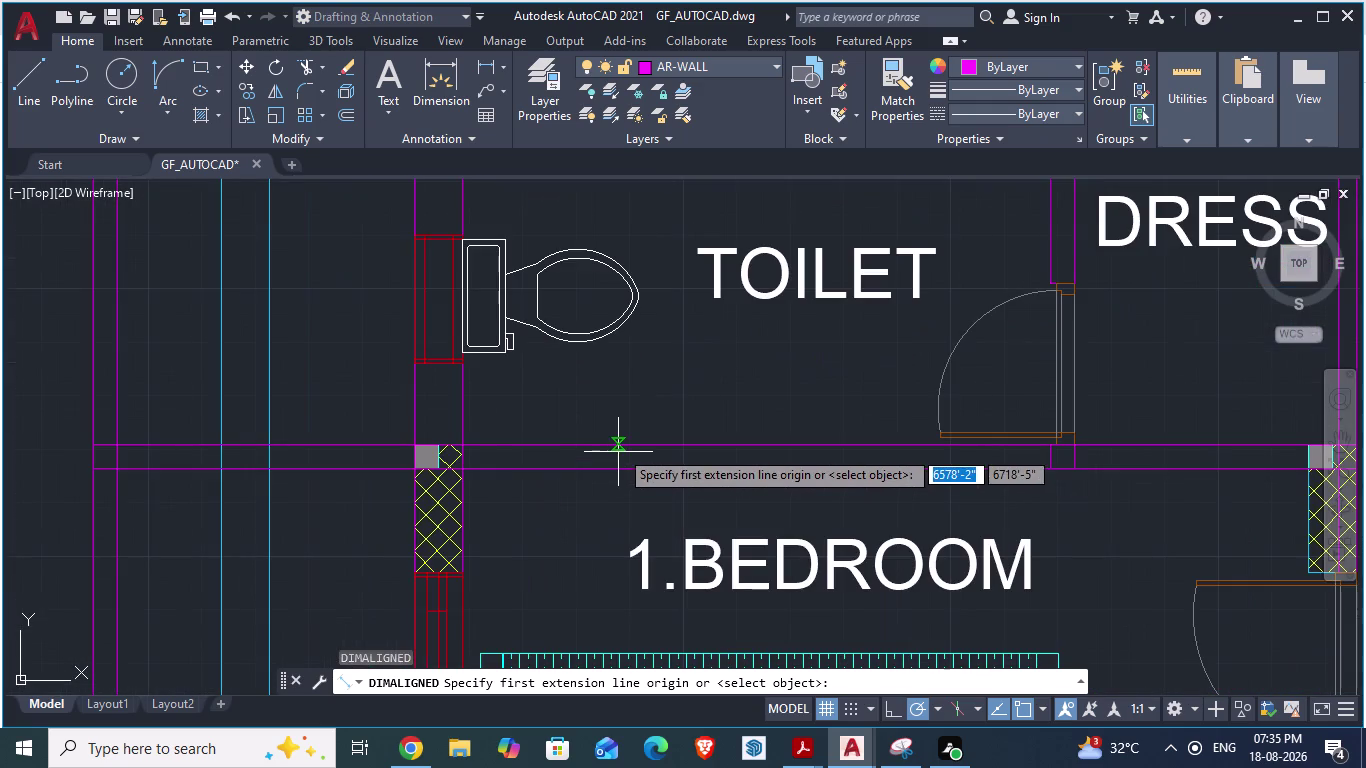
click(617, 445)
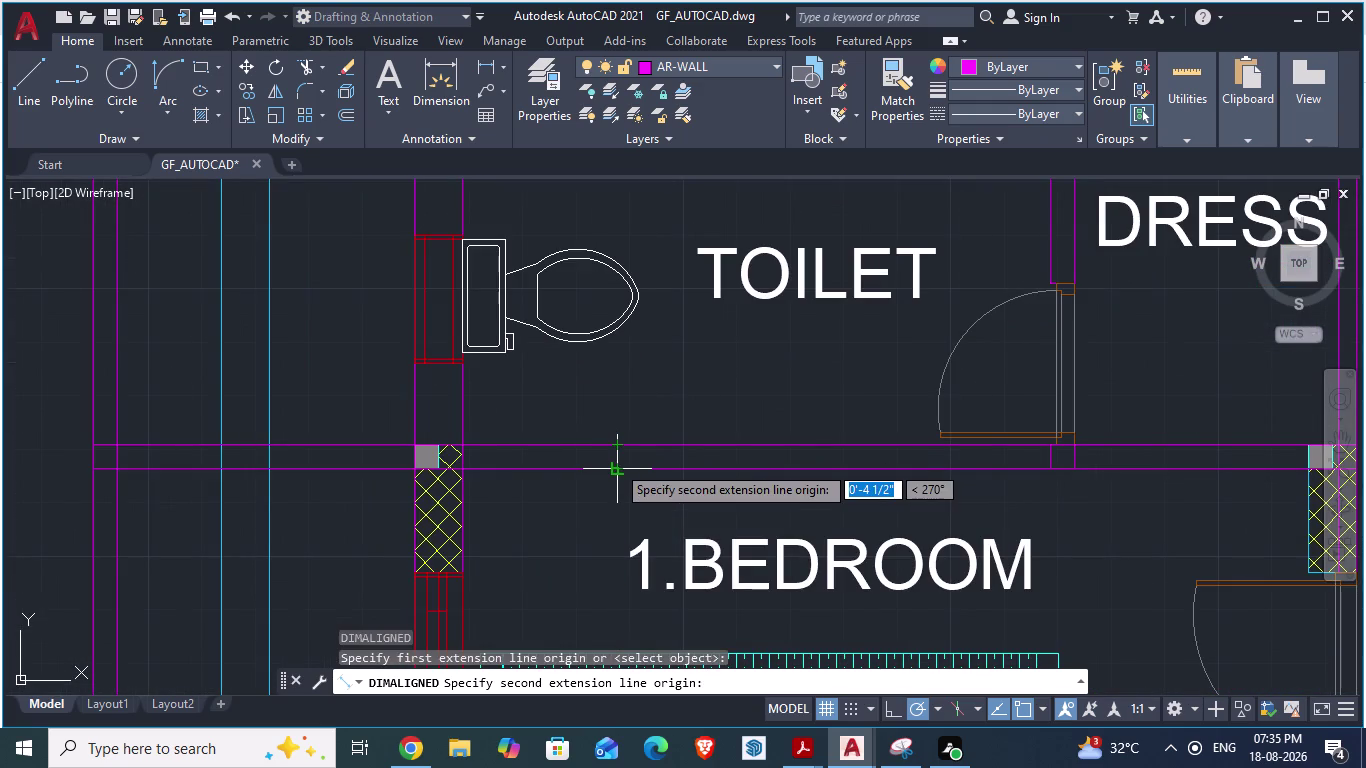
key(Escape)
scroll(down, 3)
scroll(down, 3)
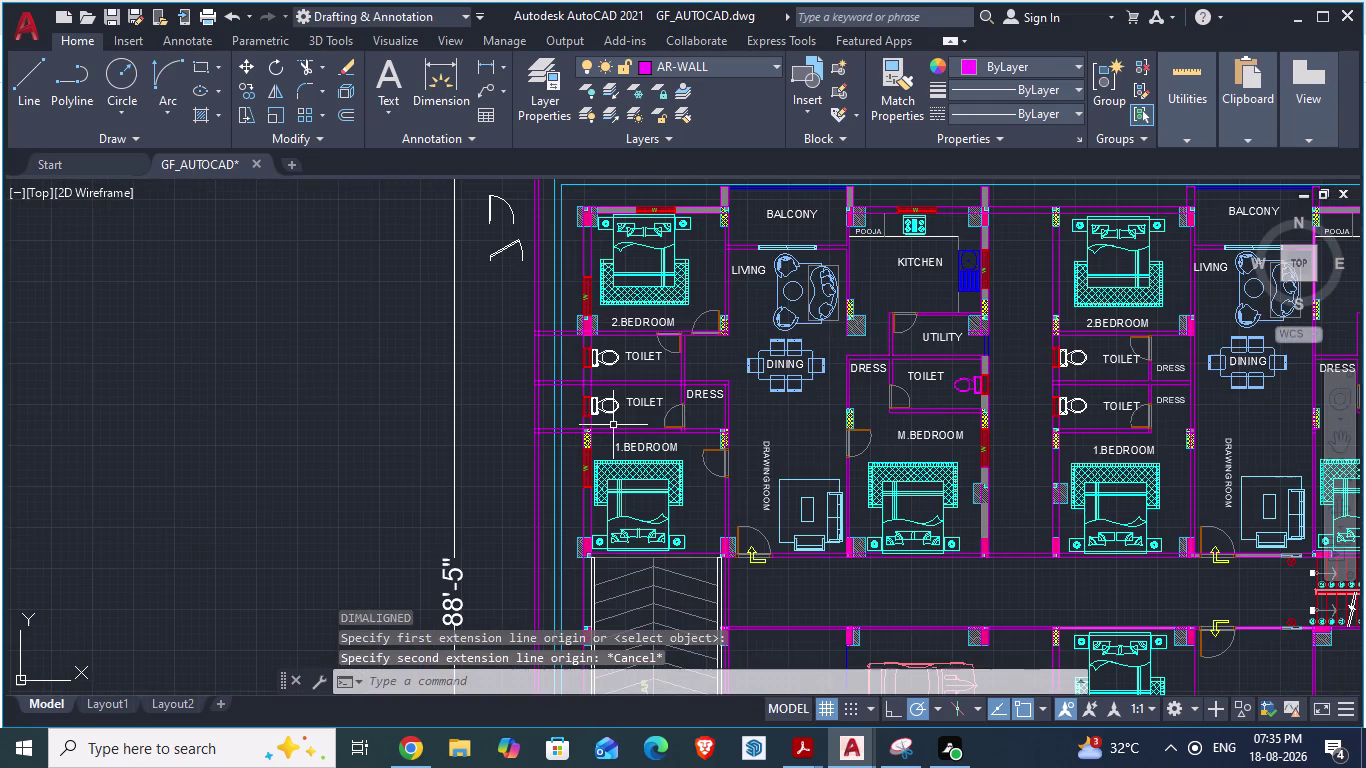
scroll(up, 3)
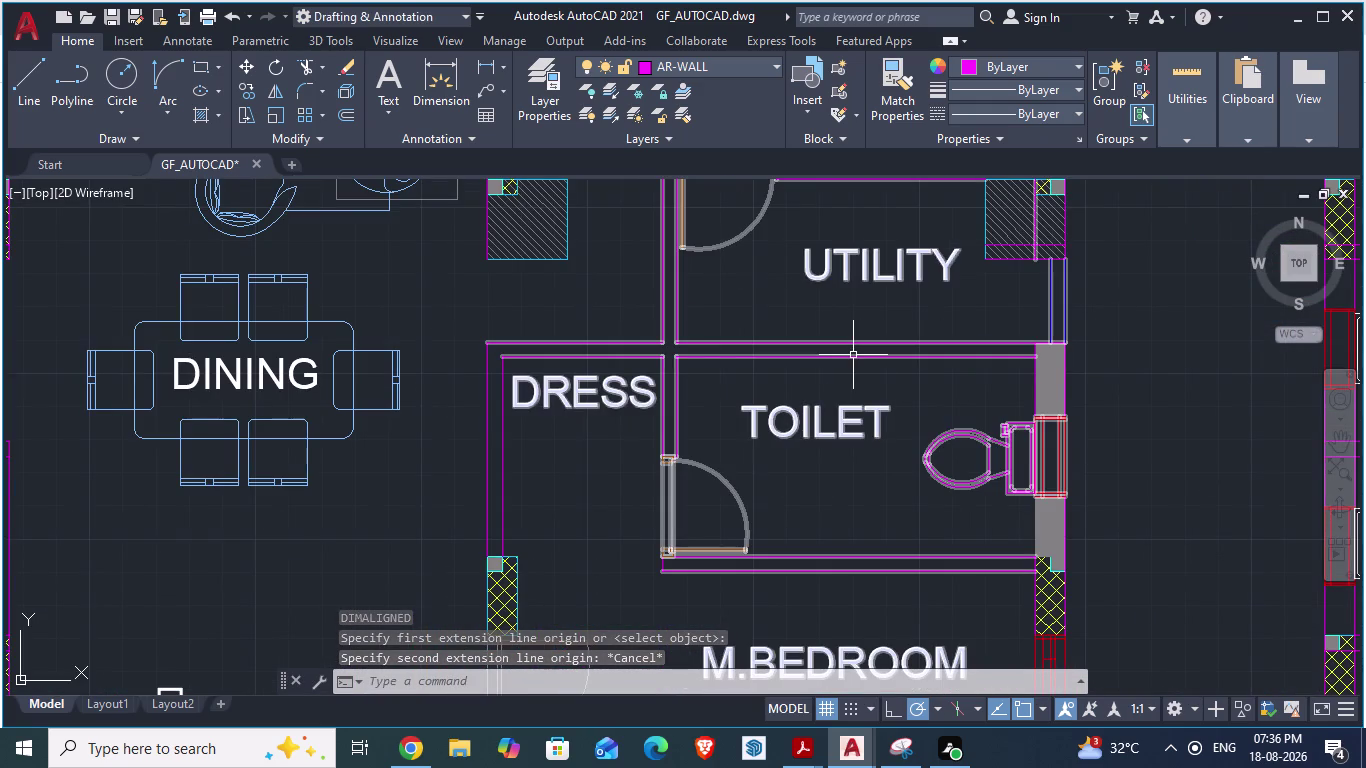
text(DA)
key(Return)
scroll(up, 3)
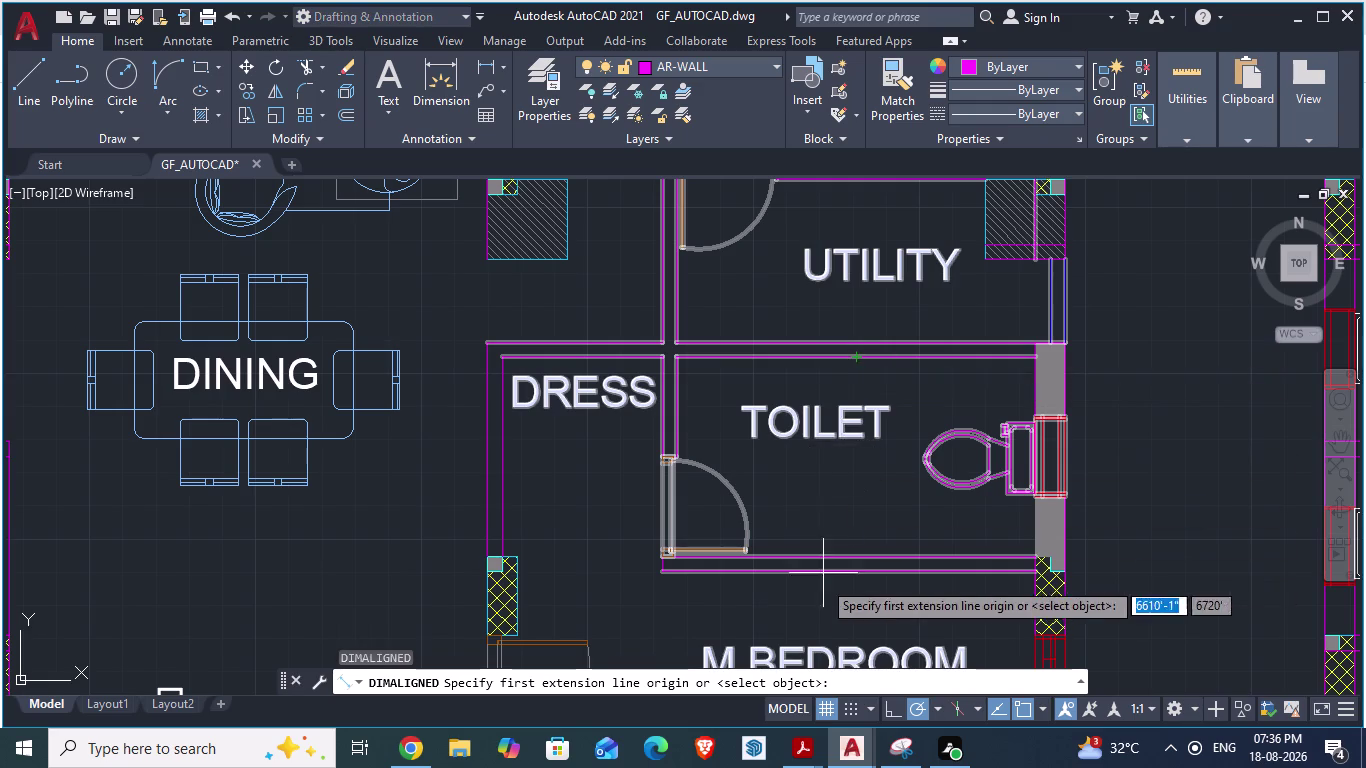
scroll(up, 3)
click(812, 528)
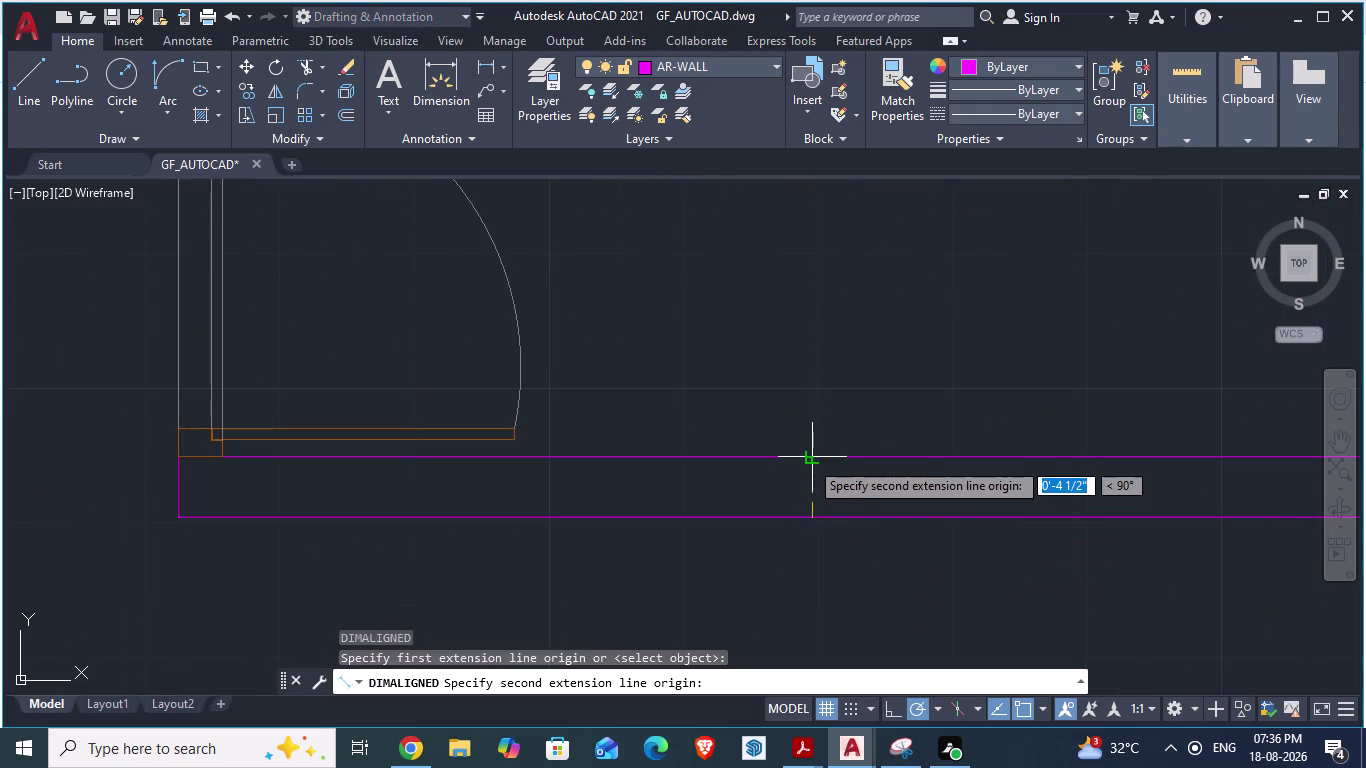
key(Escape)
scroll(down, 3)
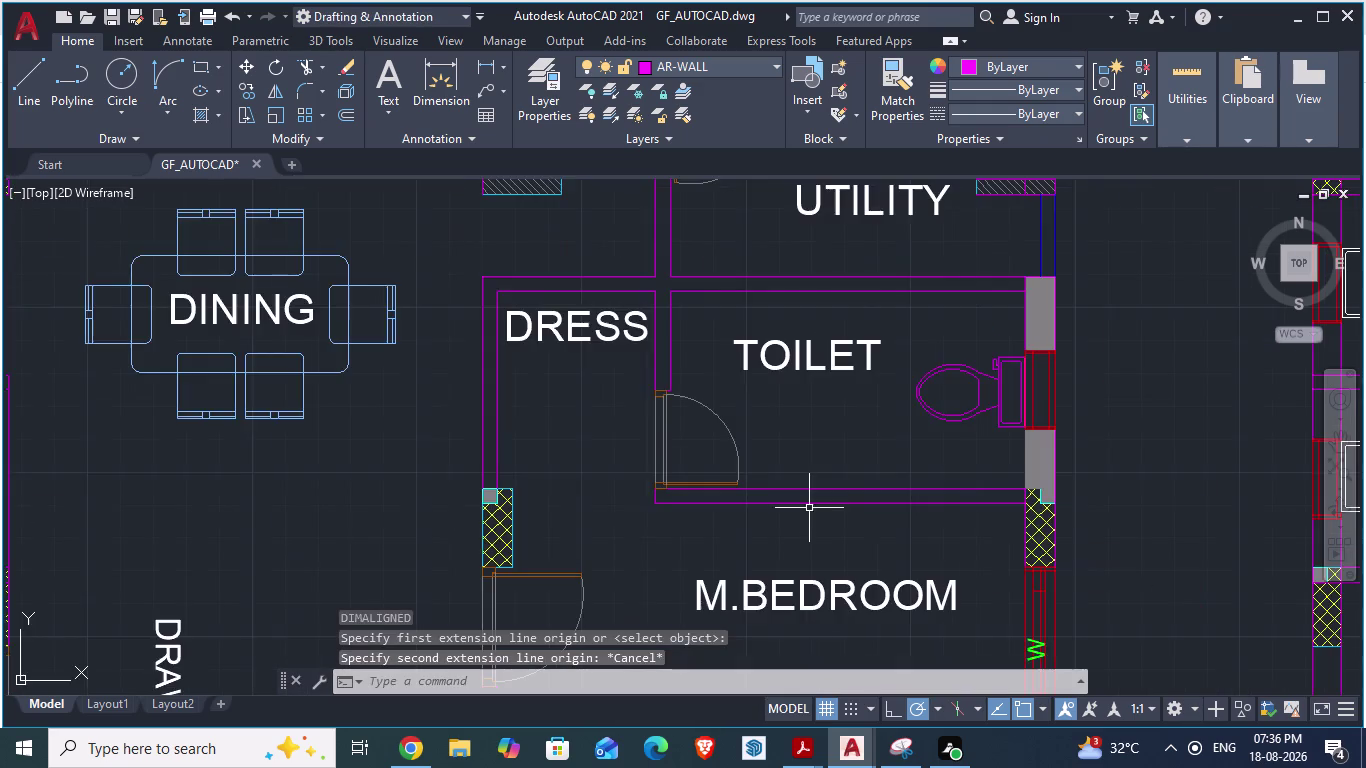
scroll(down, 3)
scroll(down, 3)
scroll(down, 3)
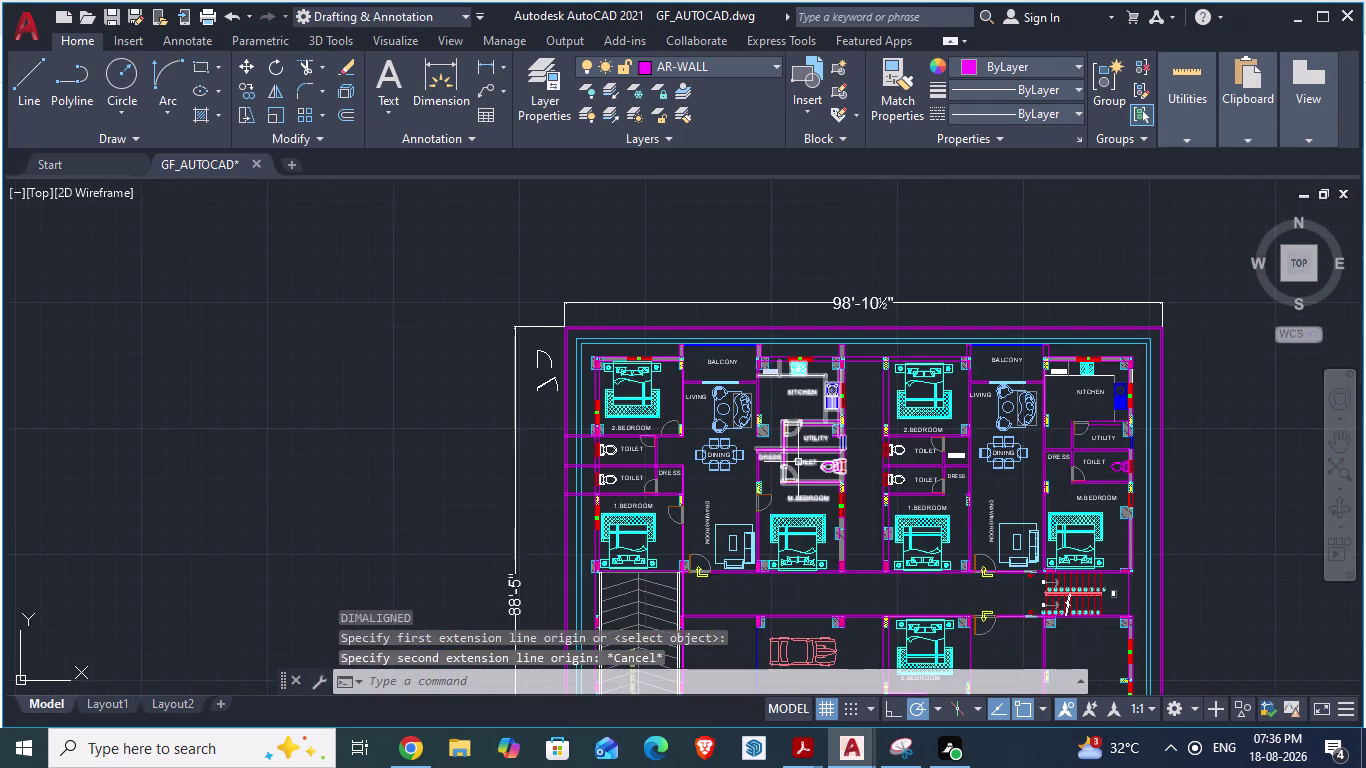
scroll(down, 3)
scroll(up, 3)
scroll(up, 3)
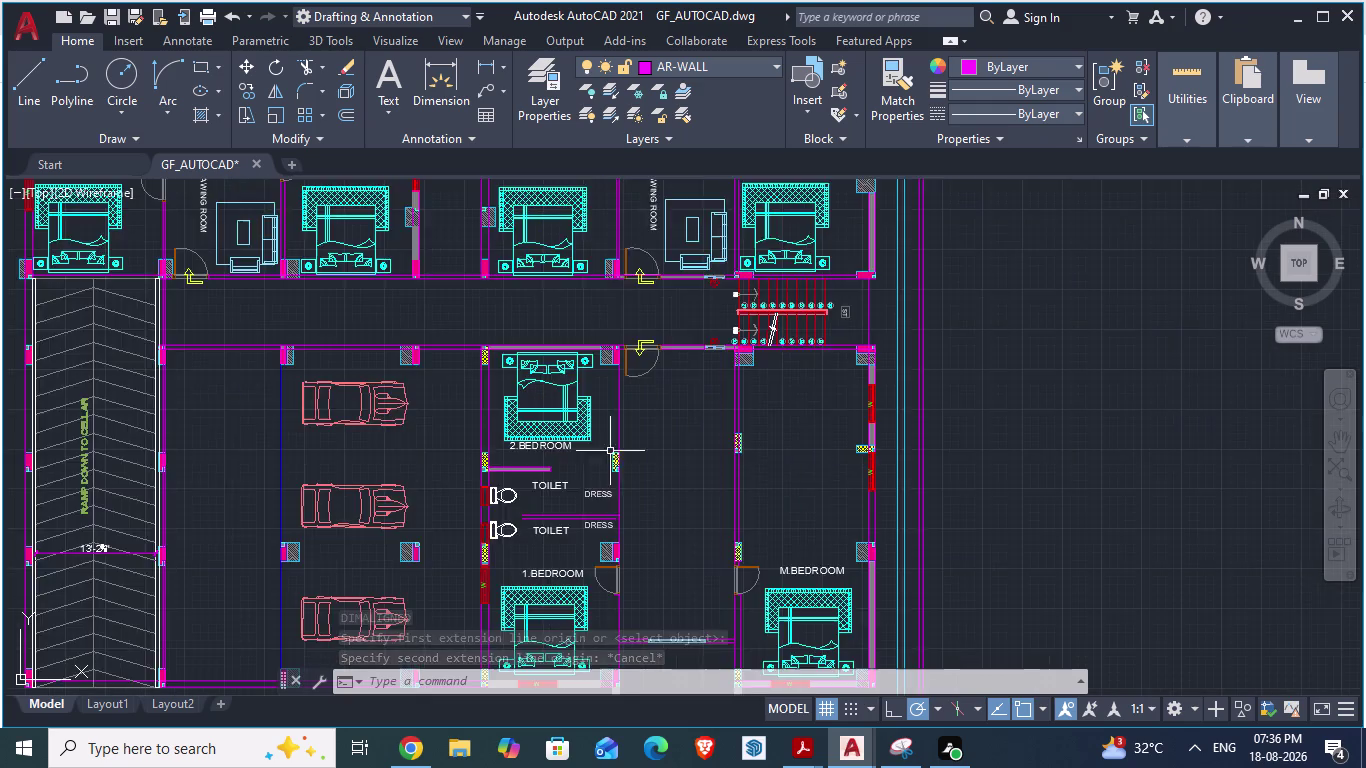
scroll(up, 3)
scroll(up, 3)
scroll(up, 3)
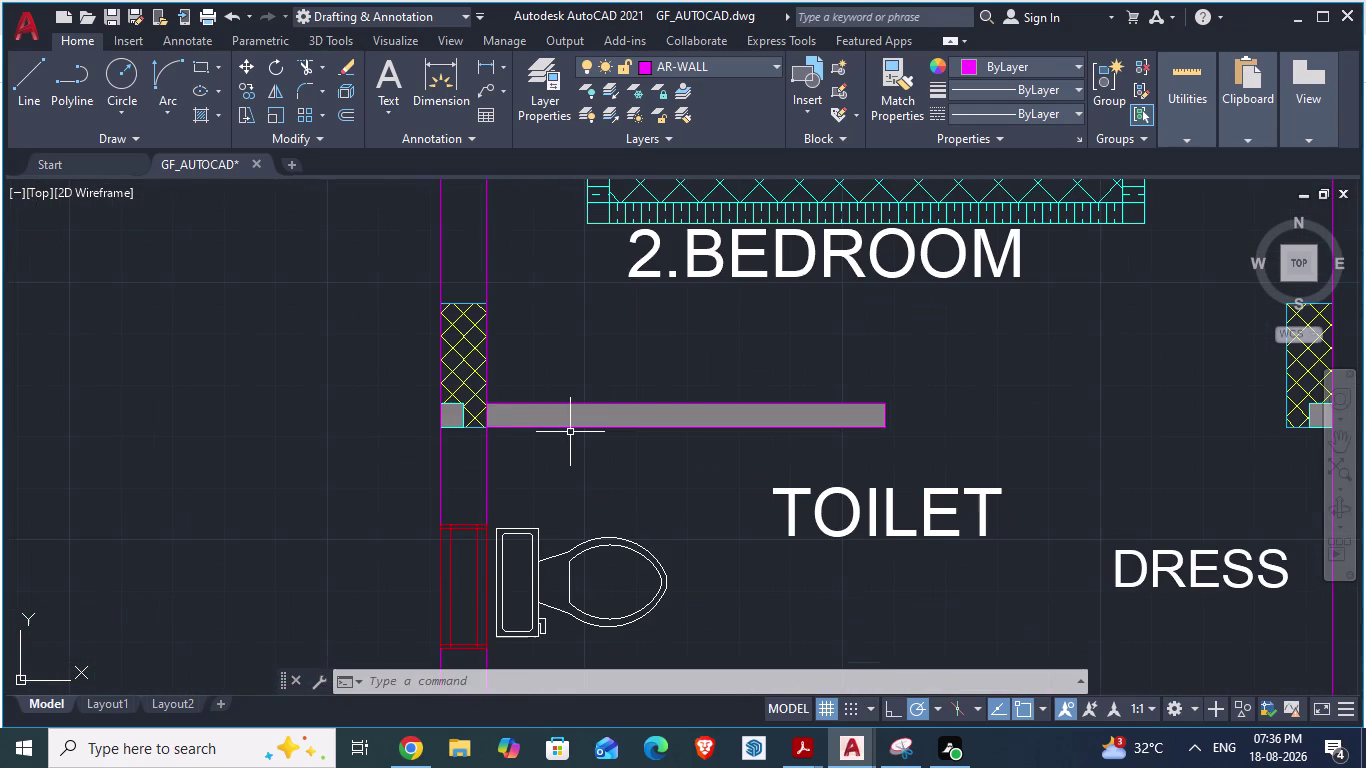
text(DA)
key(Return)
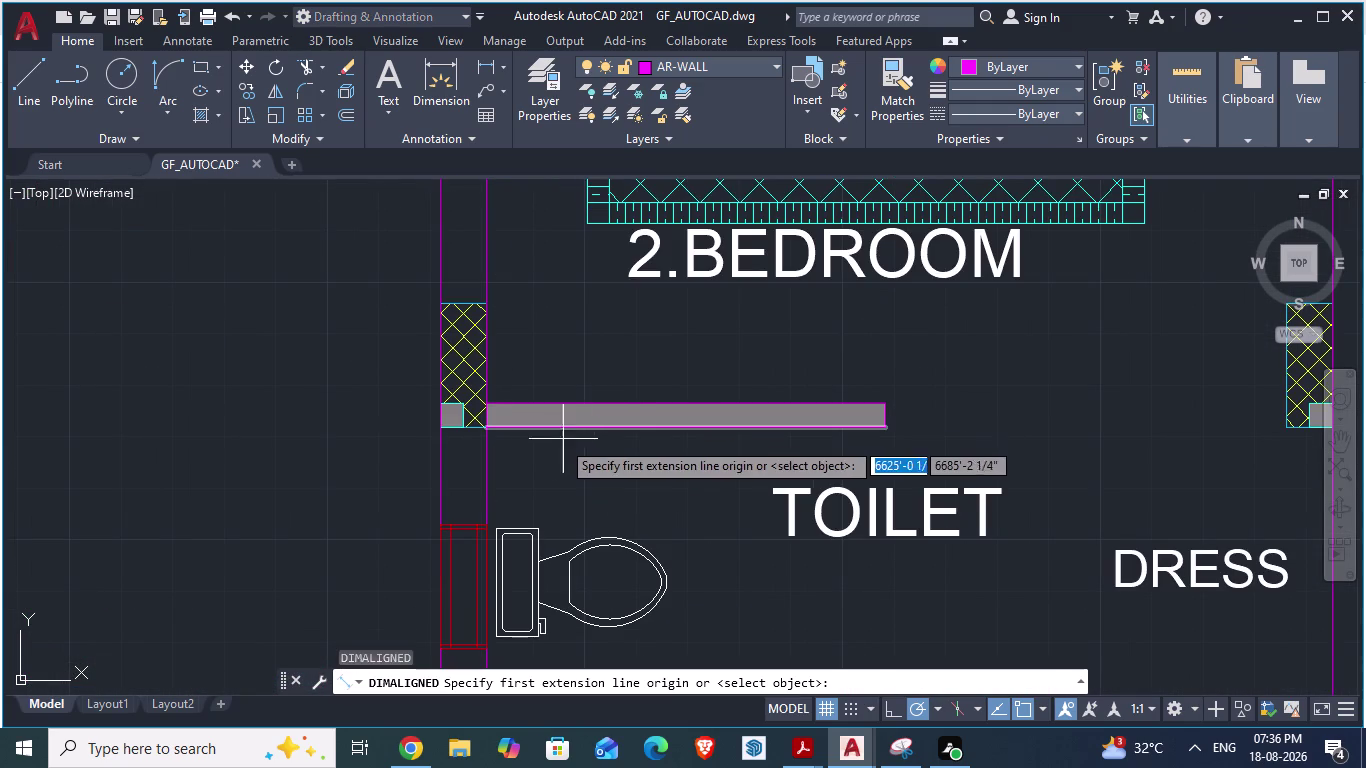
click(540, 405)
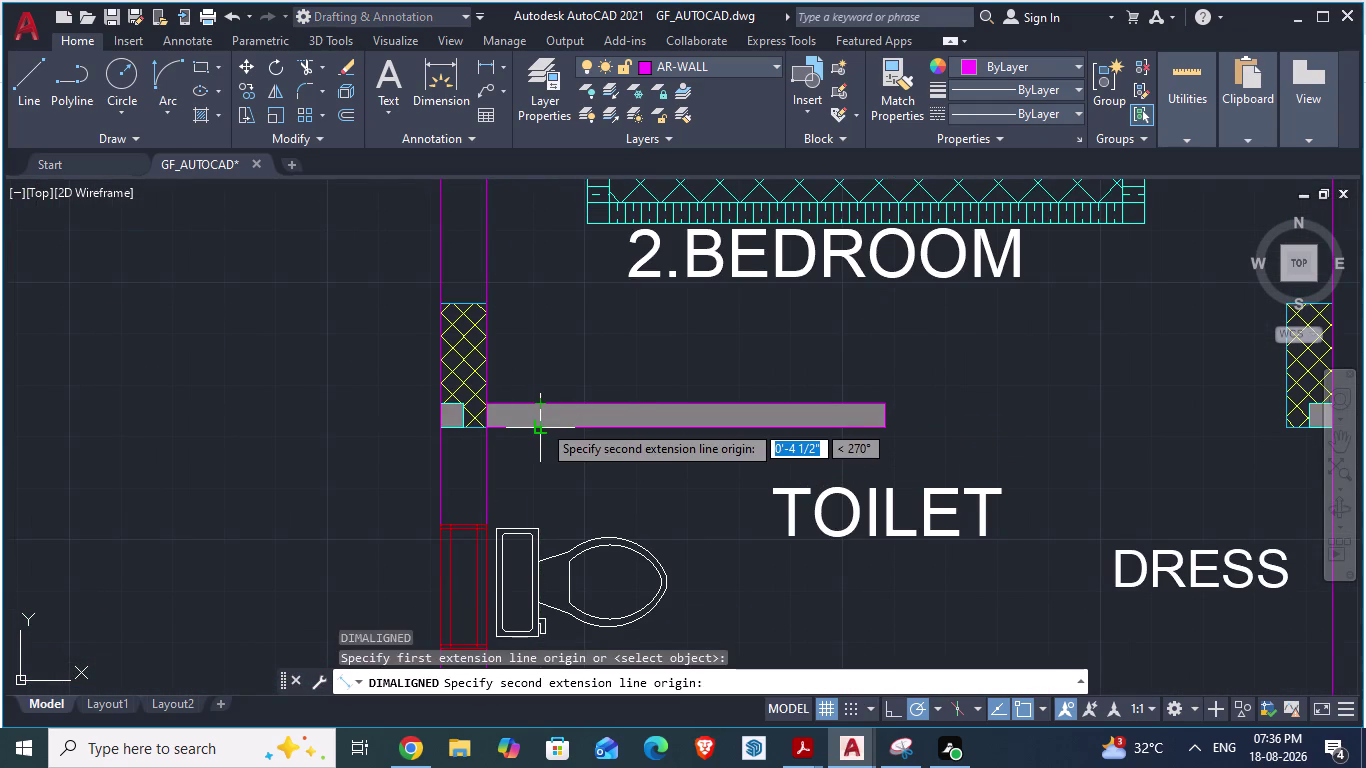
key(Escape)
scroll(down, 3)
scroll(up, 3)
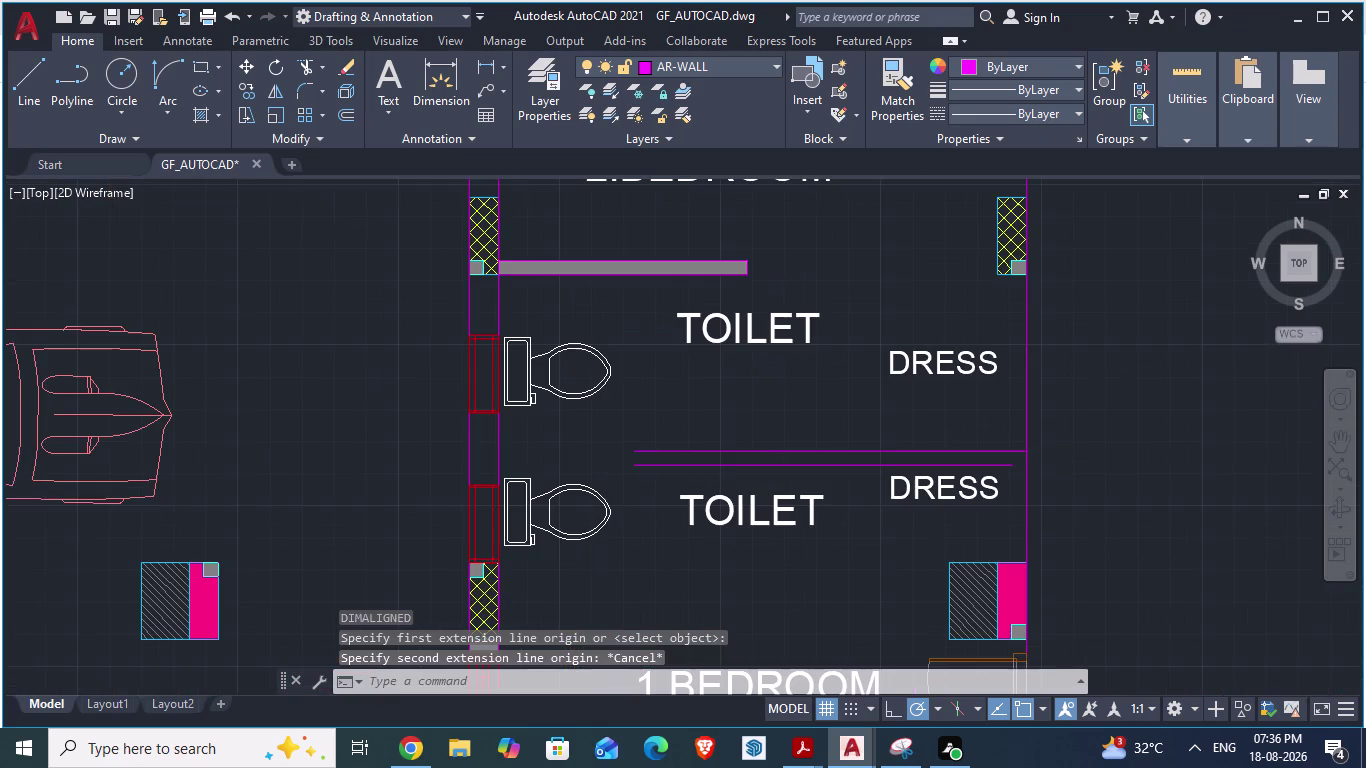
text(DA)
key(Return)
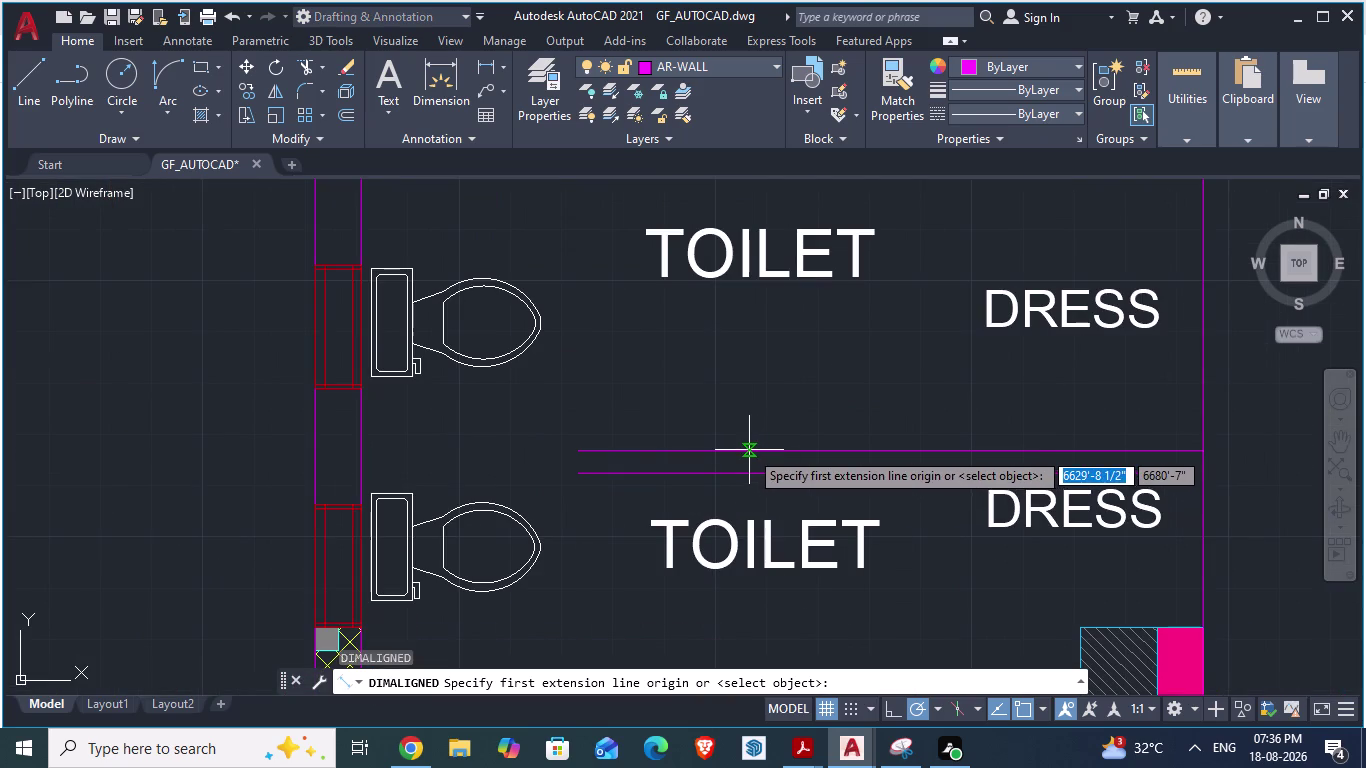
click(749, 450)
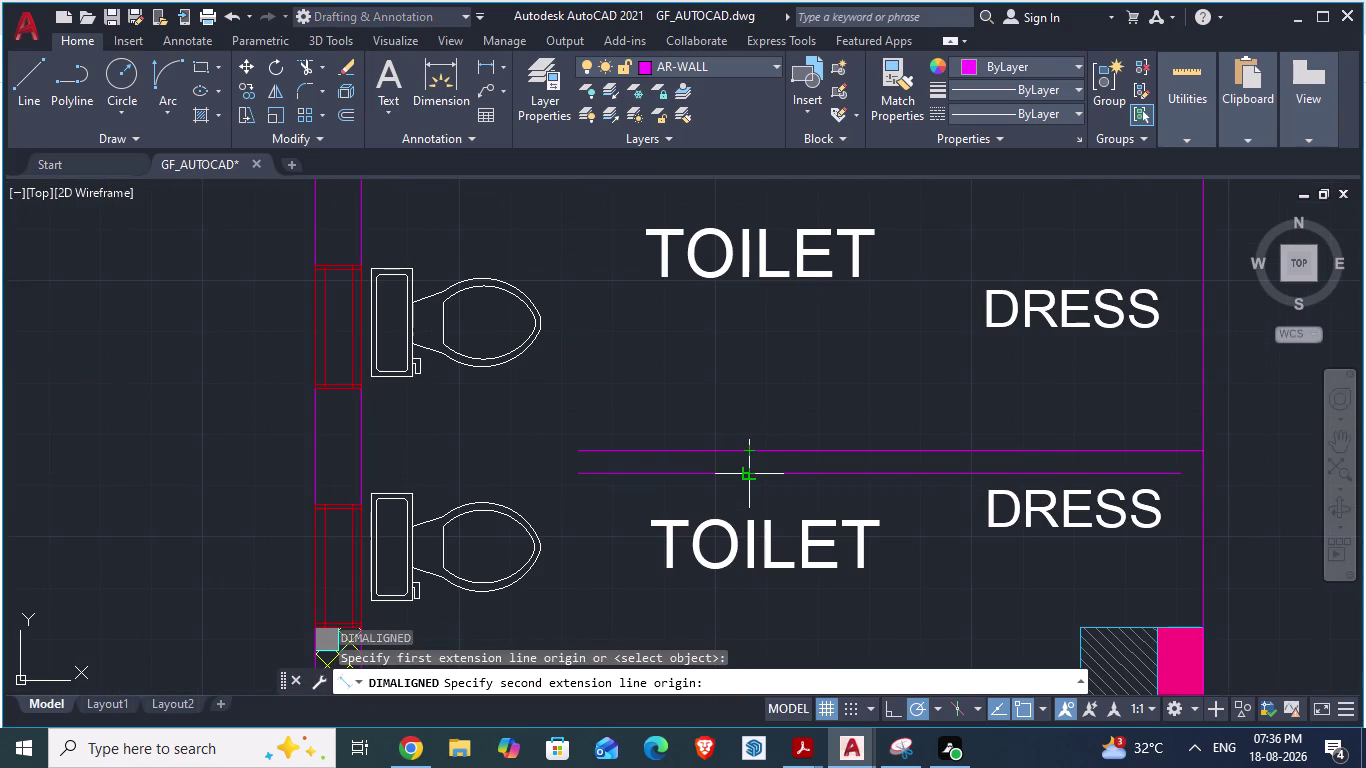
key(Escape)
scroll(down, 3)
scroll(up, 3)
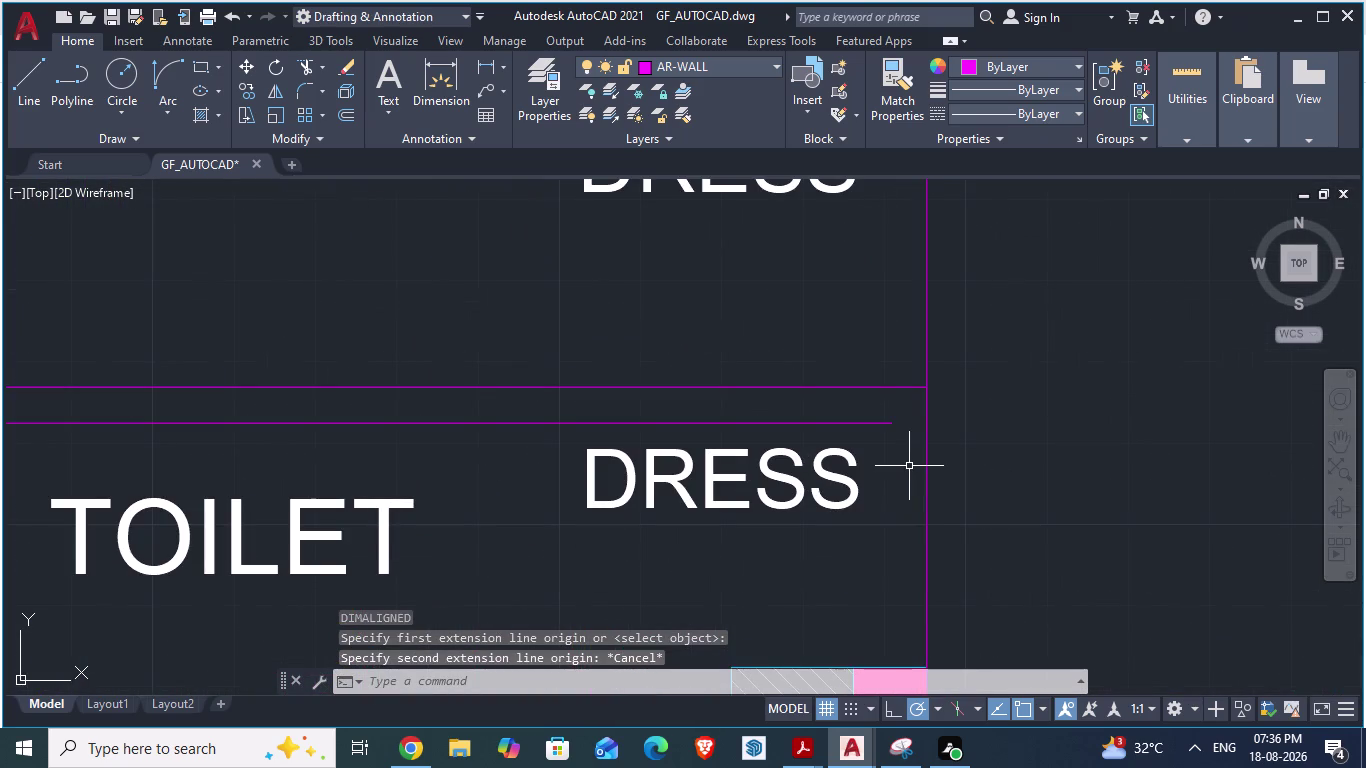
text(EX)
Extend the short lower partition line to the wall and save the drawing.
key(Return)
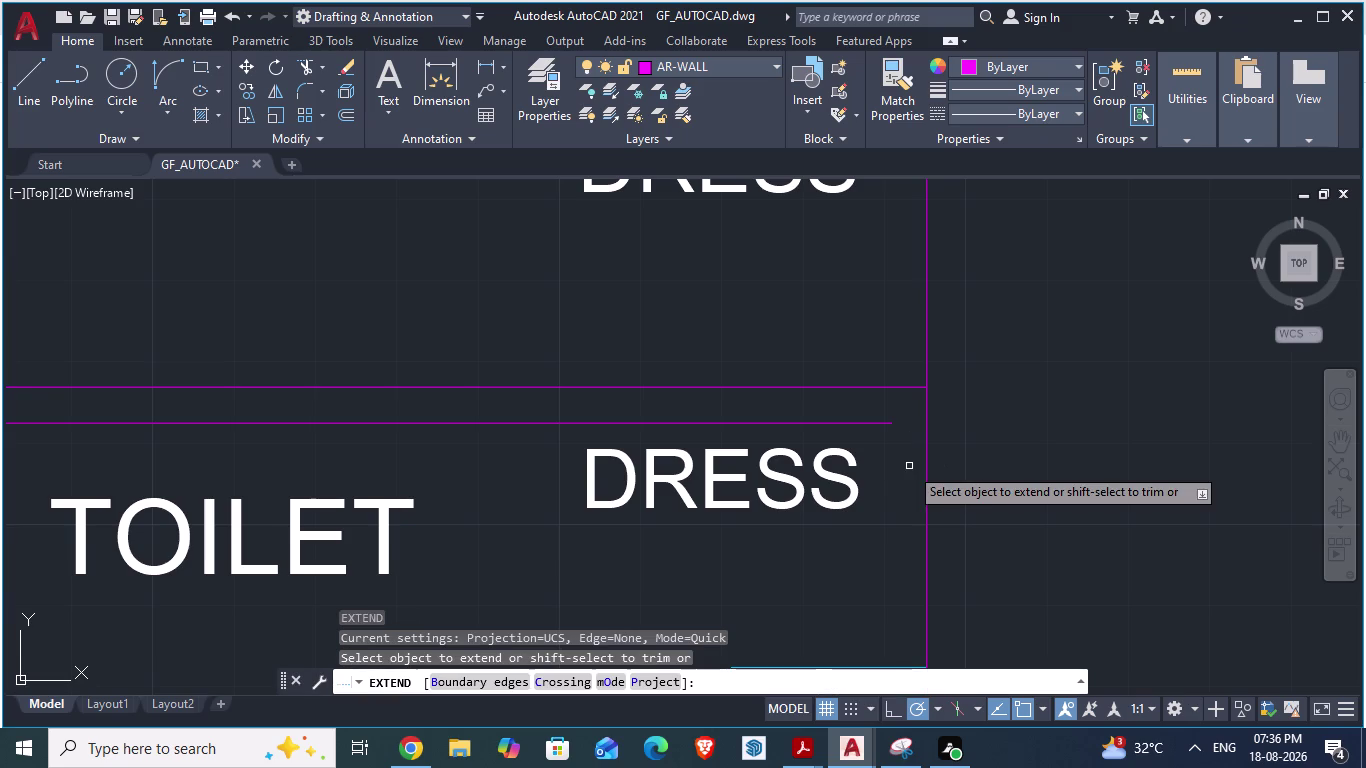
scroll(up, 3)
click(871, 418)
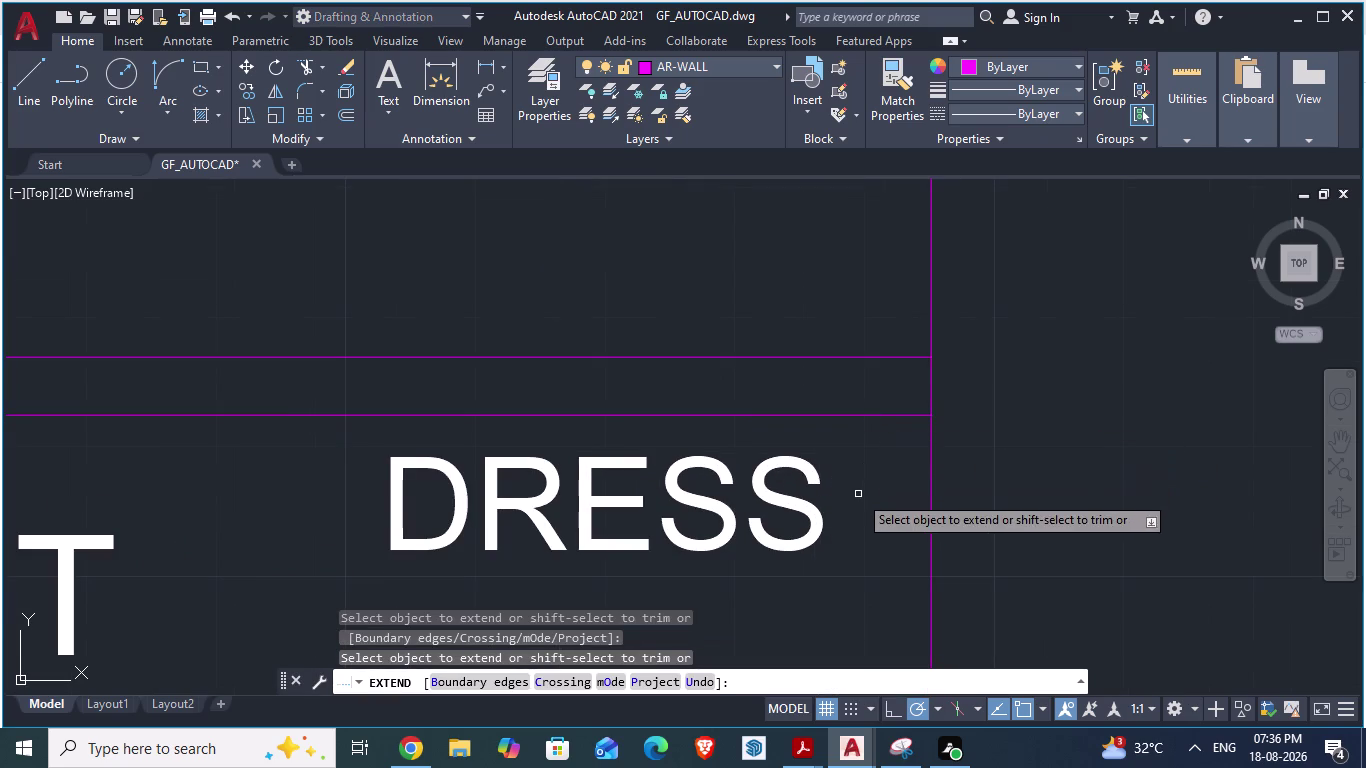
key(Escape)
key(ctrl+s)
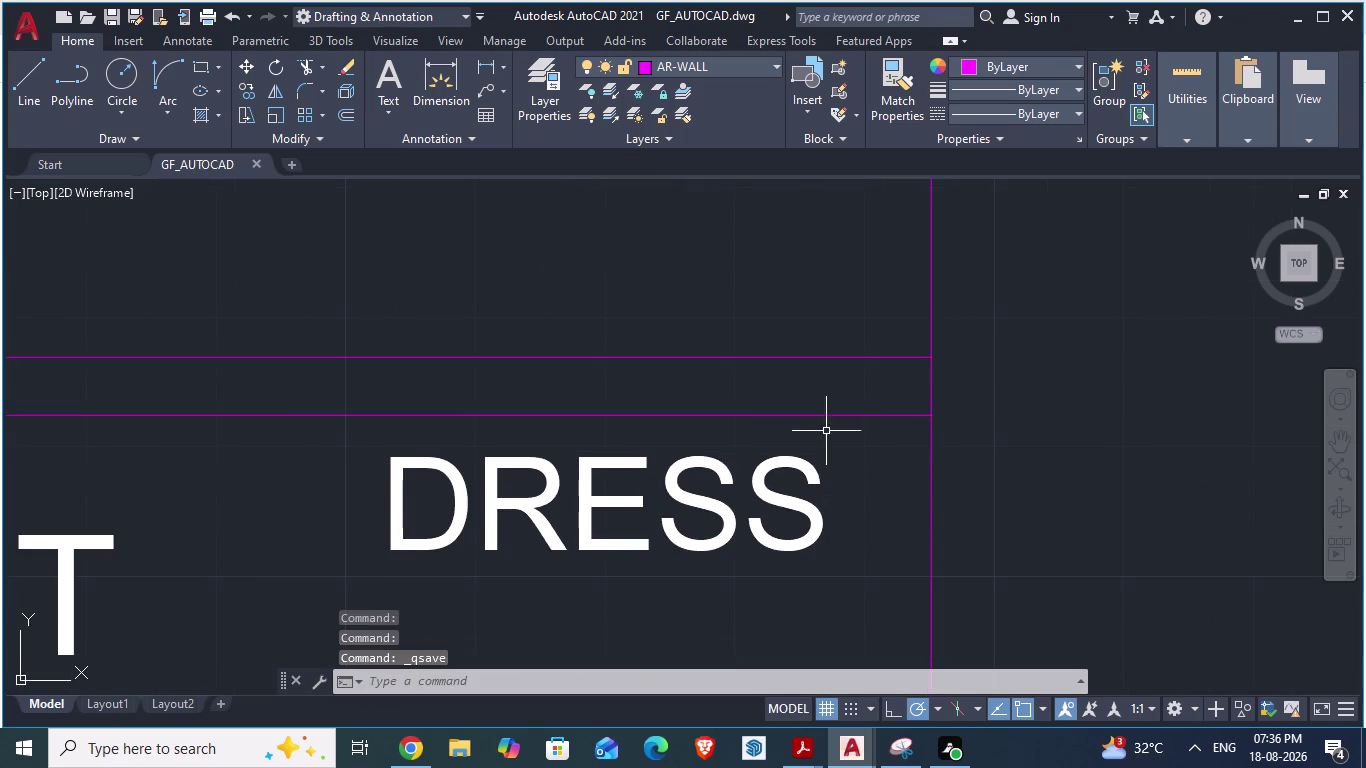
Select the vertical wall line beside DRESS.
scroll(down, 3)
scroll(up, 3)
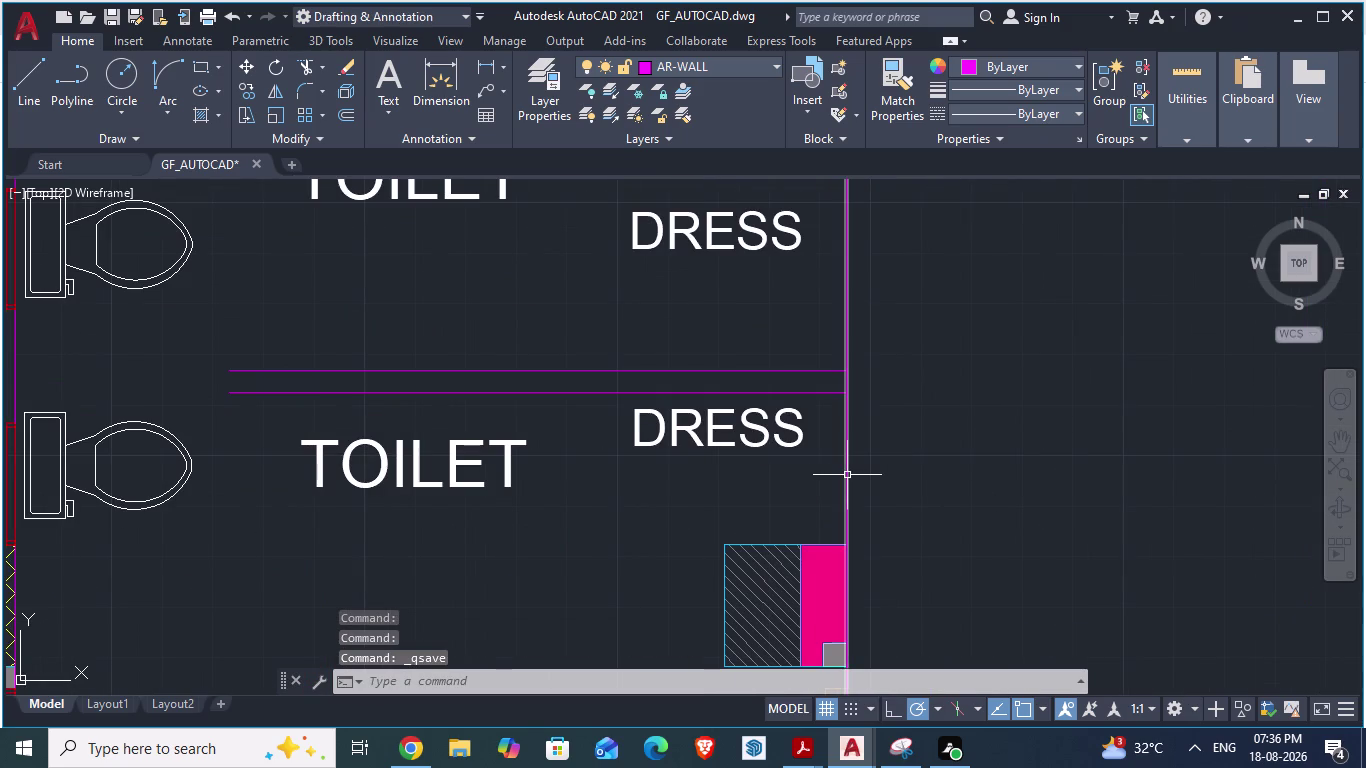
click(847, 475)
scroll(down, 3)
scroll(down, 3)
scroll(up, 3)
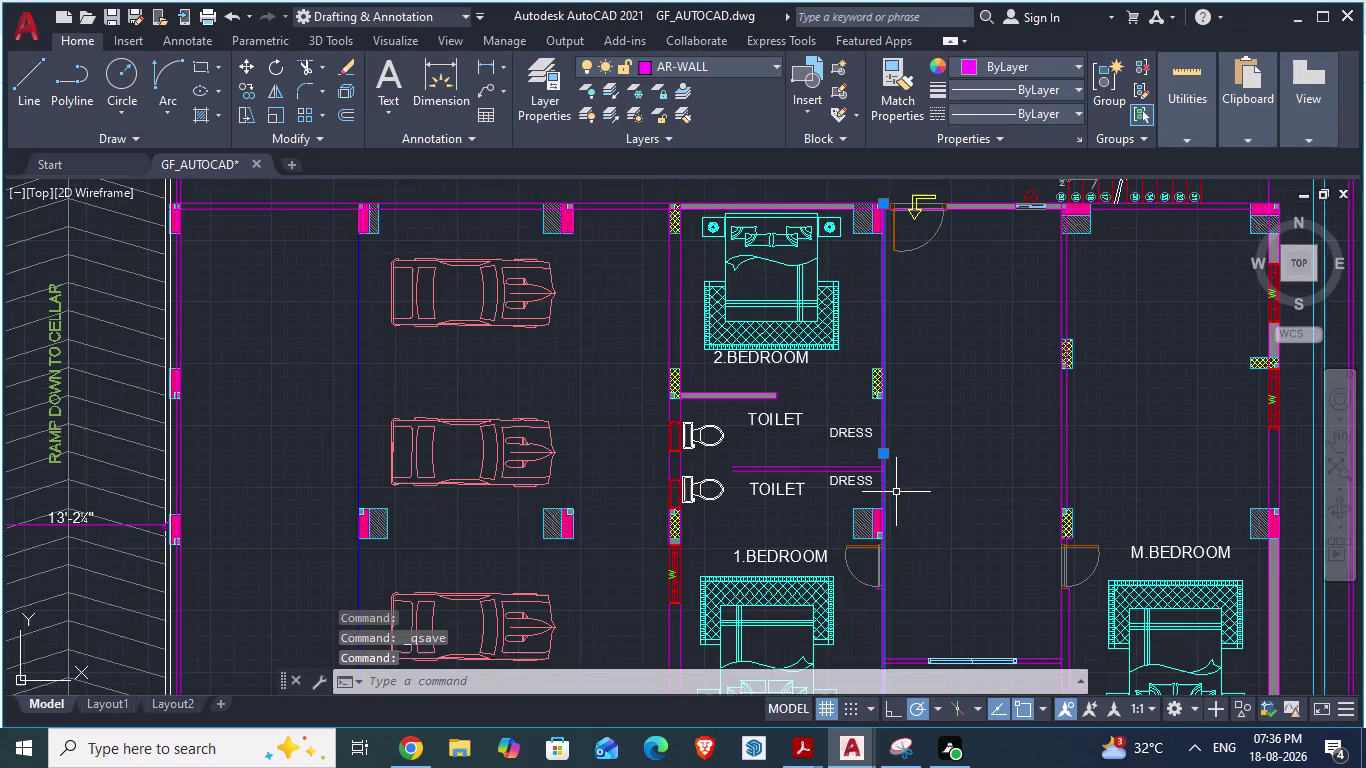
scroll(up, 3)
scroll(up, 3)
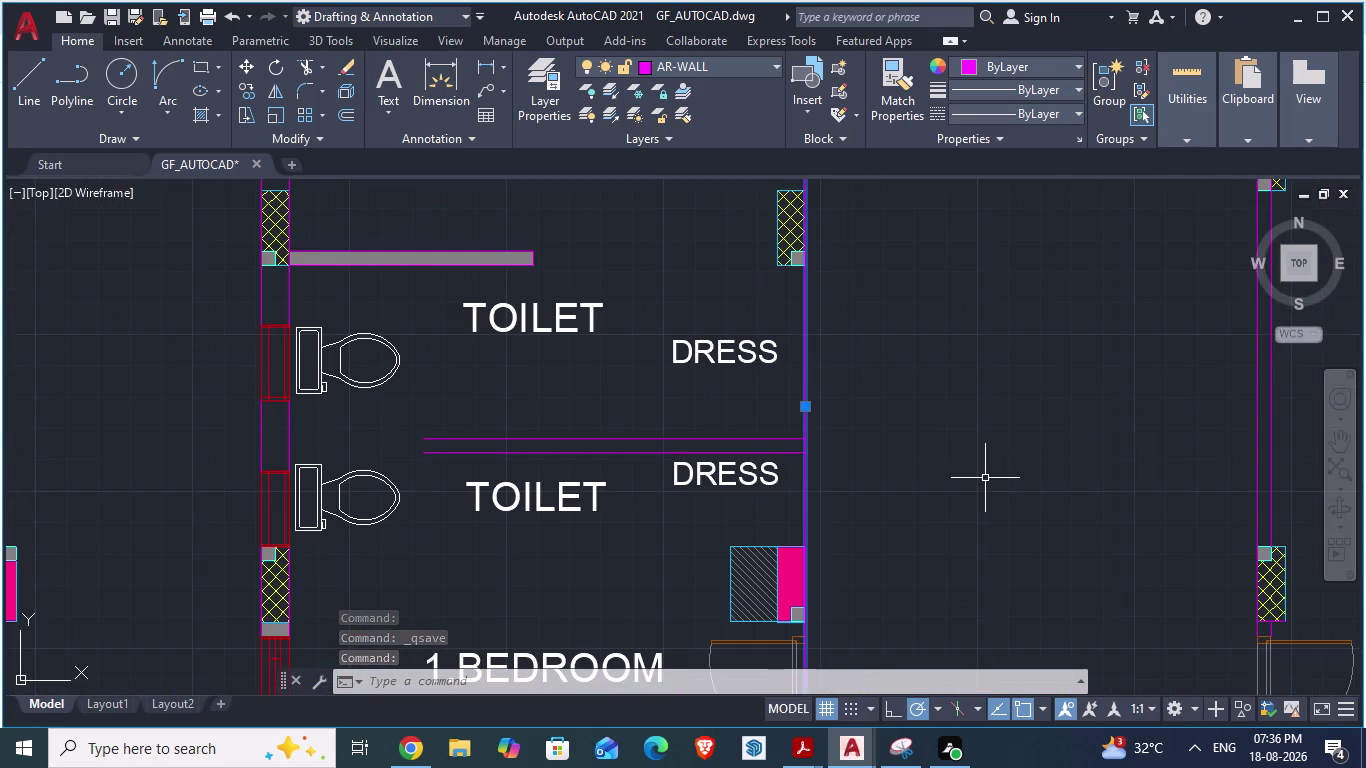
key(o)
key(Return)
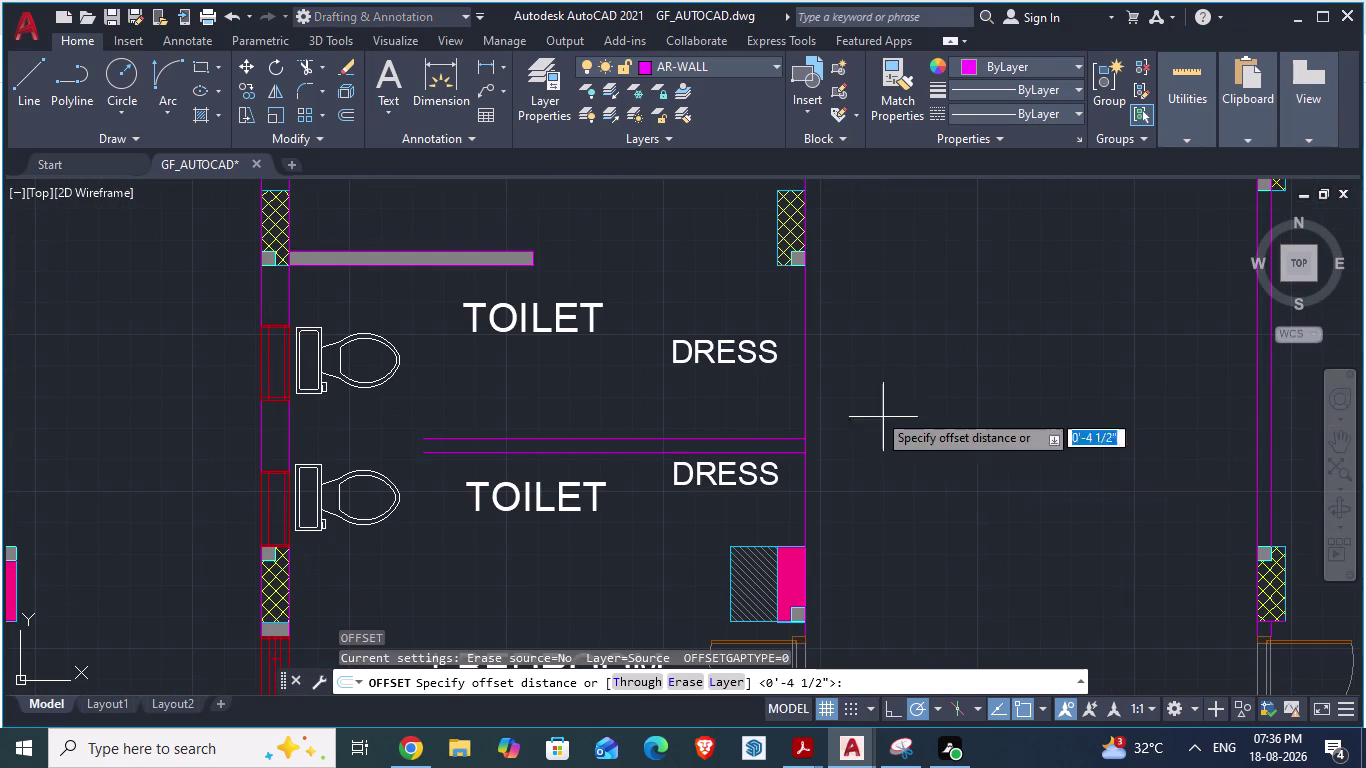
click(805, 391)
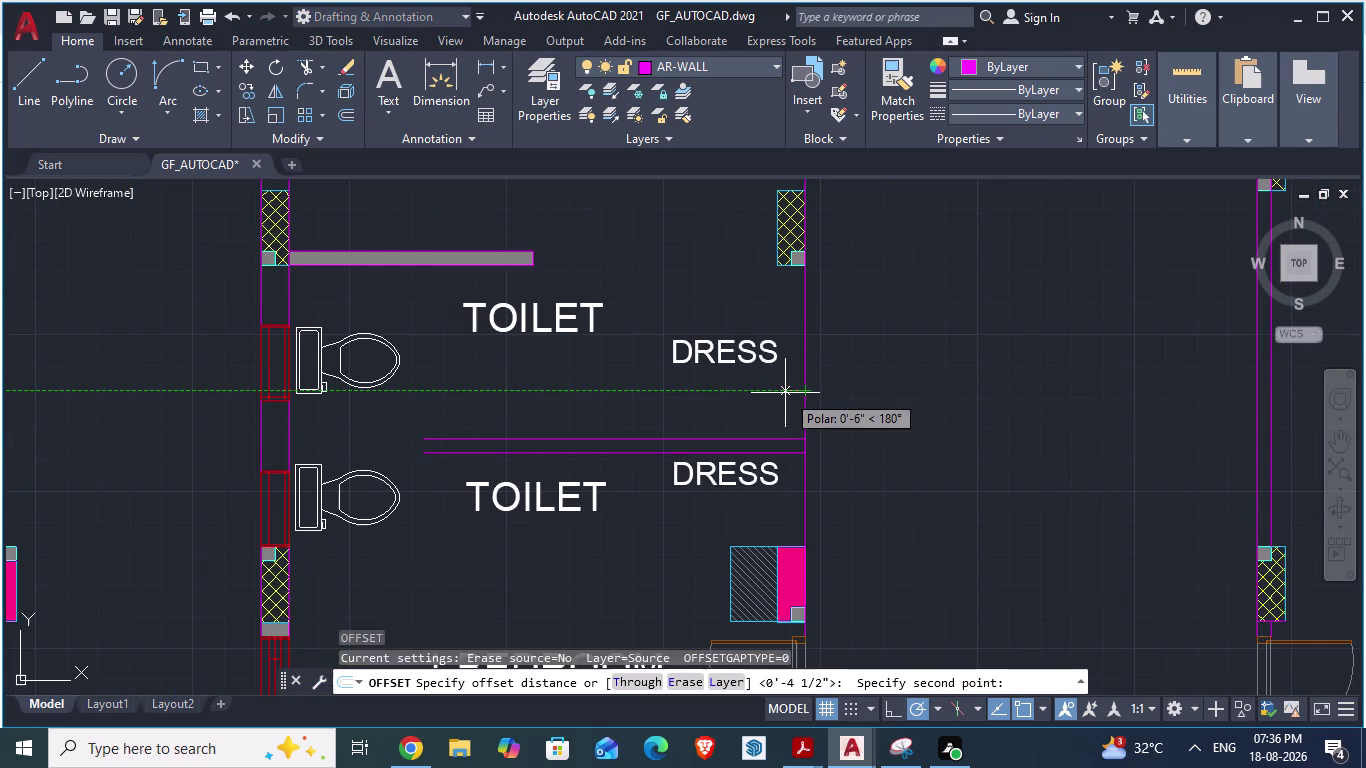
text(4)
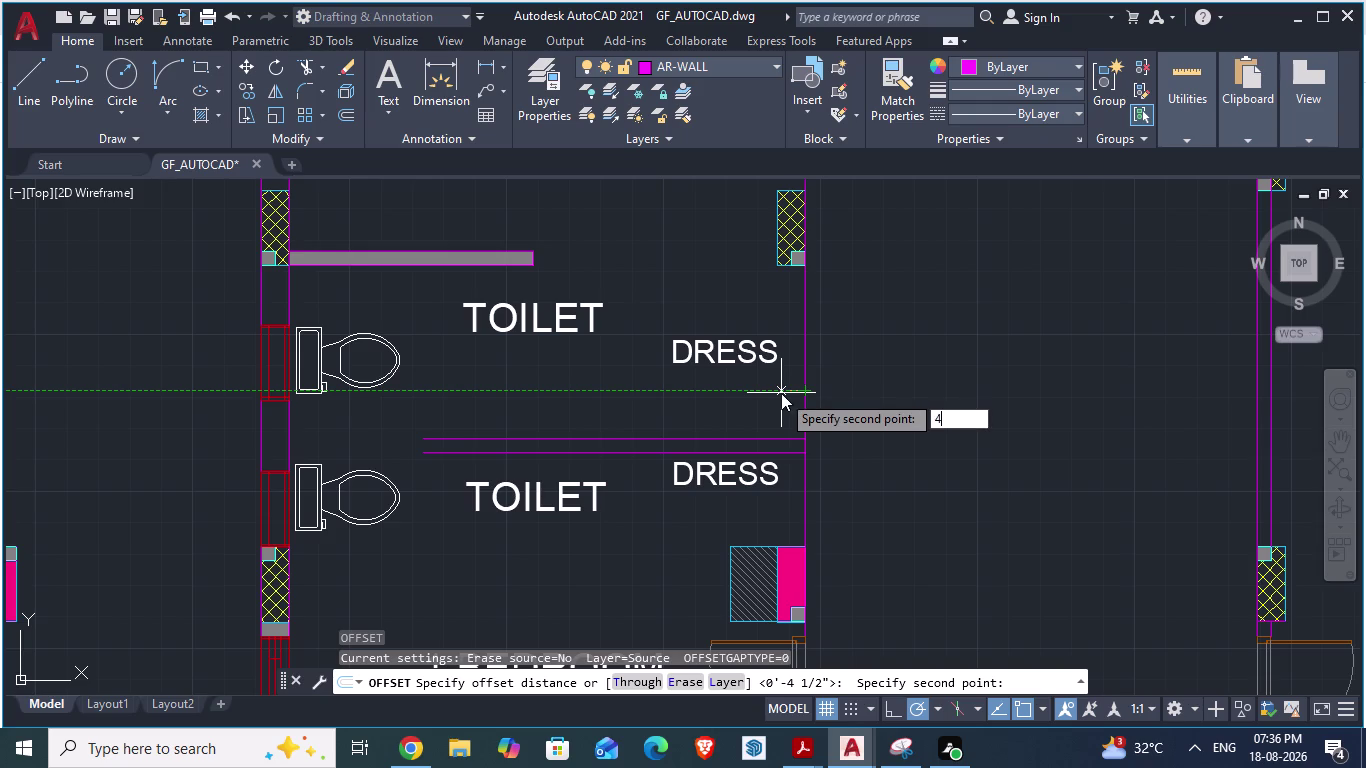
text(.5)
key(shift+quotedbl)
key(Return)
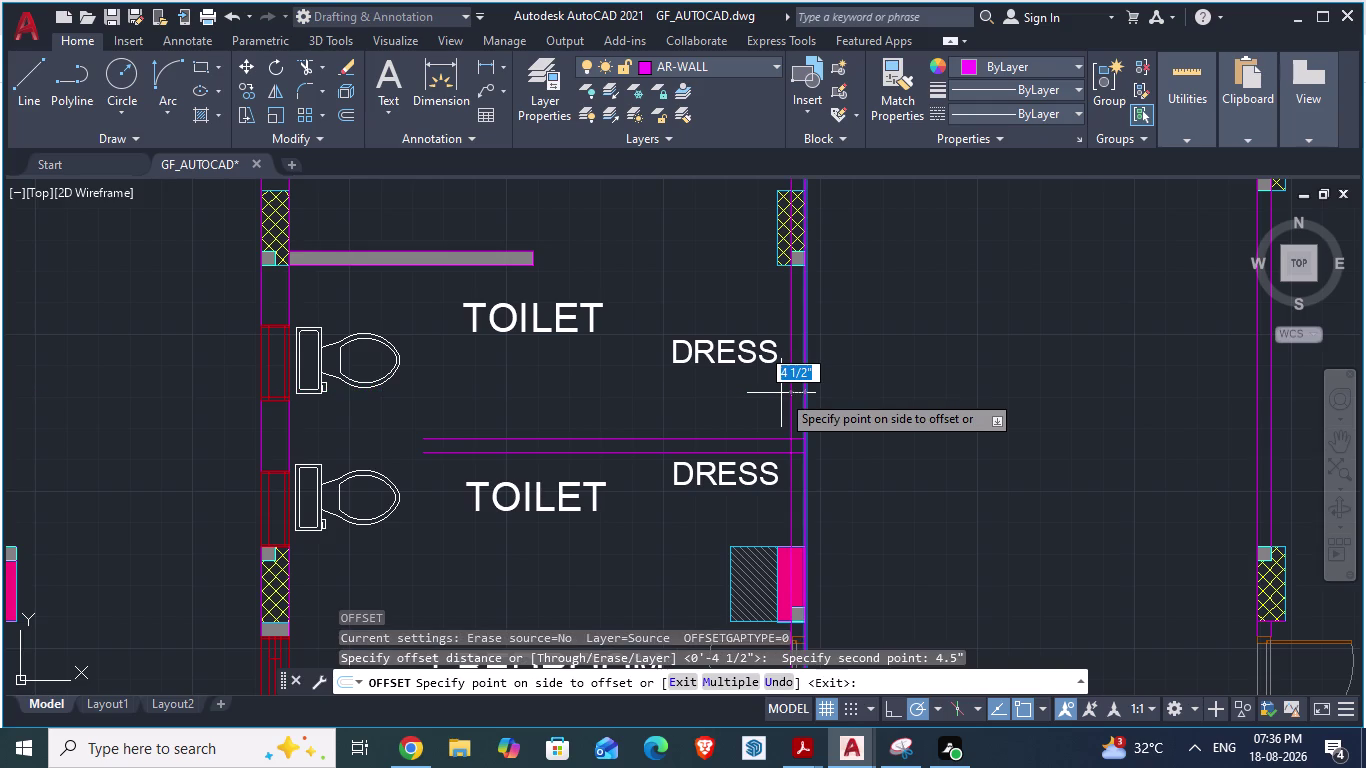
key(Return)
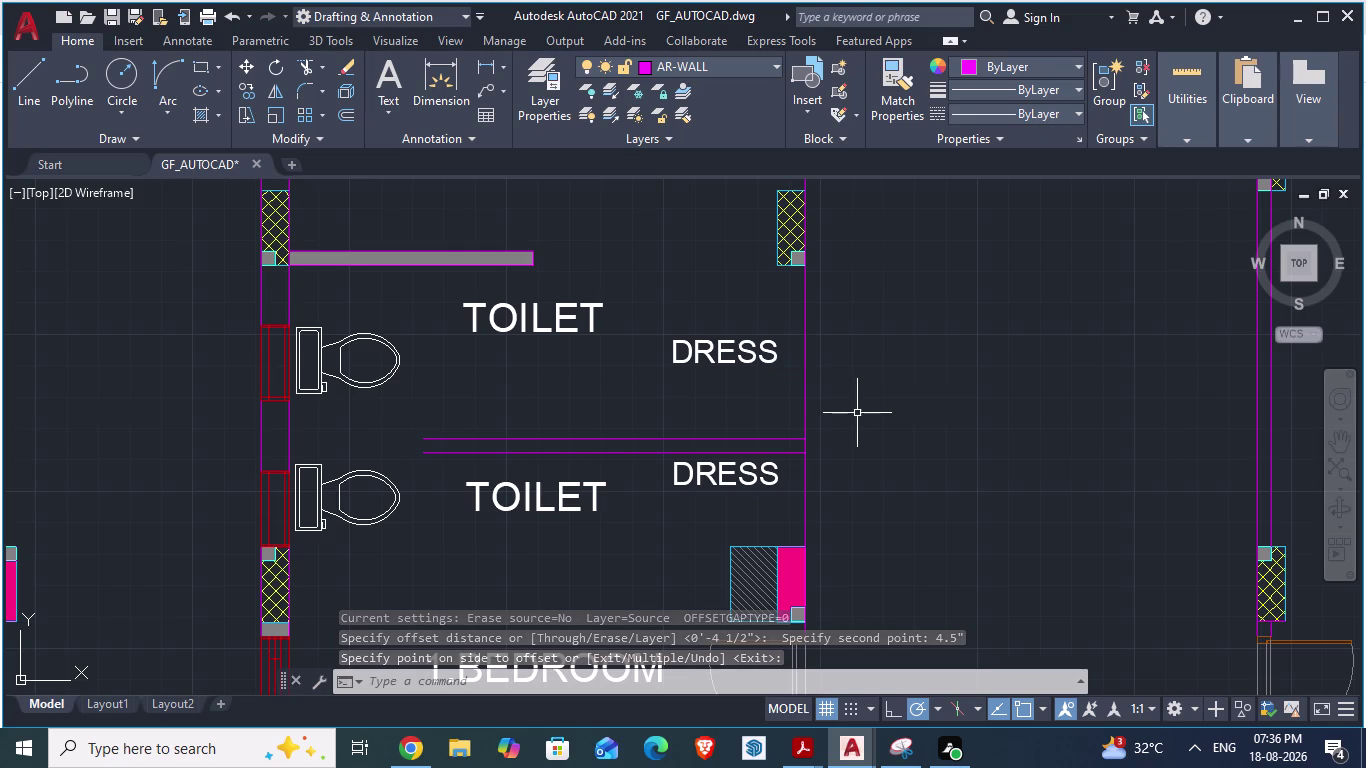
key(Escape)
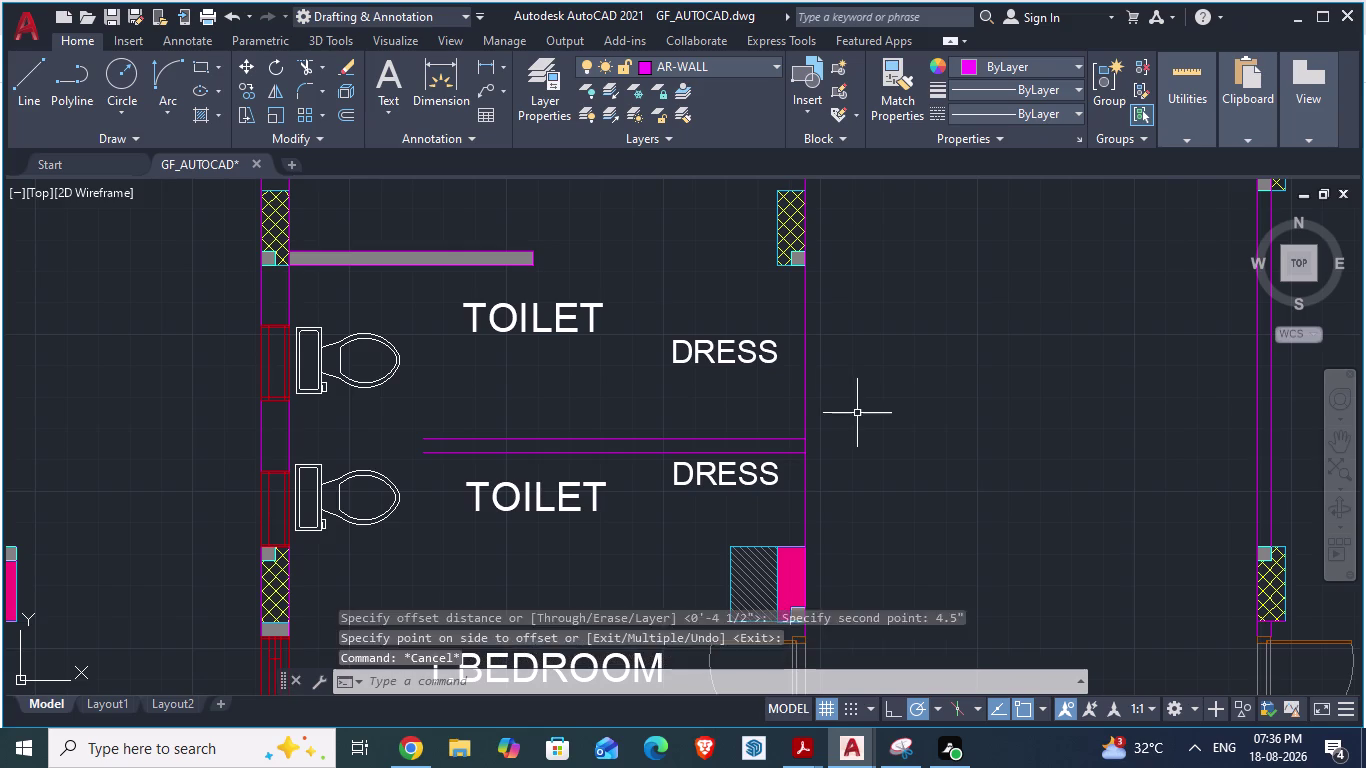
key(Escape)
key(ctrl+z)
key(ctrl+z)
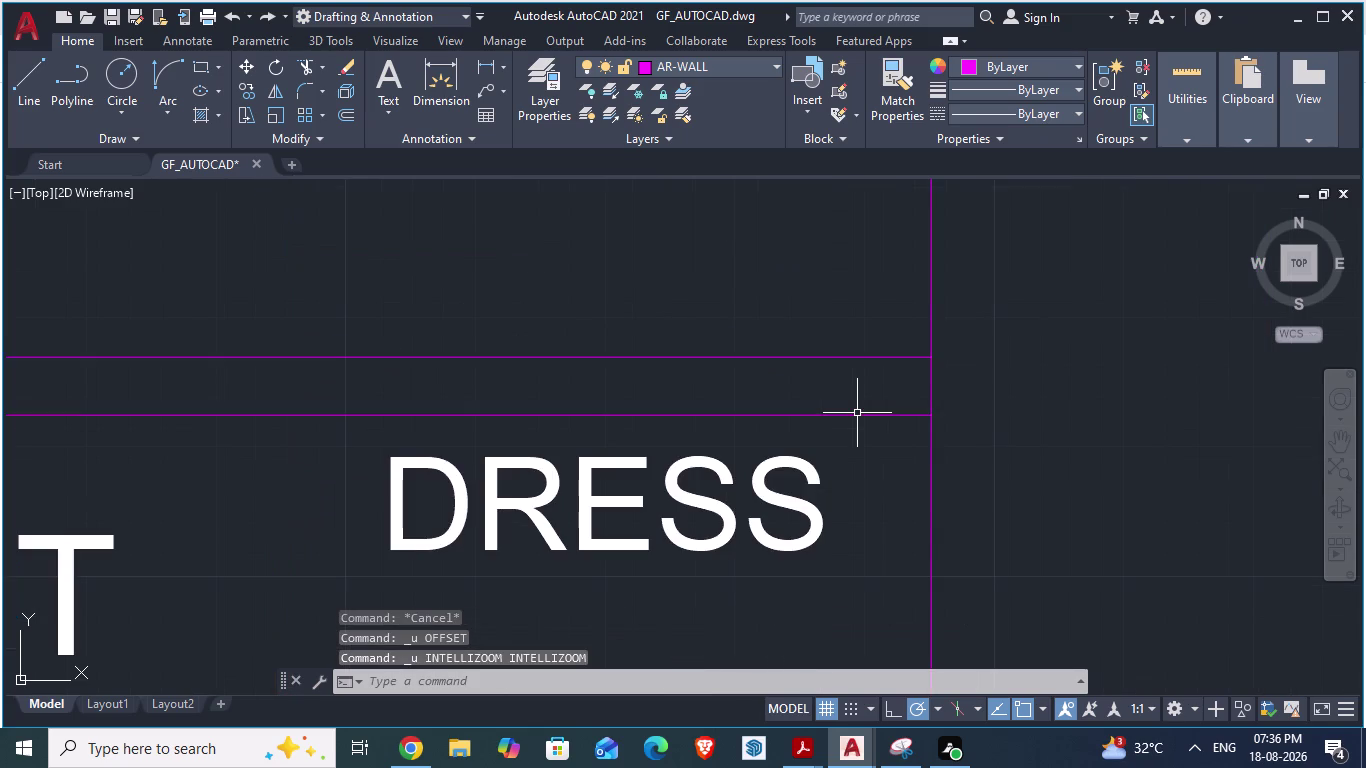
scroll(down, 3)
scroll(down, 3)
scroll(down, 3)
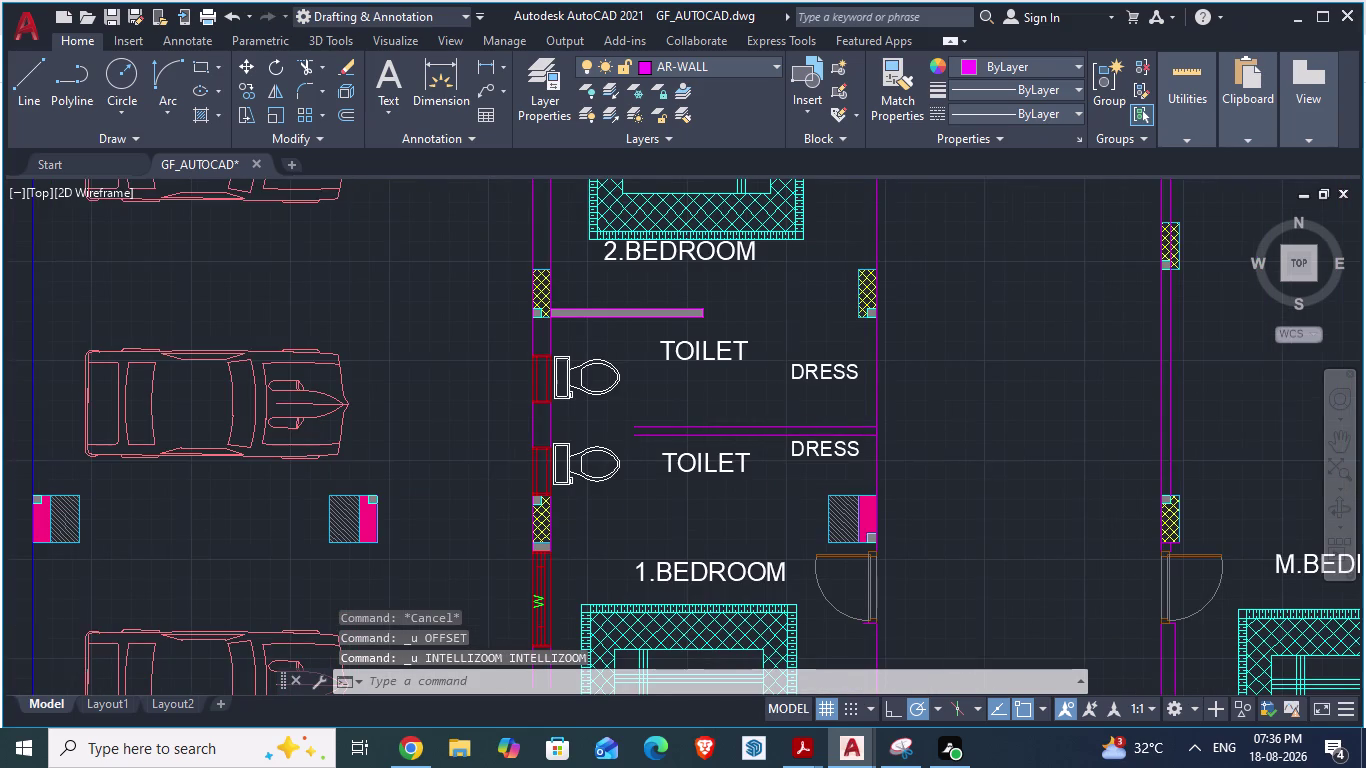
scroll(down, 3)
scroll(down, 3)
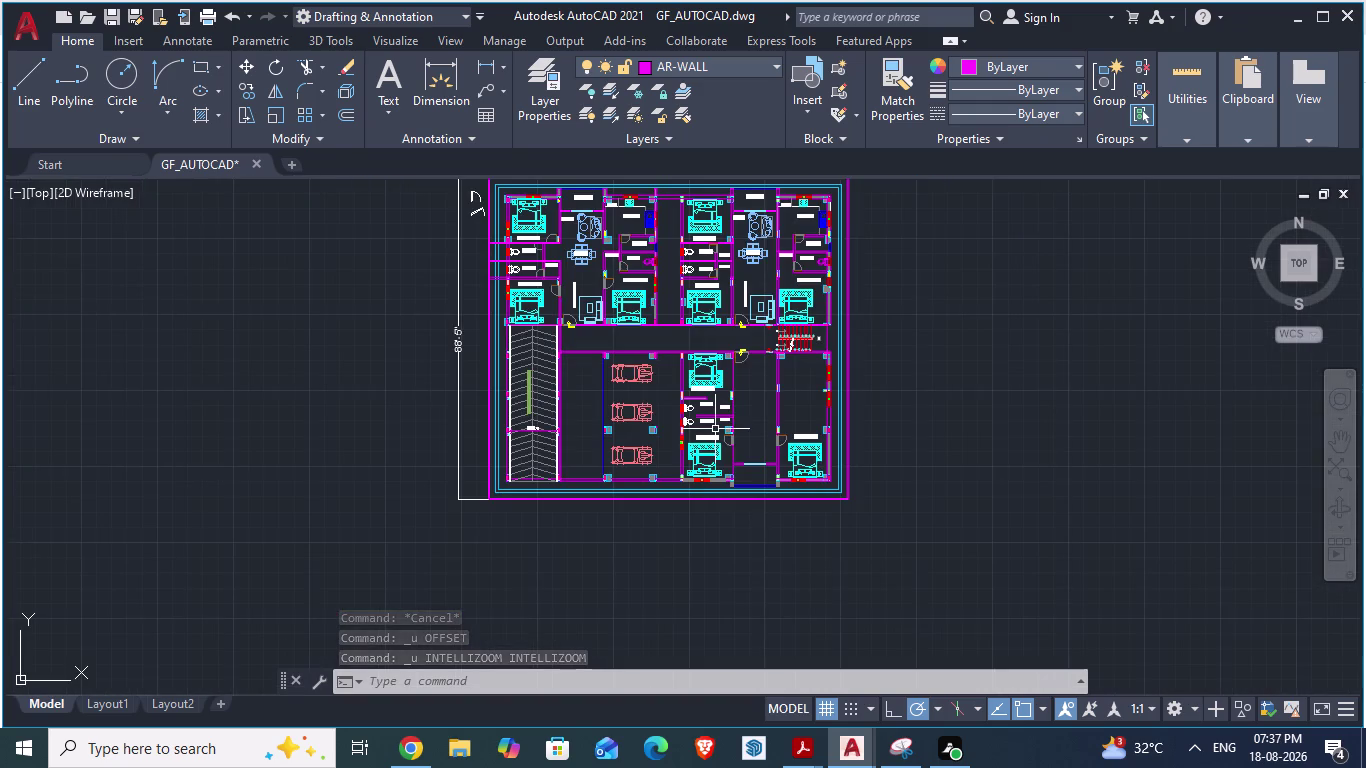
scroll(up, 3)
scroll(up, 3)
scroll(down, 3)
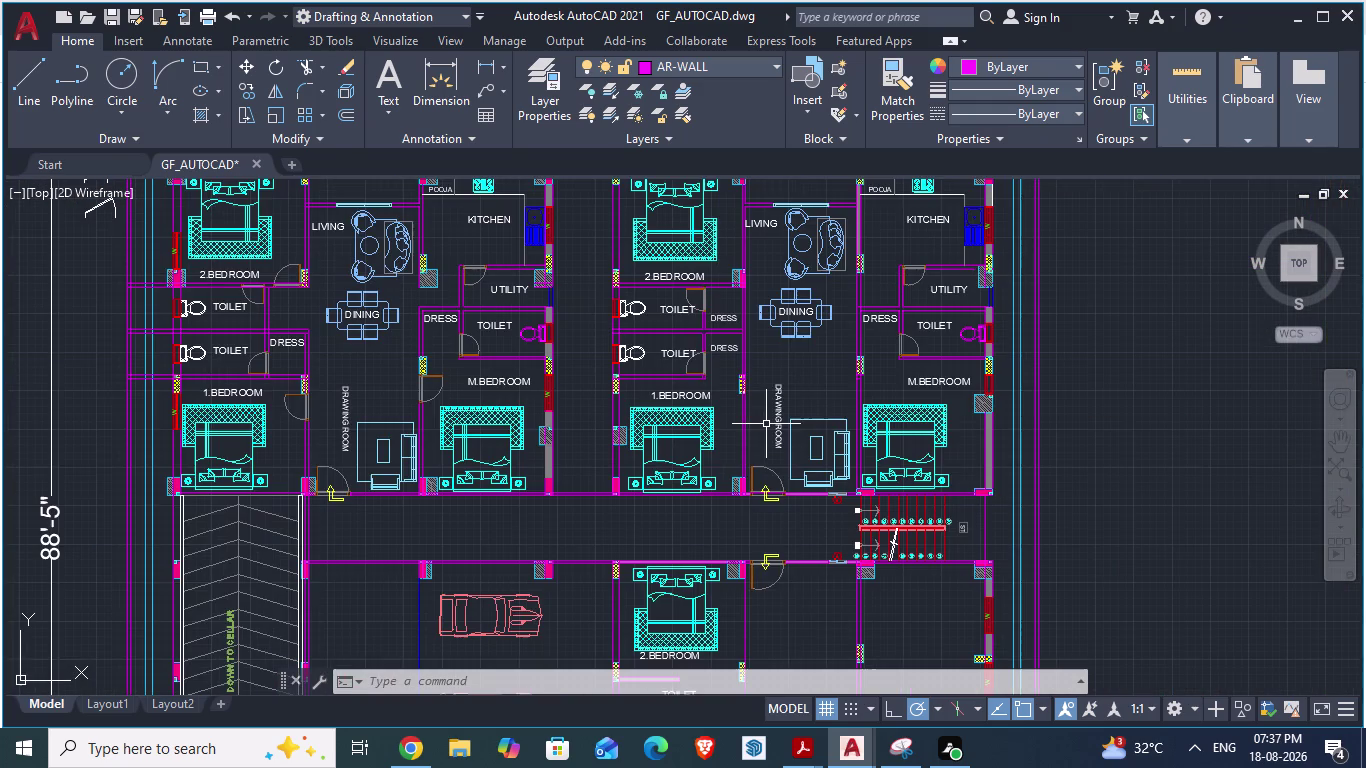
scroll(up, 3)
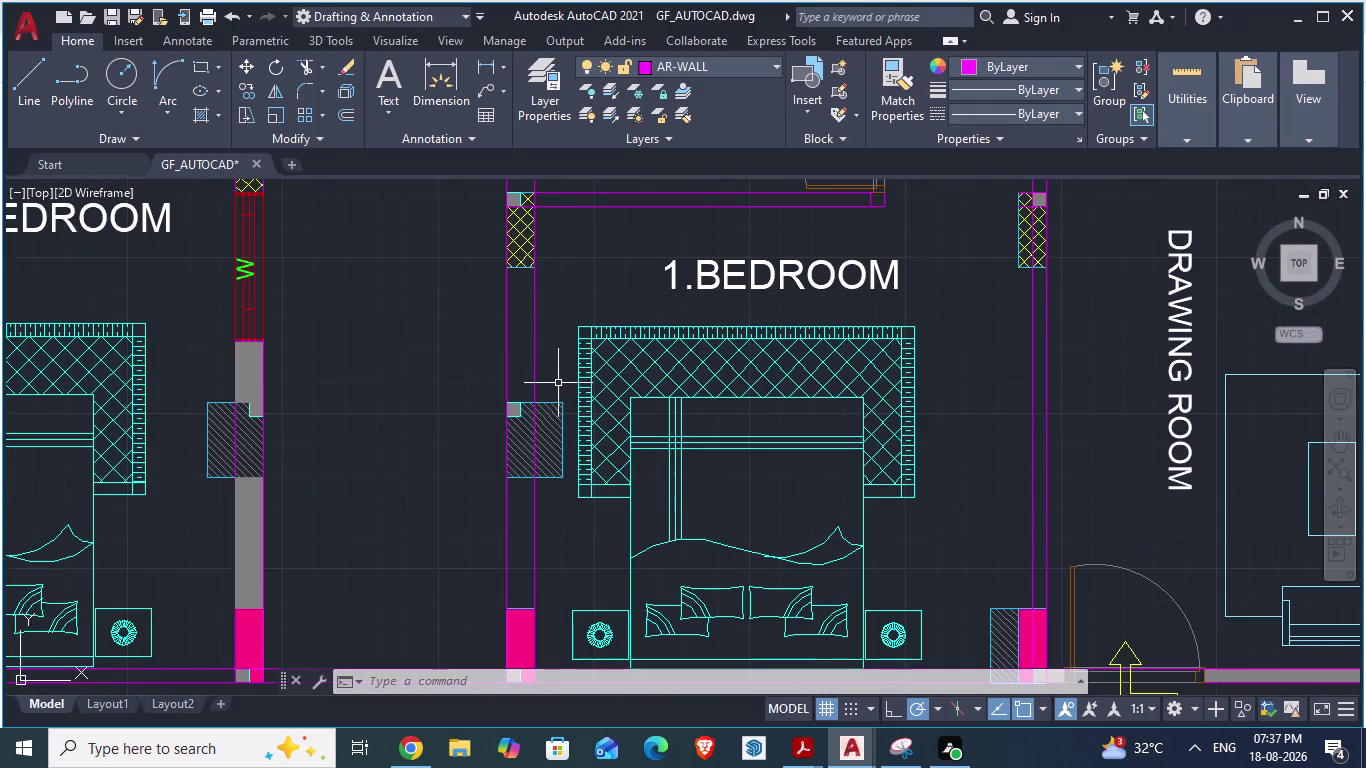
scroll(down, 3)
scroll(down, 3)
scroll(up, 3)
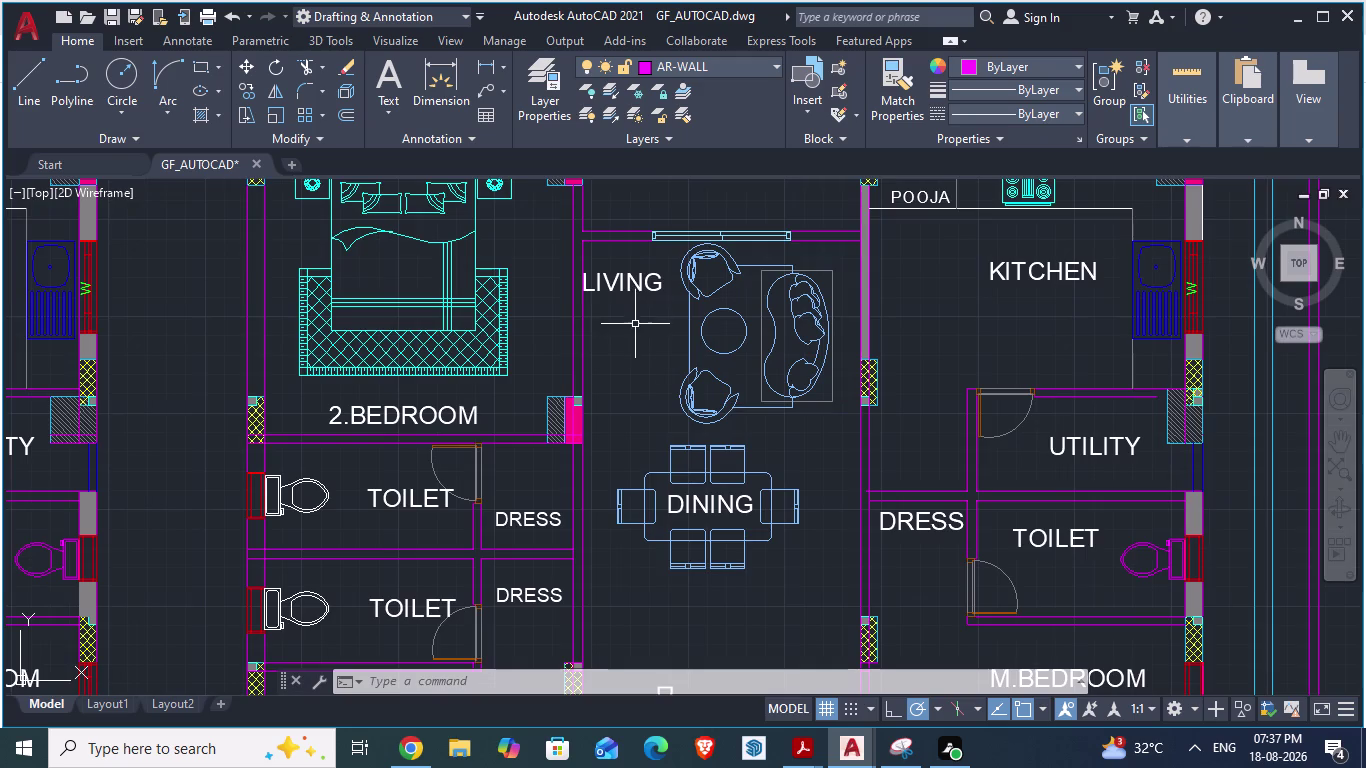
scroll(up, 3)
scroll(up, 3)
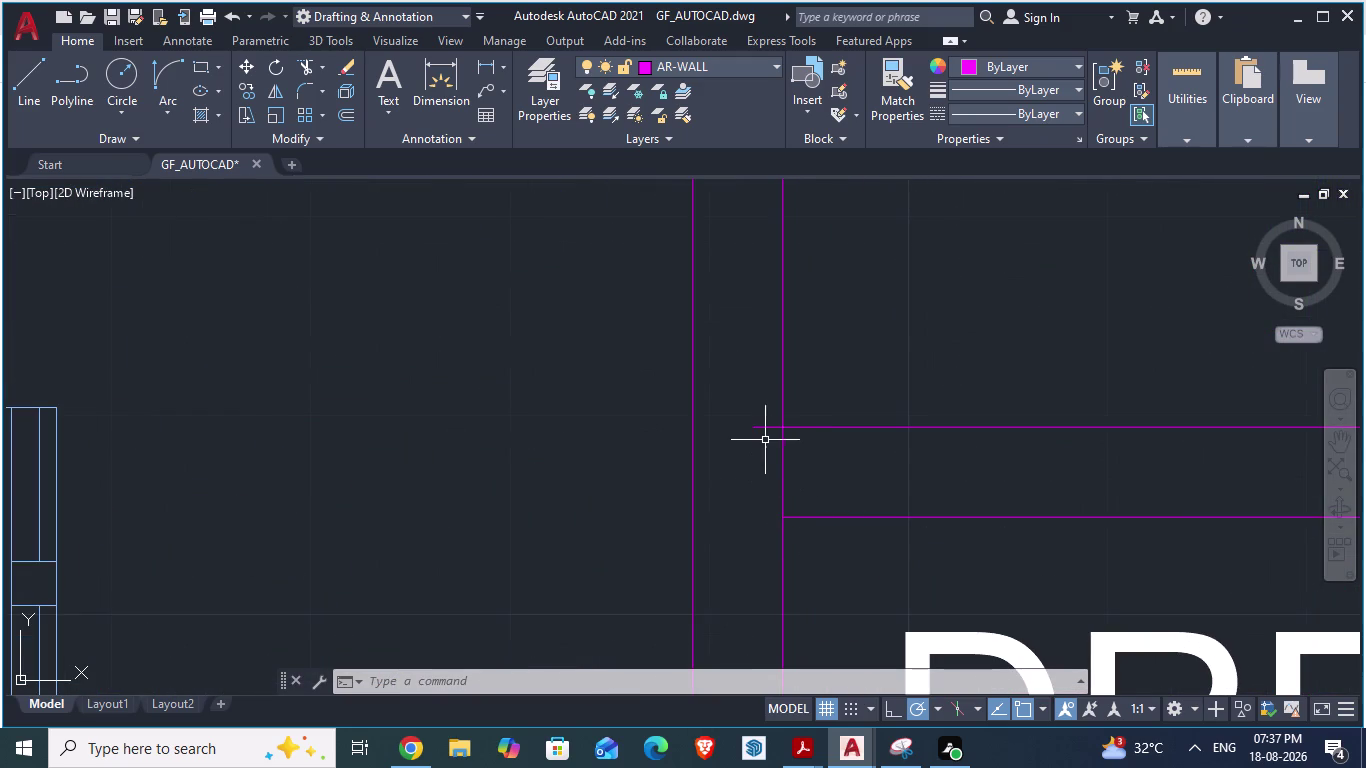
click(761, 429)
scroll(down, 3)
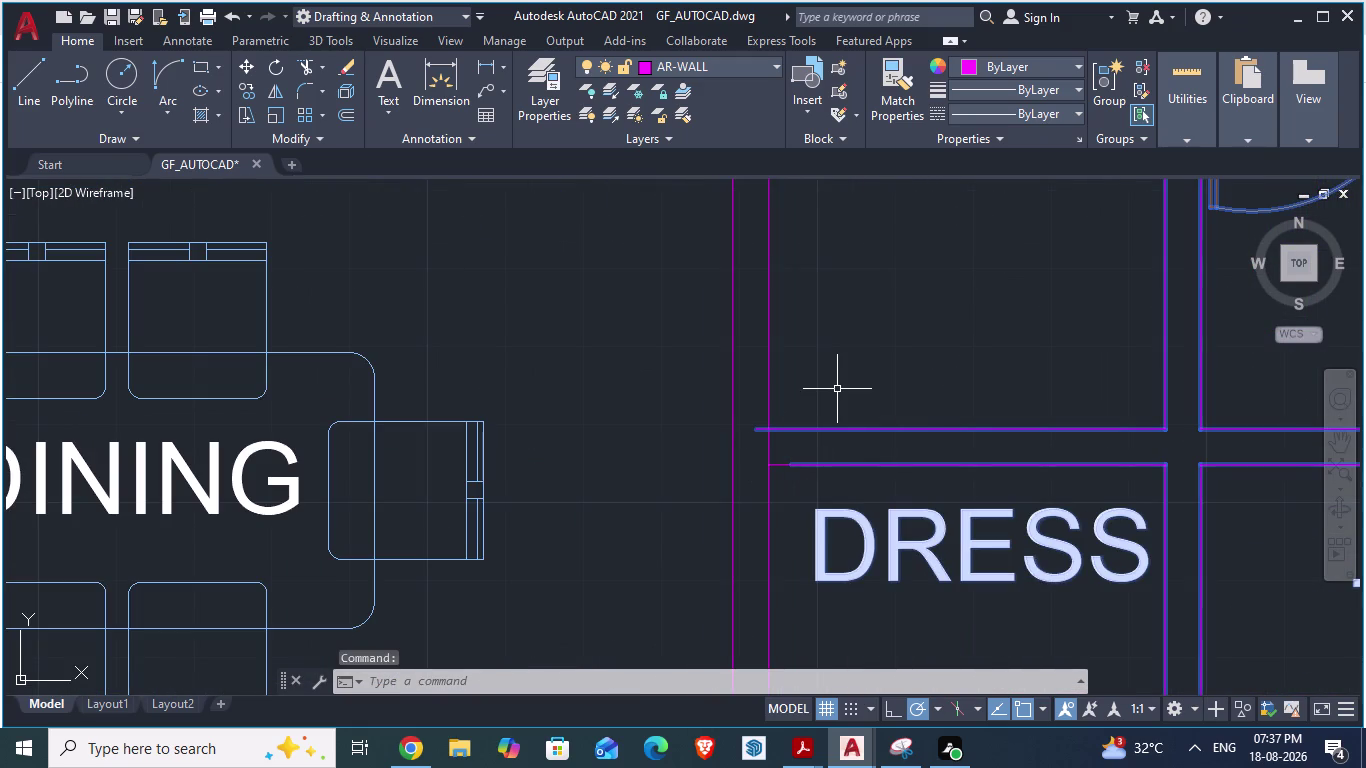
key(Escape)
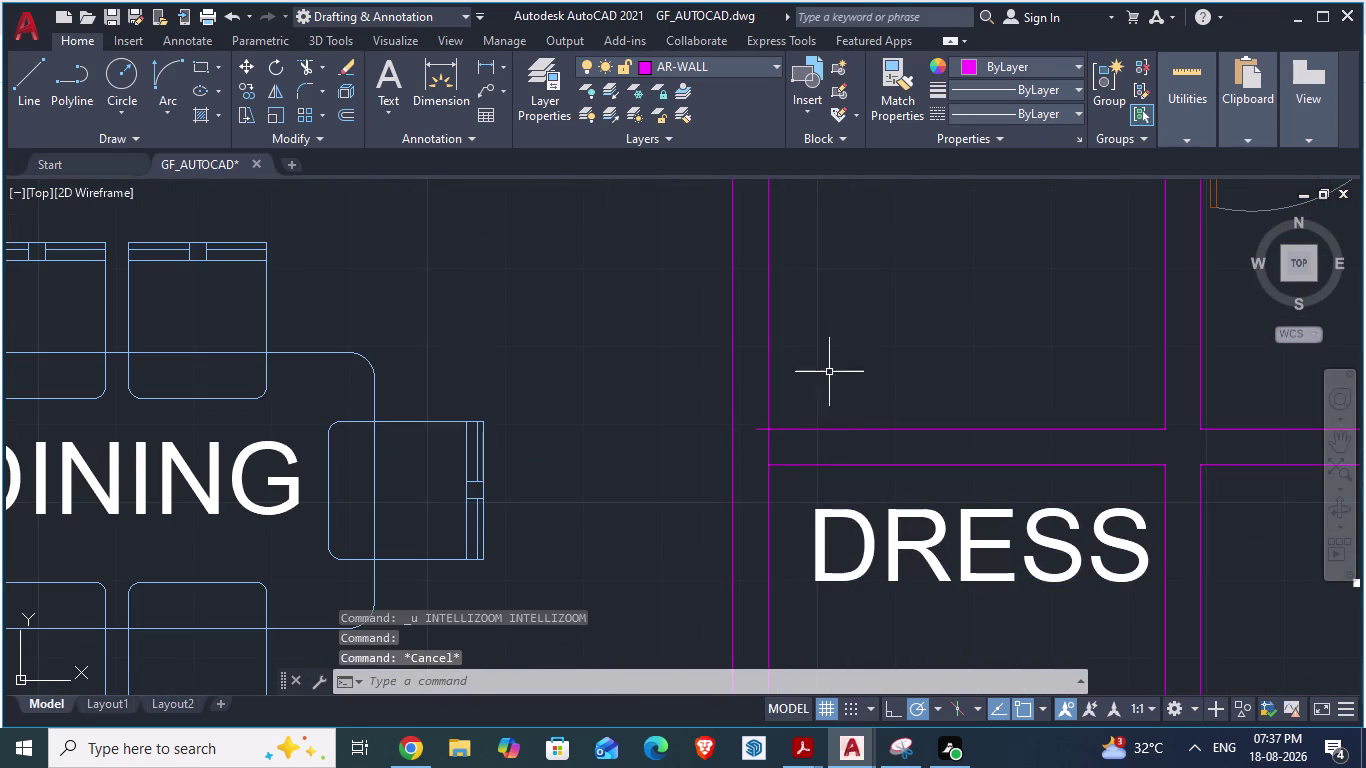
Try extending the dress partition wall line, then cancel the extend.
click(844, 429)
text(EX)
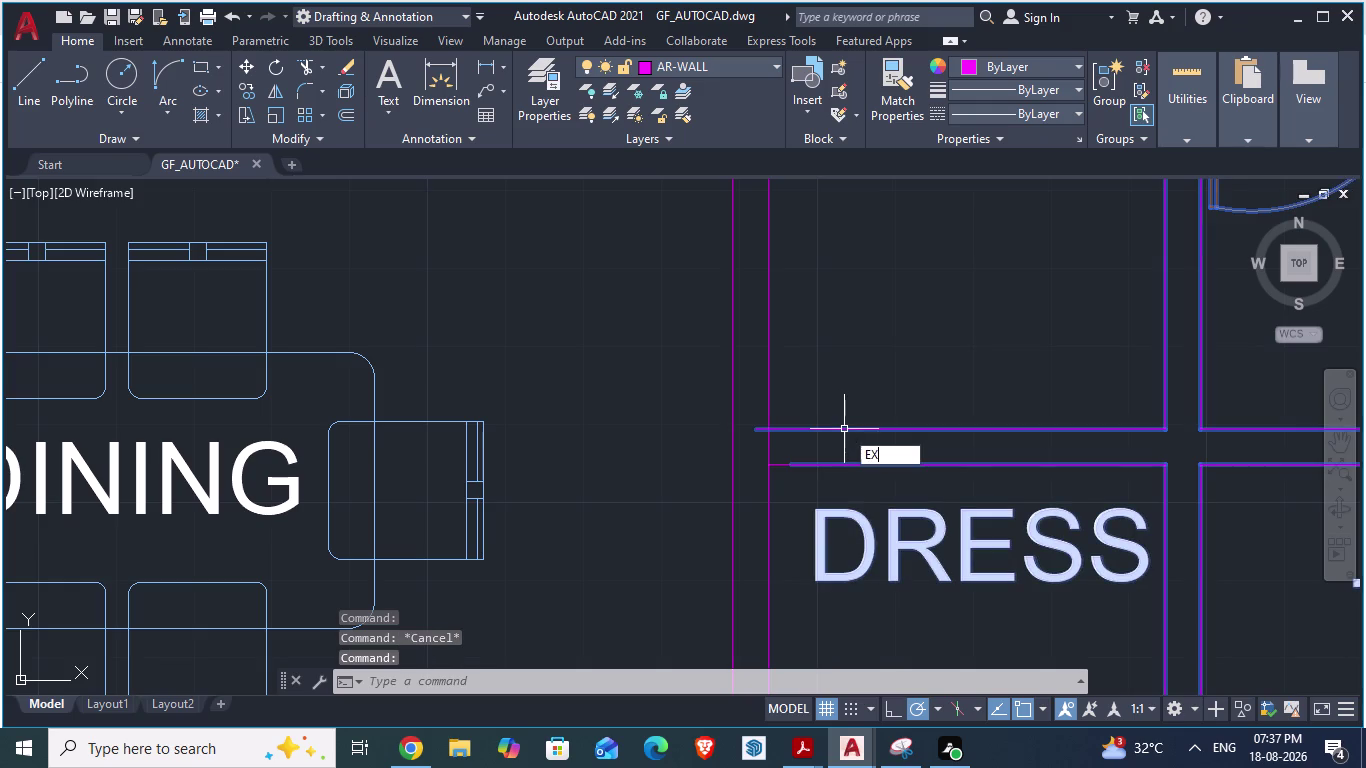
key(Return)
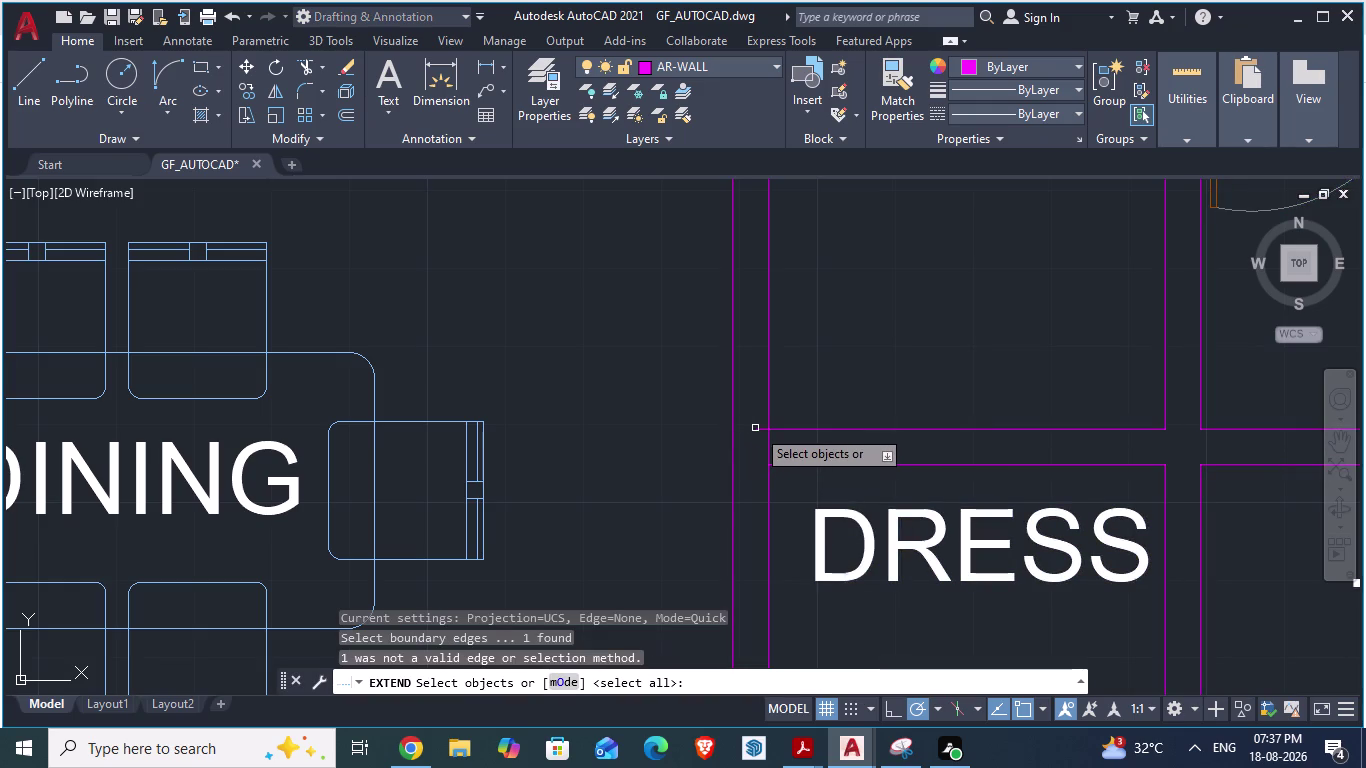
click(756, 431)
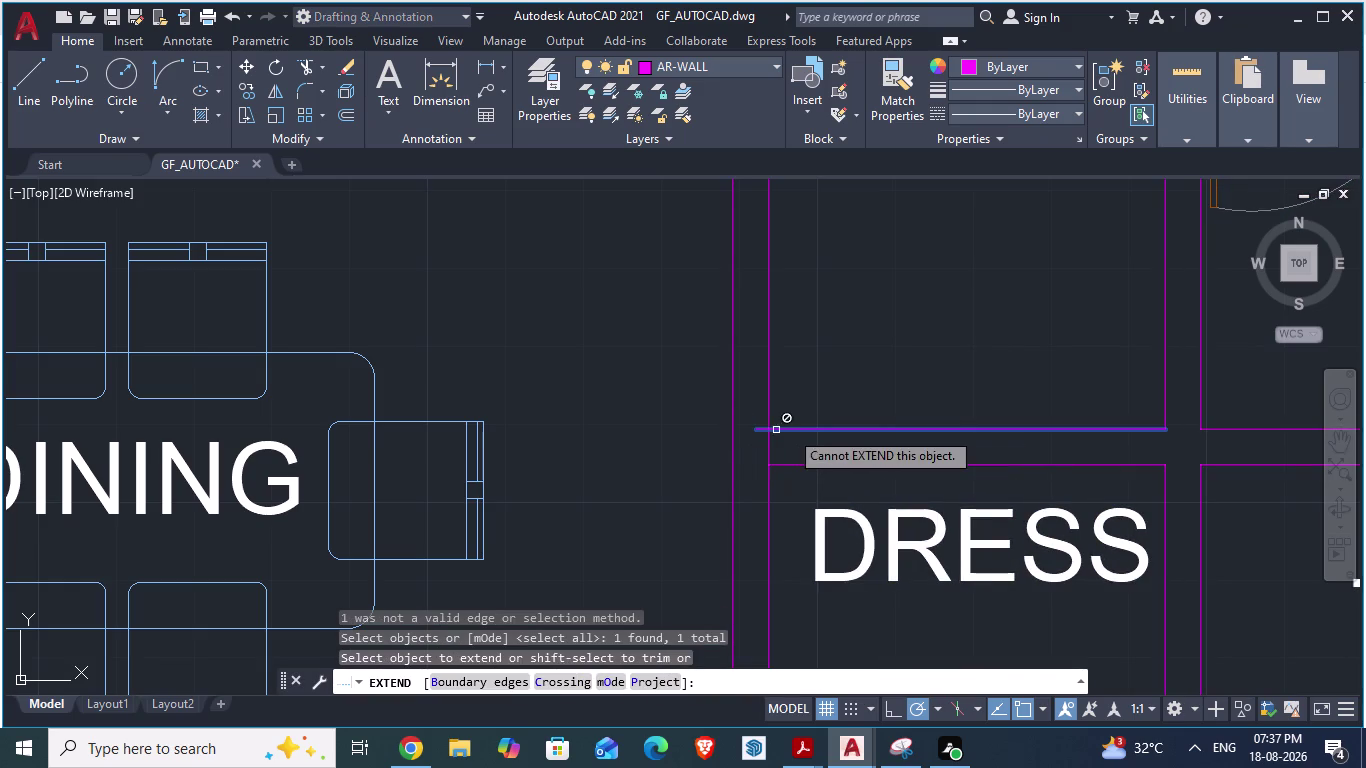
click(792, 430)
key(Escape)
Draw a short closing line at the dress partition wall end.
key(l)
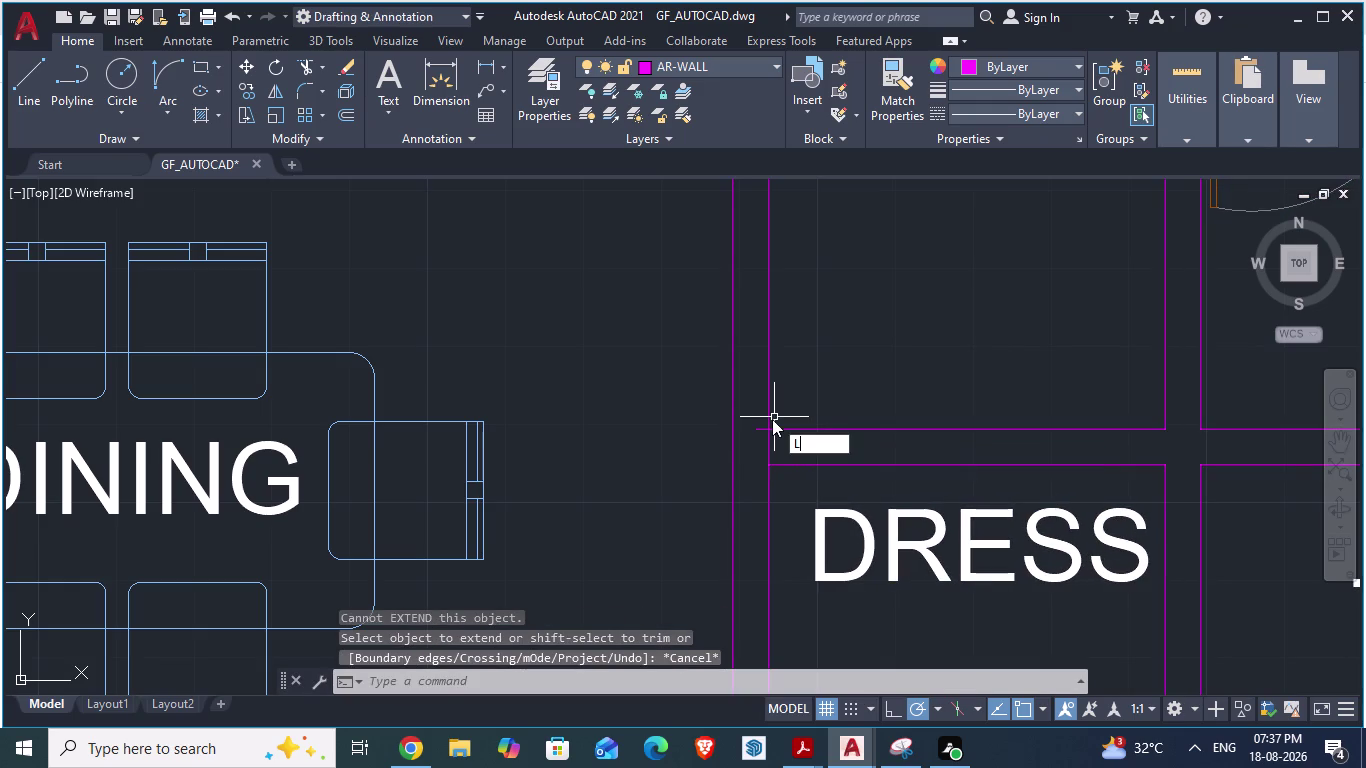
key(Return)
click(761, 430)
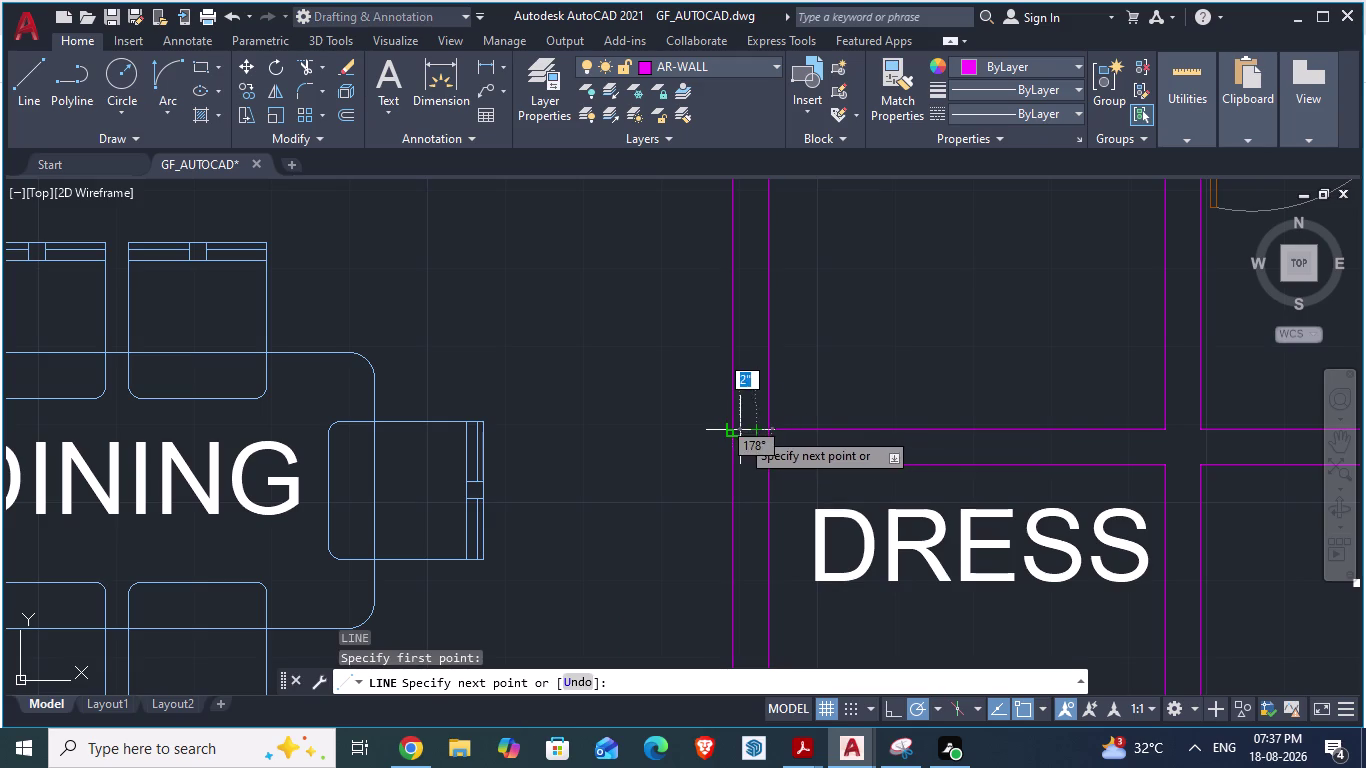
click(740, 430)
key(Return)
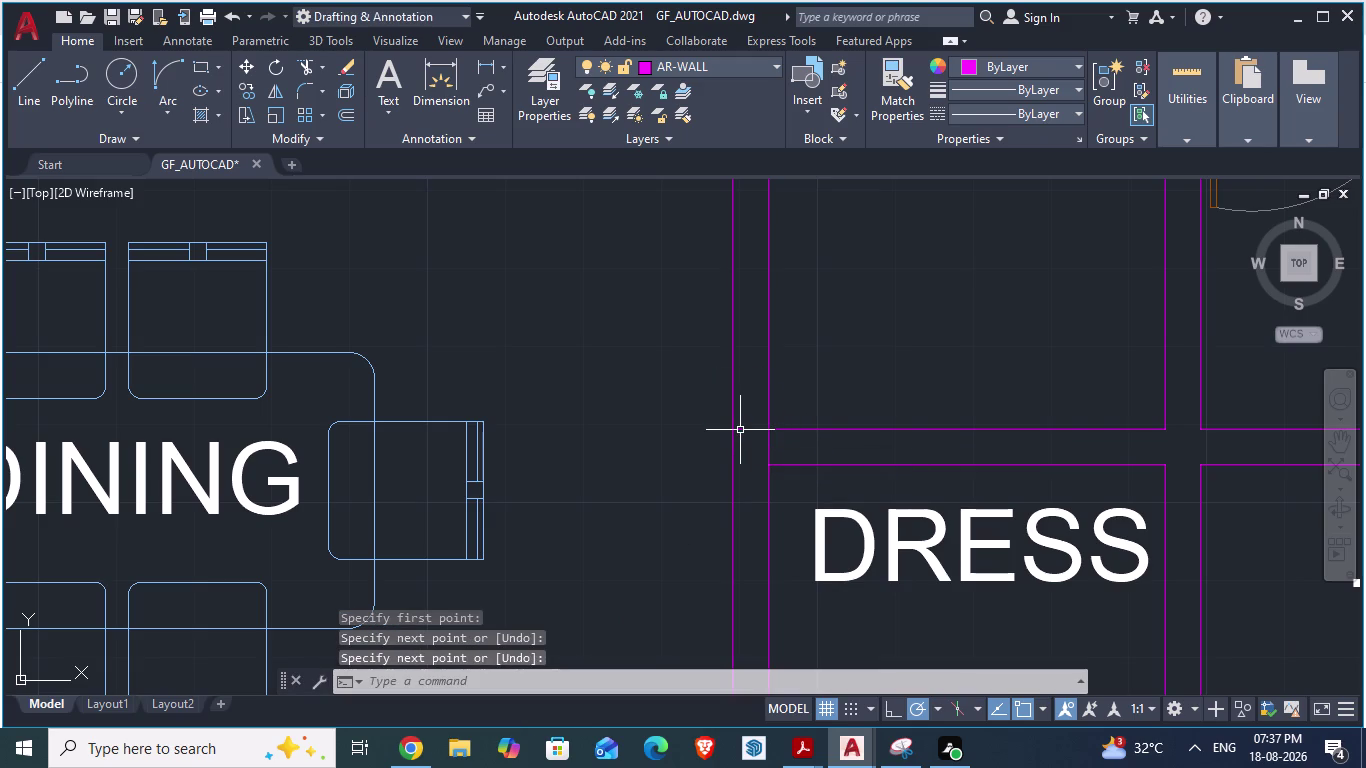
key(Escape)
scroll(down, 3)
scroll(up, 3)
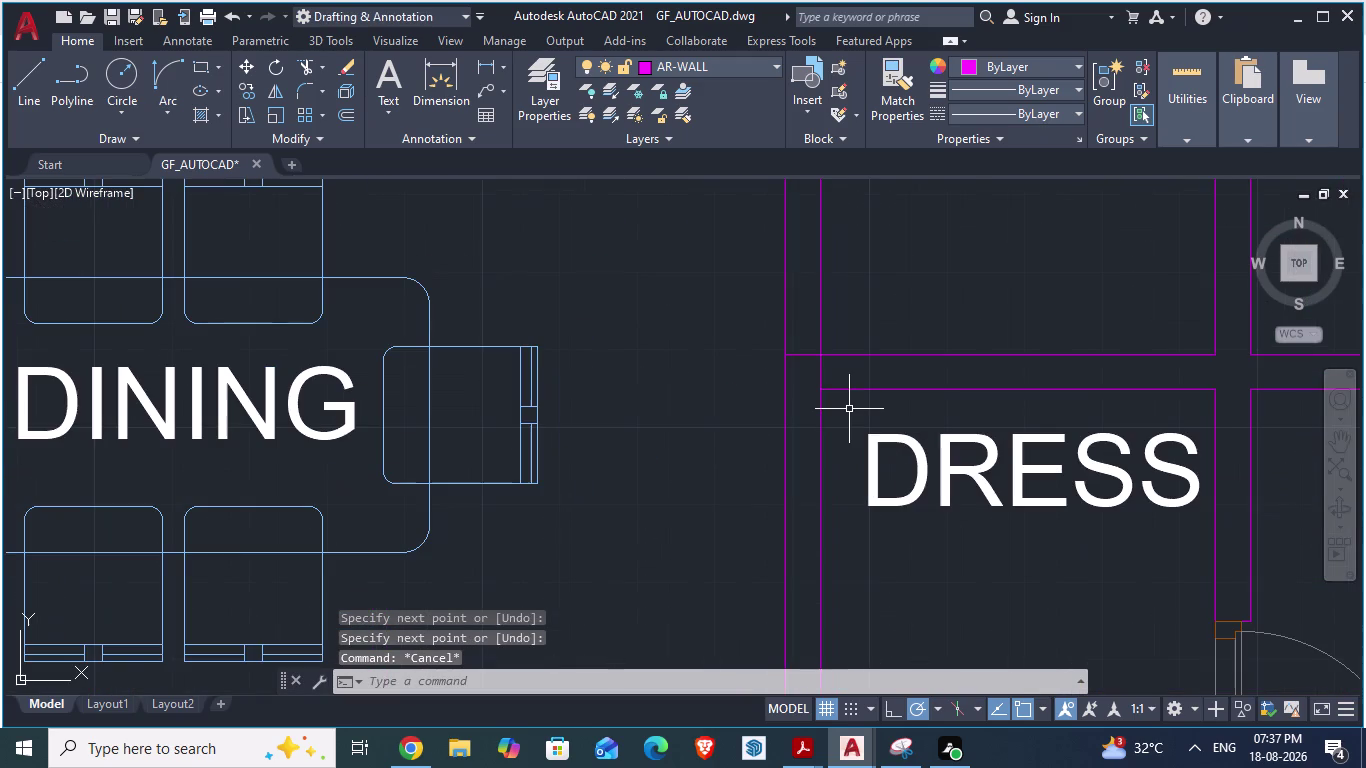
Draw a second short closing line from the wall corner.
key(l)
key(Return)
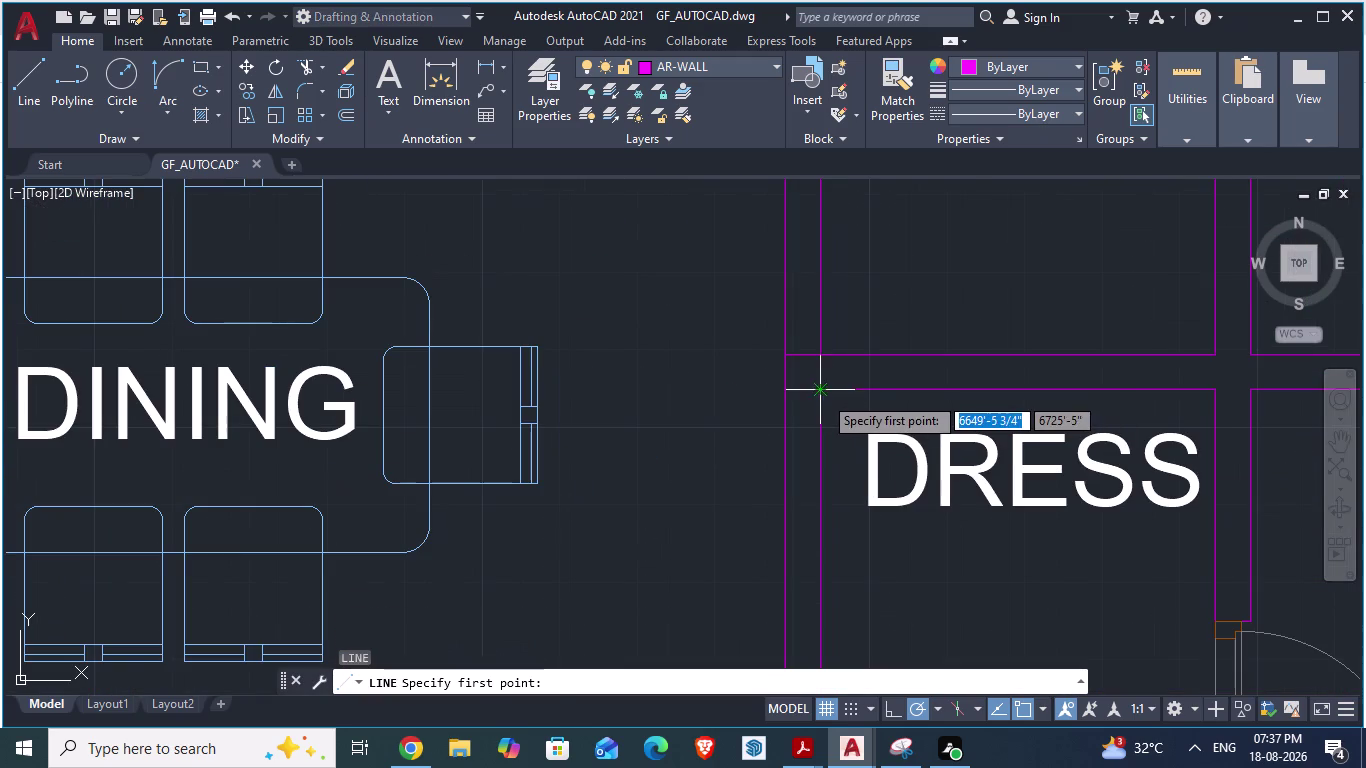
click(822, 395)
click(788, 393)
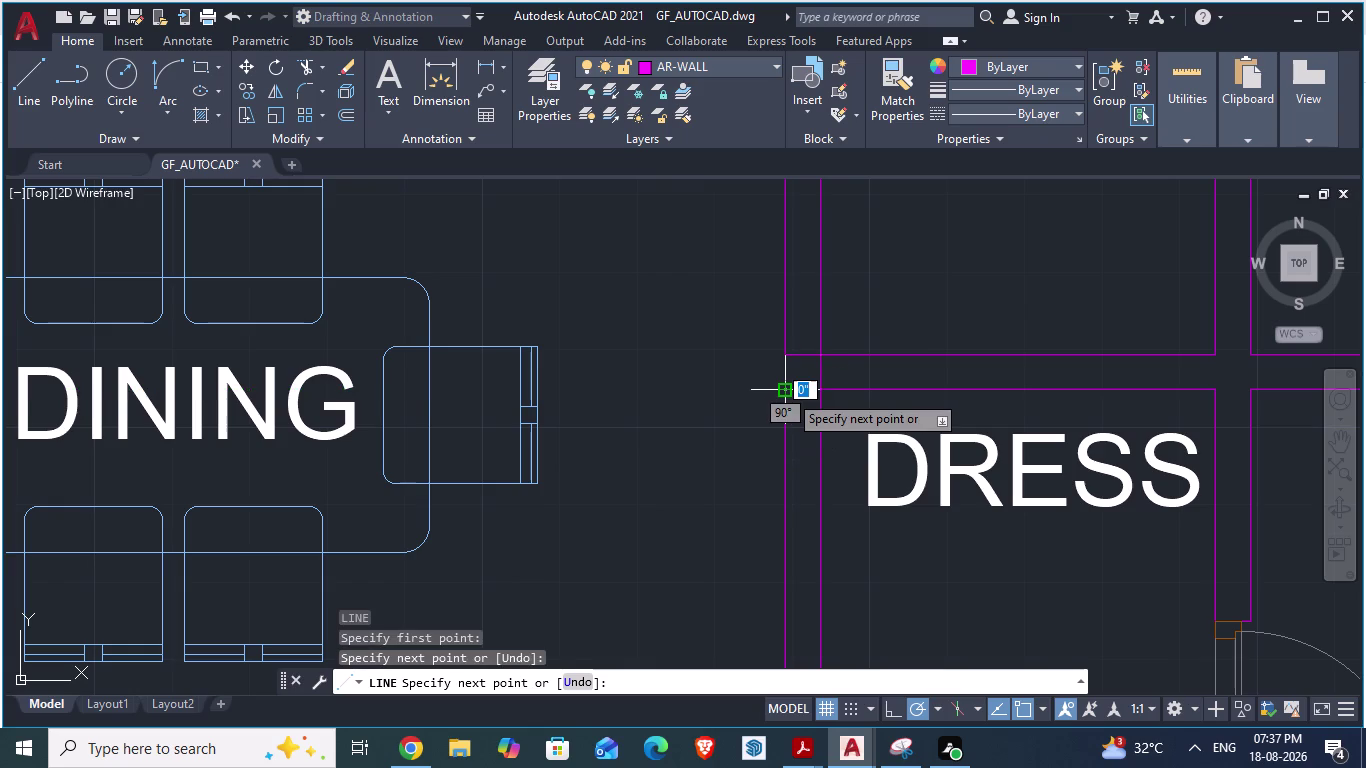
key(Return)
scroll(down, 3)
scroll(down, 3)
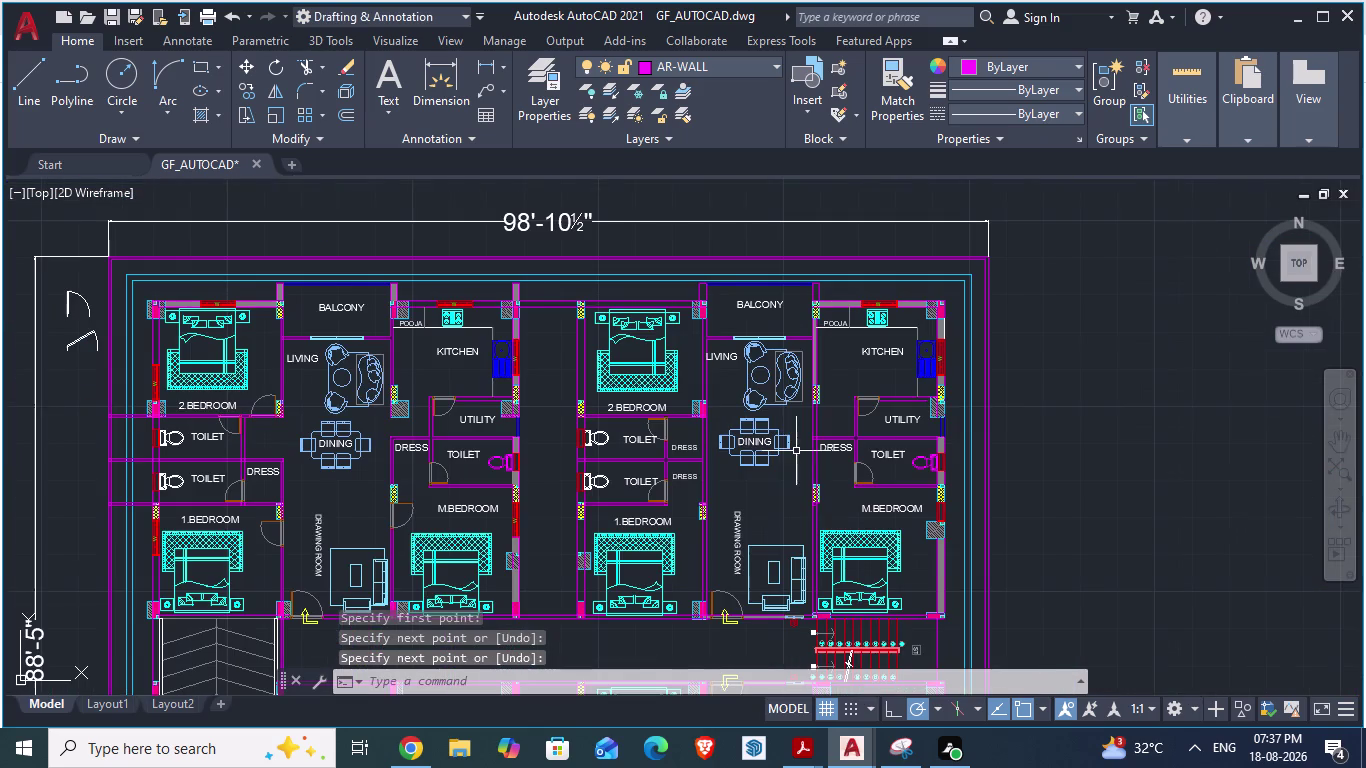
scroll(down, 3)
scroll(up, 3)
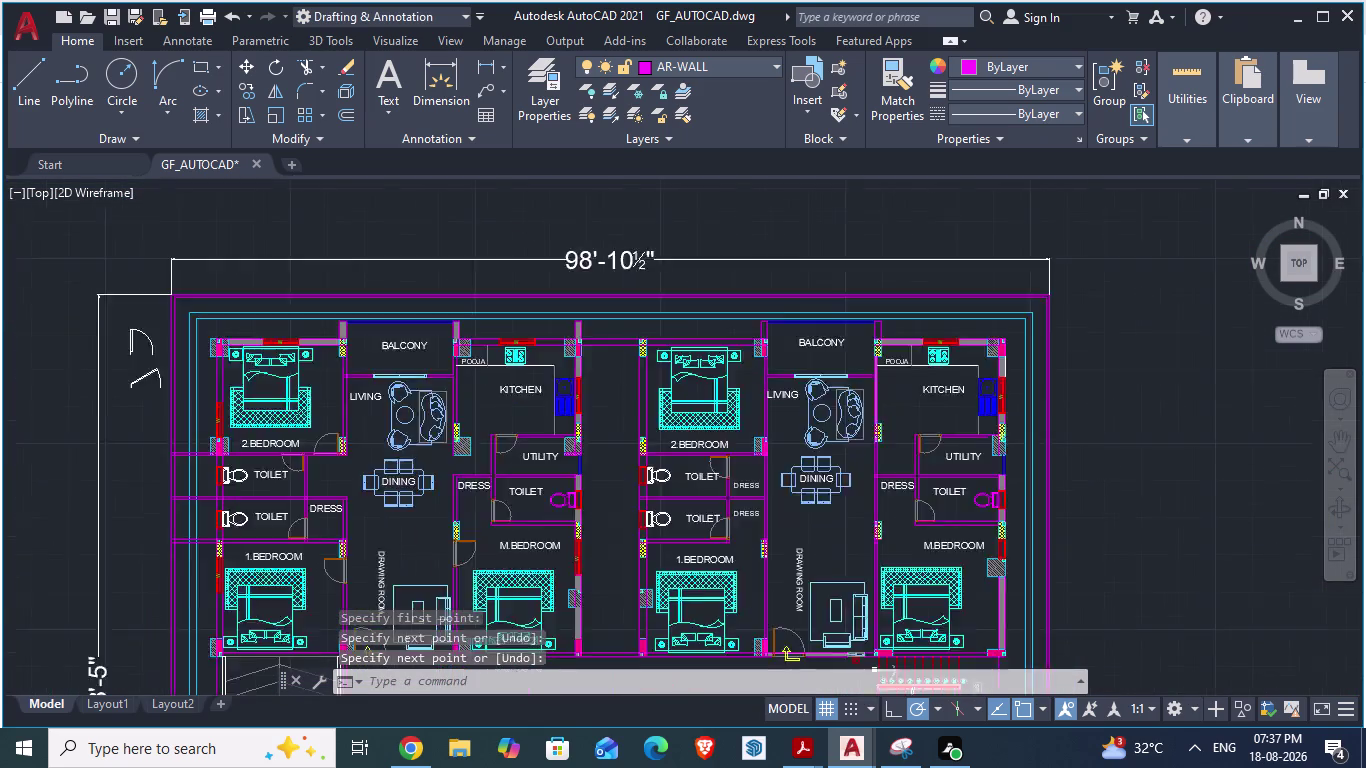
scroll(up, 3)
scroll(down, 3)
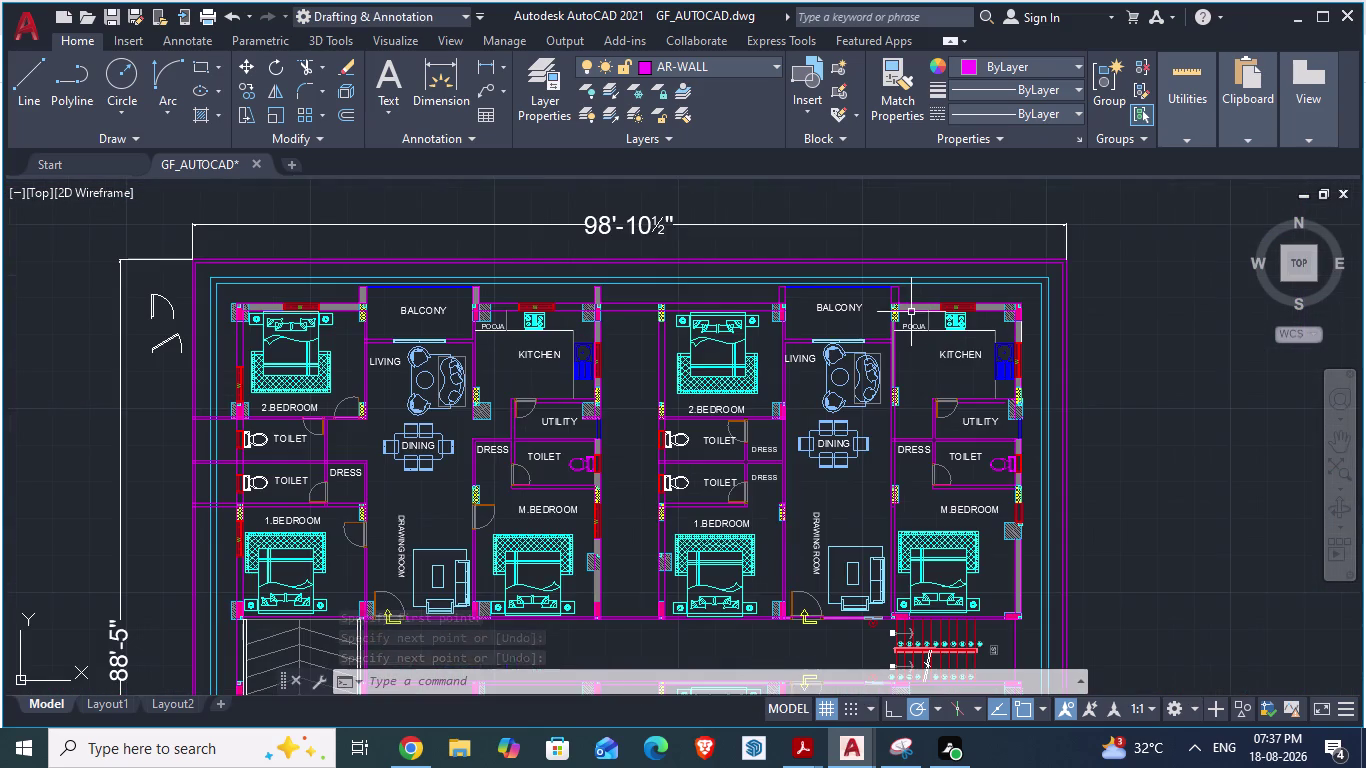
scroll(up, 3)
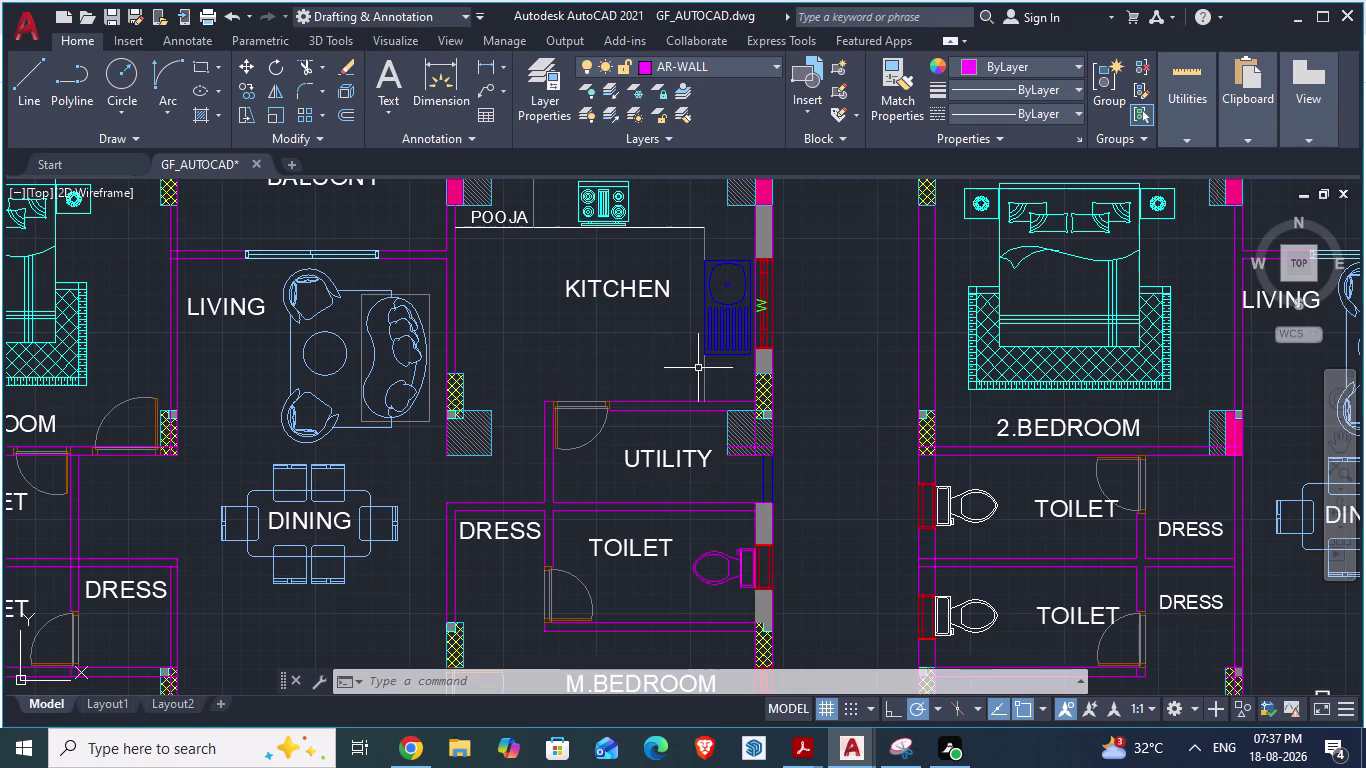
scroll(down, 3)
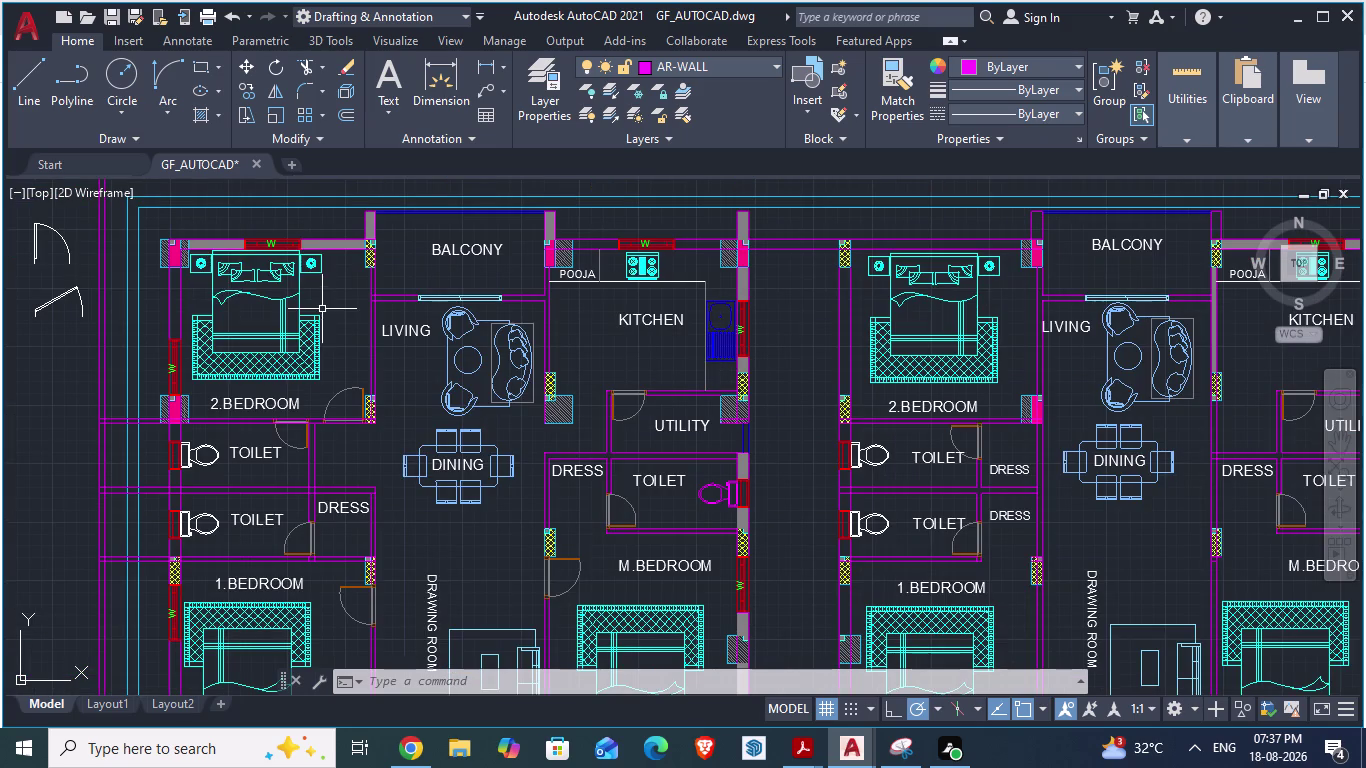
scroll(down, 3)
scroll(up, 3)
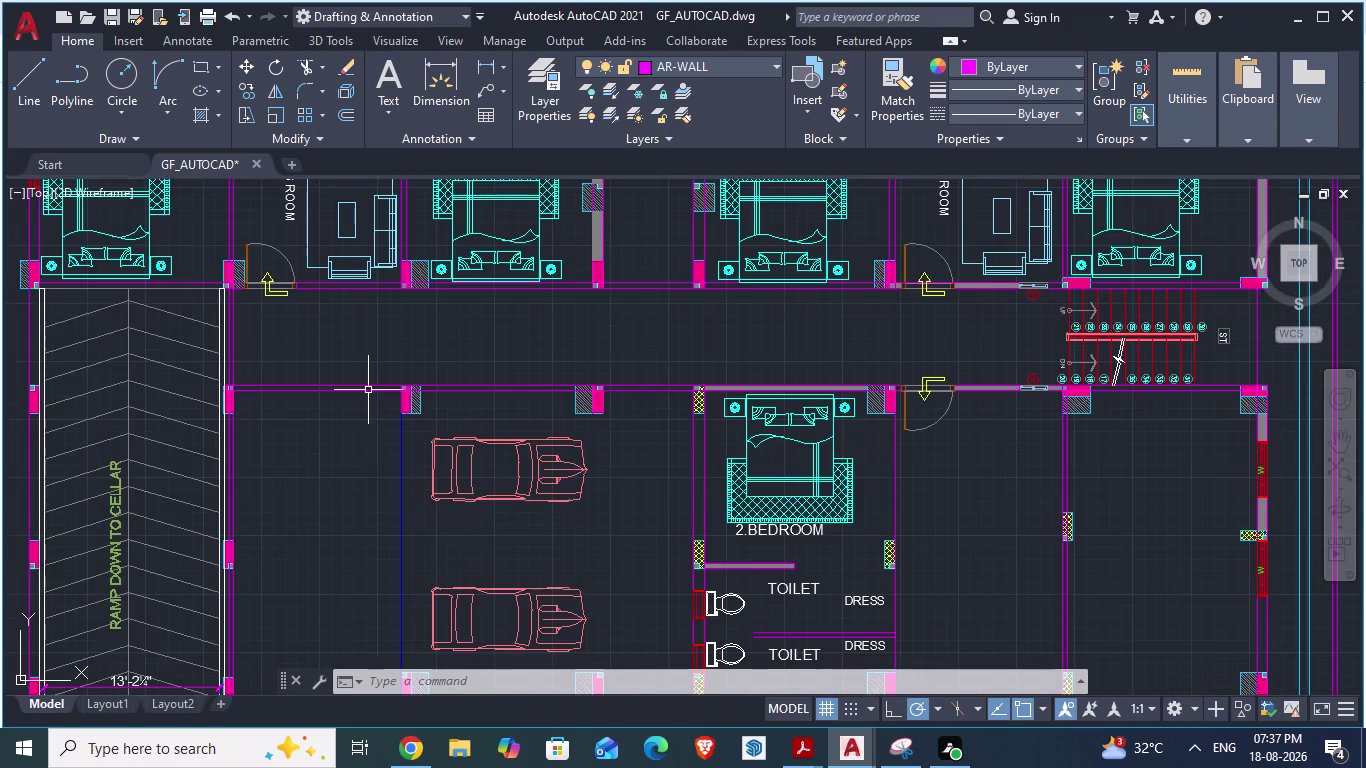
scroll(down, 3)
scroll(up, 3)
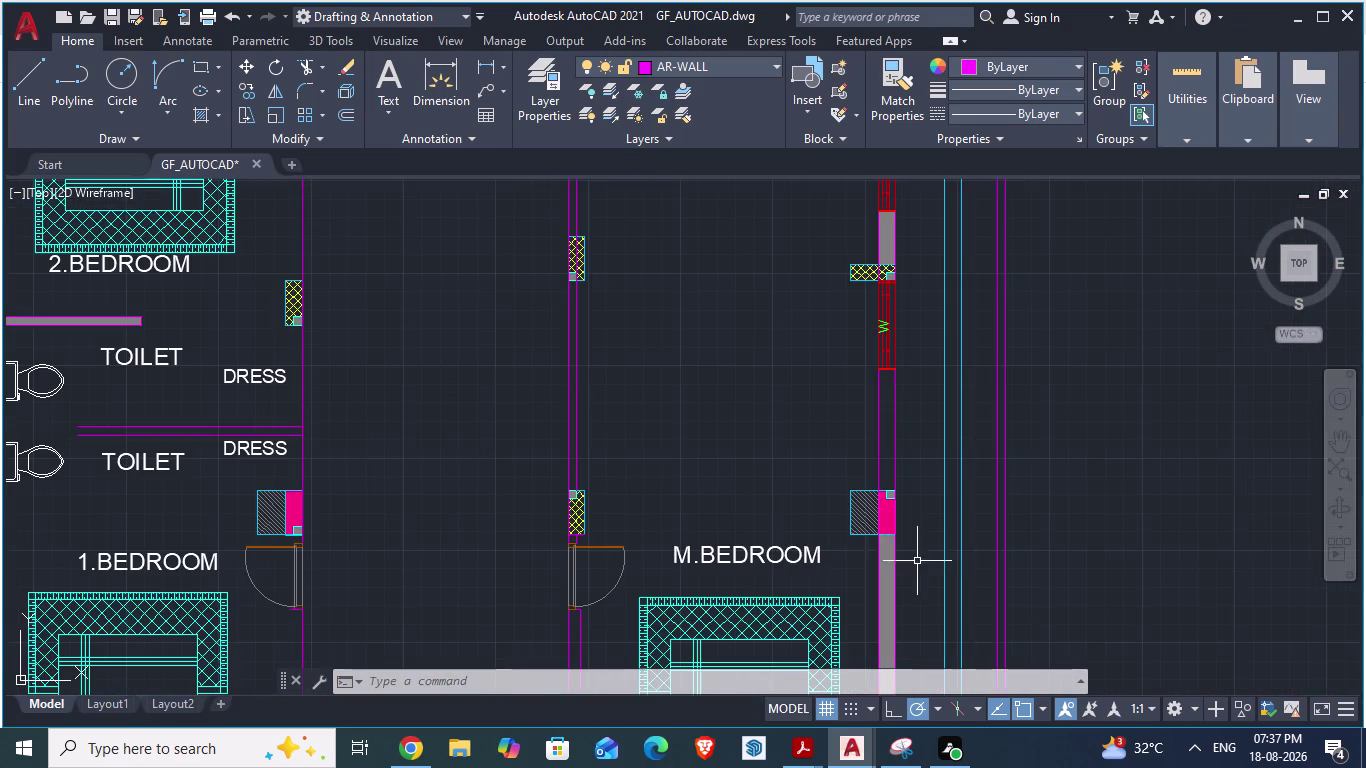
scroll(down, 3)
scroll(up, 3)
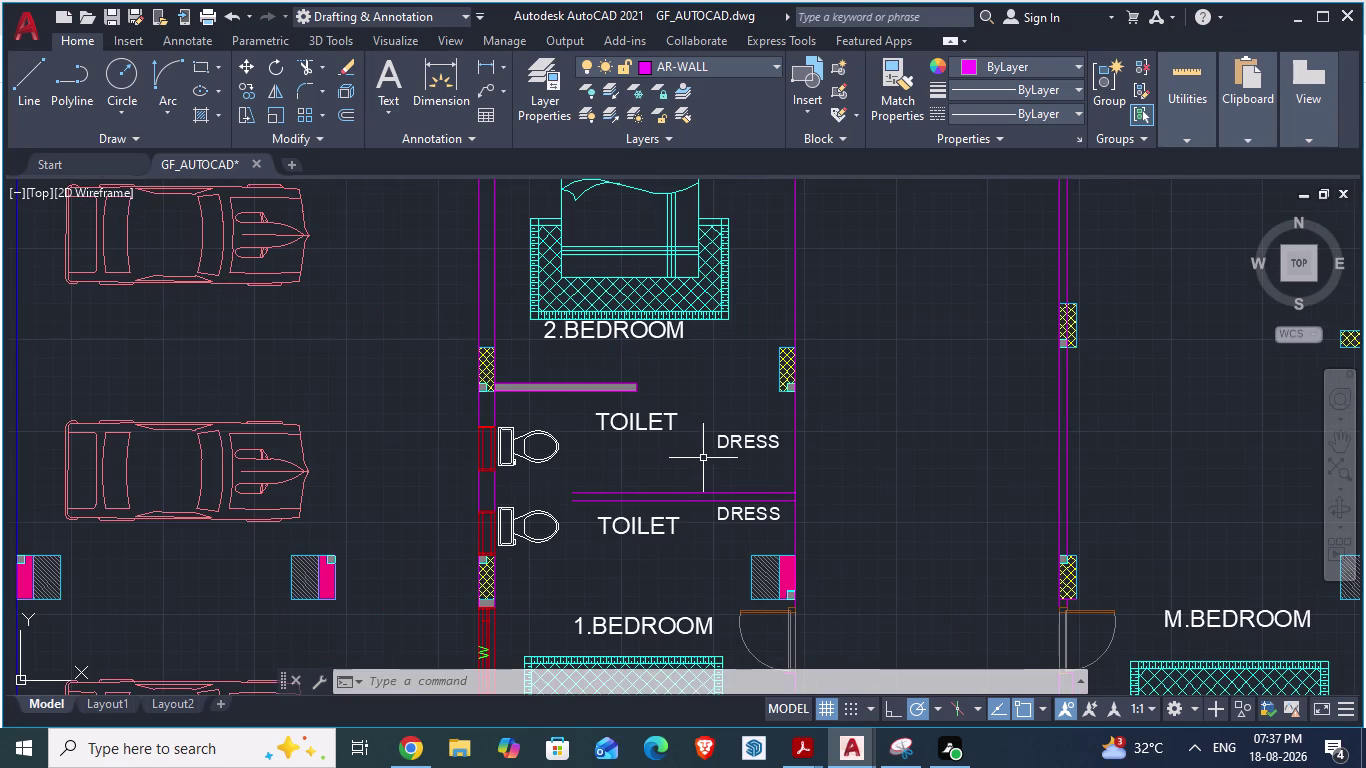
click(793, 435)
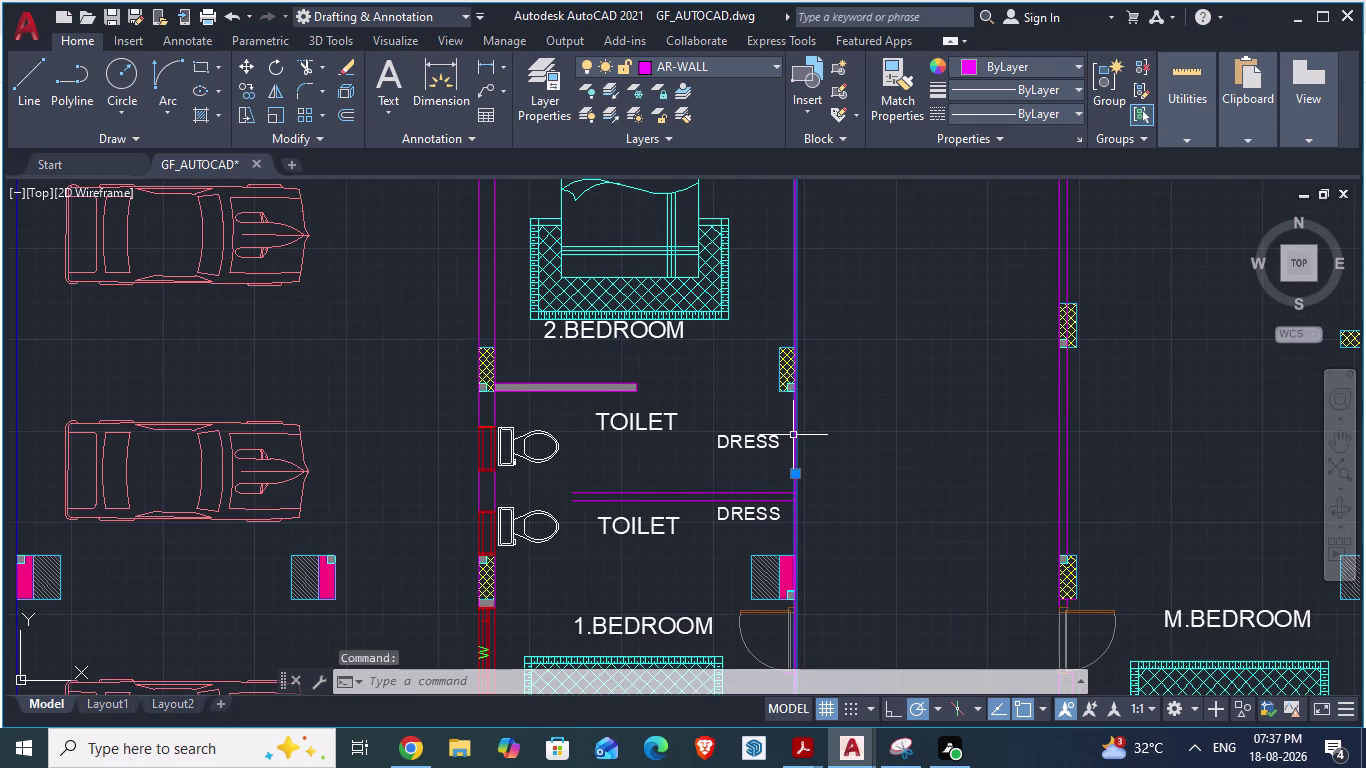
Start an offset and abandon it at the distance prompt.
key(o)
key(Return)
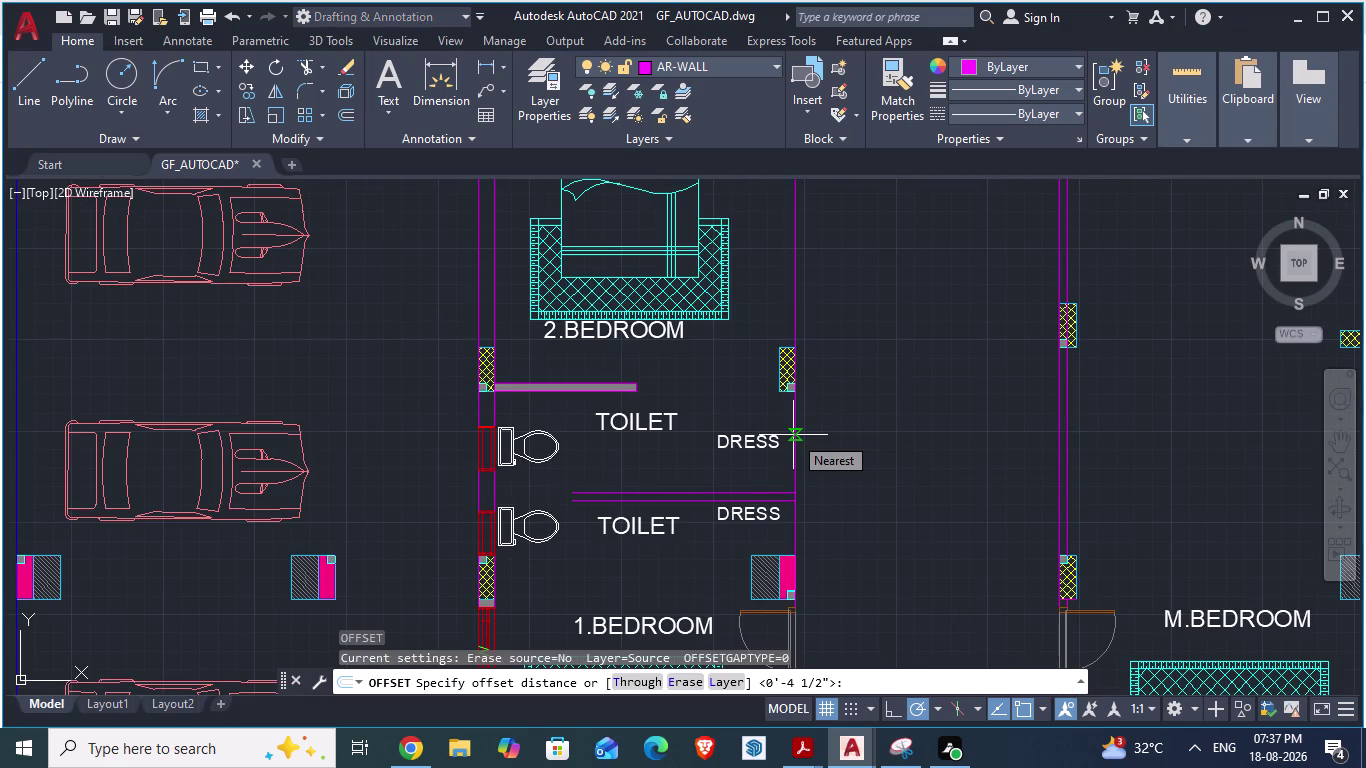
click(793, 436)
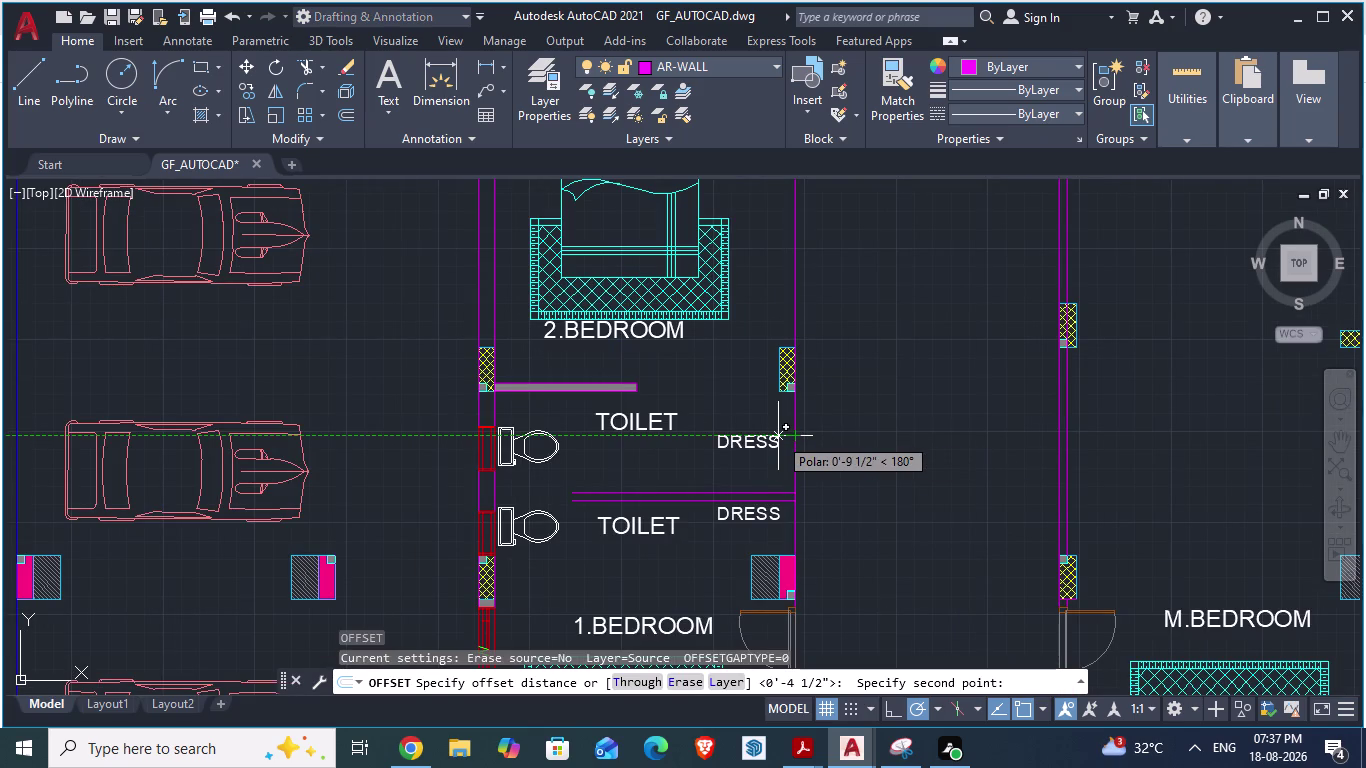
key(Escape)
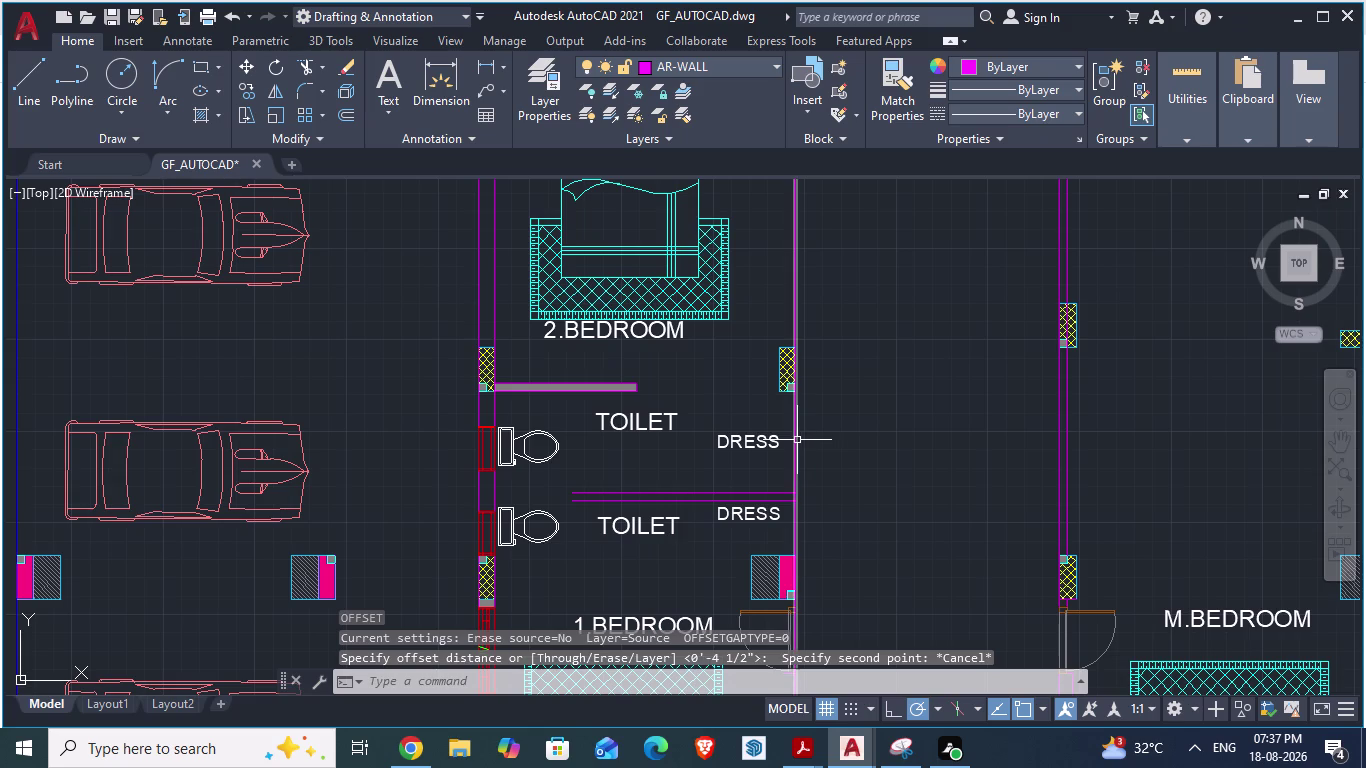
Offset the dress partition wall line by 4.5 toward the dress side.
key(o)
key(Return)
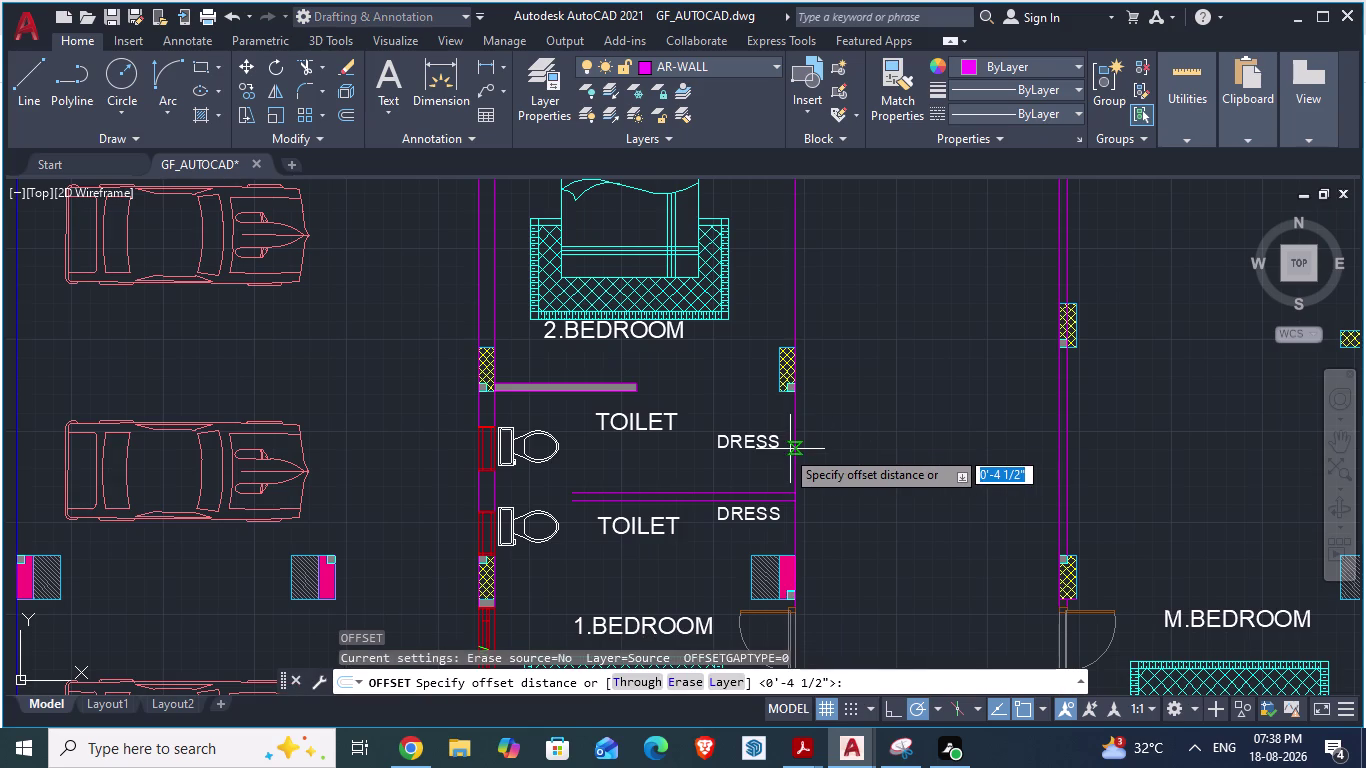
click(800, 452)
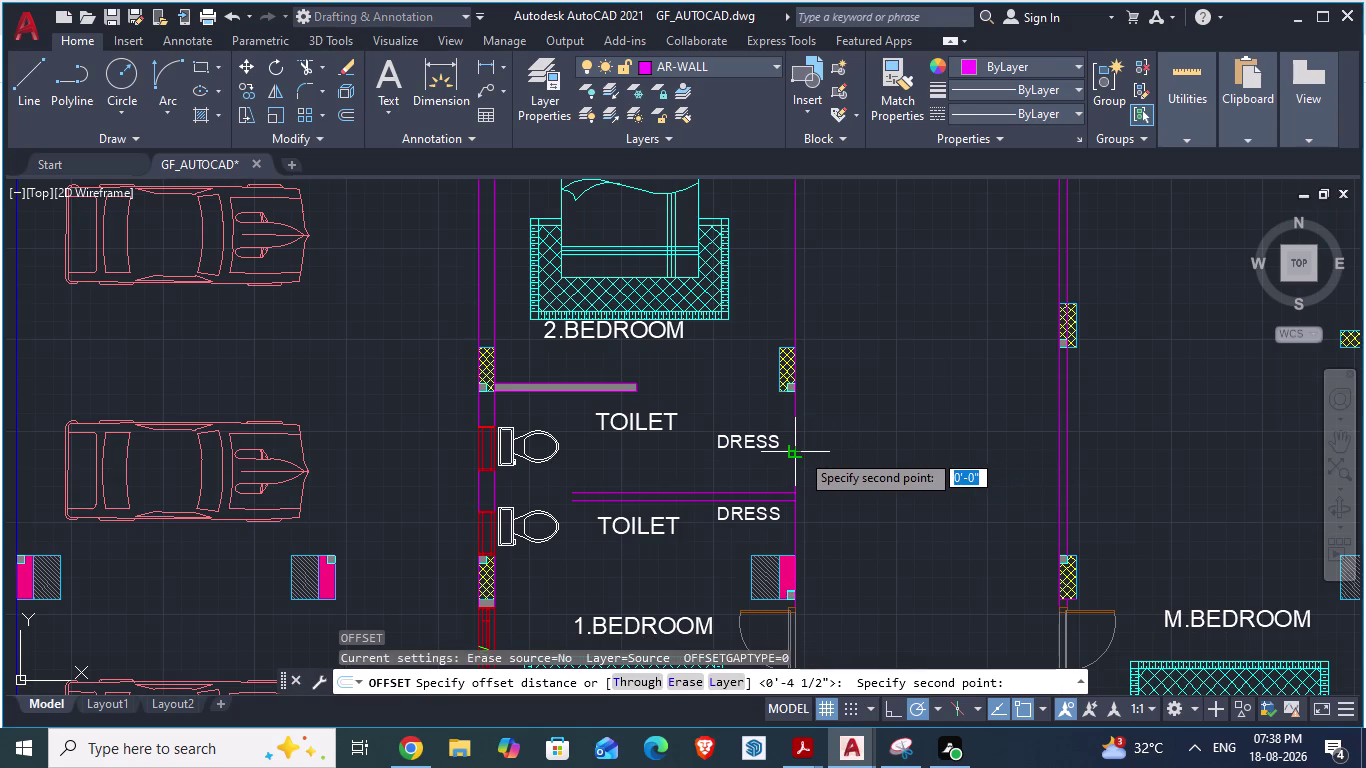
text(4.5)
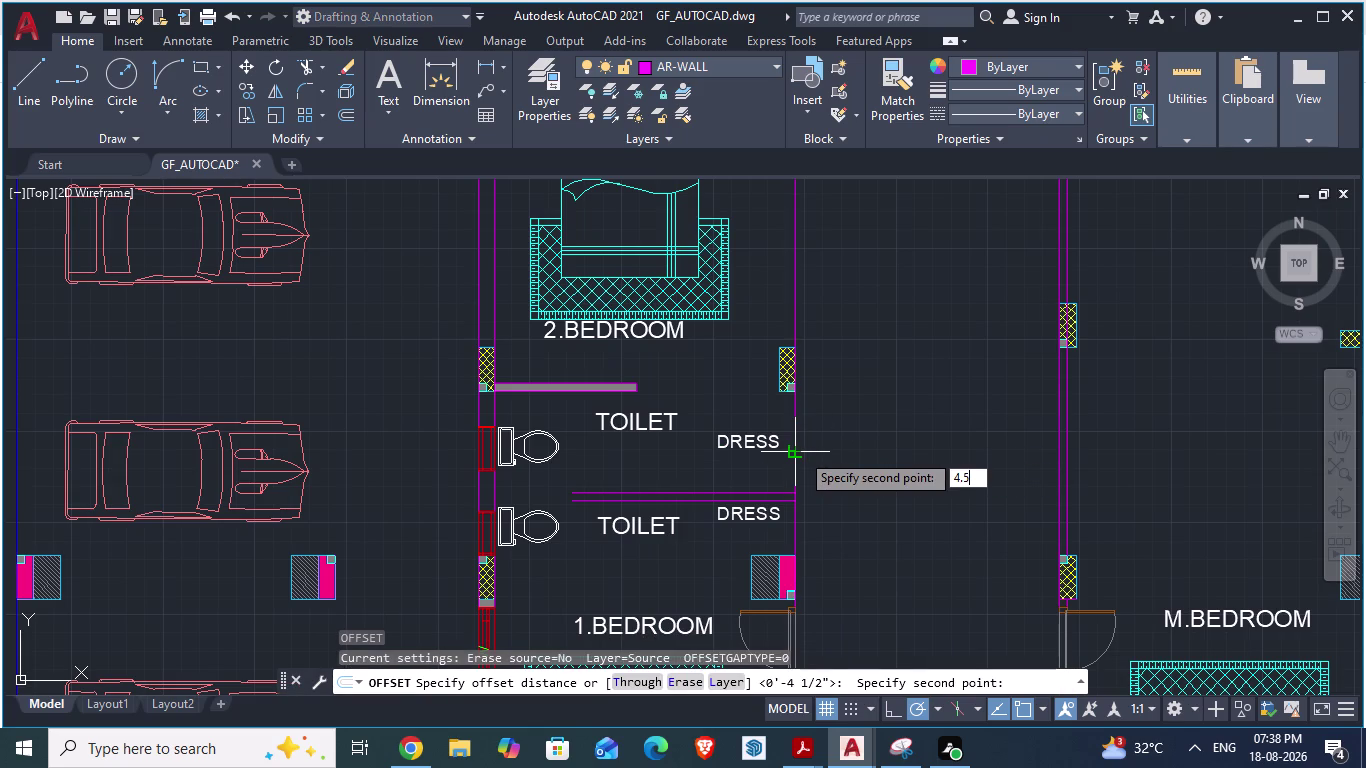
key(shift+quotedbl)
key(Return)
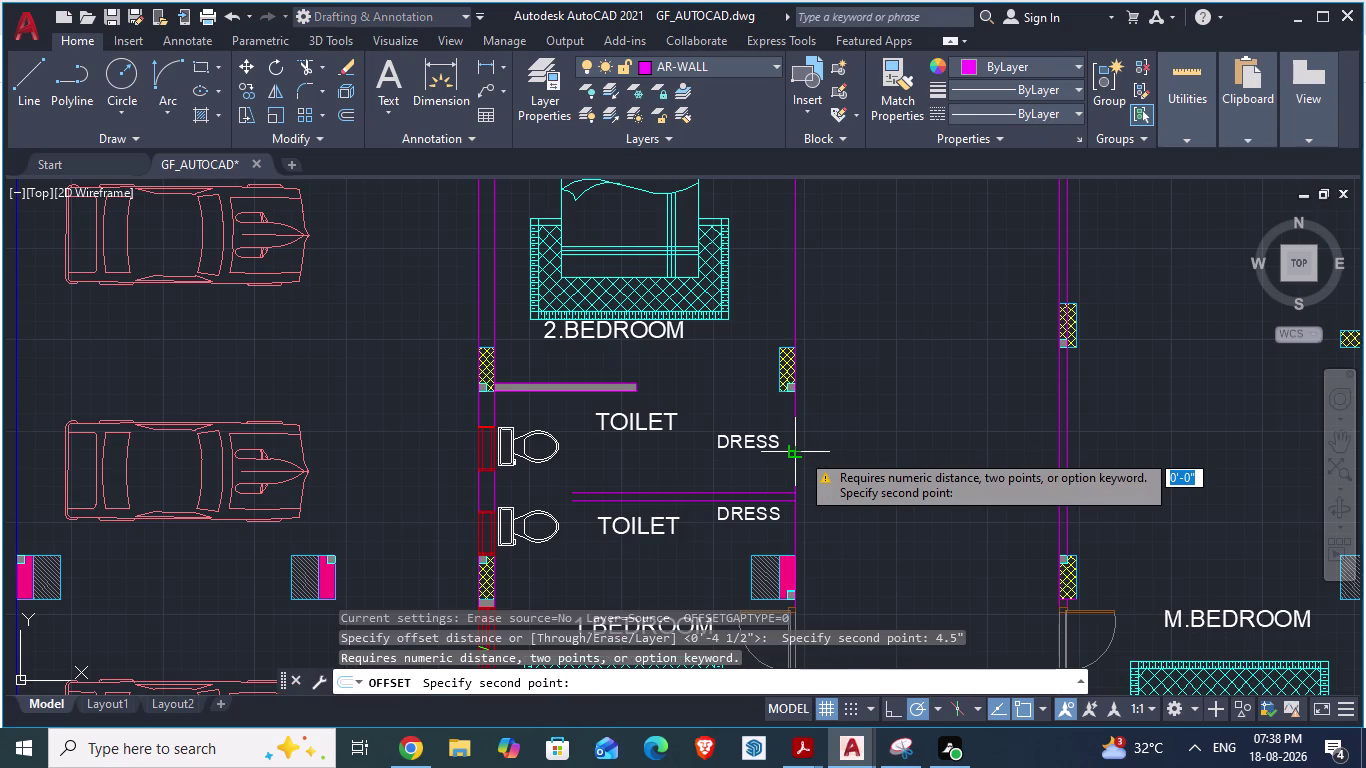
click(800, 432)
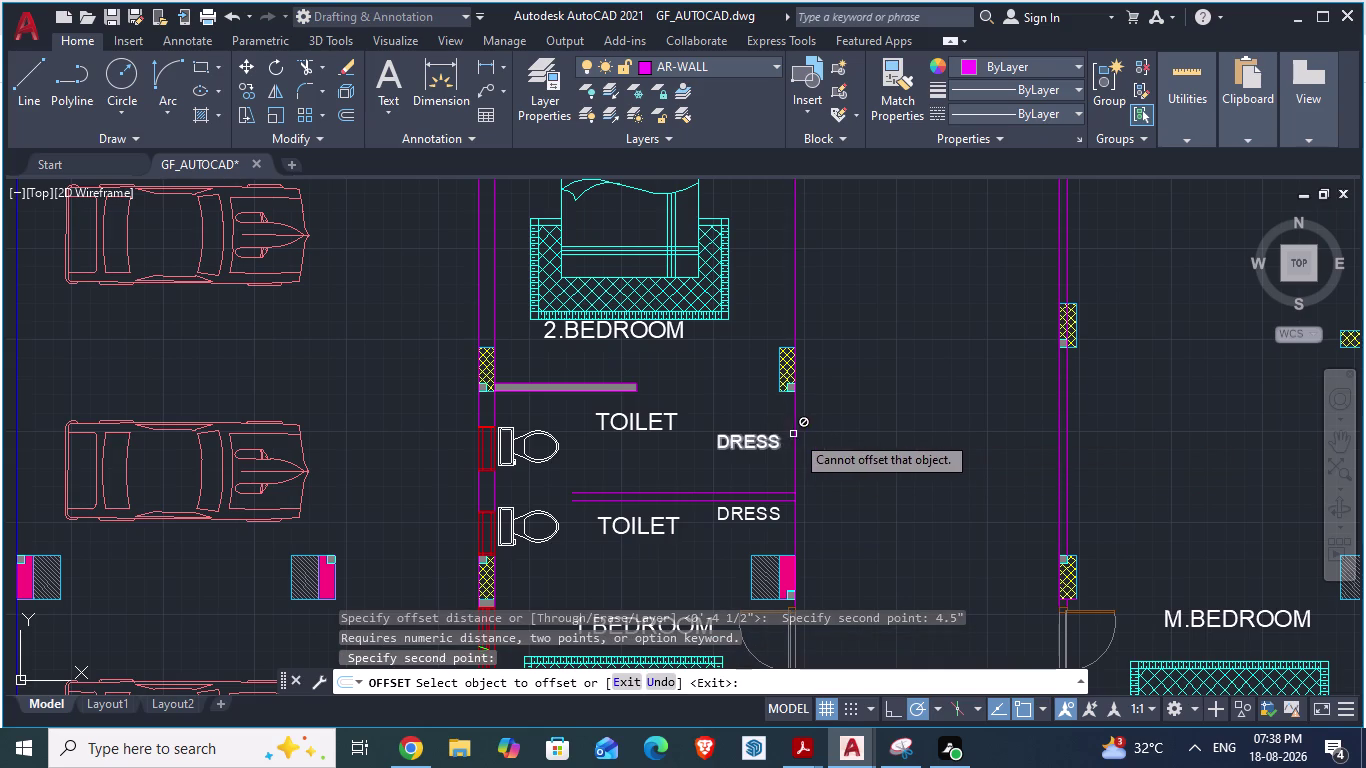
click(795, 434)
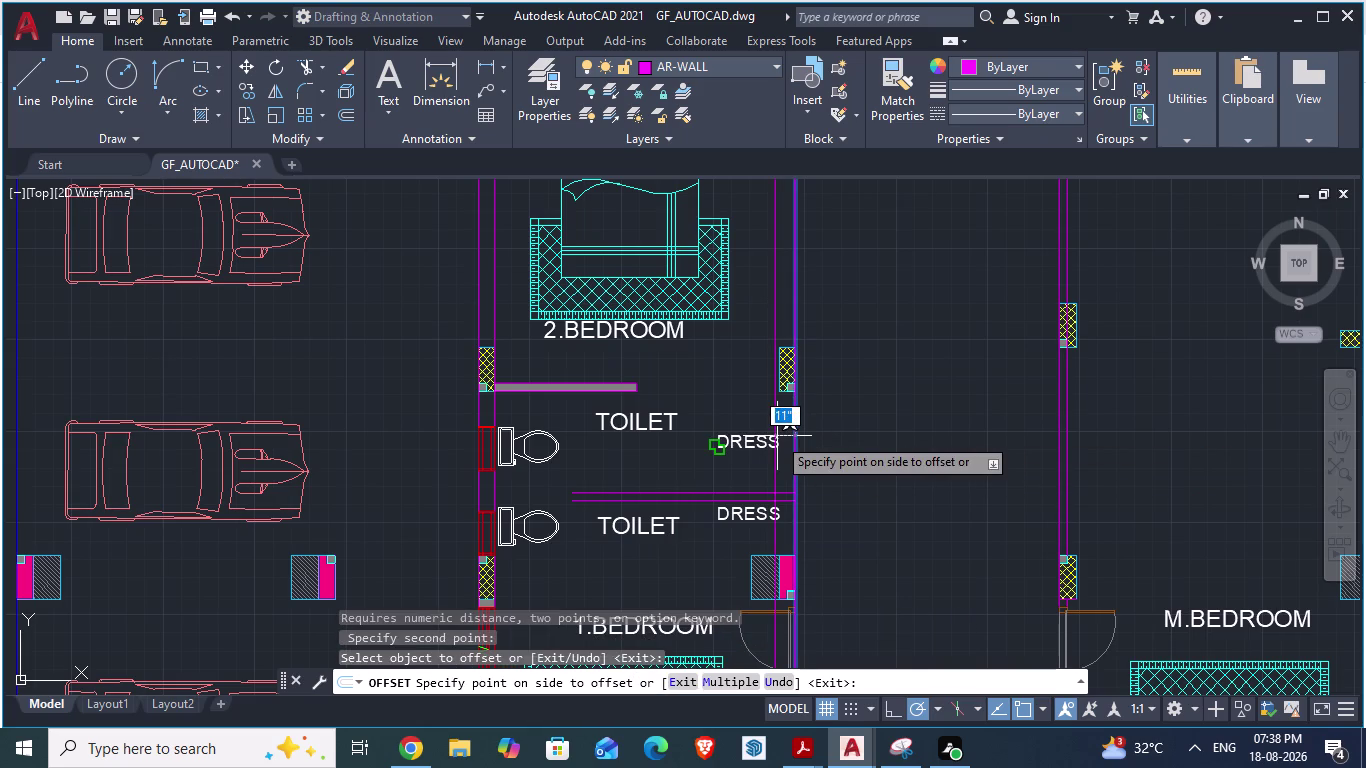
click(777, 436)
key(Escape)
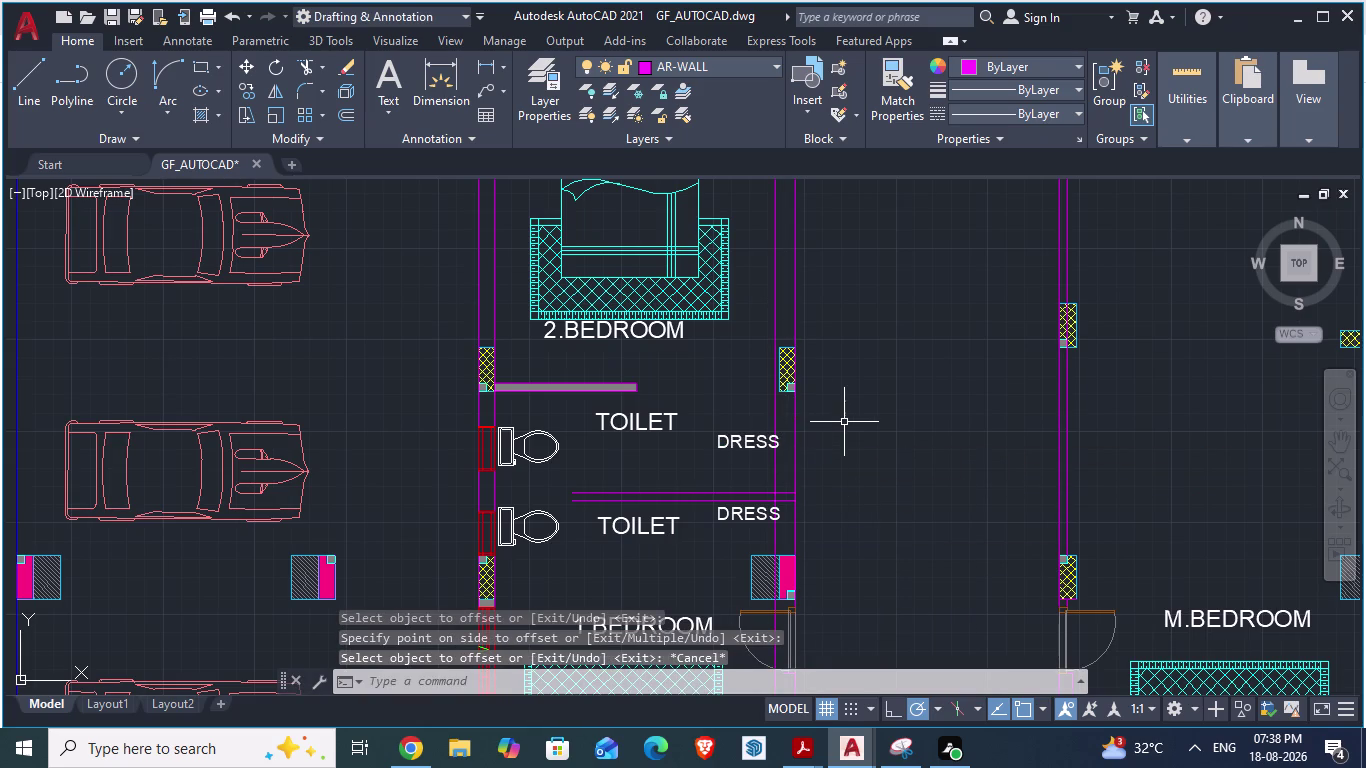
Cancel an aligned dimension and delete the extra offset line.
text(DA)
key(Return)
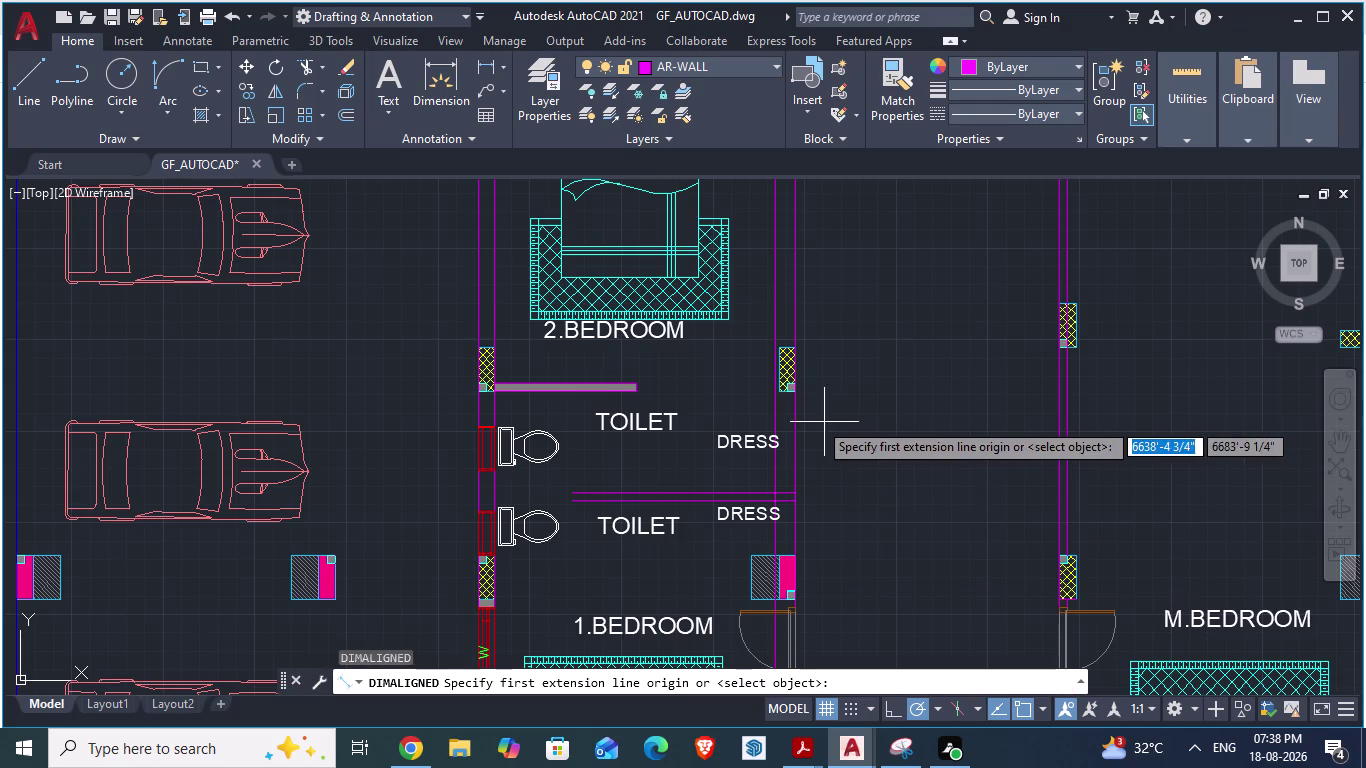
click(799, 421)
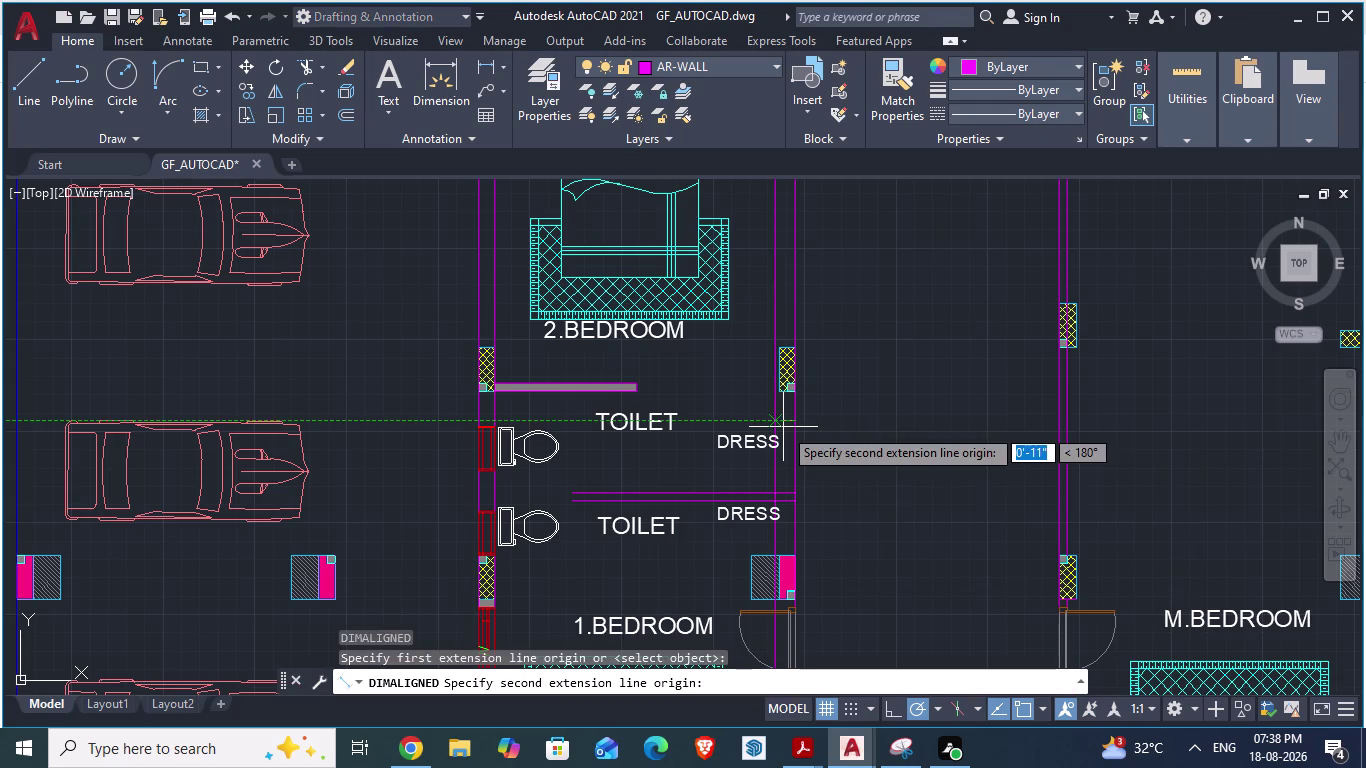
key(Escape)
click(775, 424)
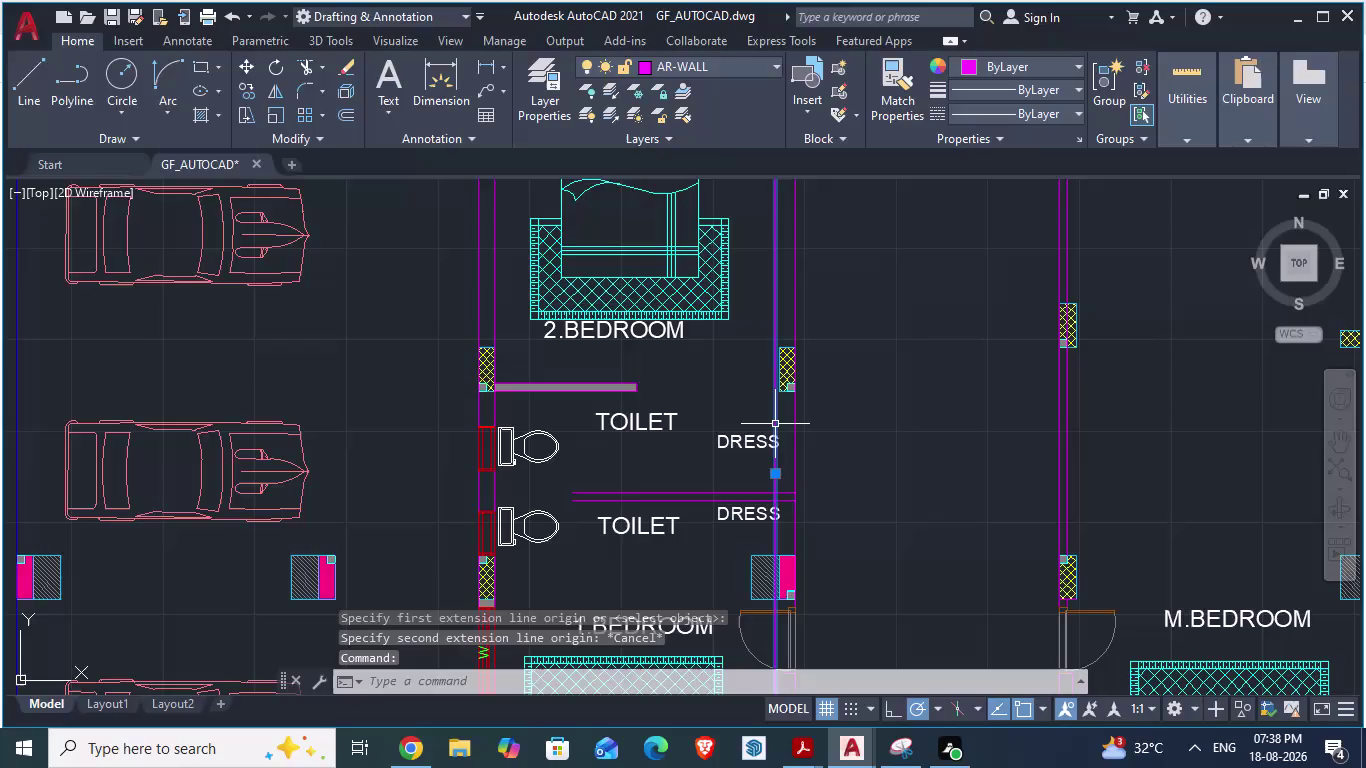
key(Delete)
scroll(down, 3)
scroll(down, 3)
scroll(up, 3)
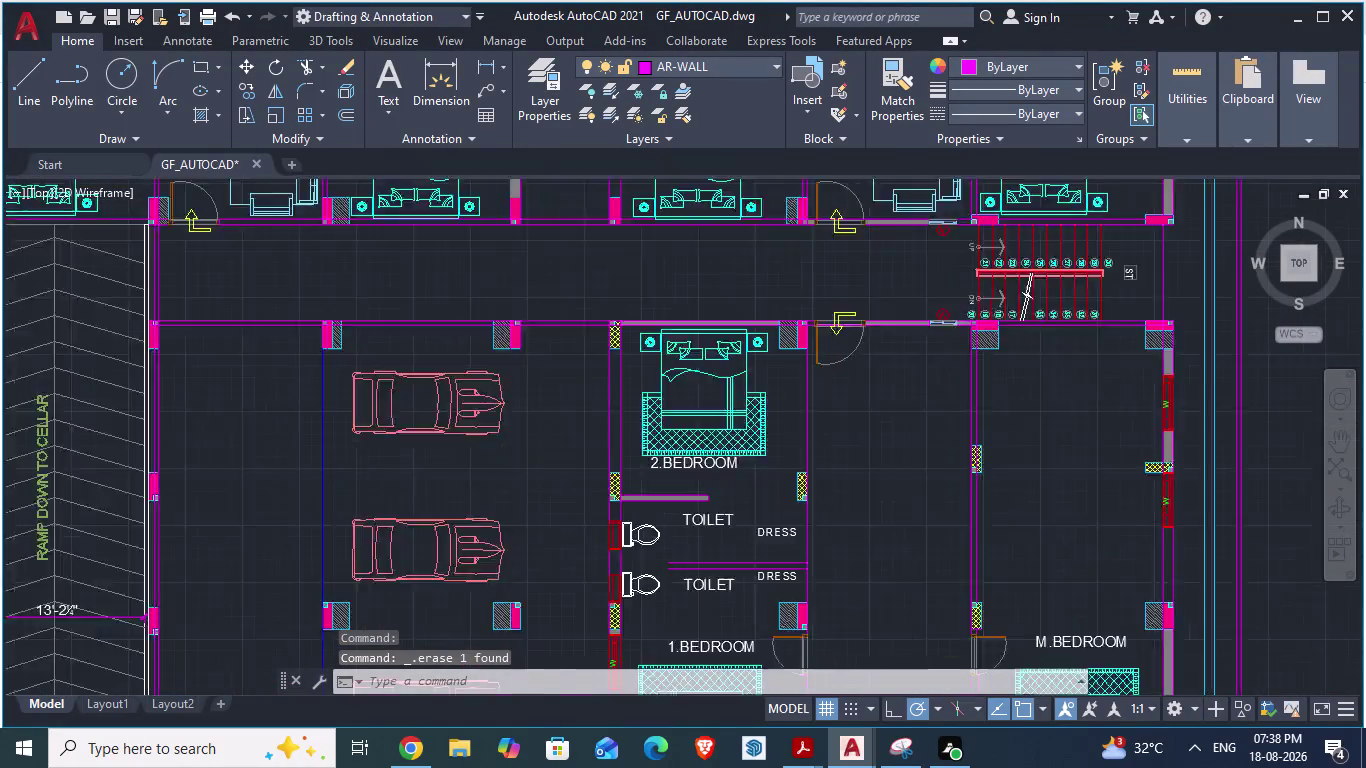
click(807, 394)
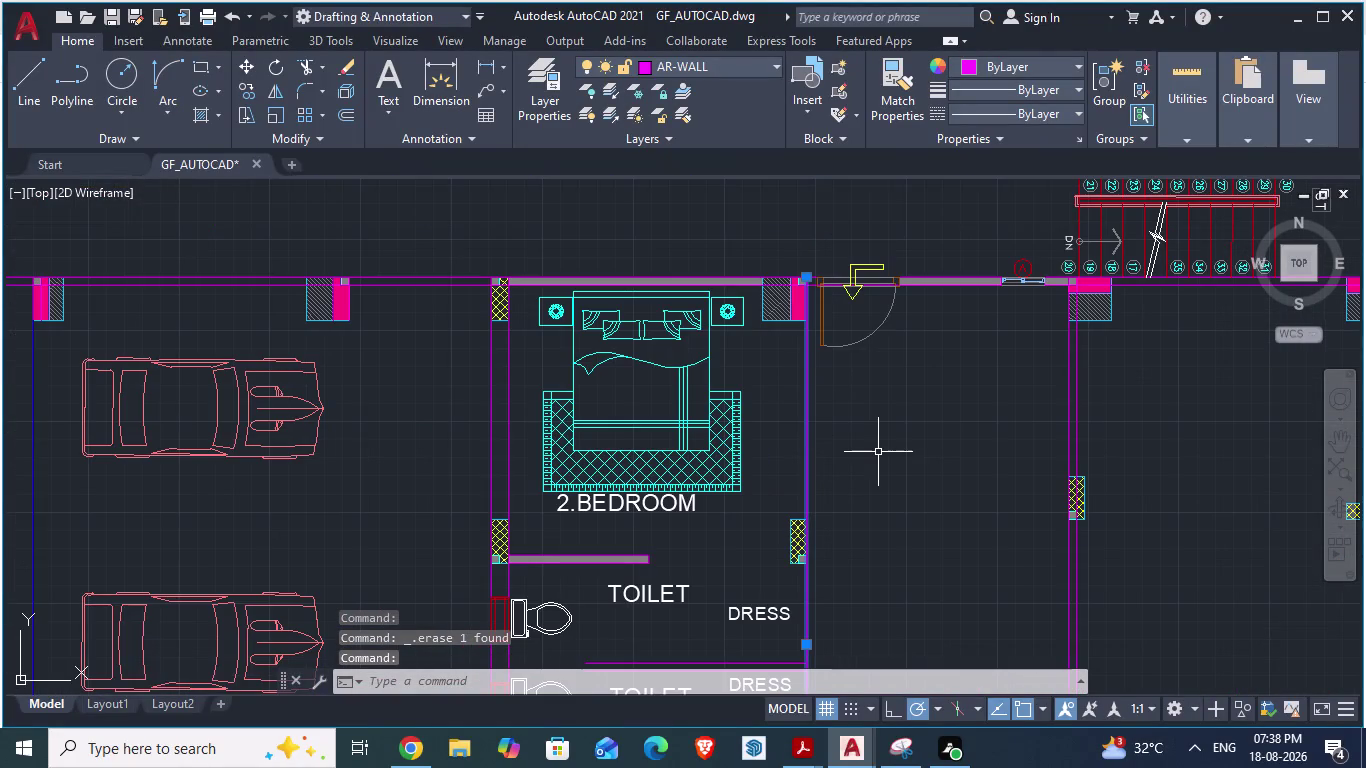
Offset the bedroom-side wall line by 4.5.
key(o)
key(Return)
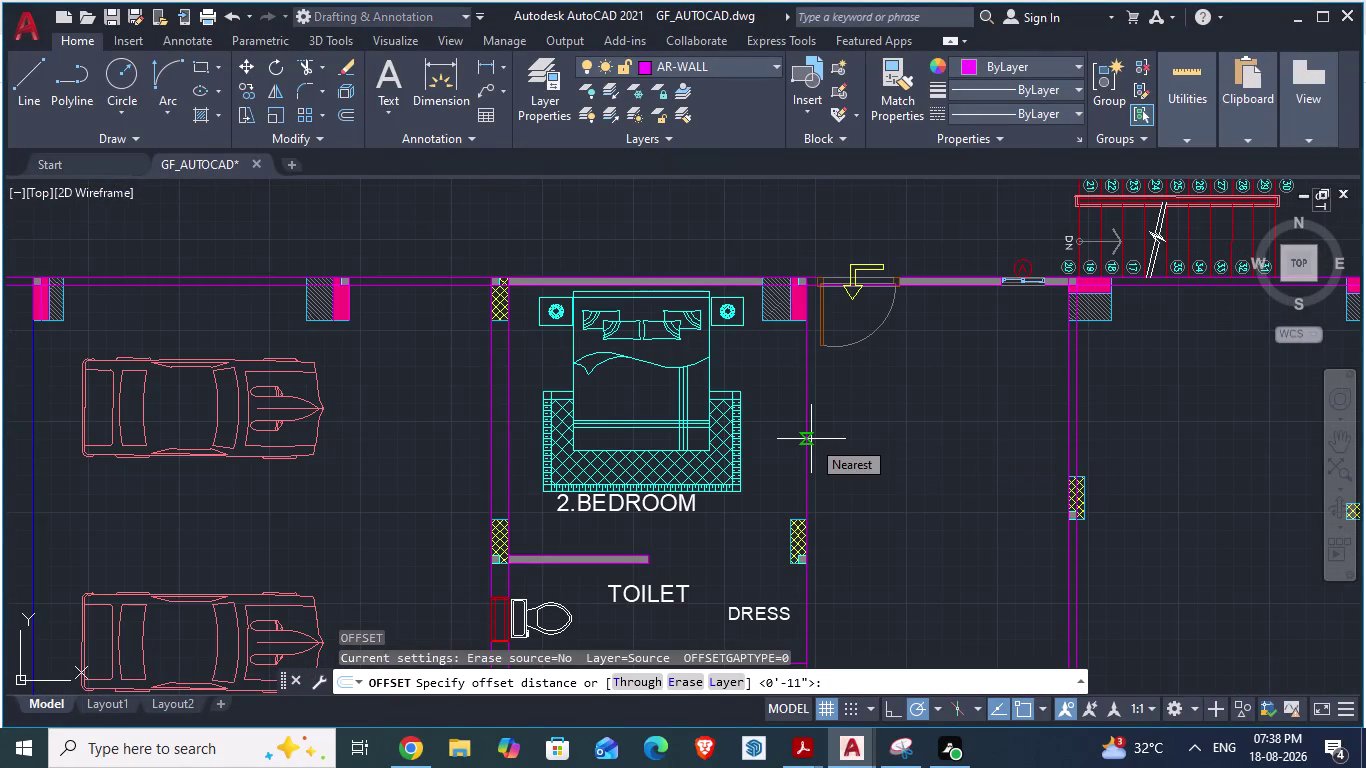
key(Escape)
key(Escape)
key(o)
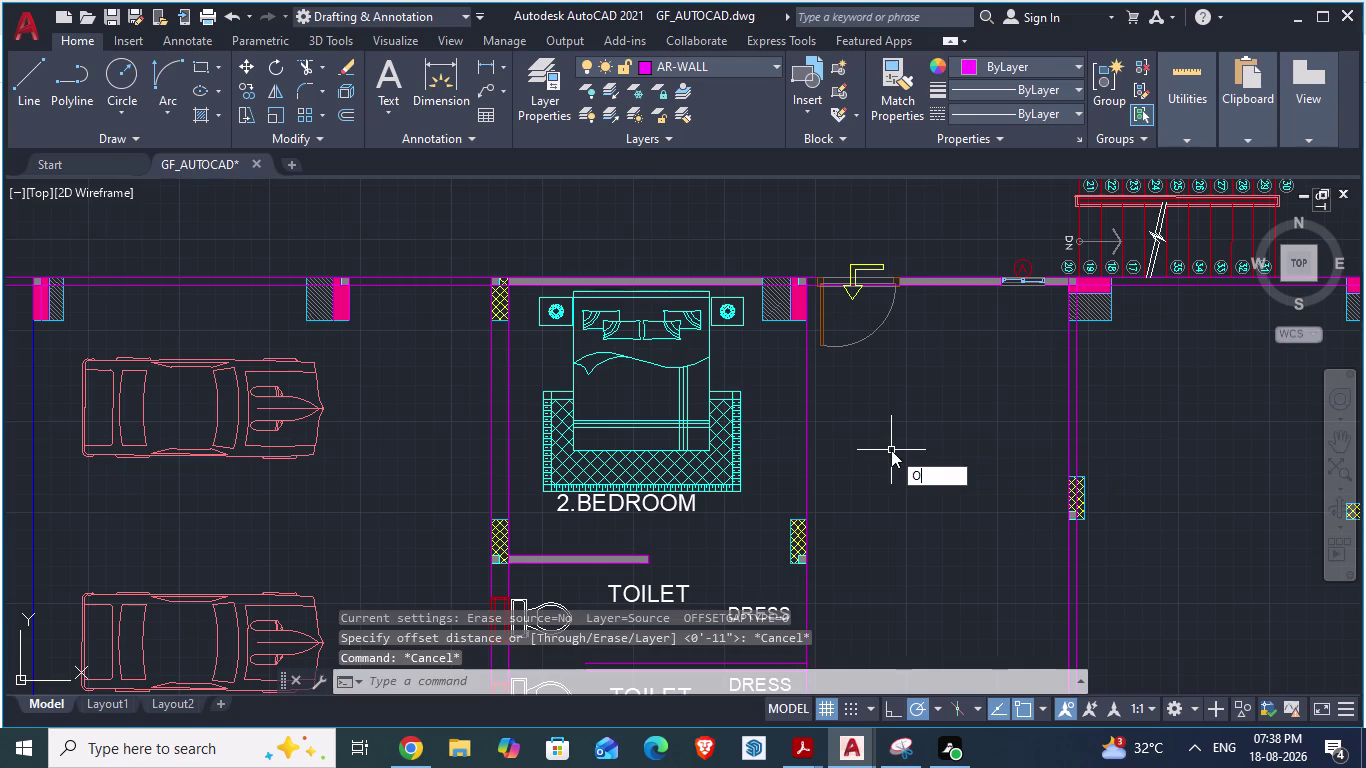
key(Return)
text(4)
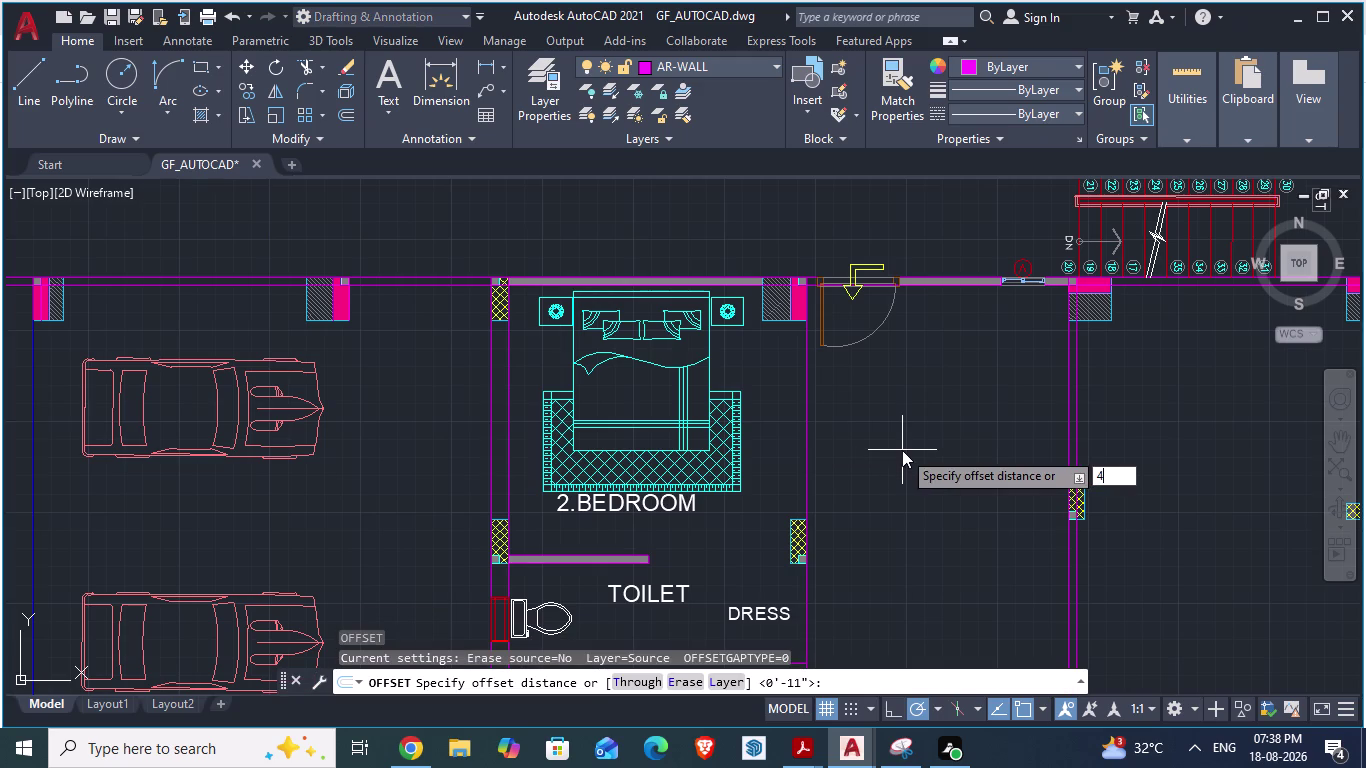
text(.5)
key(shift+quotedbl)
key(Return)
click(808, 432)
click(772, 438)
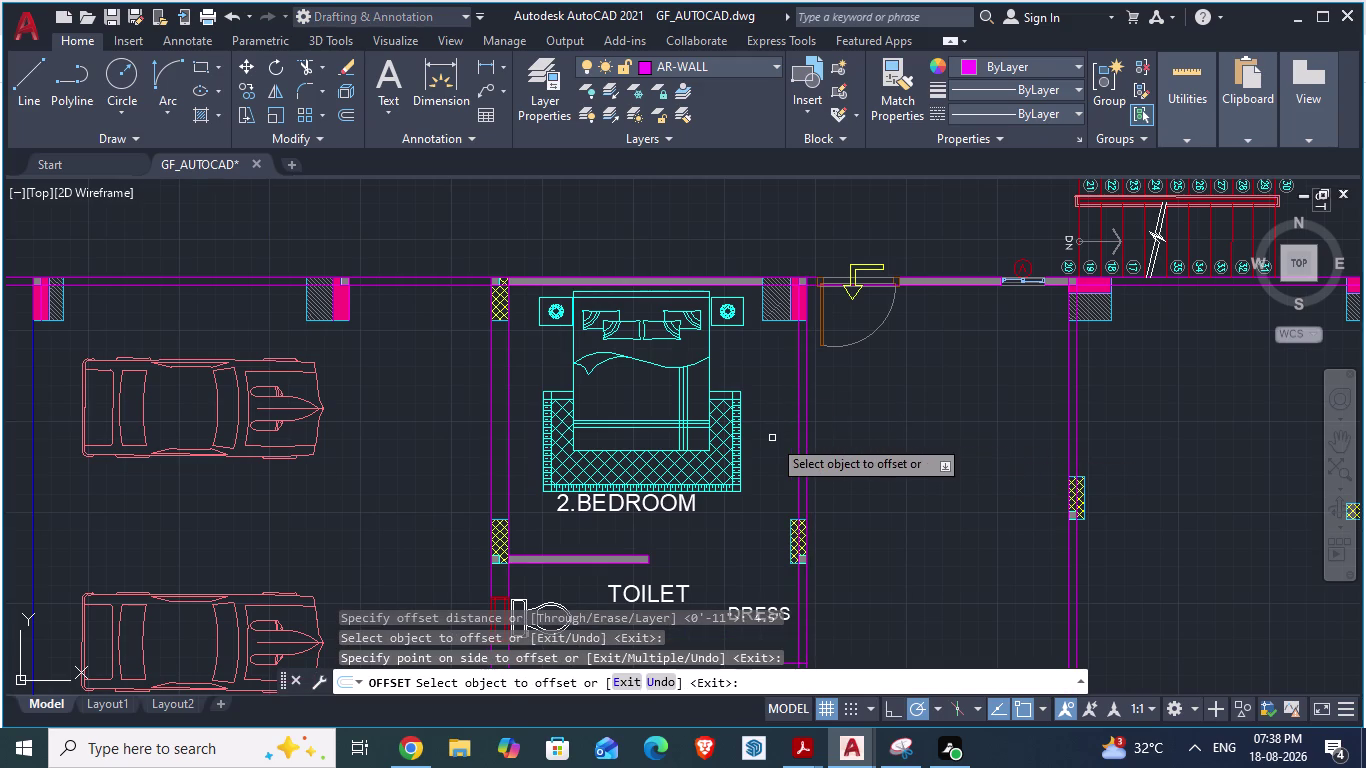
Save the ground floor drawing and pan to 1.BEDROOM.
key(ctrl+s)
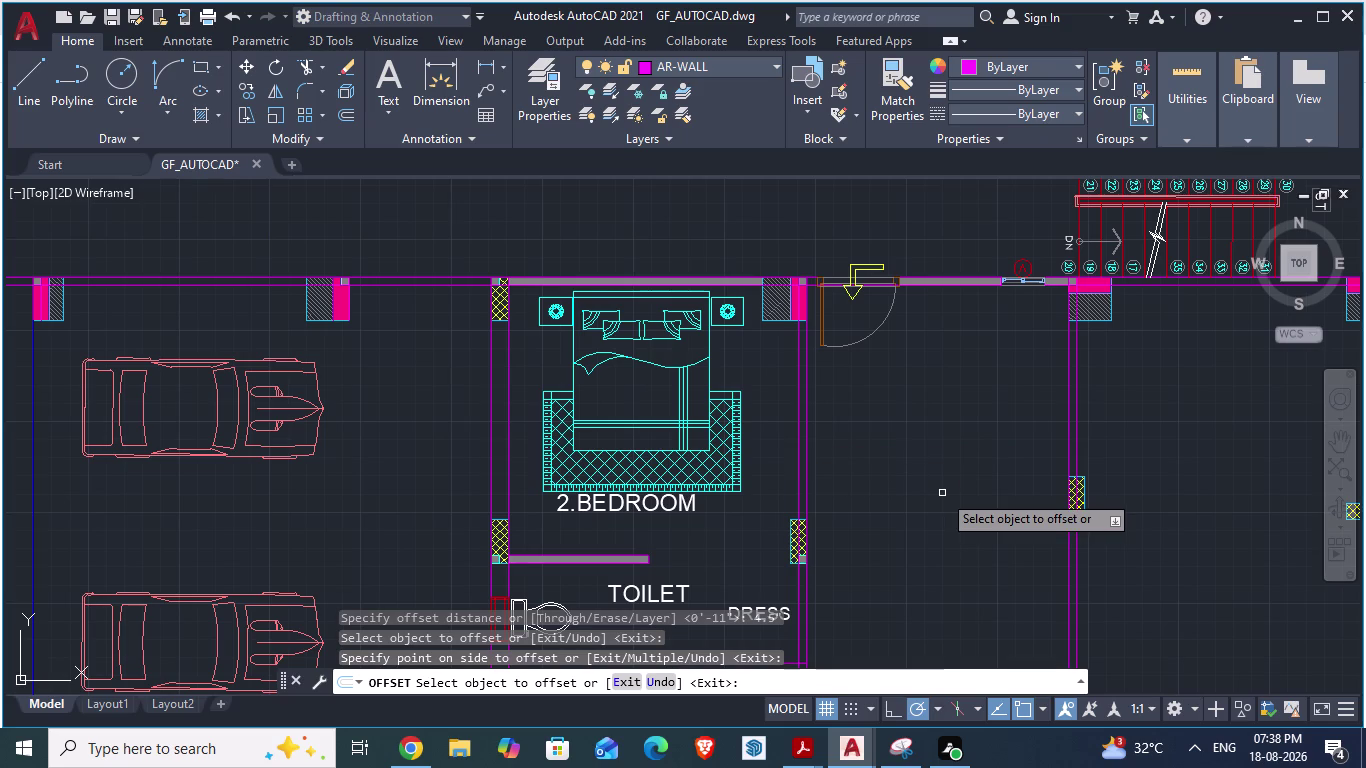
key(Escape)
scroll(down, 3)
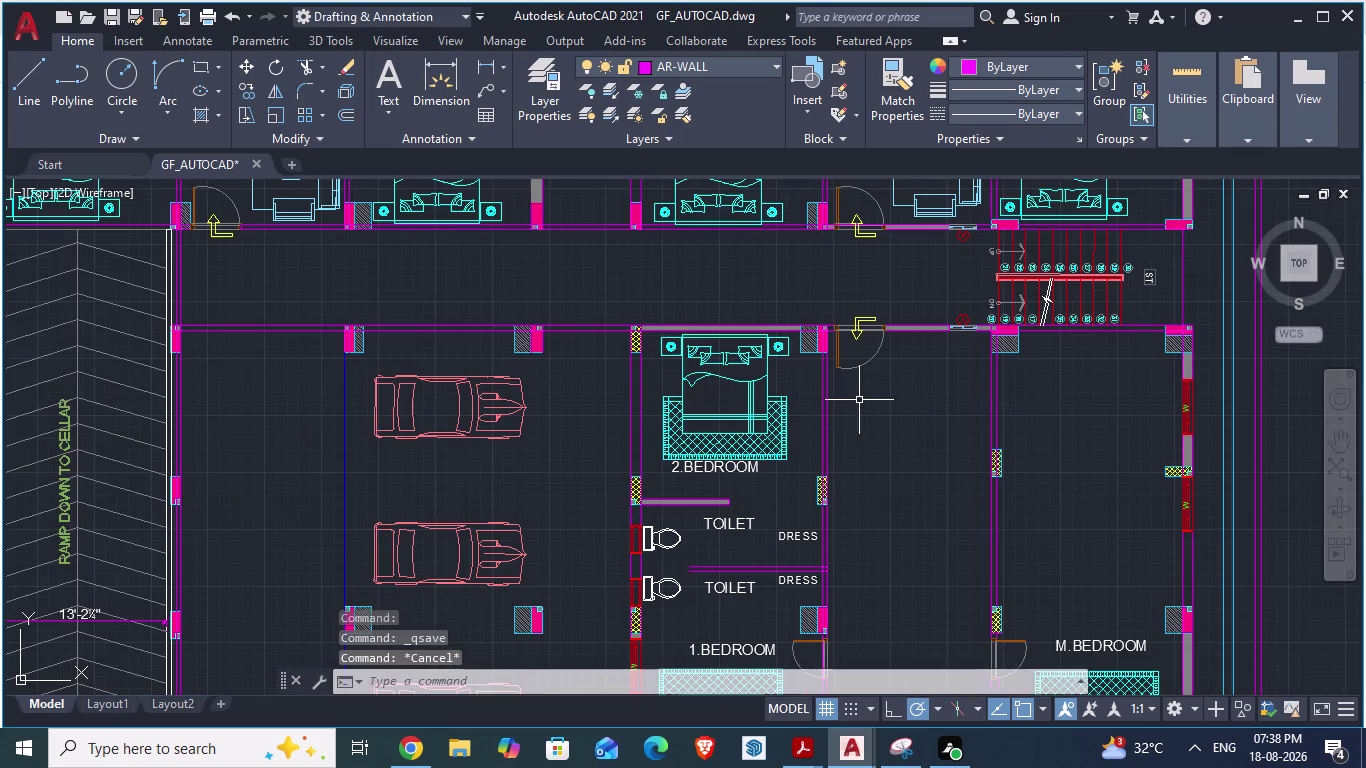
scroll(down, 3)
scroll(up, 3)
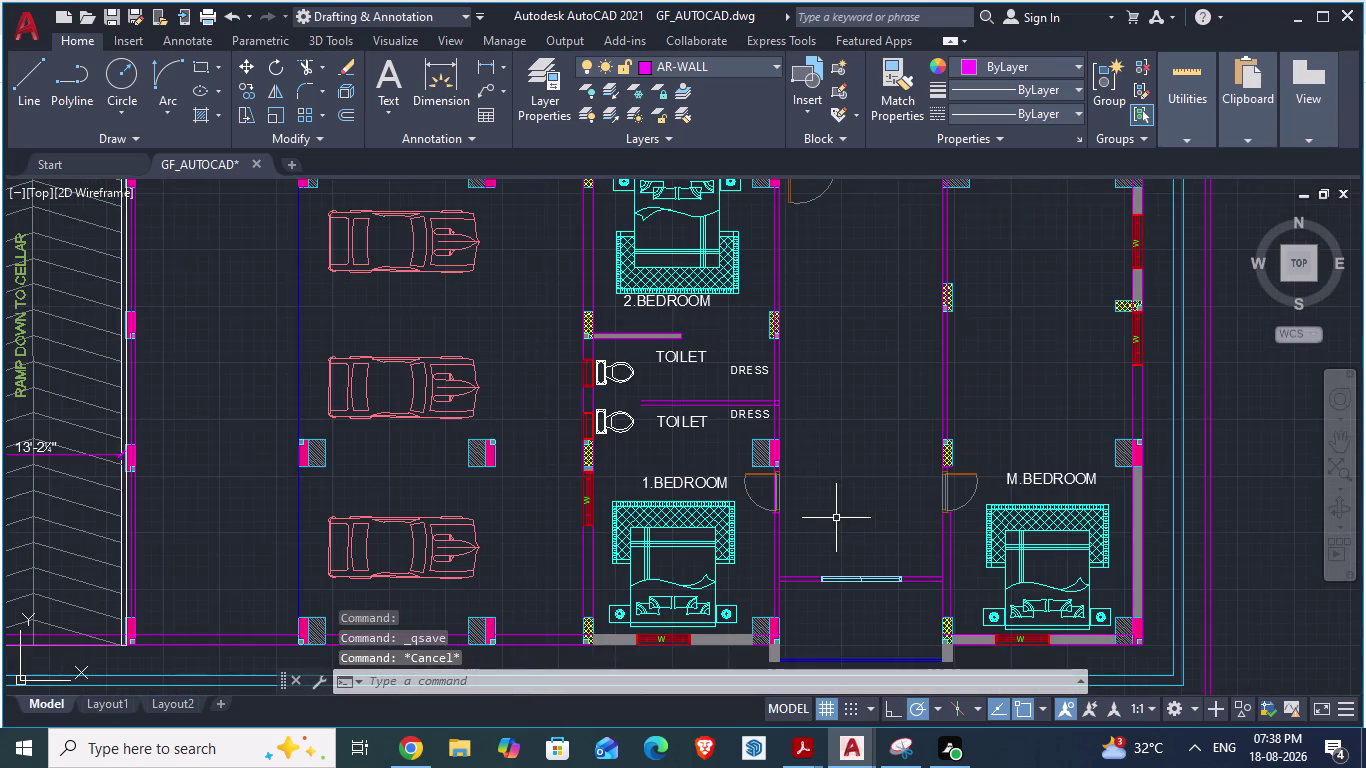
scroll(up, 3)
scroll(down, 3)
scroll(down, 3)
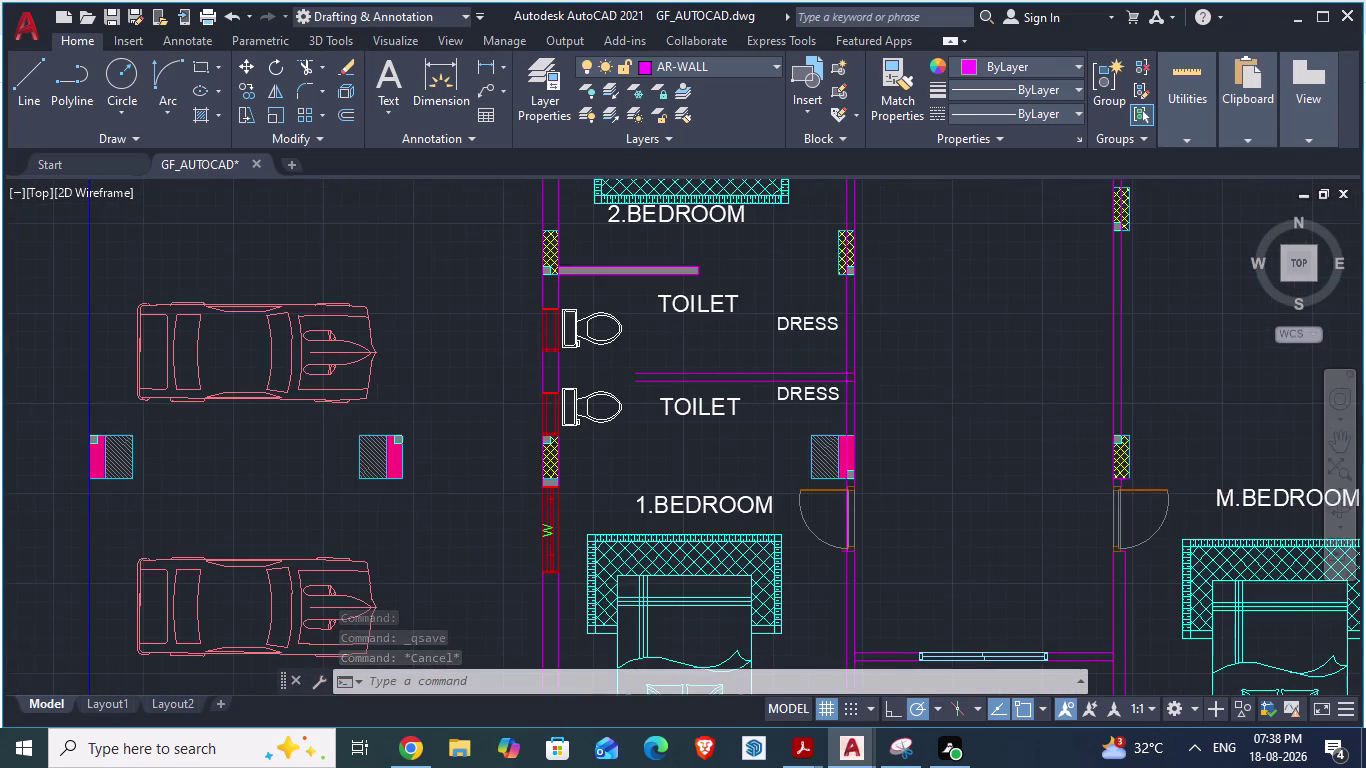
scroll(down, 3)
scroll(up, 3)
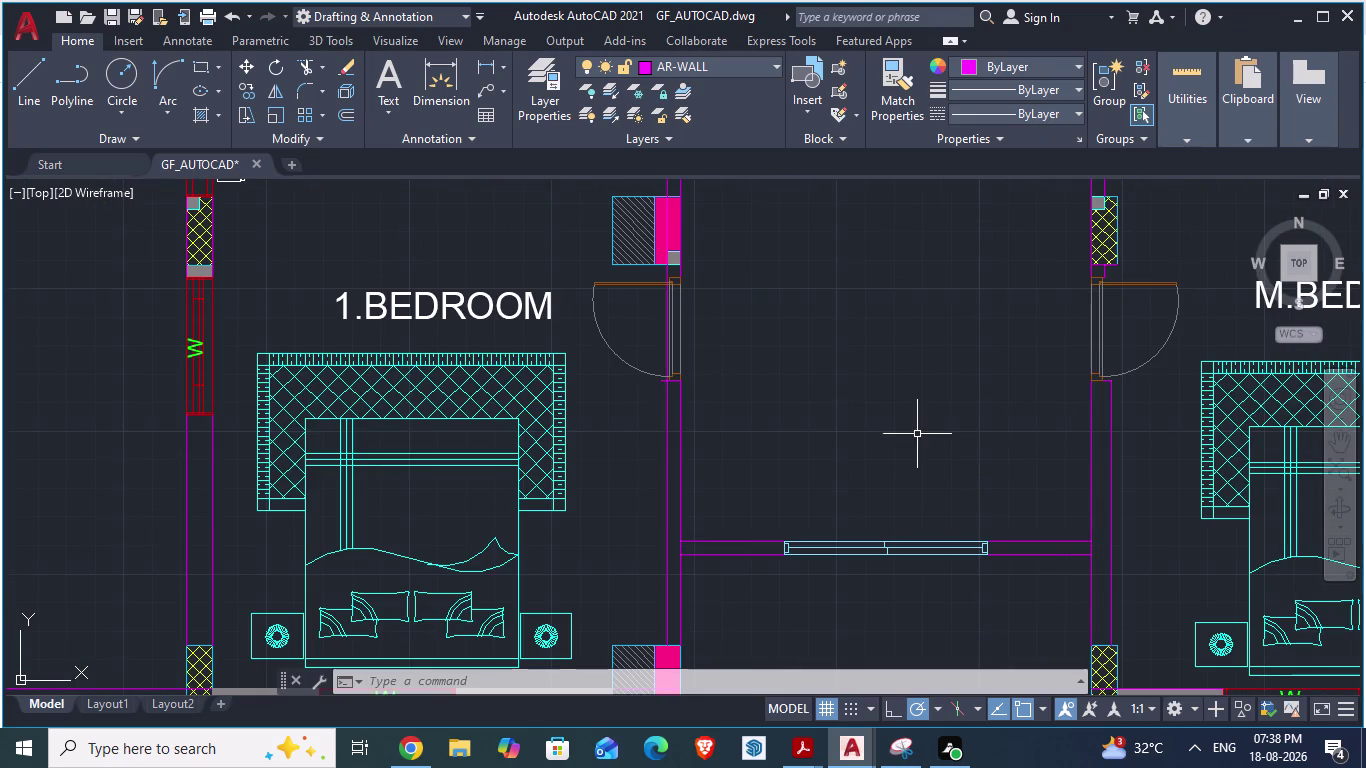
scroll(down, 3)
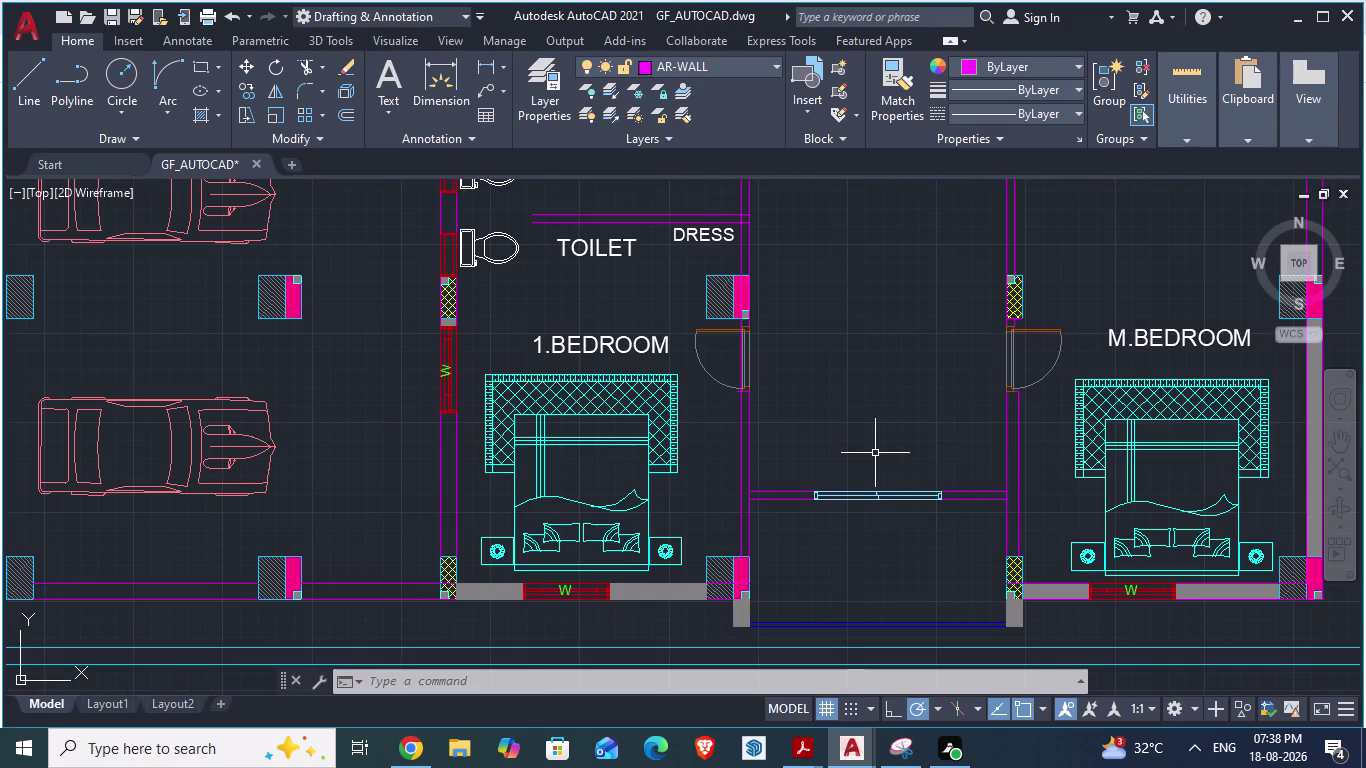
Review the ARCH PLANS reference drawing, then return to GF_AUTOCAD.
key(alt+Tab)
scroll(down, 3)
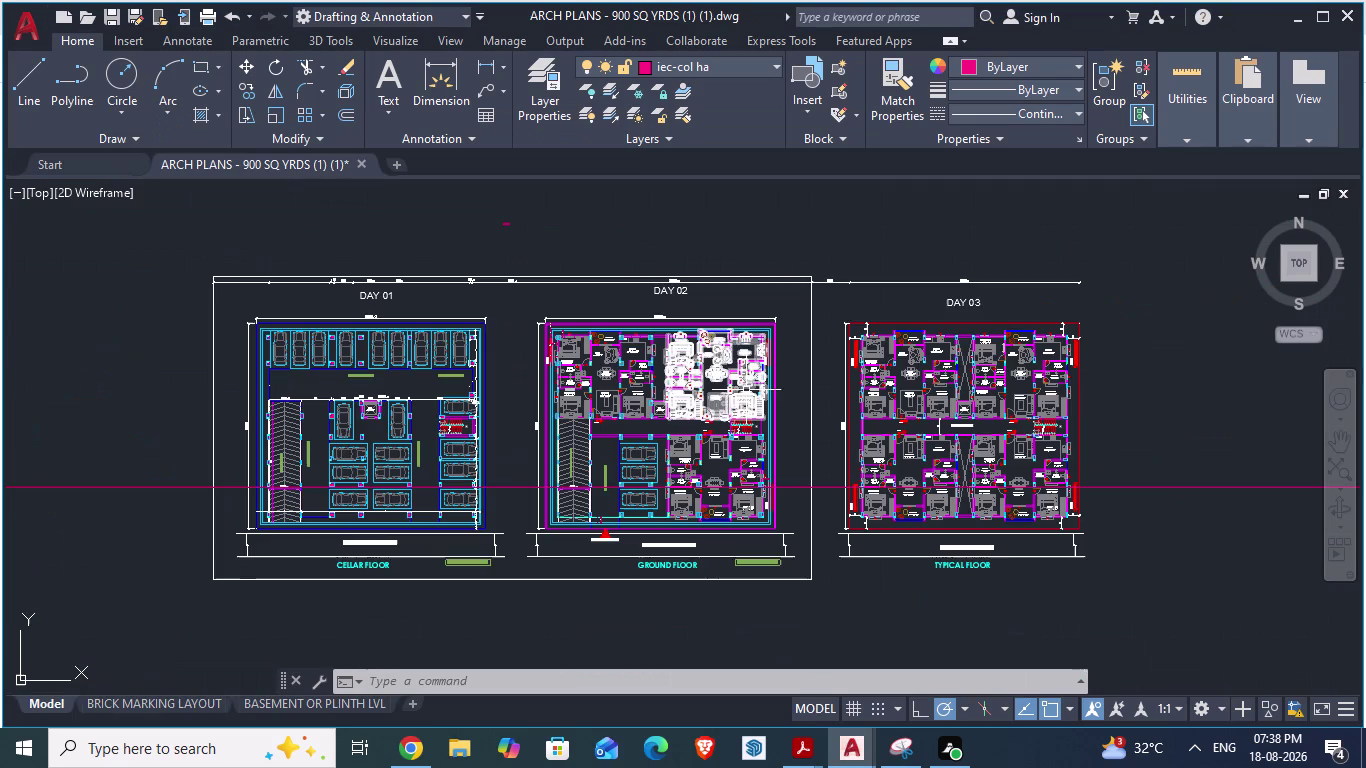
scroll(up, 3)
scroll(up, 3)
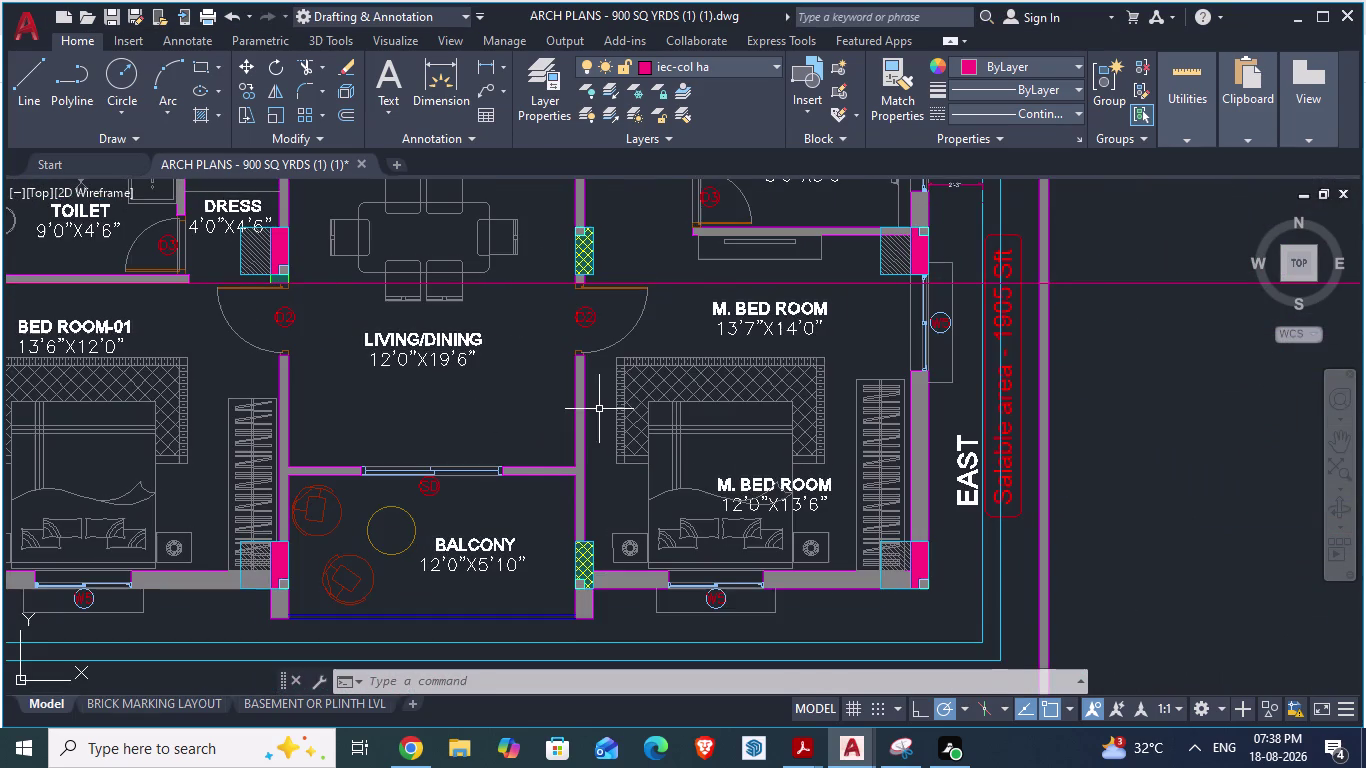
key(alt+Tab)
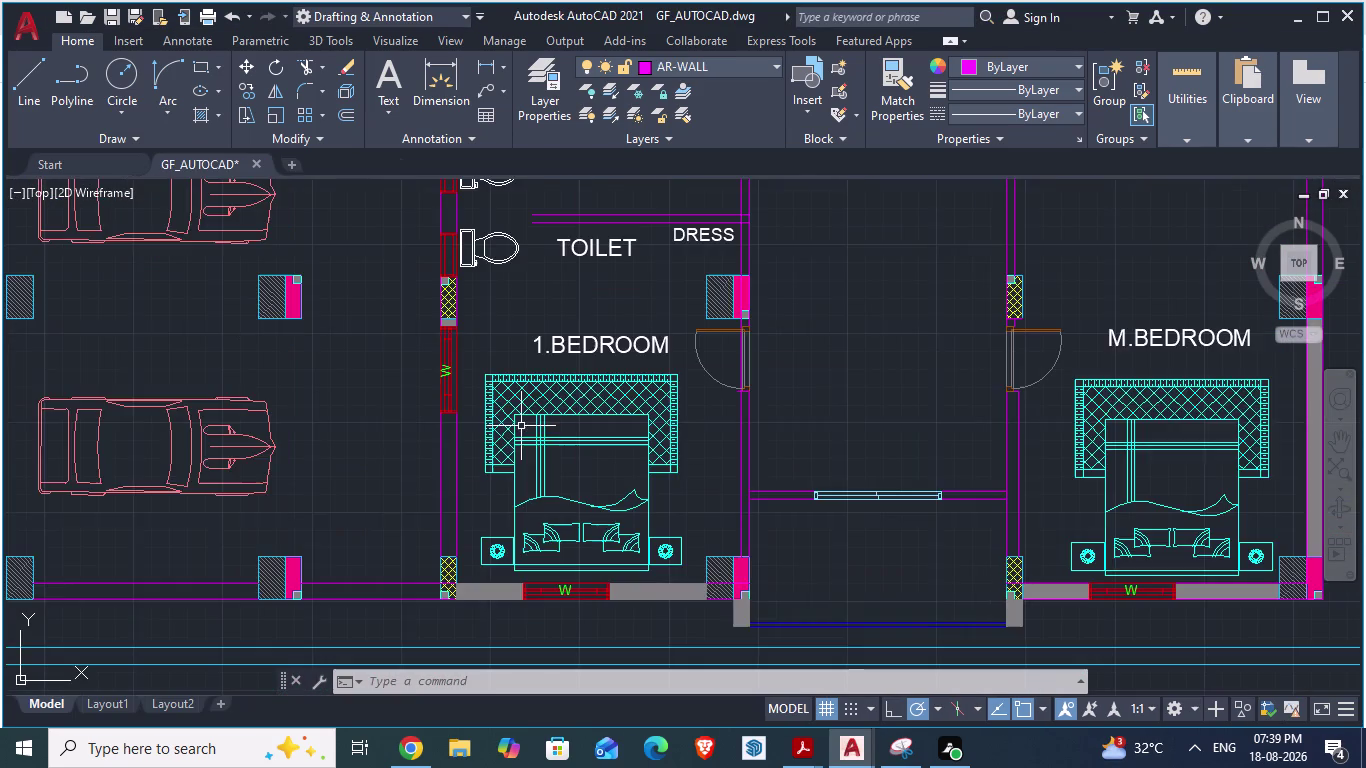
Erase the stray short lines at the M.BEDROOM door jamb.
scroll(down, 3)
scroll(up, 3)
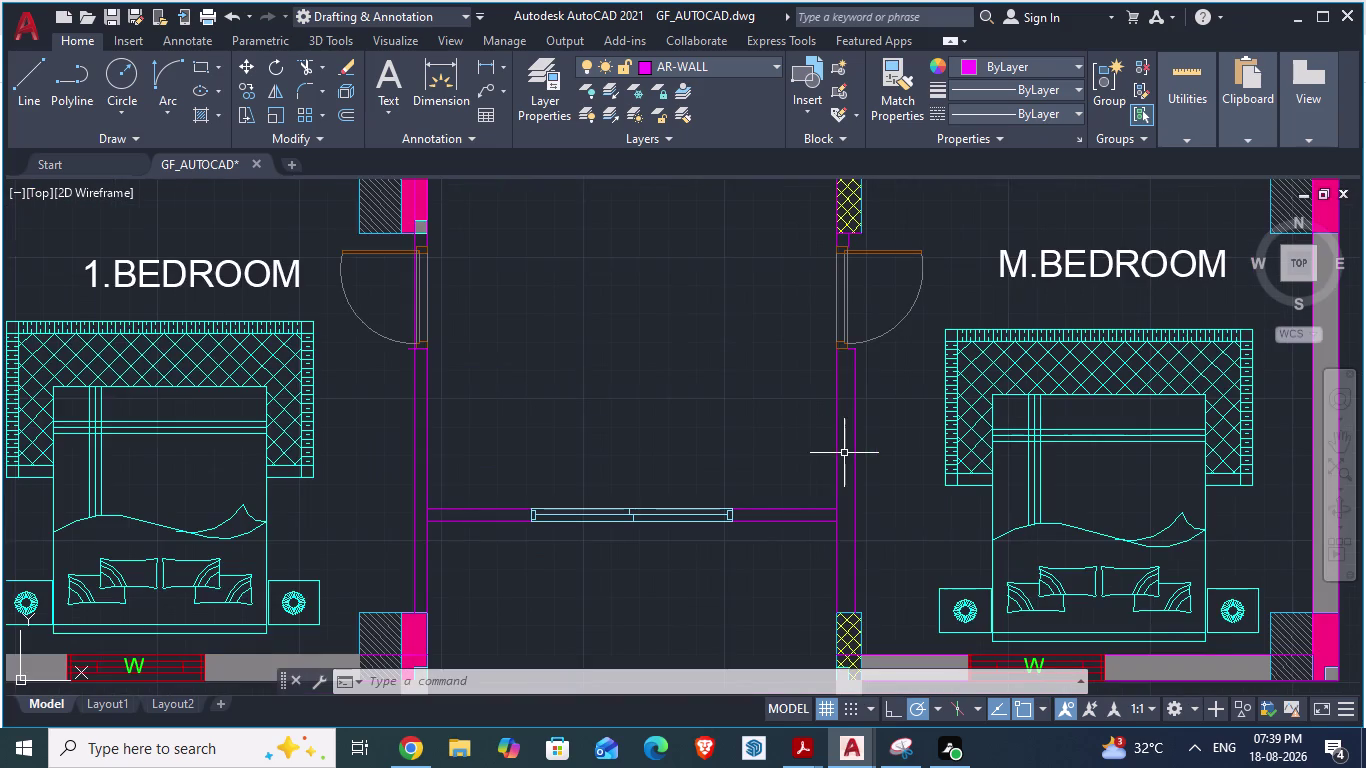
scroll(up, 3)
click(863, 460)
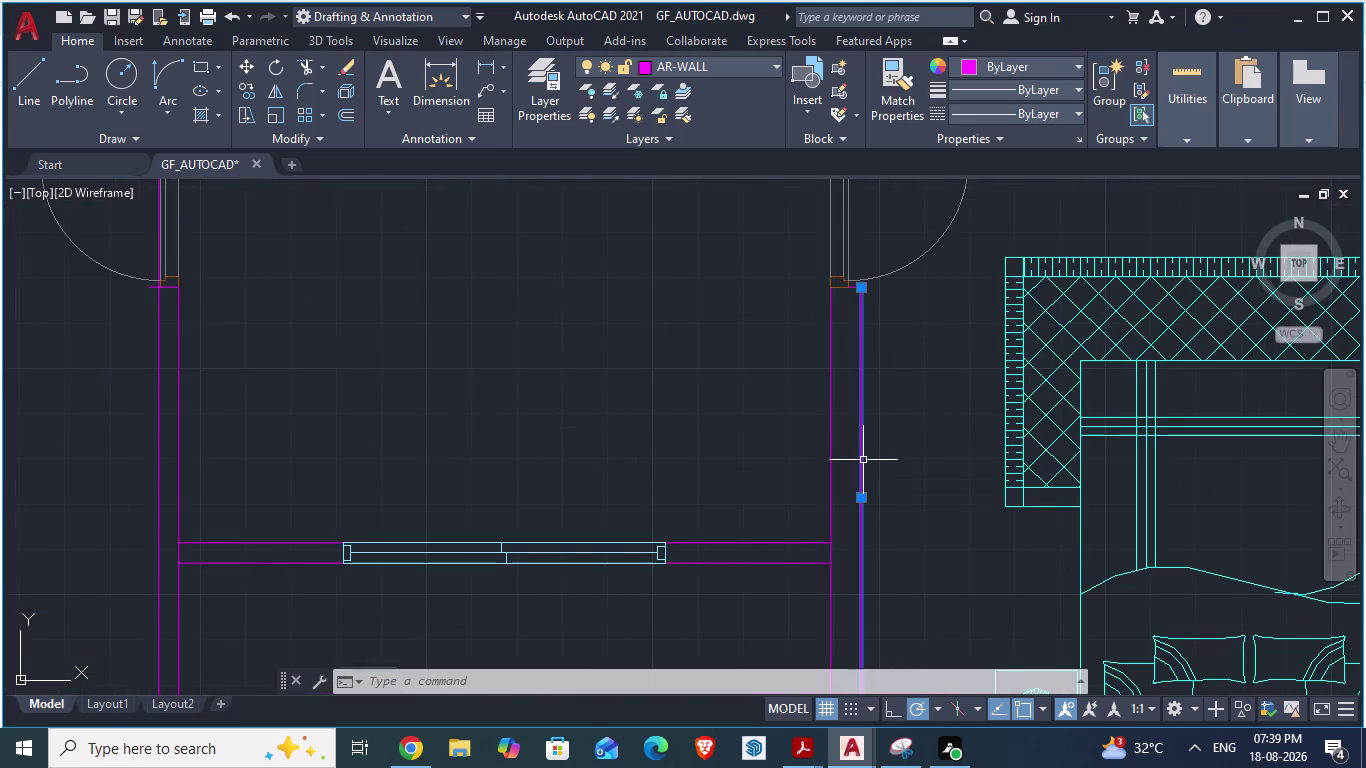
key(Delete)
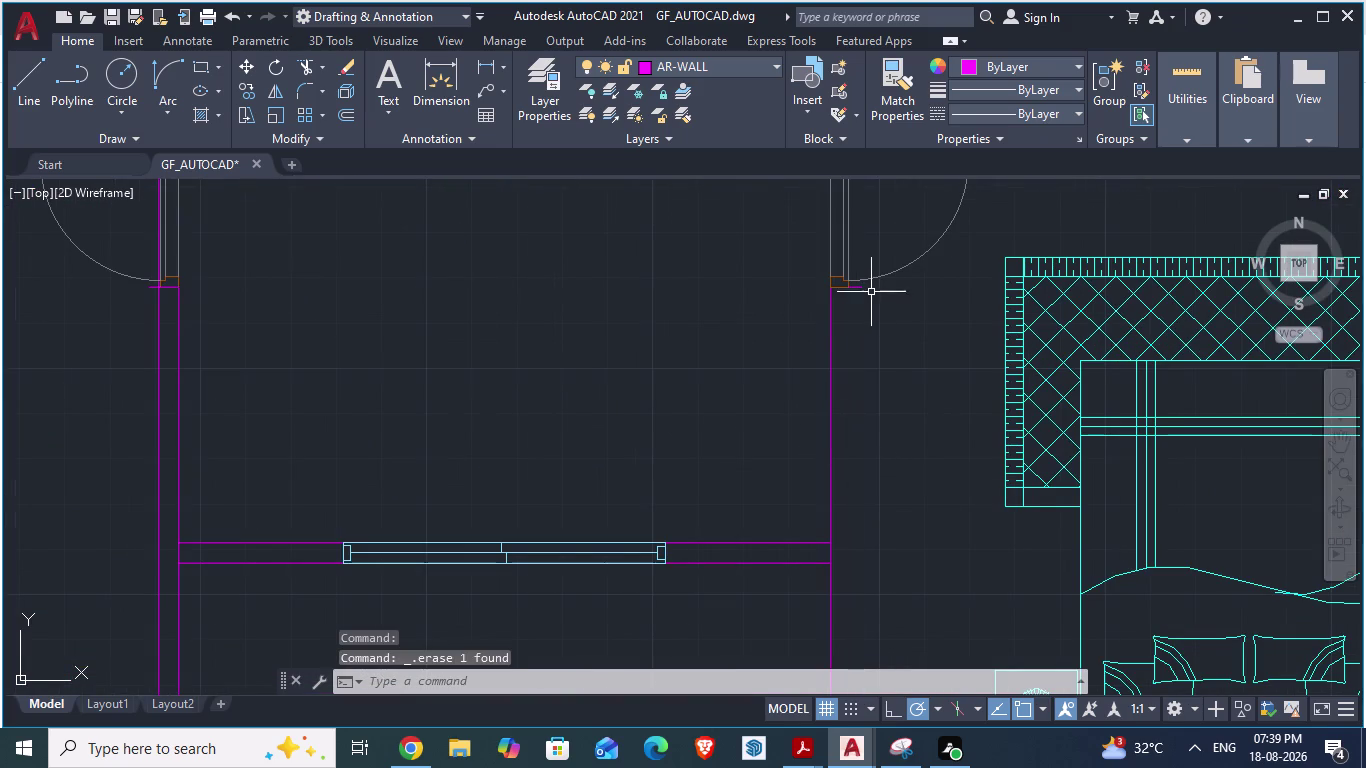
click(858, 289)
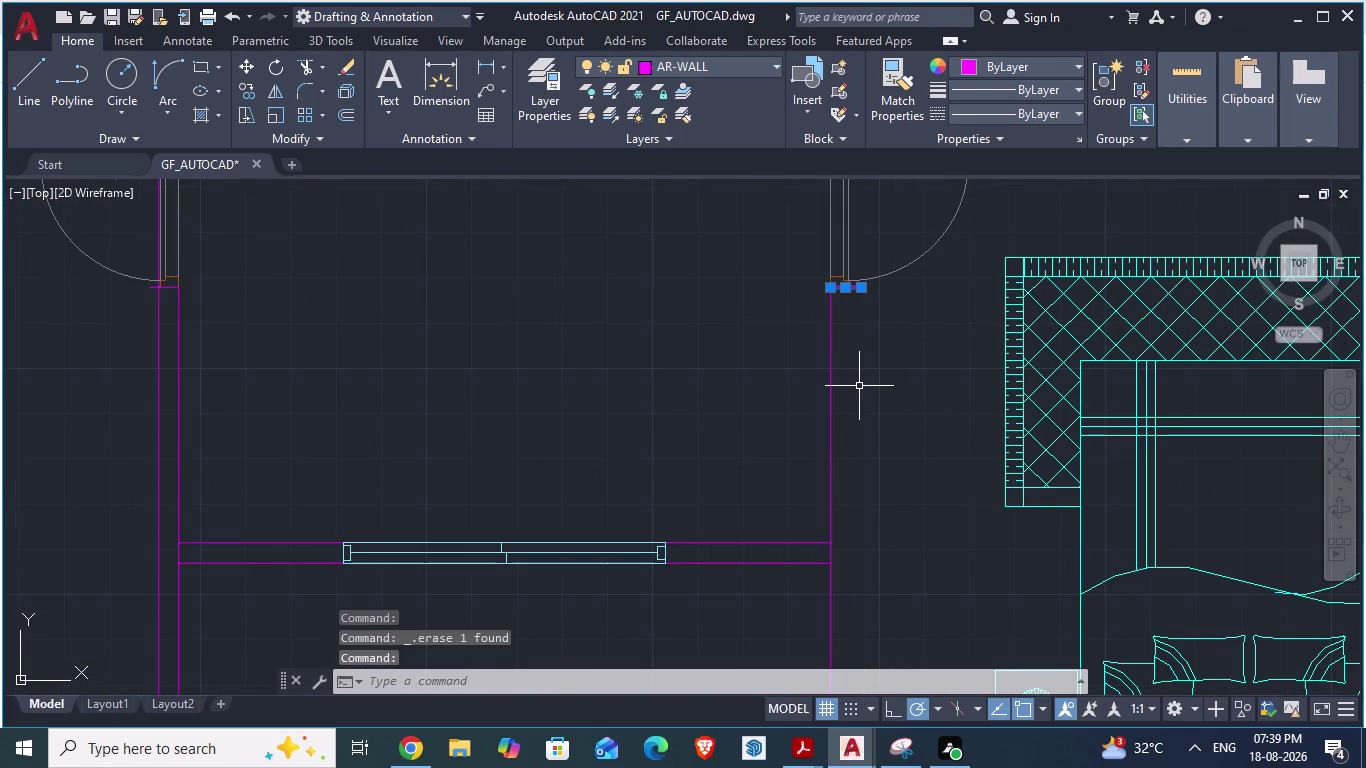
key(Delete)
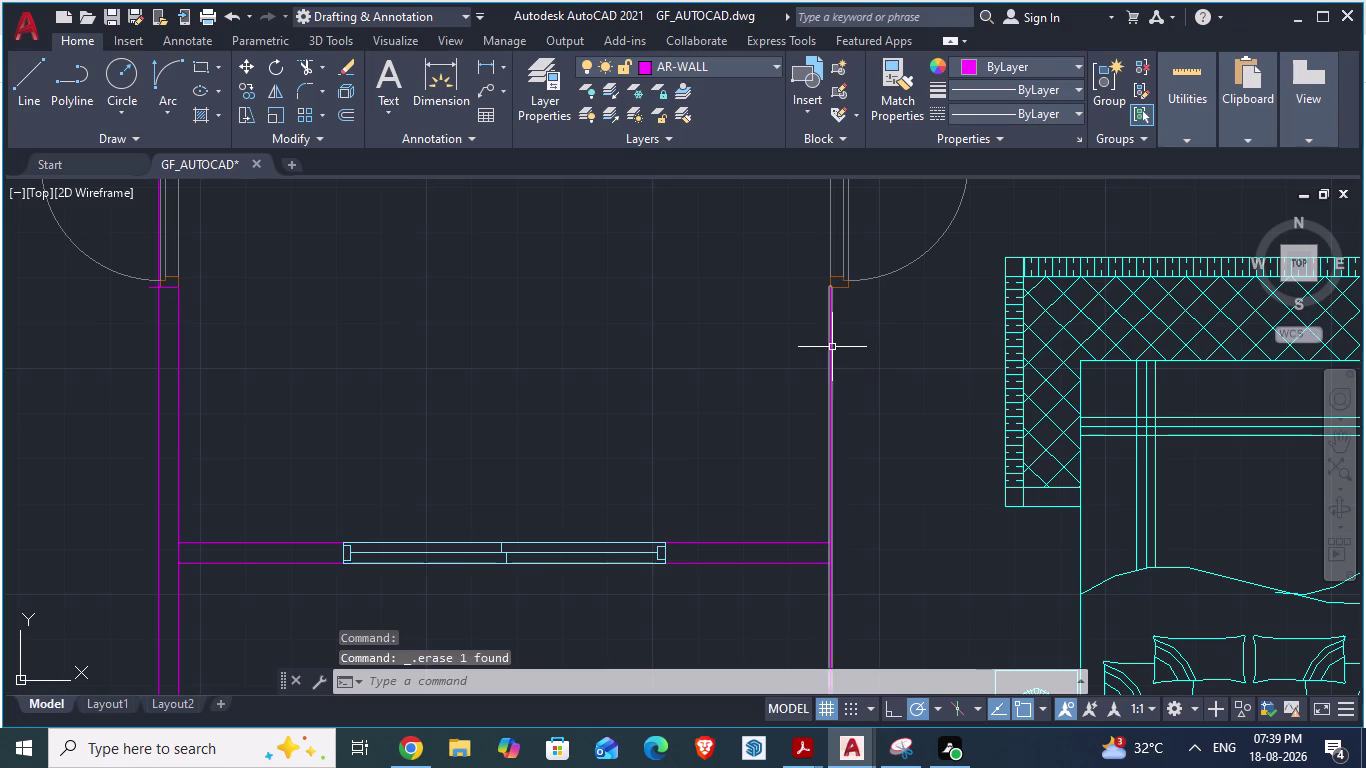
Select the wall line beside M.BEDROOM and start OFFSET.
click(829, 347)
scroll(down, 3)
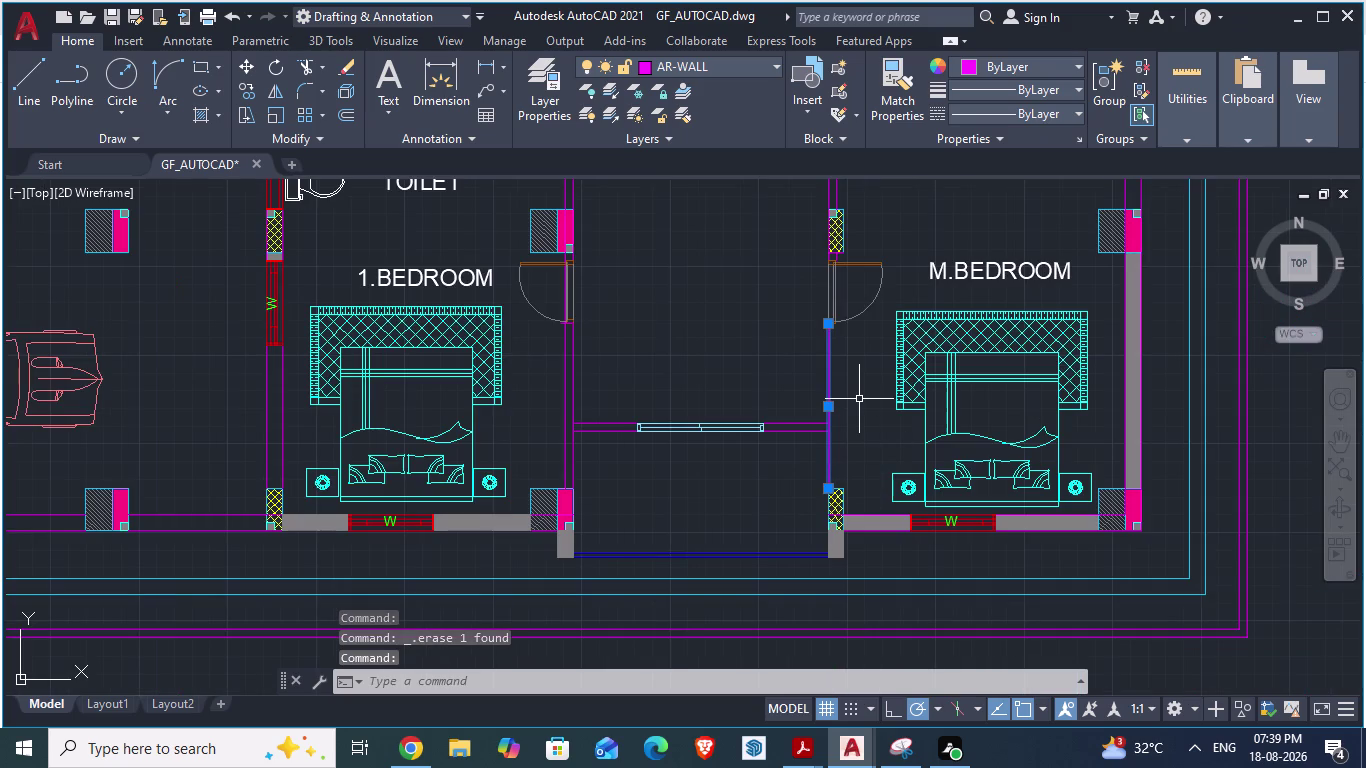
key(o)
key(Return)
scroll(up, 3)
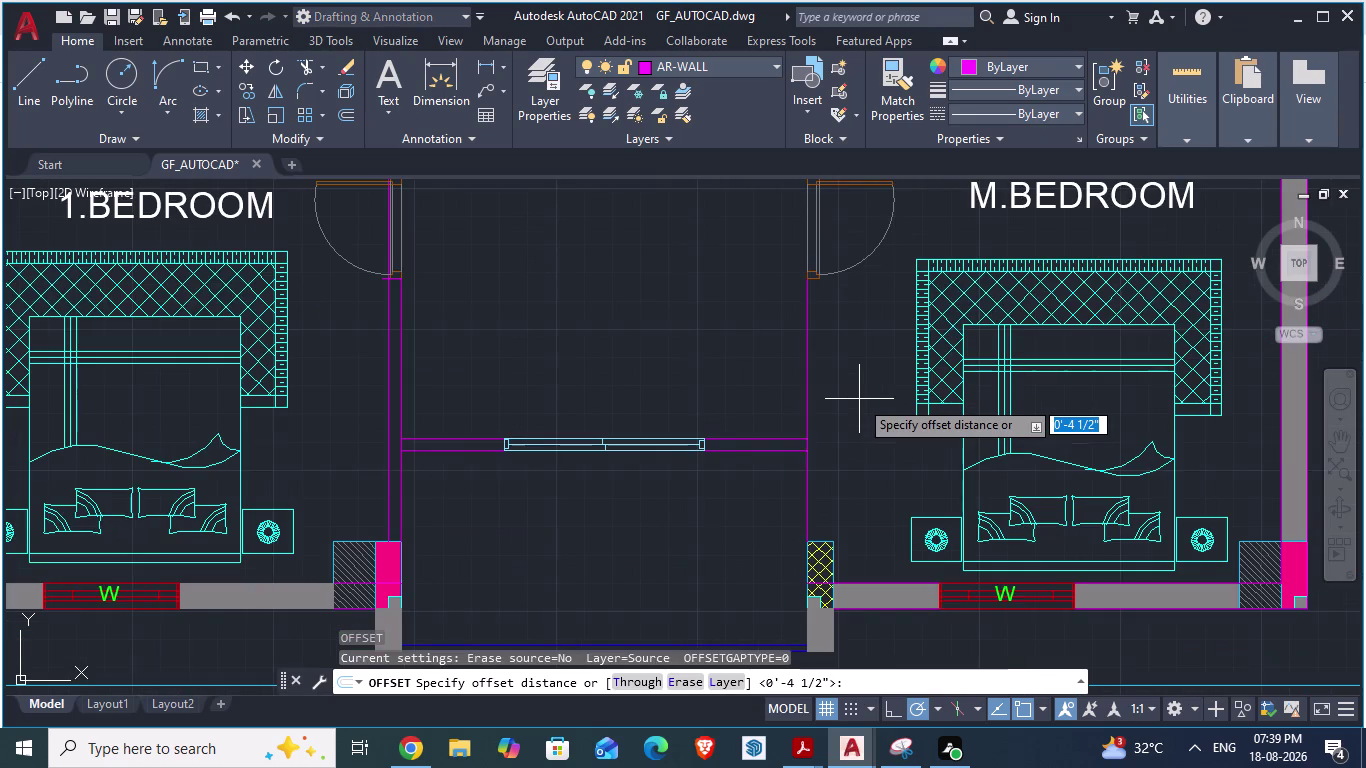
key(Return)
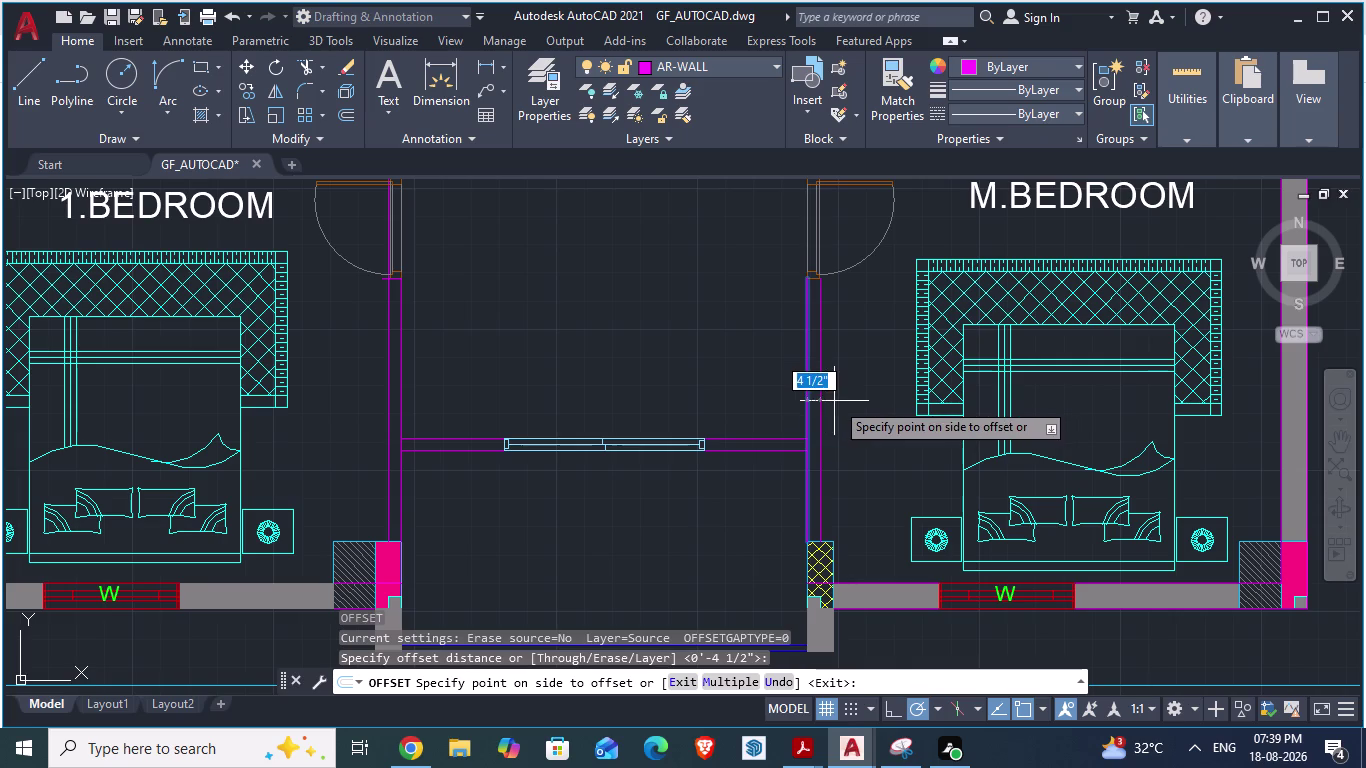
click(839, 401)
scroll(down, 3)
scroll(up, 3)
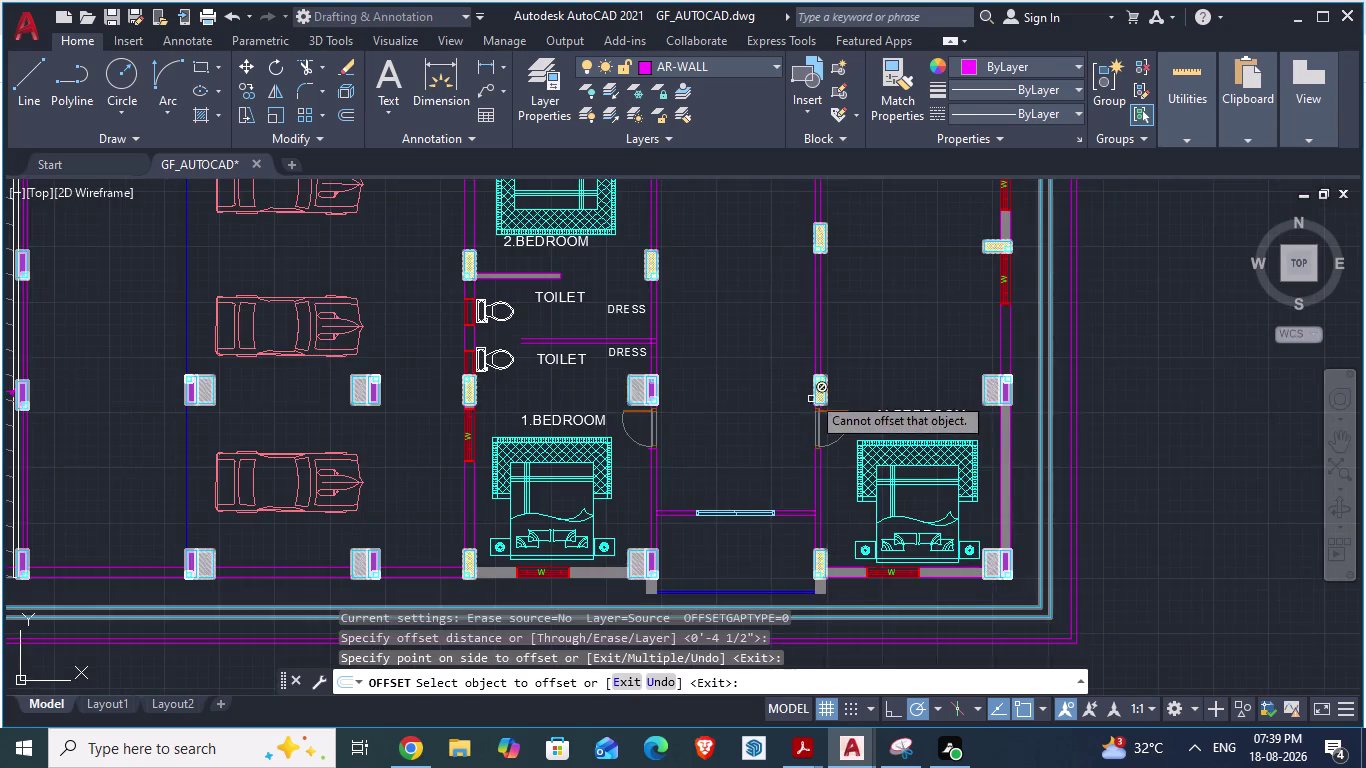
scroll(up, 3)
scroll(up, 3)
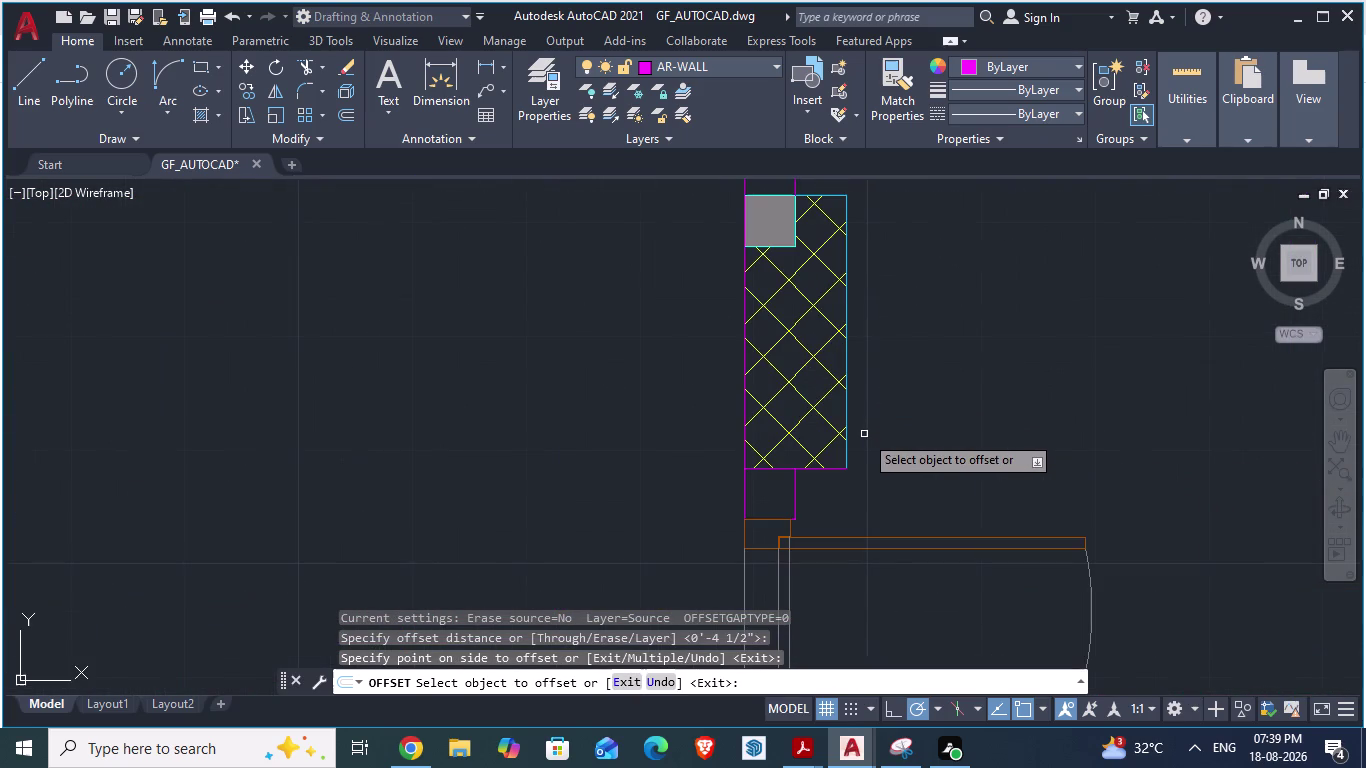
scroll(down, 3)
scroll(up, 3)
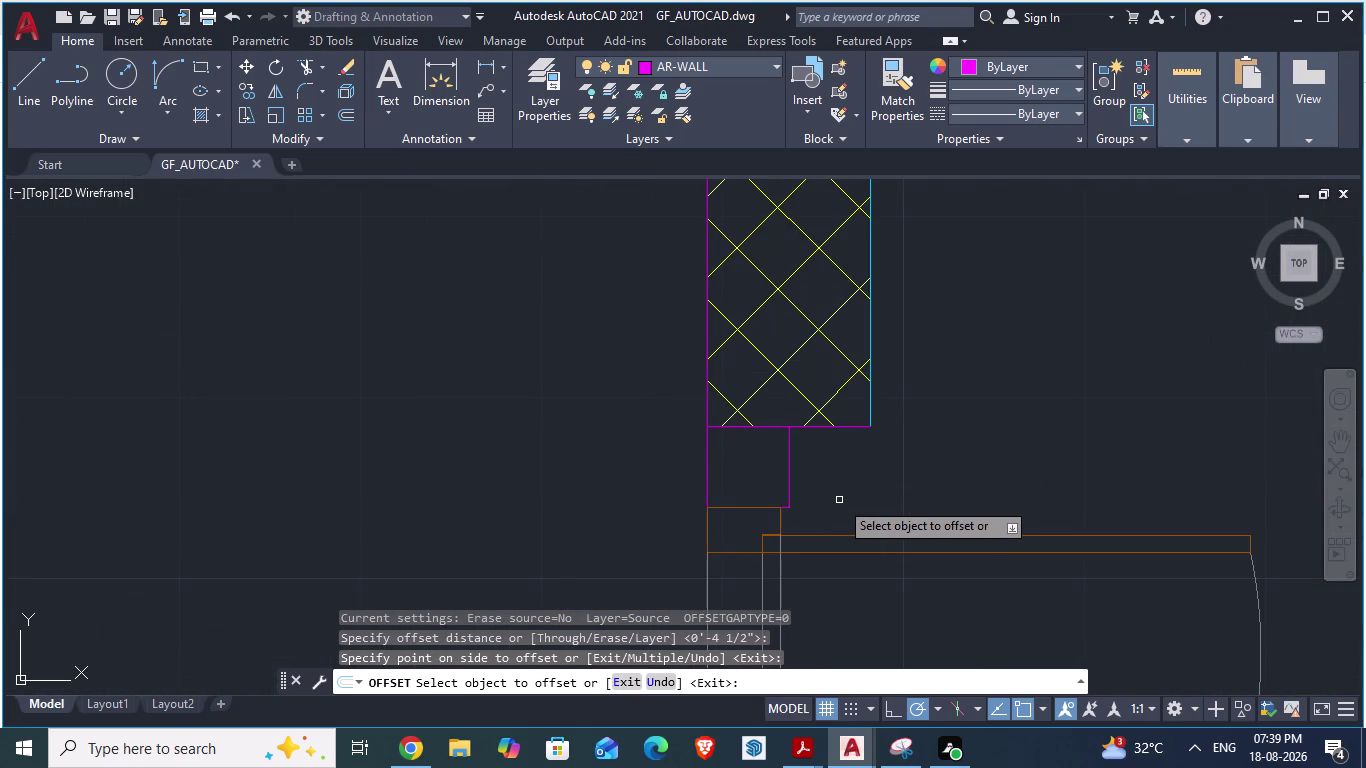
scroll(down, 3)
scroll(up, 3)
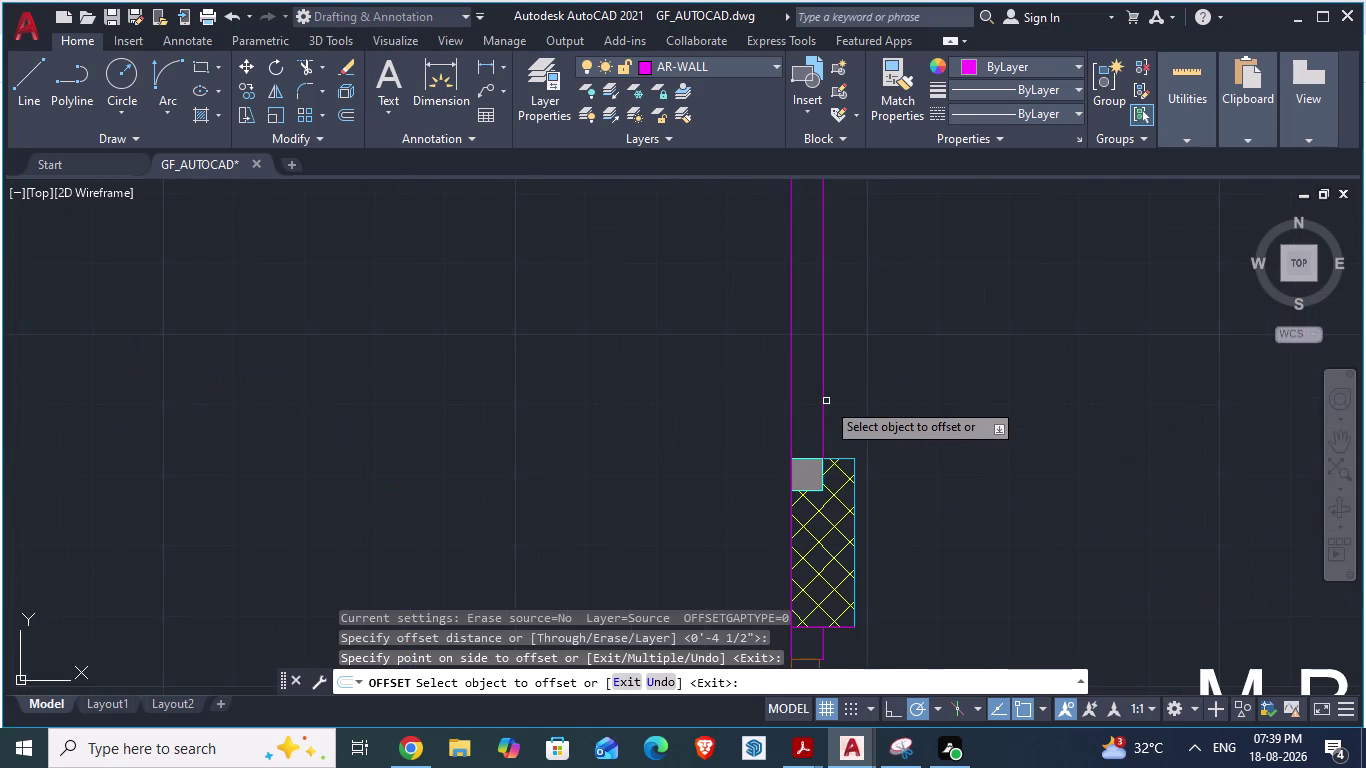
scroll(down, 3)
scroll(down, 3)
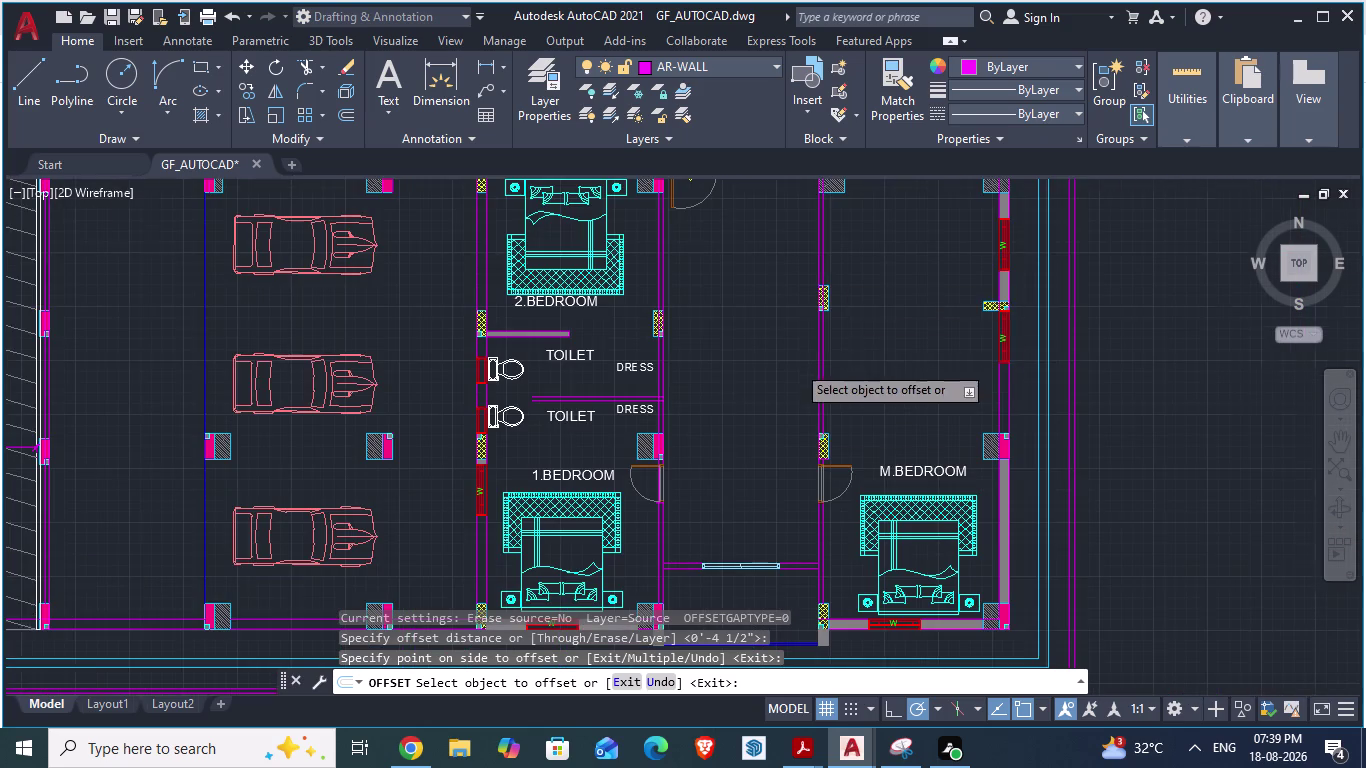
scroll(up, 3)
scroll(up, 3)
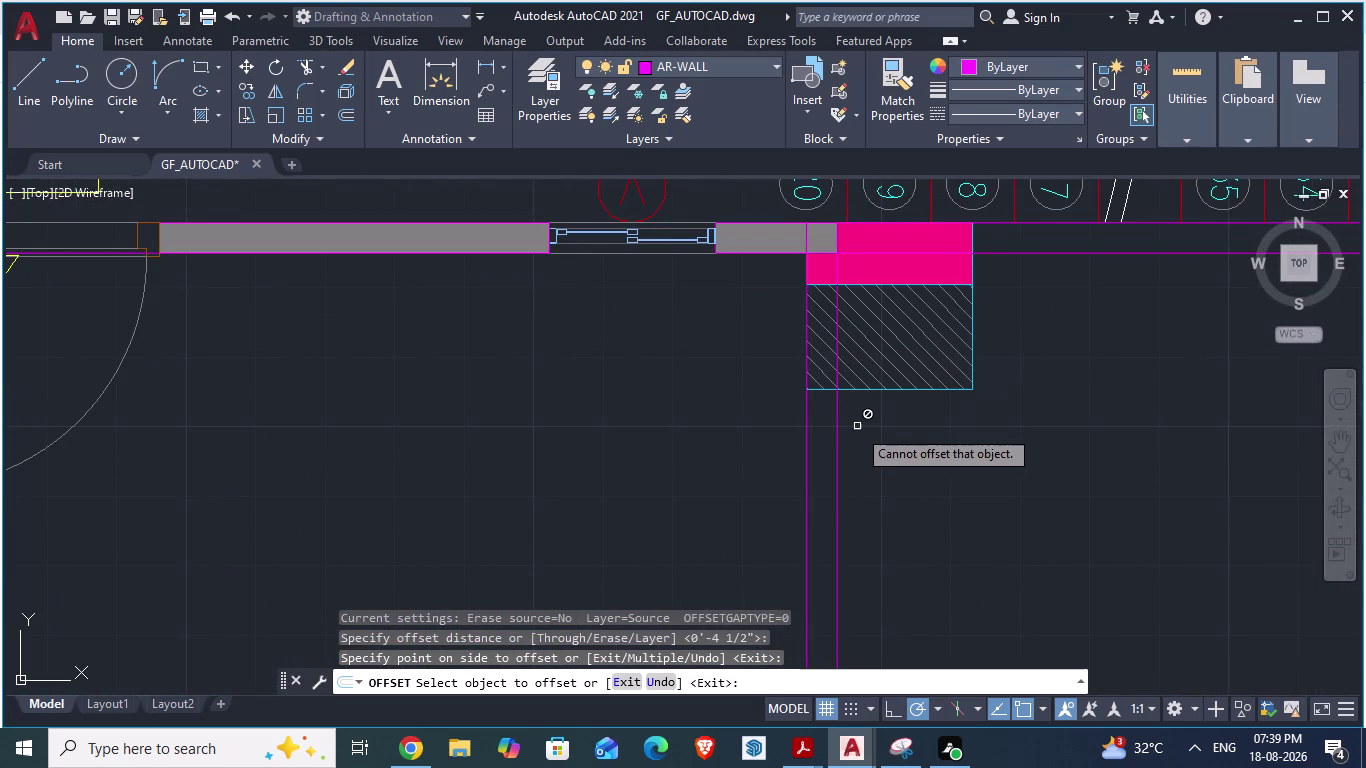
key(Escape)
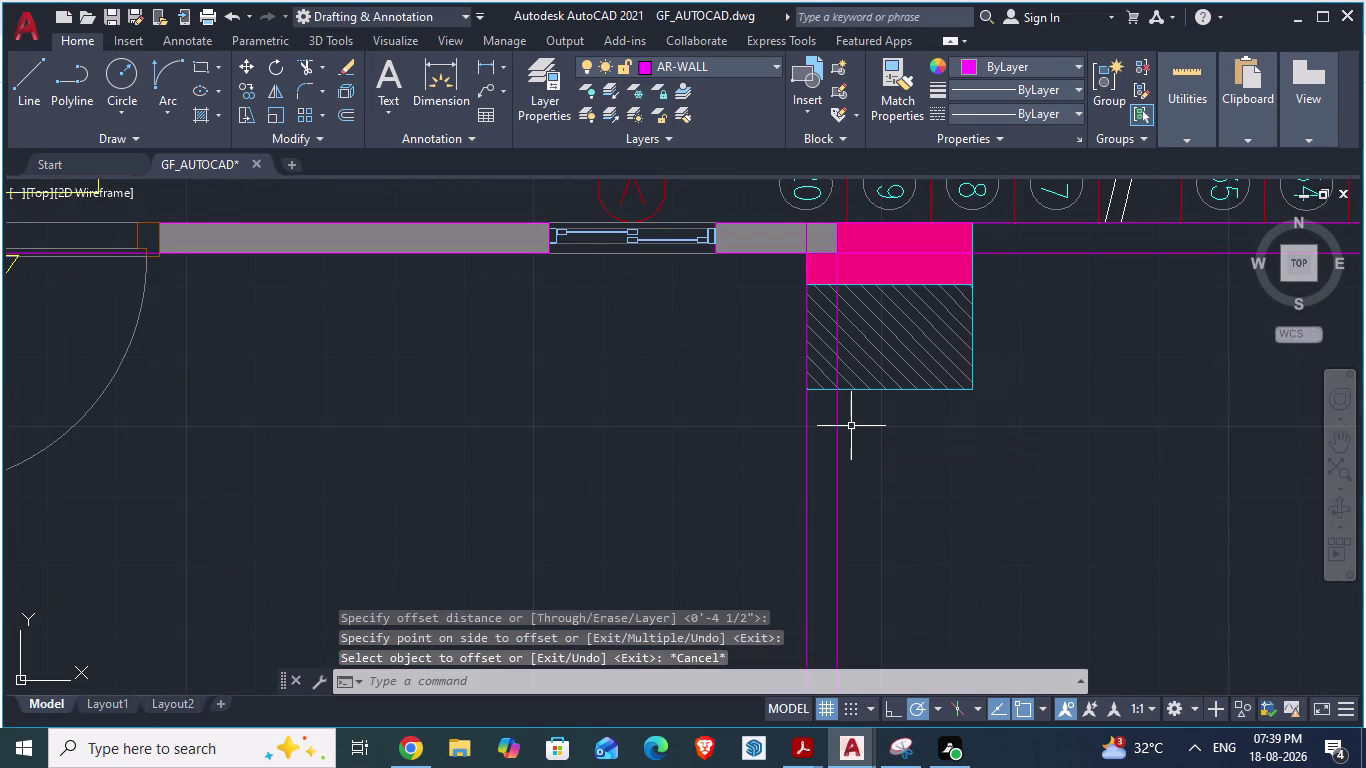
text(TR)
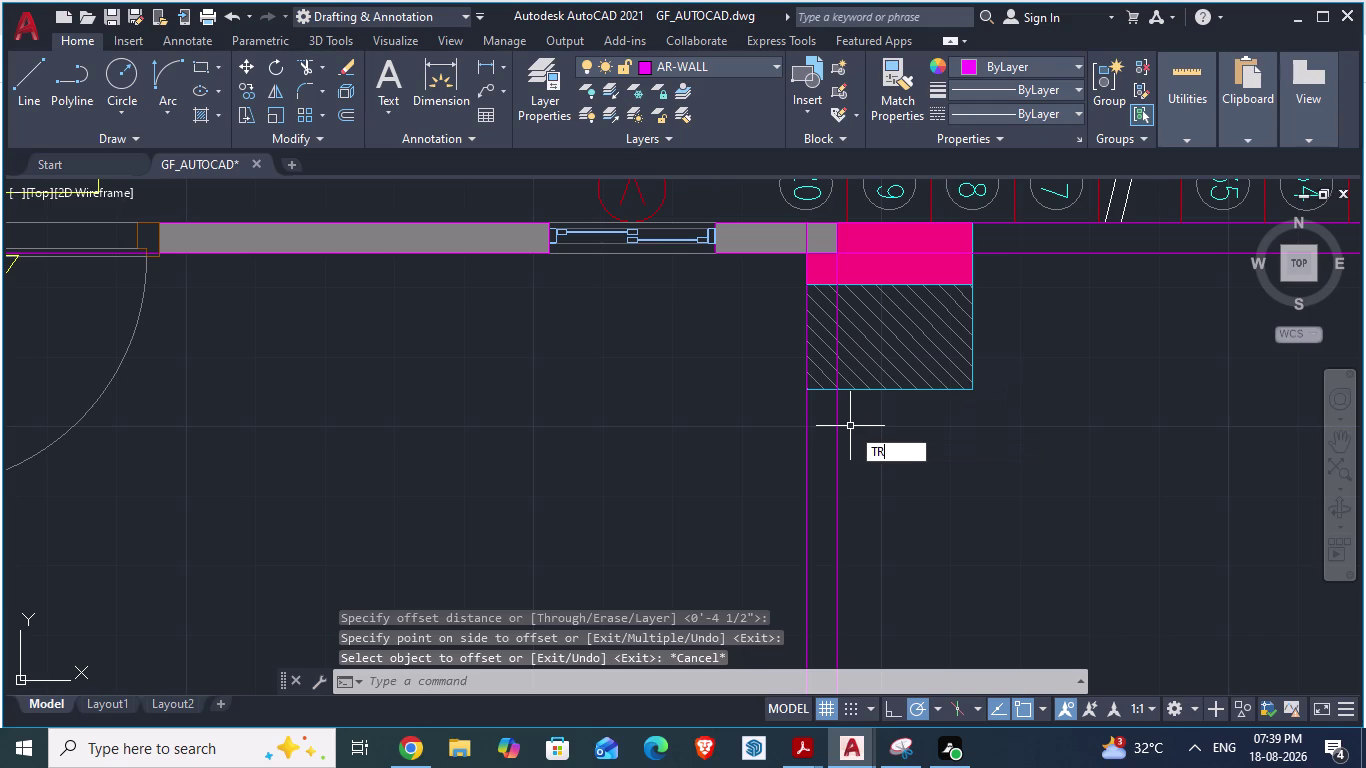
Trim the wall lines crossing the pink column.
key(Return)
scroll(up, 3)
click(836, 336)
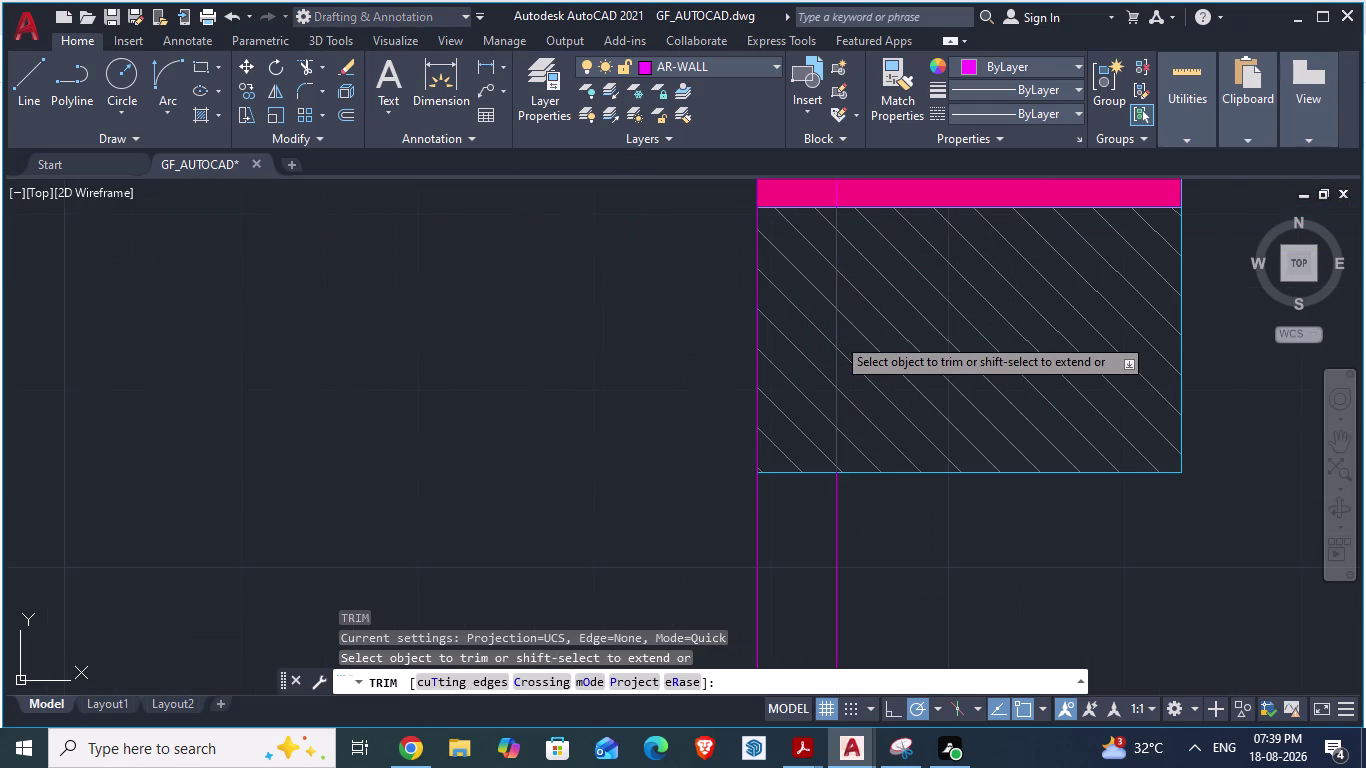
scroll(down, 3)
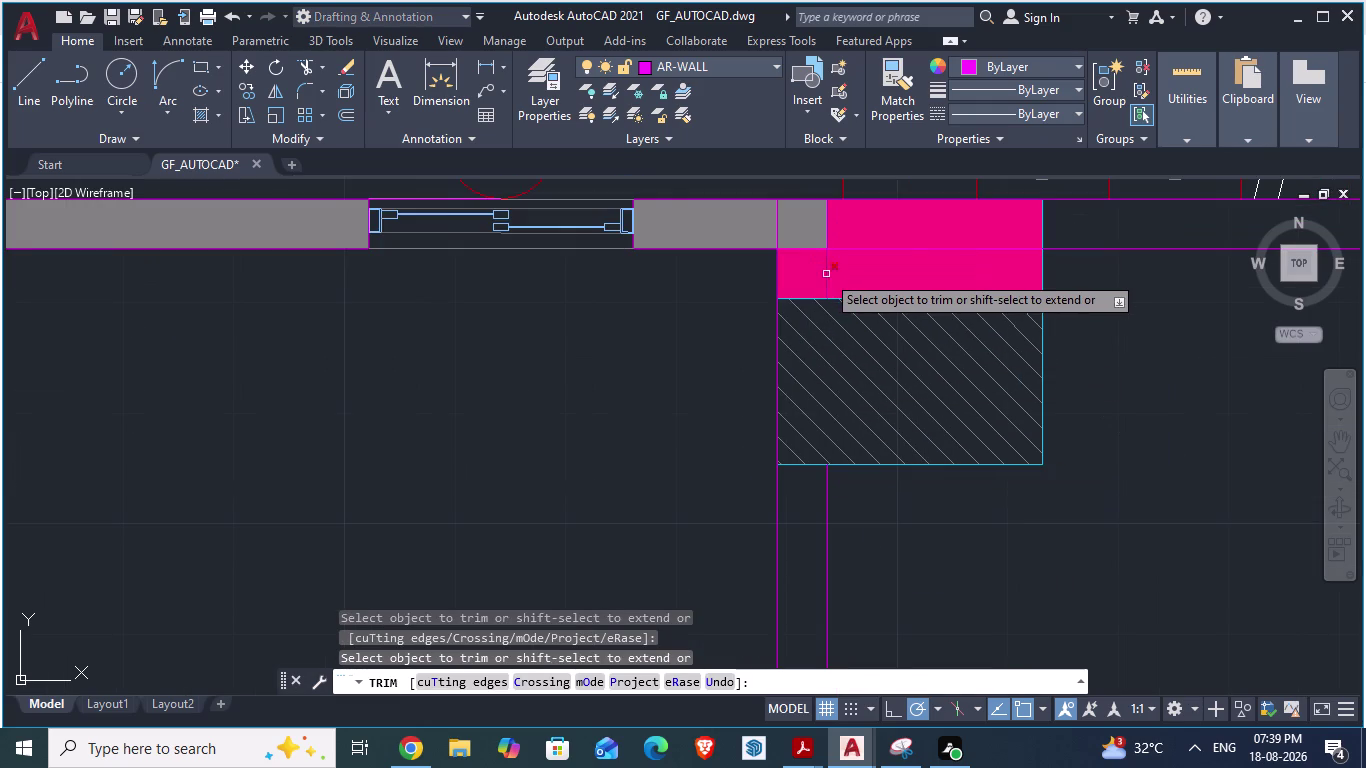
click(829, 274)
scroll(down, 3)
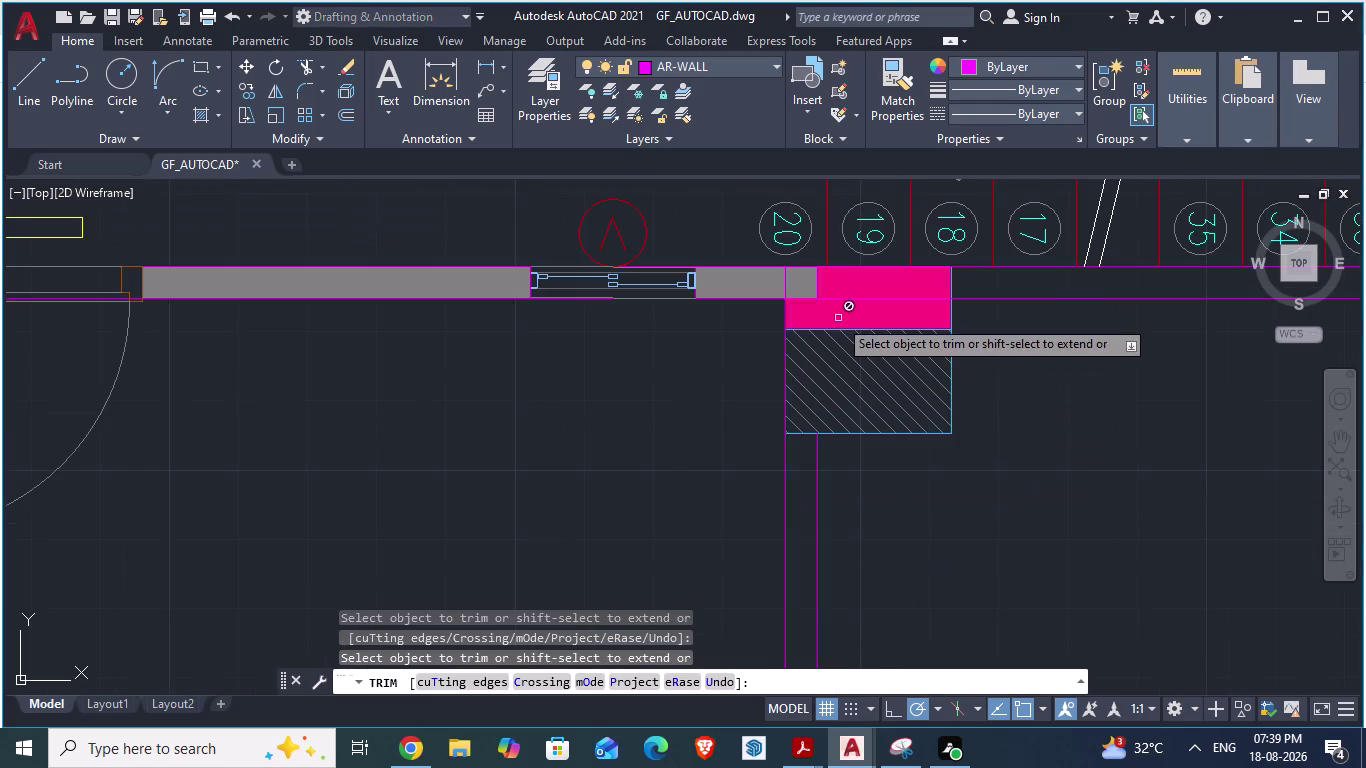
click(839, 300)
scroll(down, 3)
scroll(down, 3)
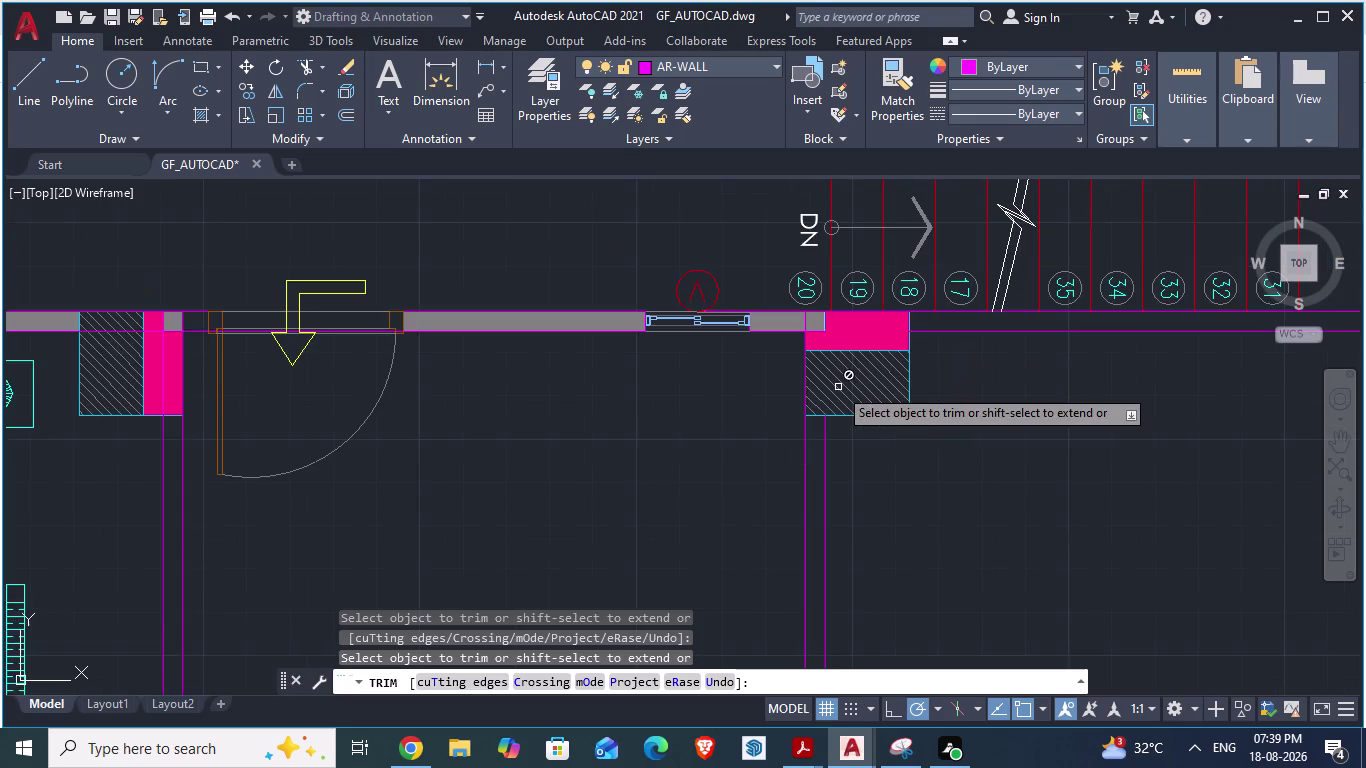
scroll(up, 3)
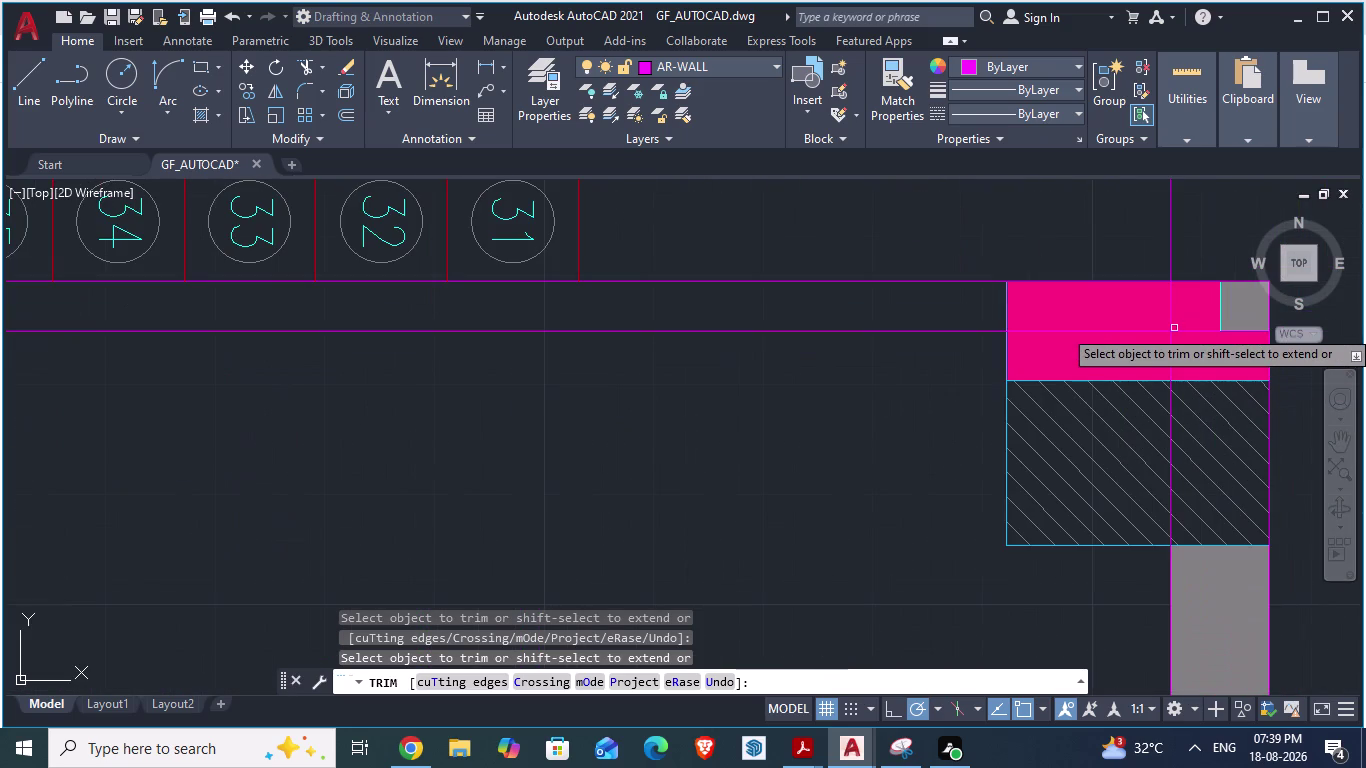
Trim the lines inside the right column, restarting TRIM after a cancelled fence.
click(1173, 327)
click(1164, 334)
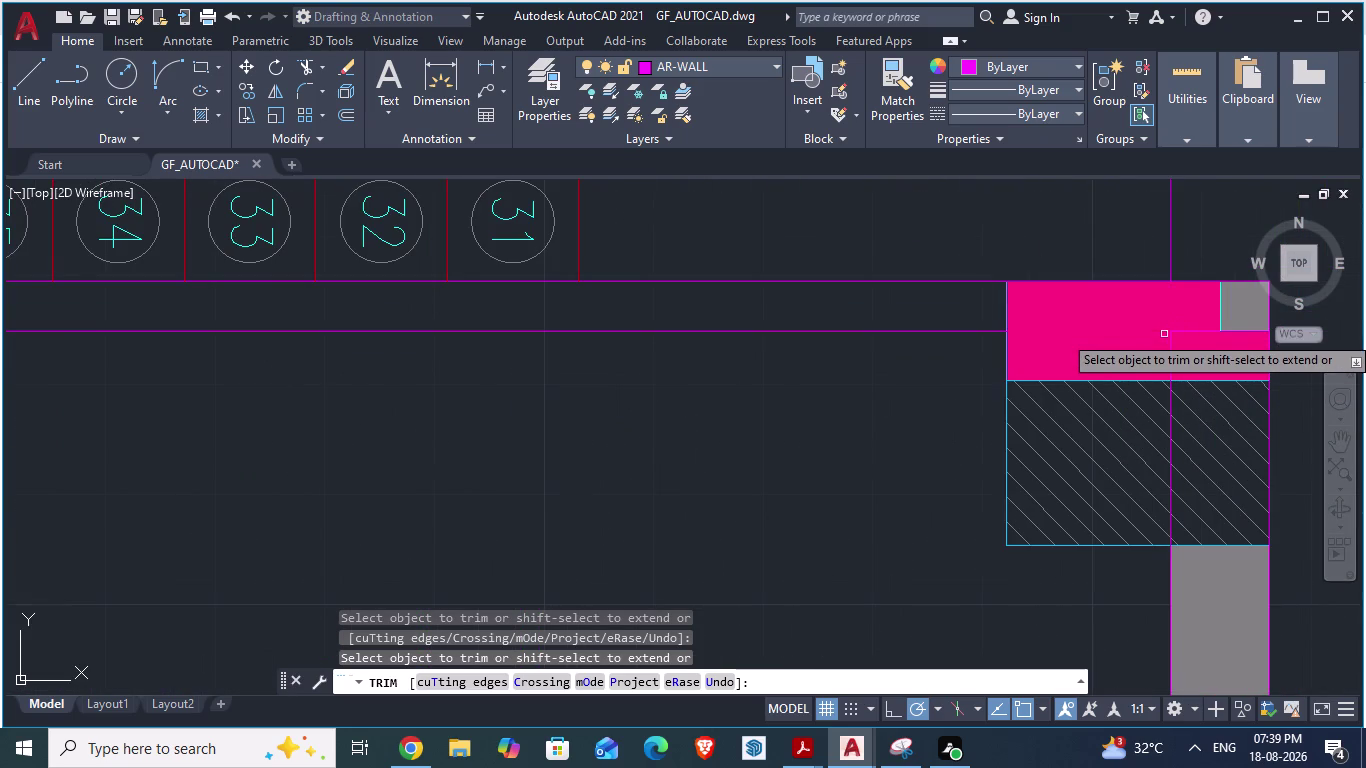
click(1174, 337)
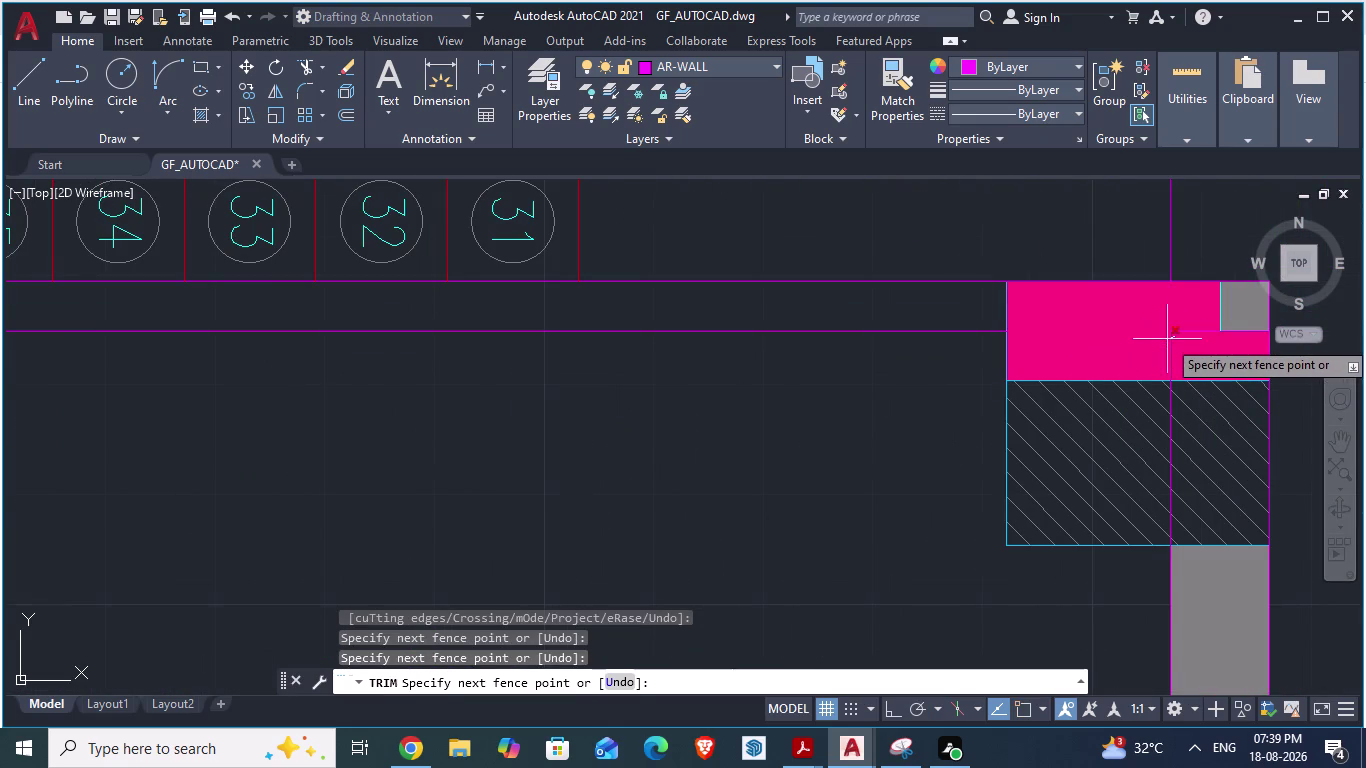
key(Escape)
scroll(down, 3)
text(T)
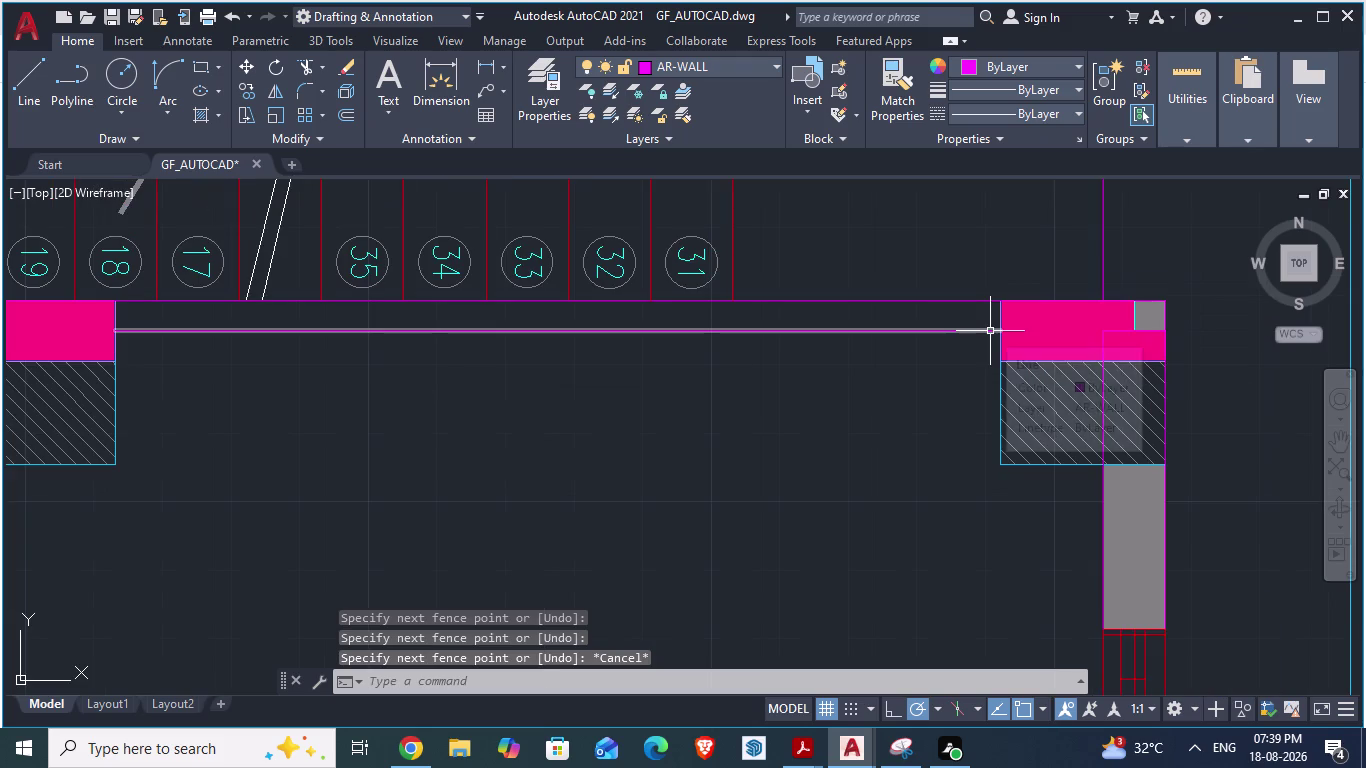
text(R)
key(Return)
scroll(up, 3)
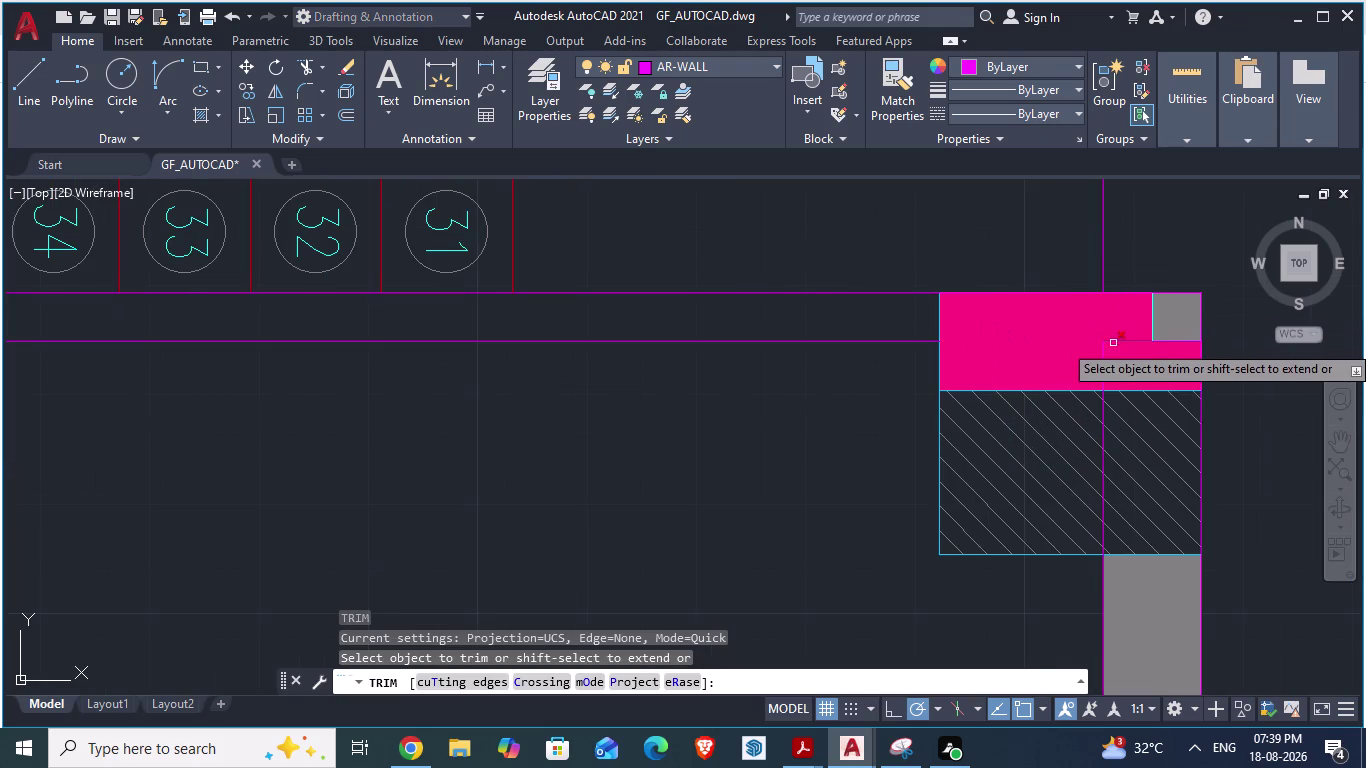
click(1113, 343)
click(1106, 355)
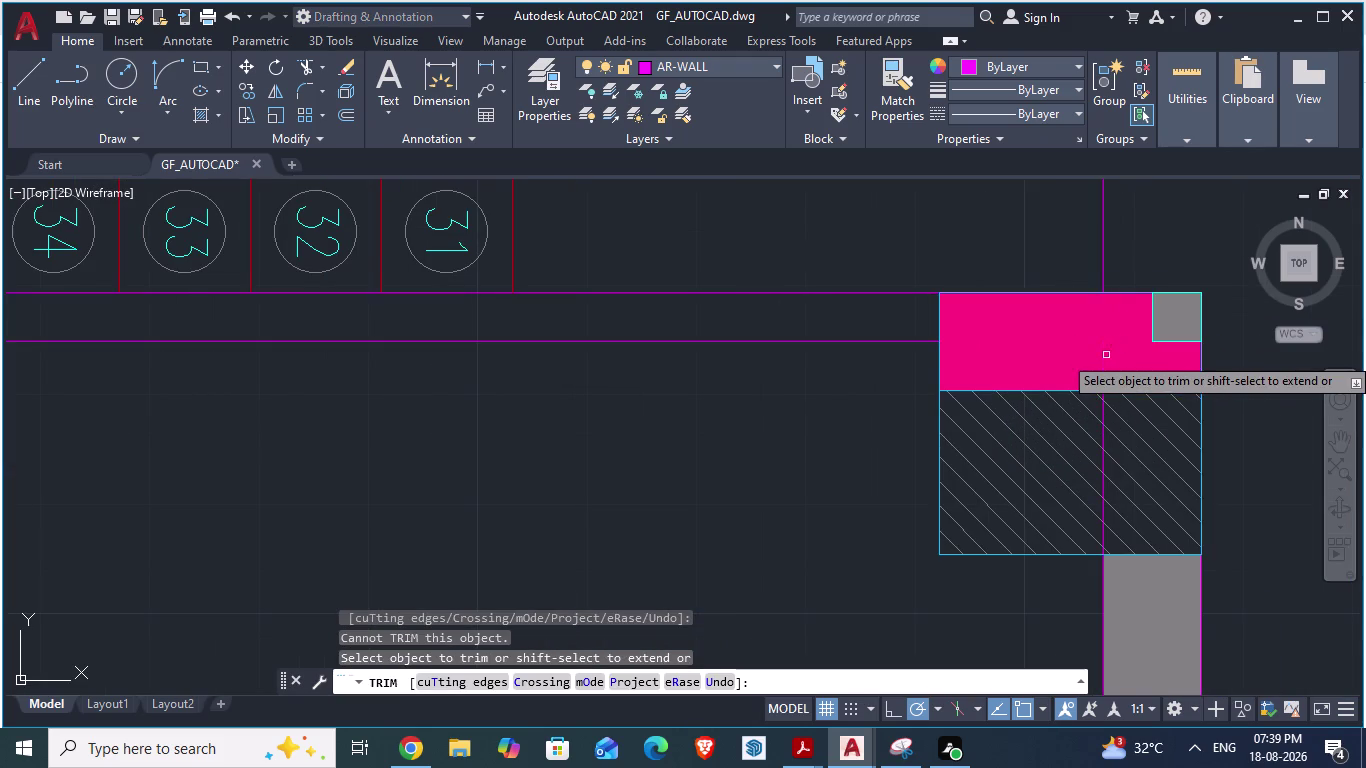
click(1103, 366)
Trim the lines inside the column beside the door.
scroll(down, 3)
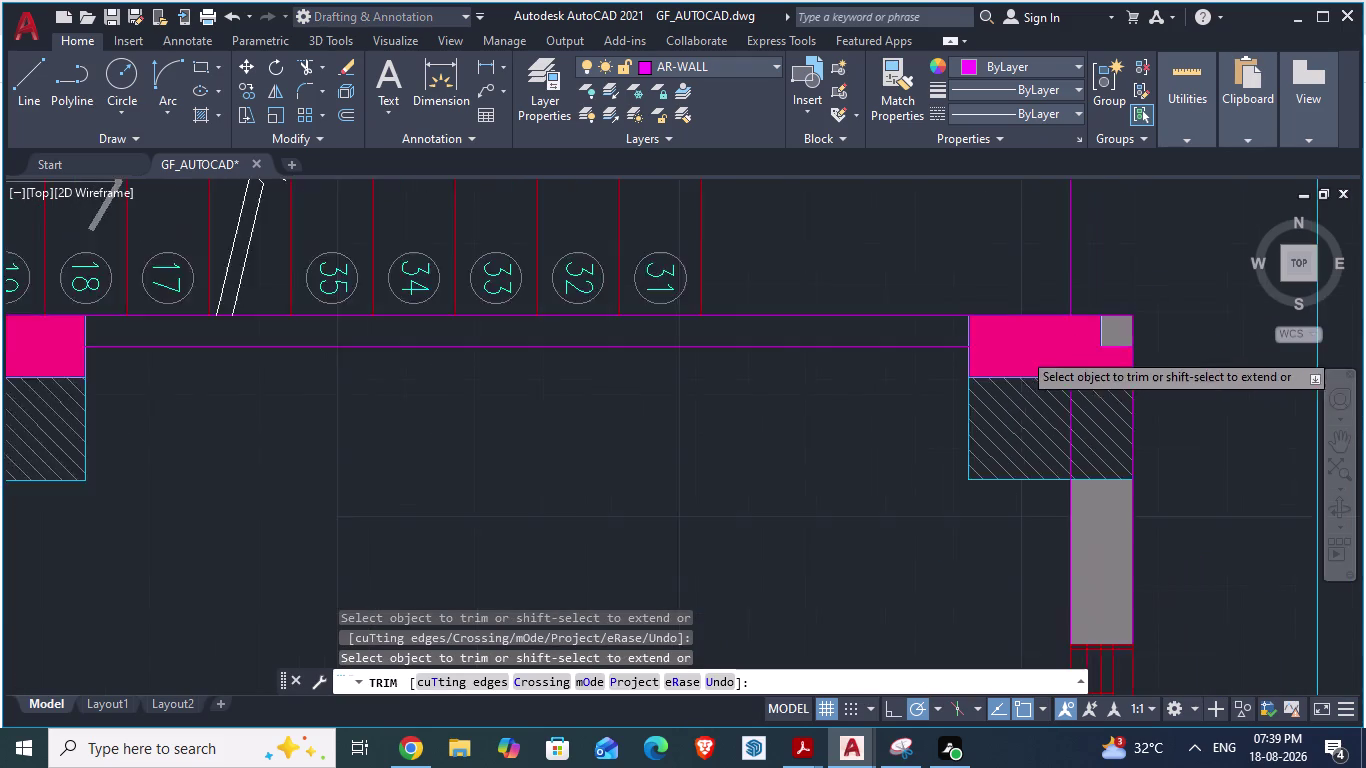
scroll(down, 3)
scroll(down, 3)
scroll(up, 3)
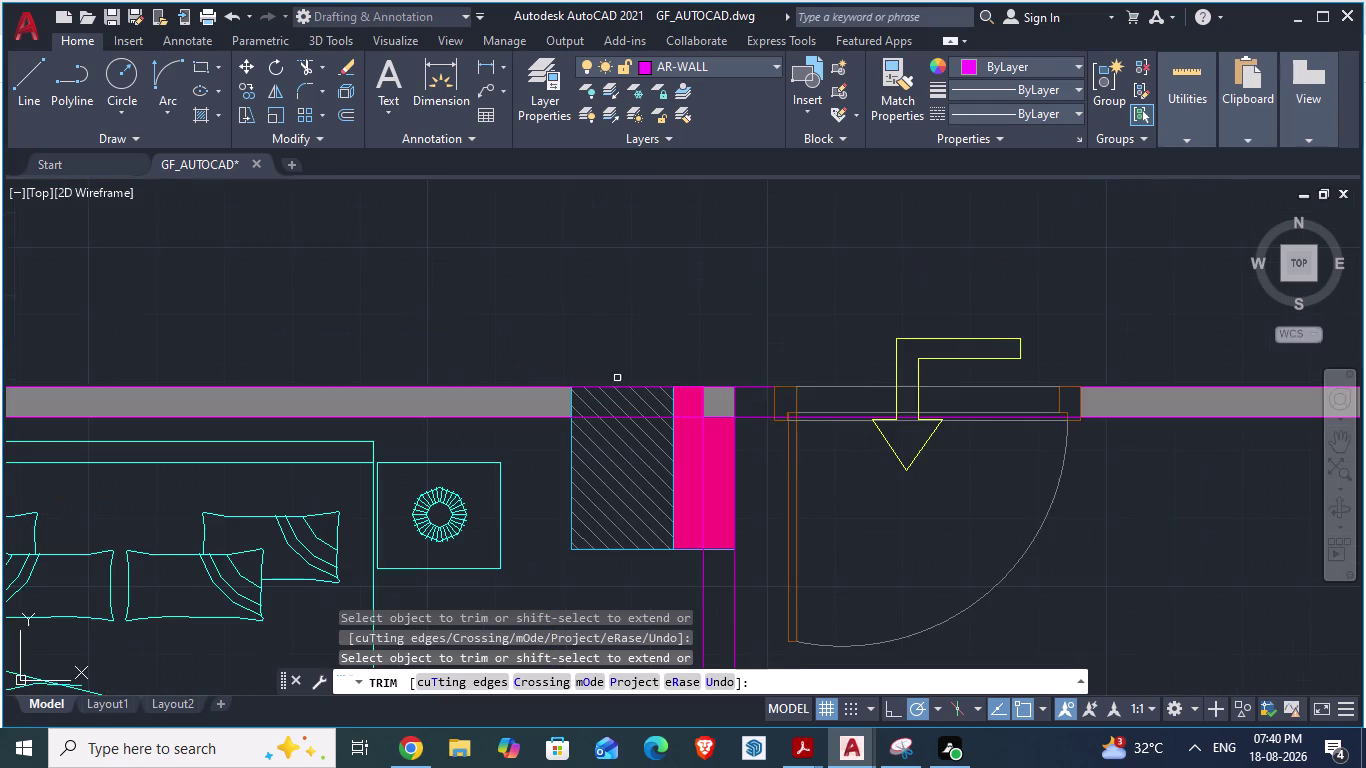
scroll(up, 3)
click(696, 421)
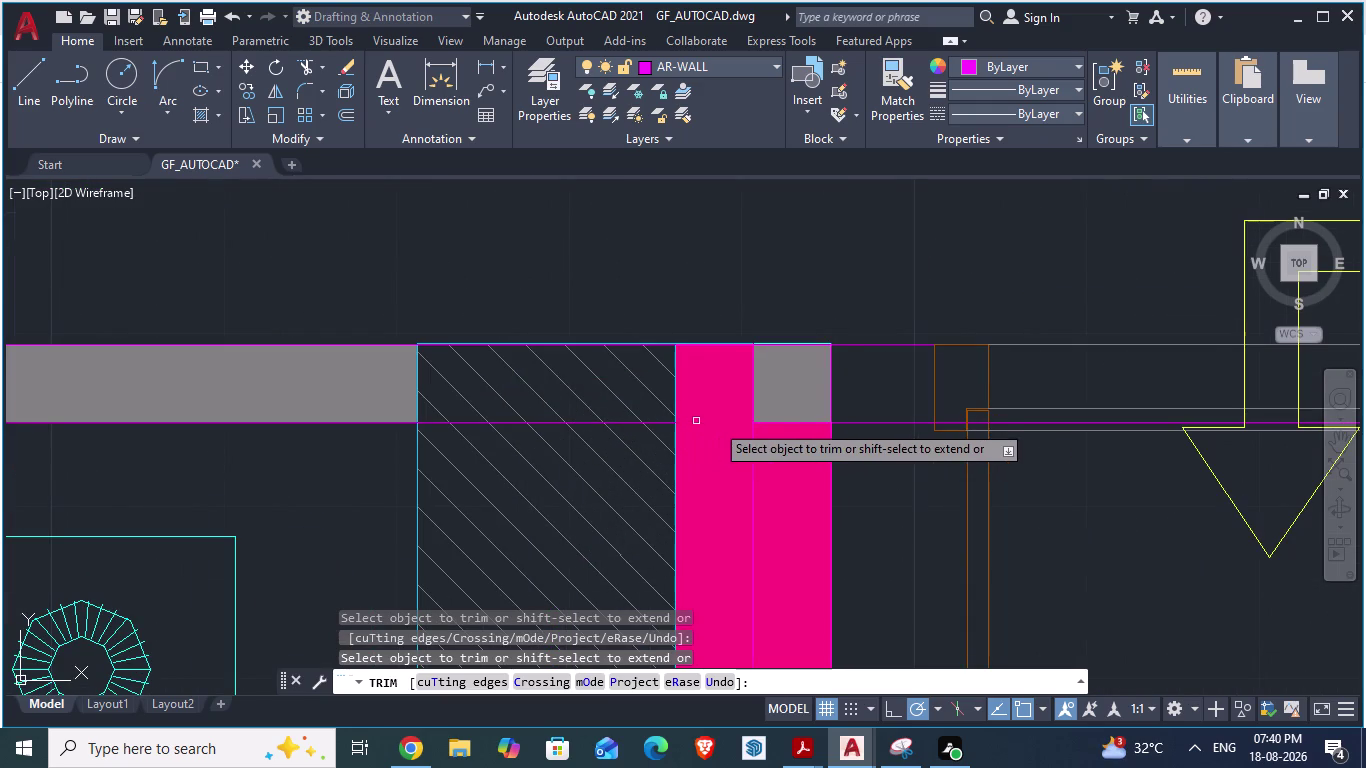
click(748, 446)
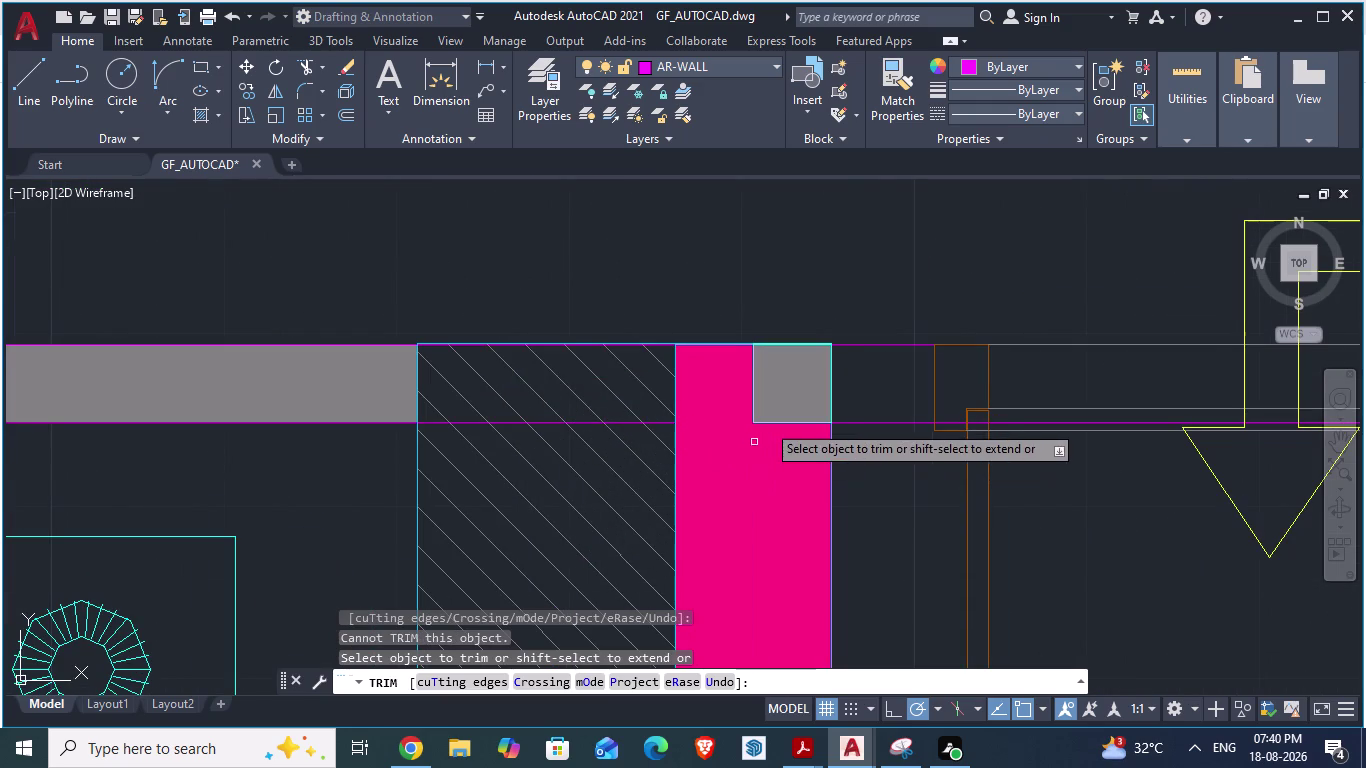
scroll(down, 3)
click(768, 429)
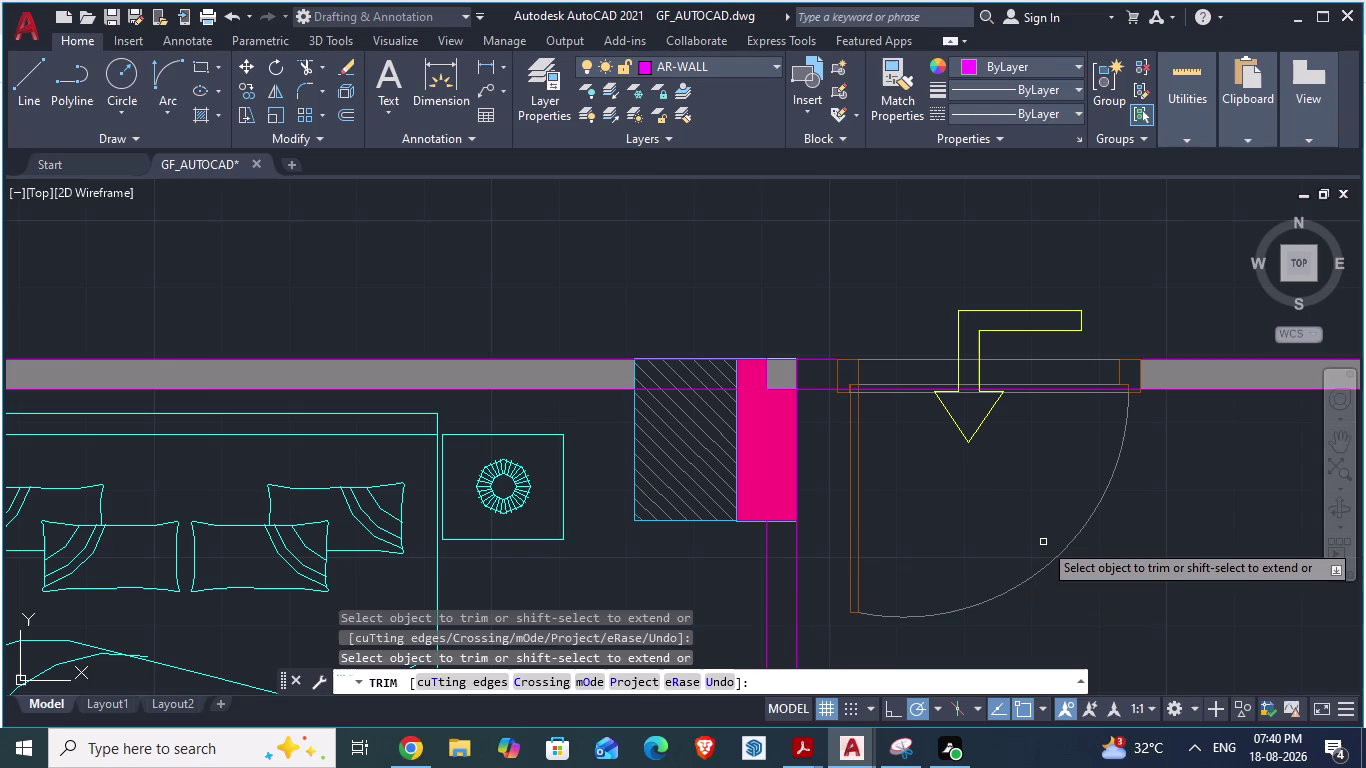
Save GF_AUTOCAD and switch to the ARCH PLANS reference drawing.
key(ctrl+s)
scroll(down, 3)
scroll(down, 3)
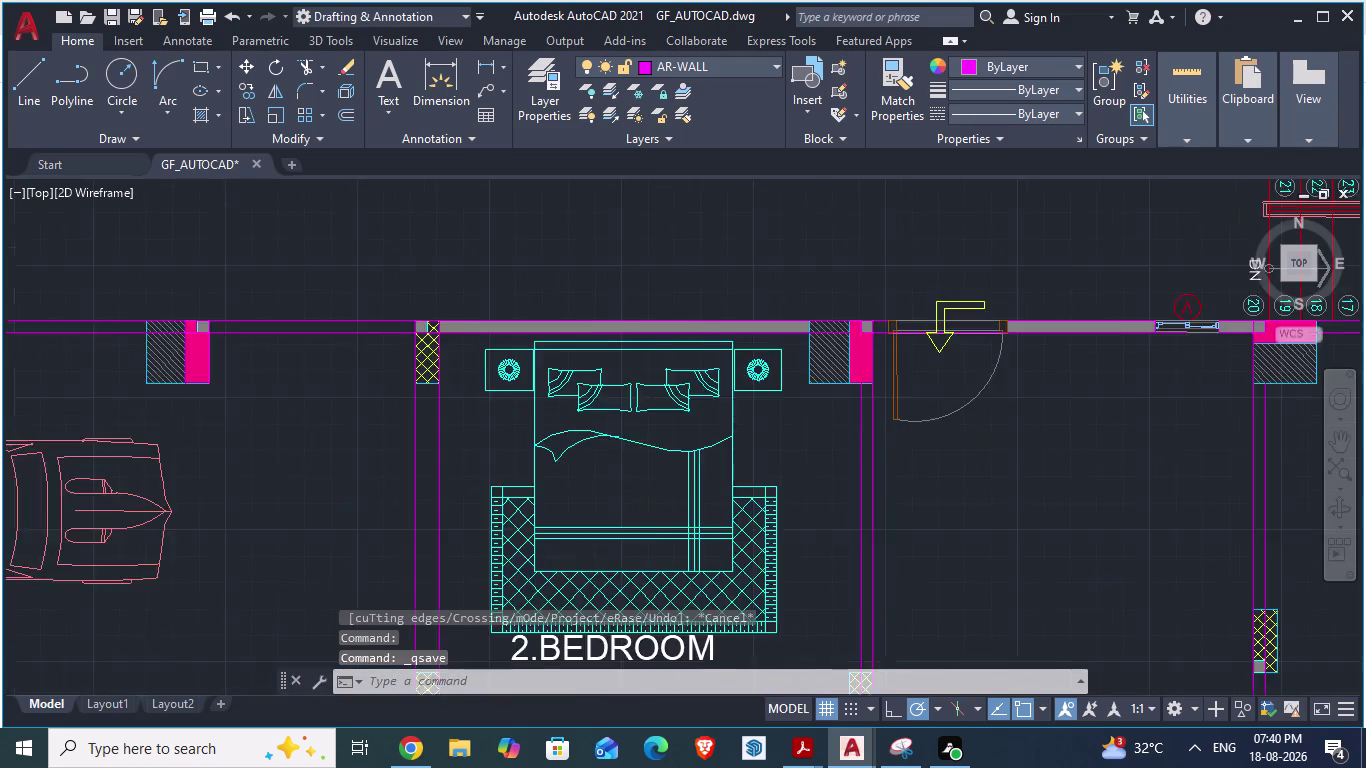
scroll(down, 3)
scroll(up, 3)
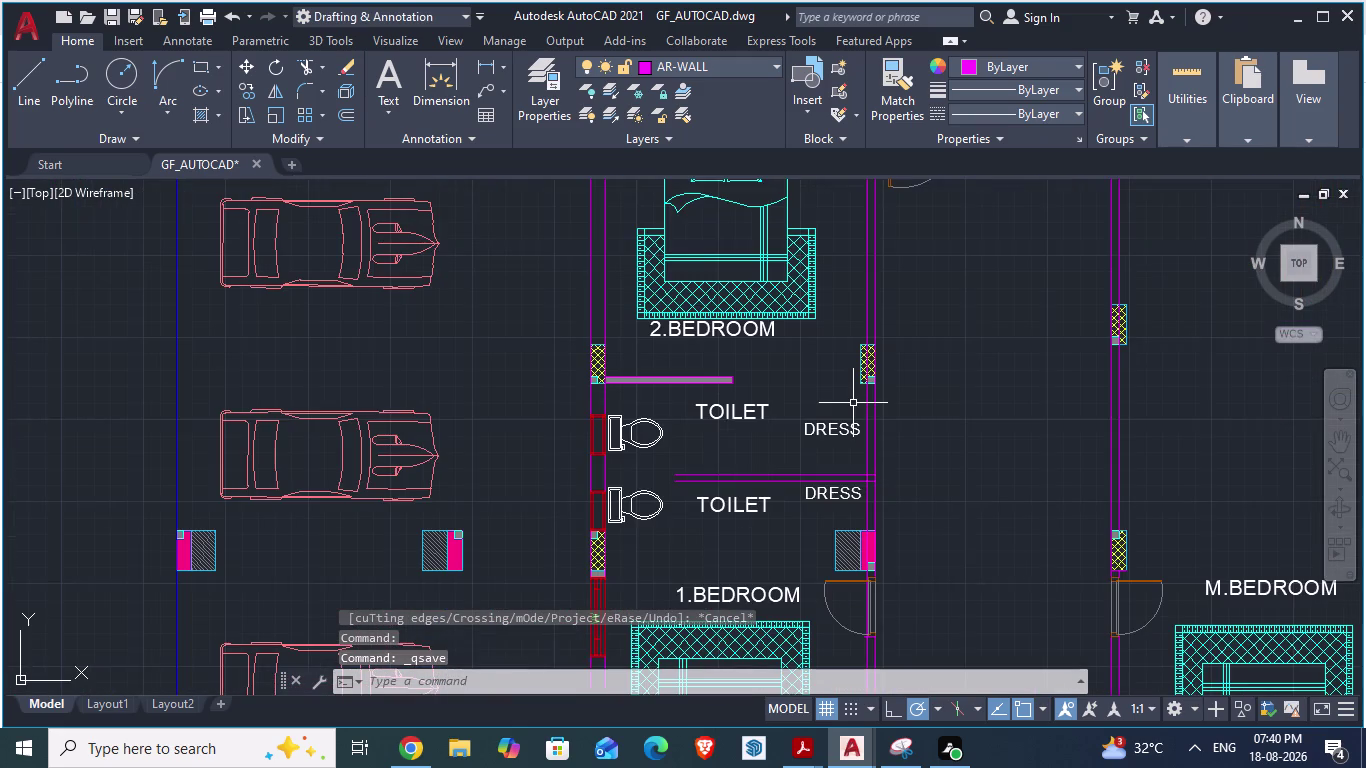
scroll(down, 3)
key(alt+Tab)
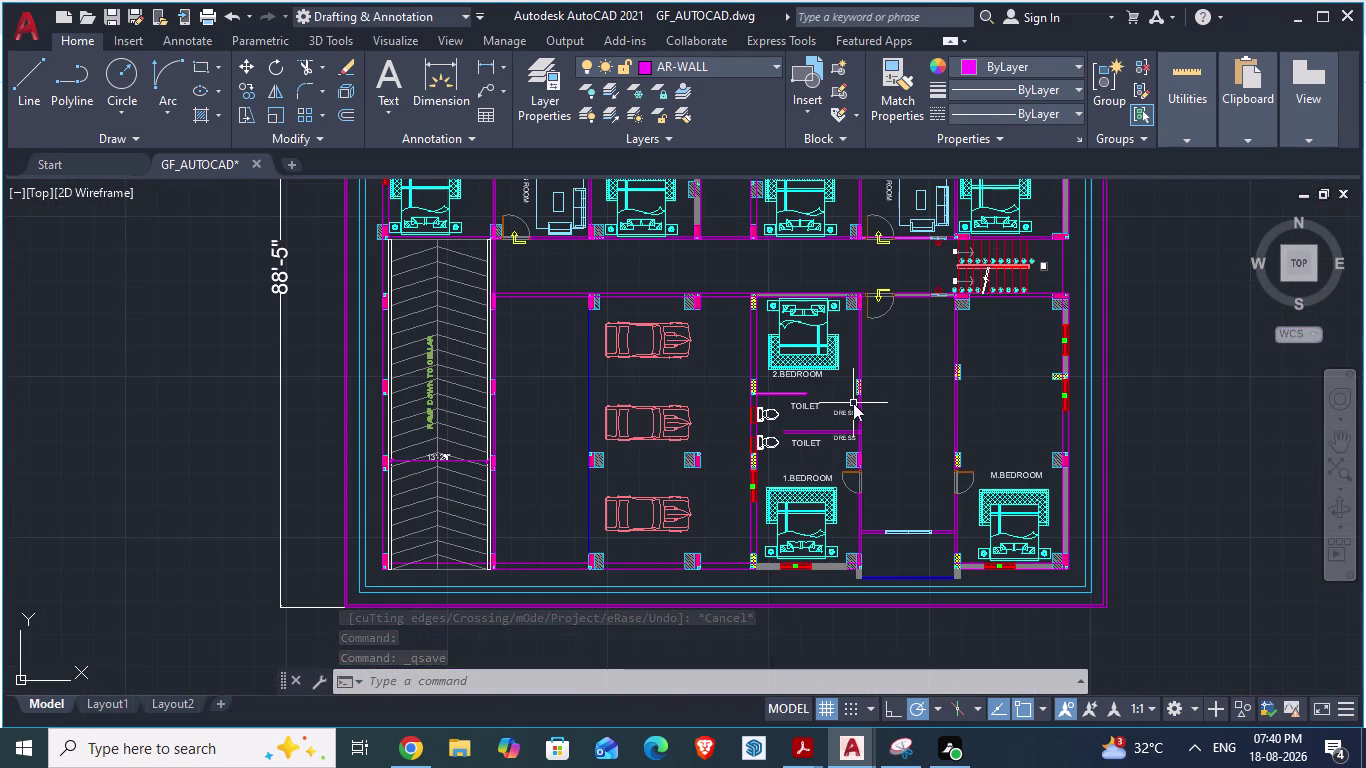
scroll(down, 3)
Measure the BED ROOM-01 wall (0'-9") with DIMALIGNED, cancel, and return to GF_AUTOCAD.
scroll(up, 3)
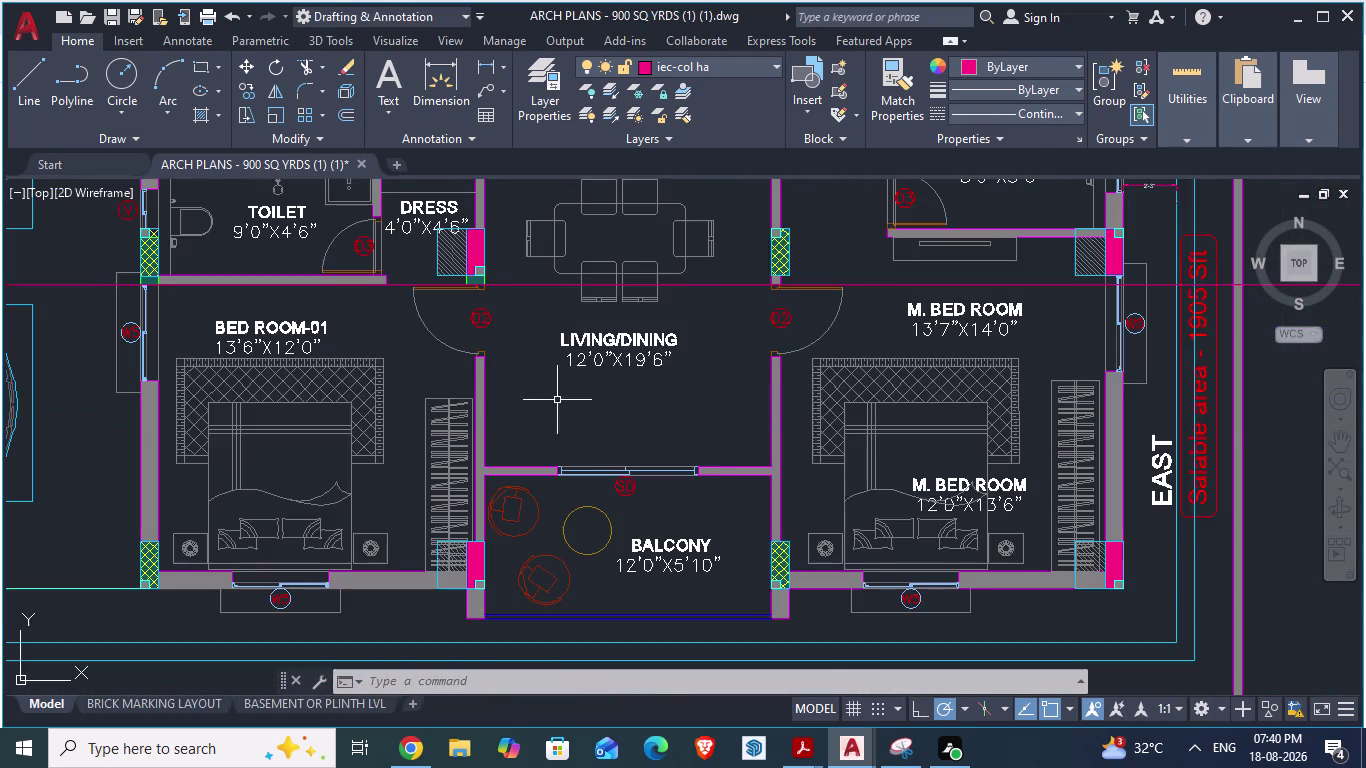
scroll(down, 3)
scroll(up, 3)
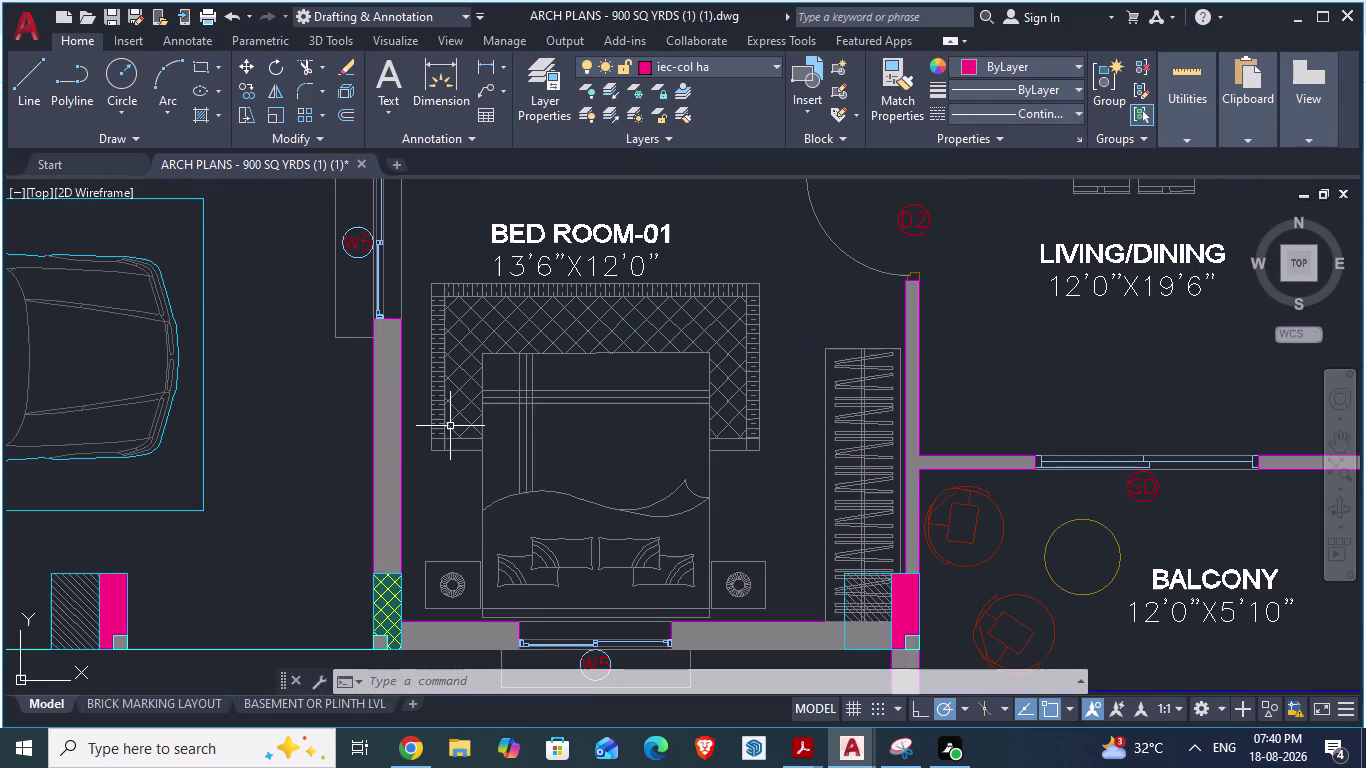
text(DA)
key(Return)
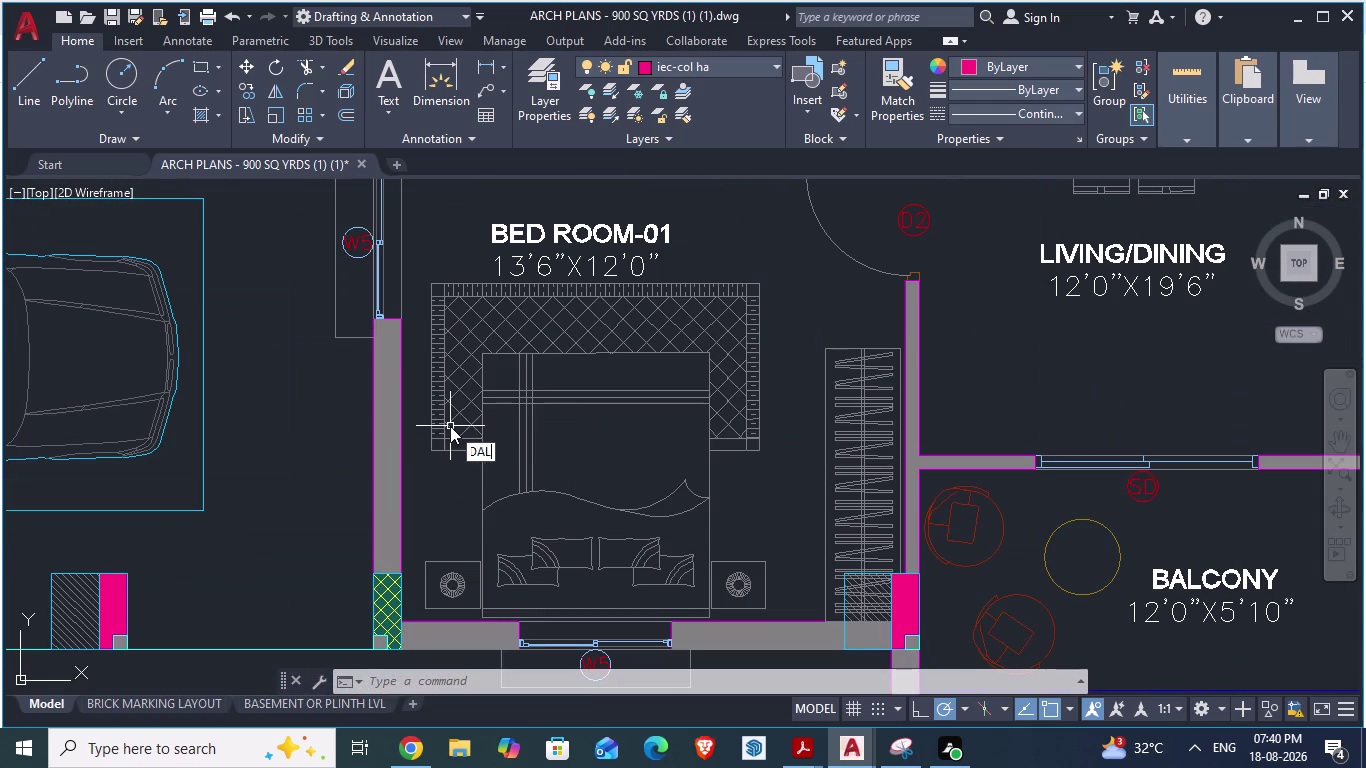
click(371, 474)
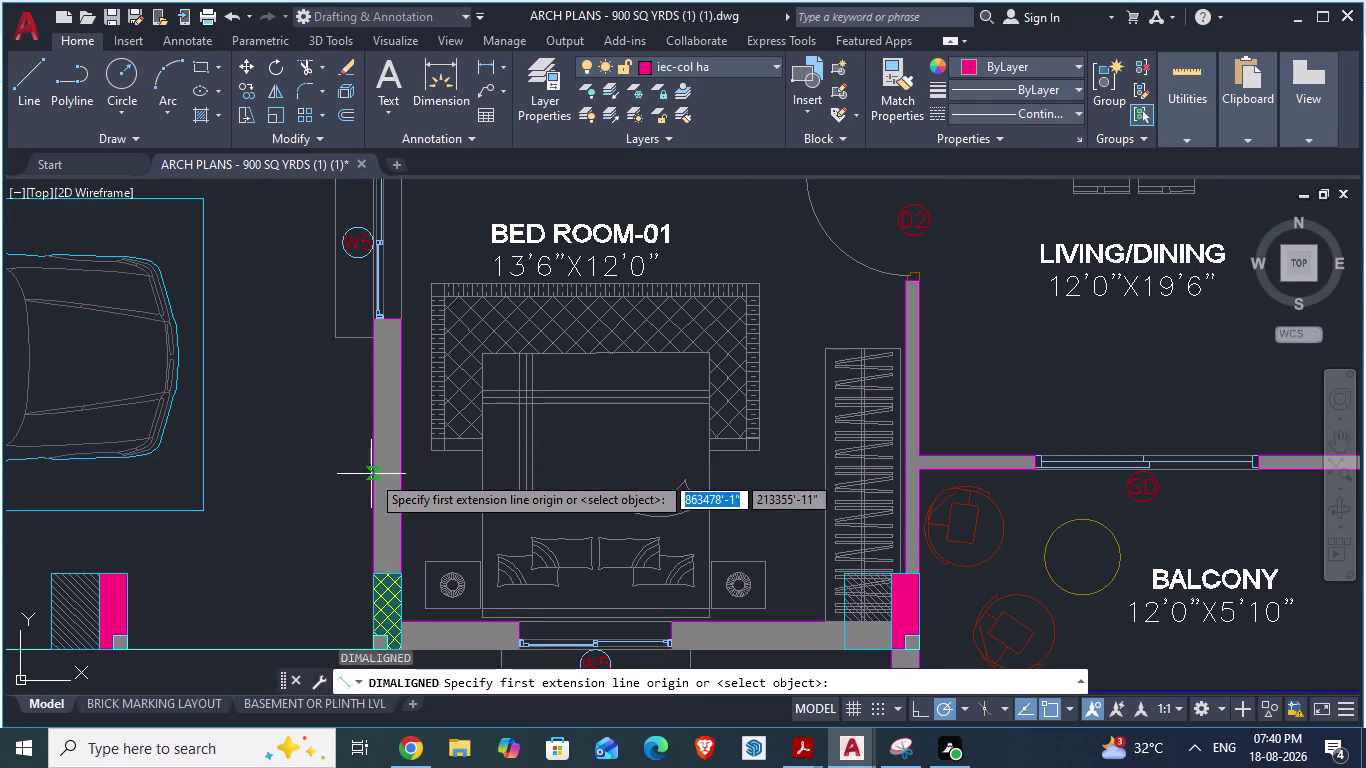
key(Escape)
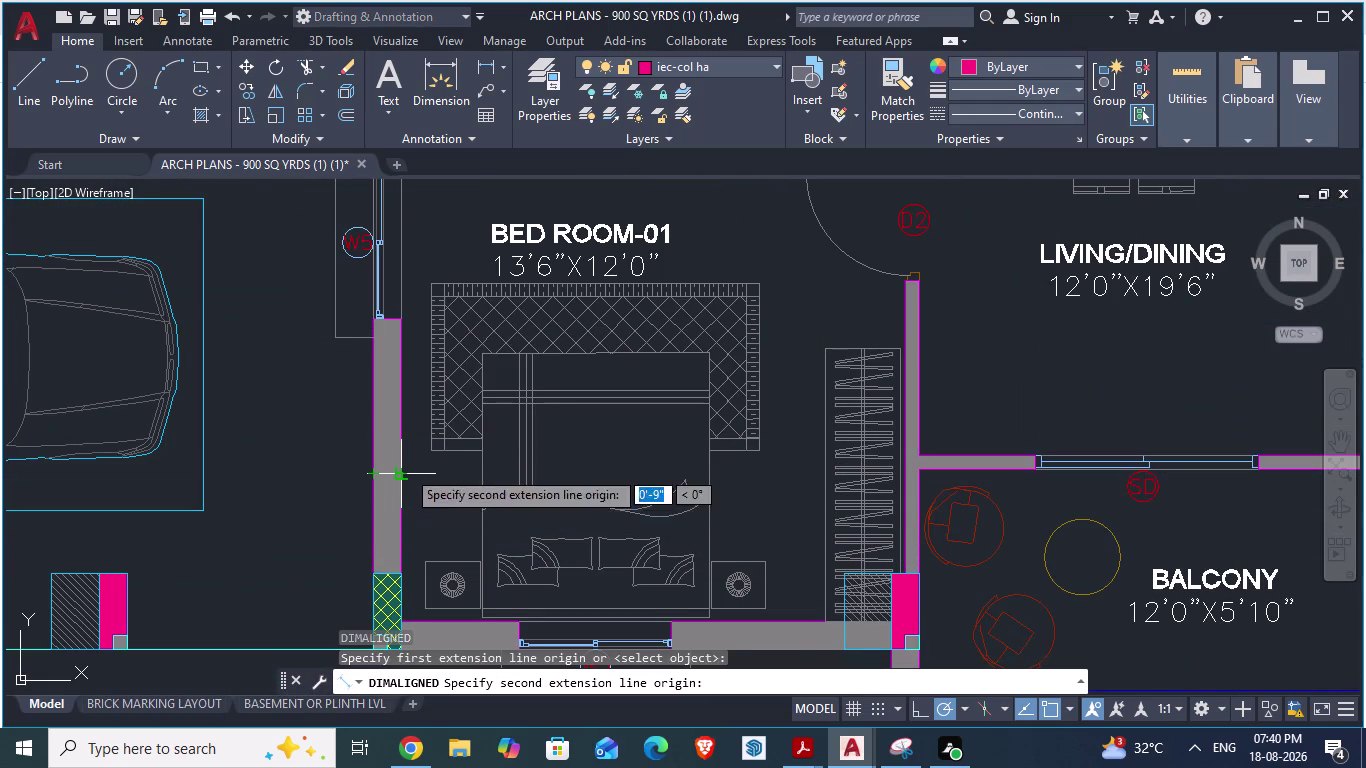
scroll(down, 3)
scroll(down, 3)
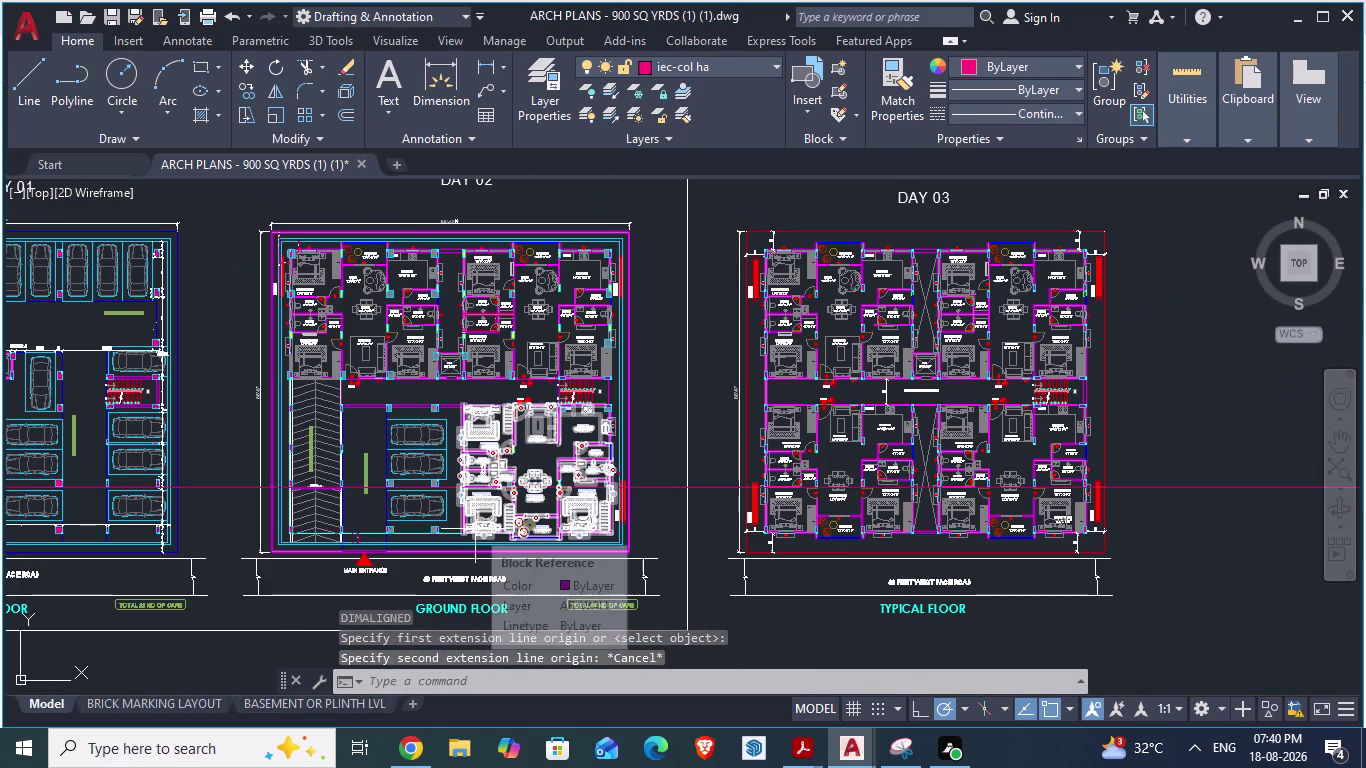
key(alt+Tab)
Compare the 1.BEDROOM wall with the ARCH PLANS reference, then return to GF_AUTOCAD.
scroll(up, 3)
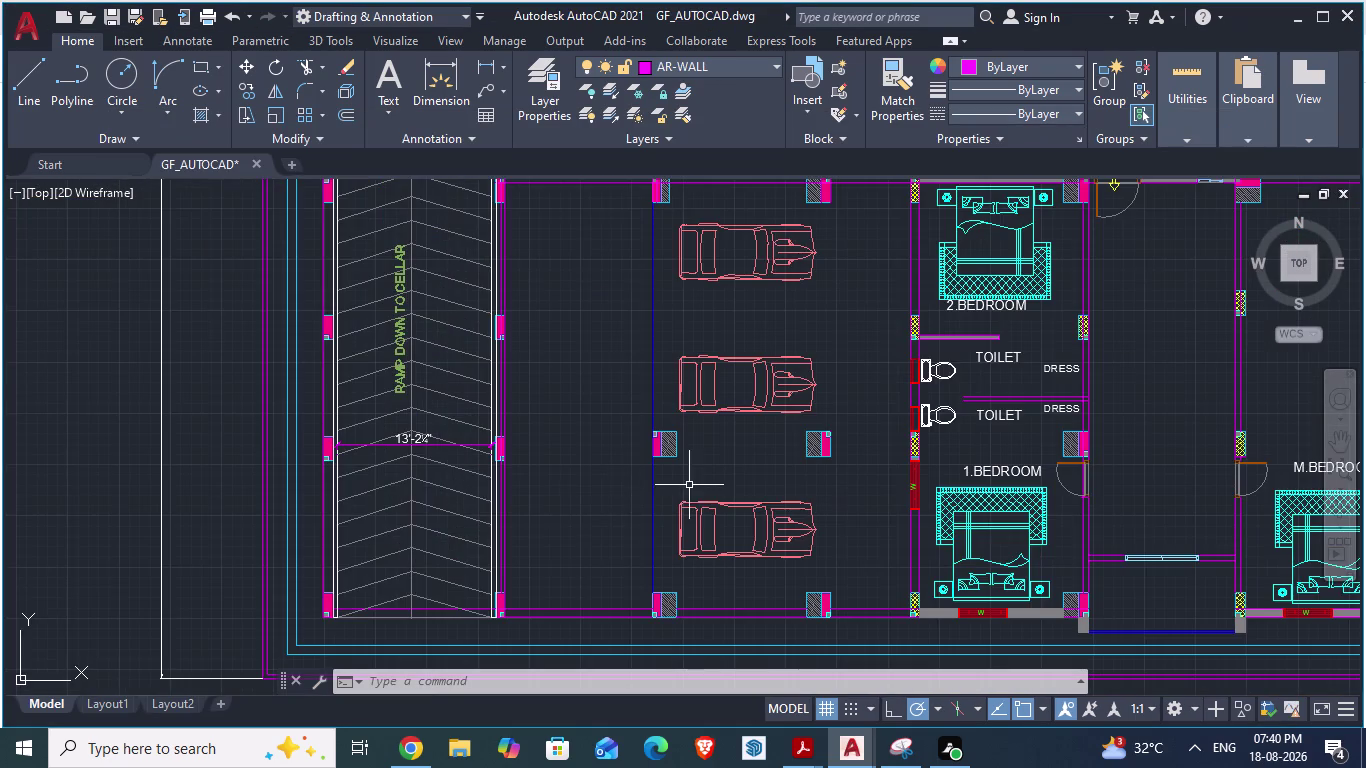
scroll(down, 3)
scroll(up, 3)
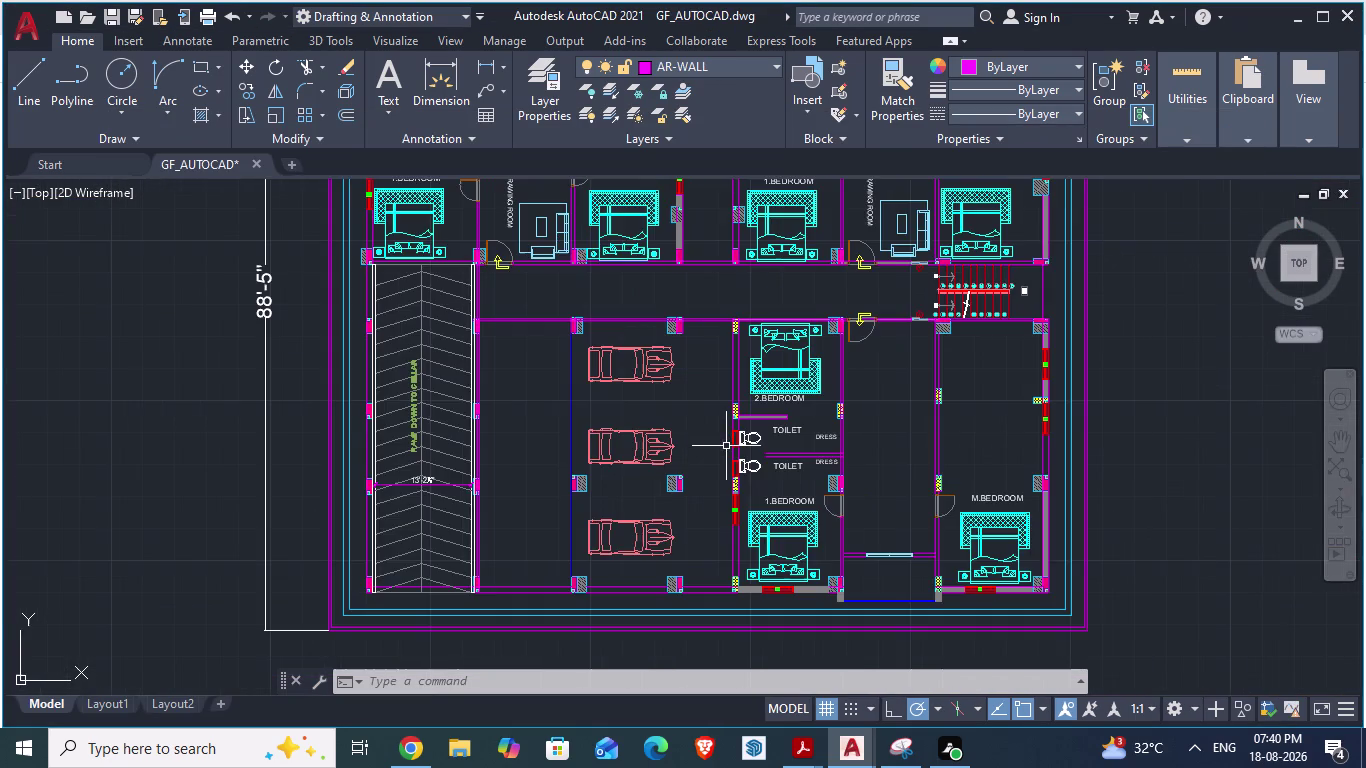
scroll(up, 3)
key(alt+Tab)
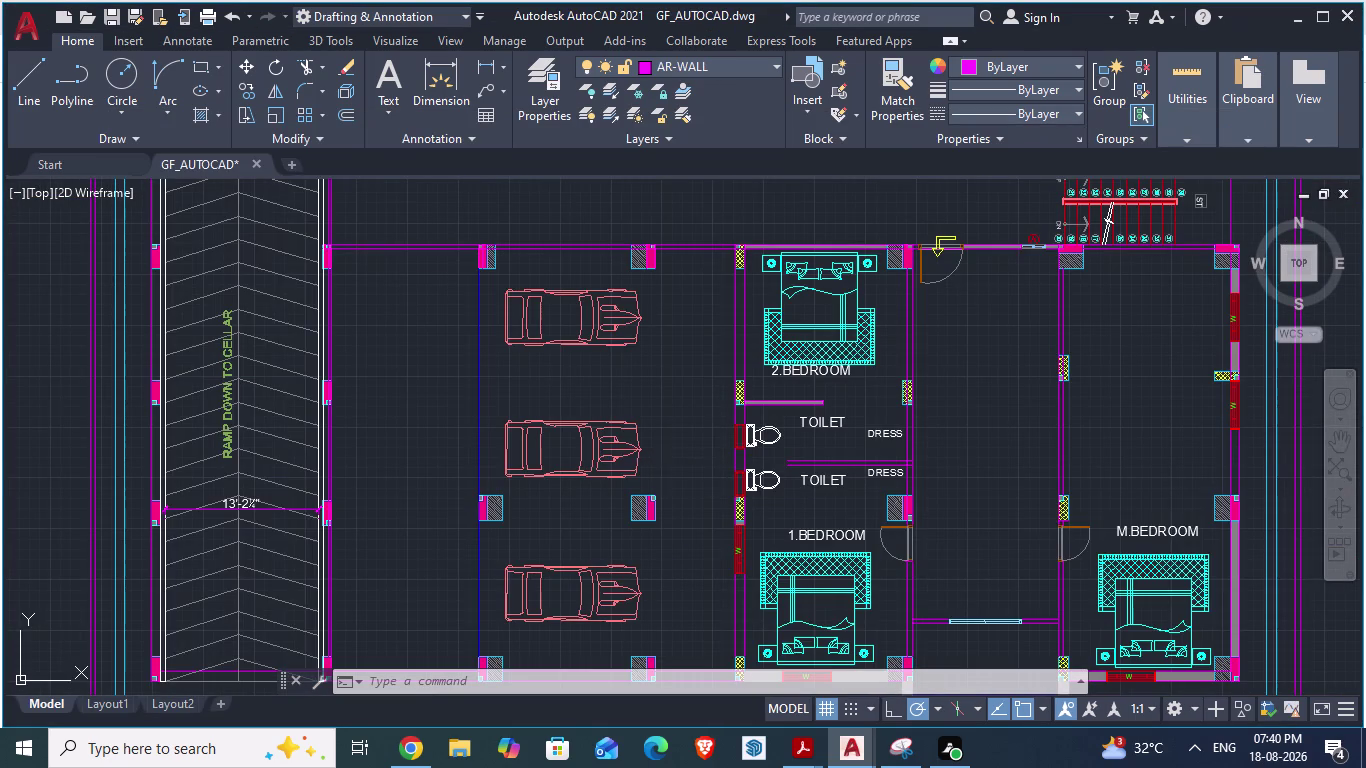
scroll(up, 3)
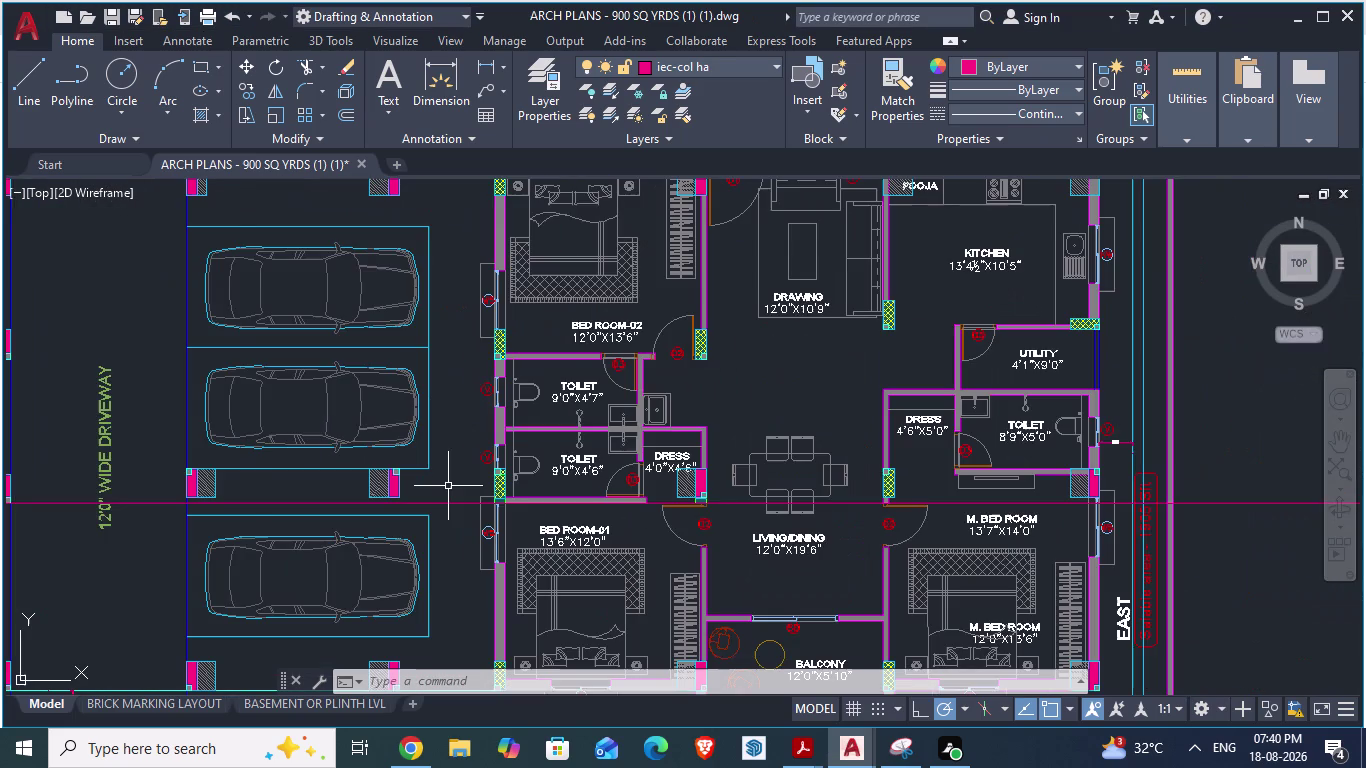
key(alt+Tab)
scroll(up, 3)
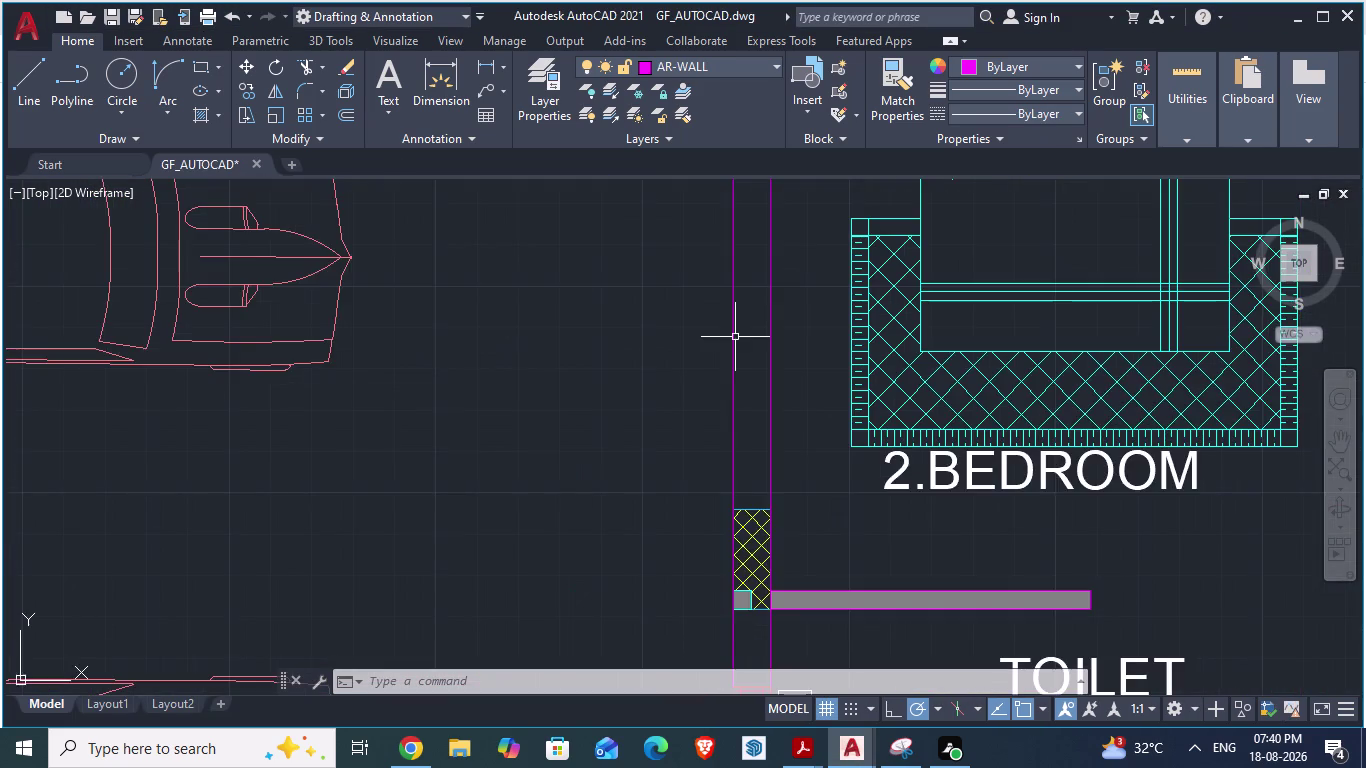
scroll(down, 3)
scroll(down, 3)
scroll(up, 3)
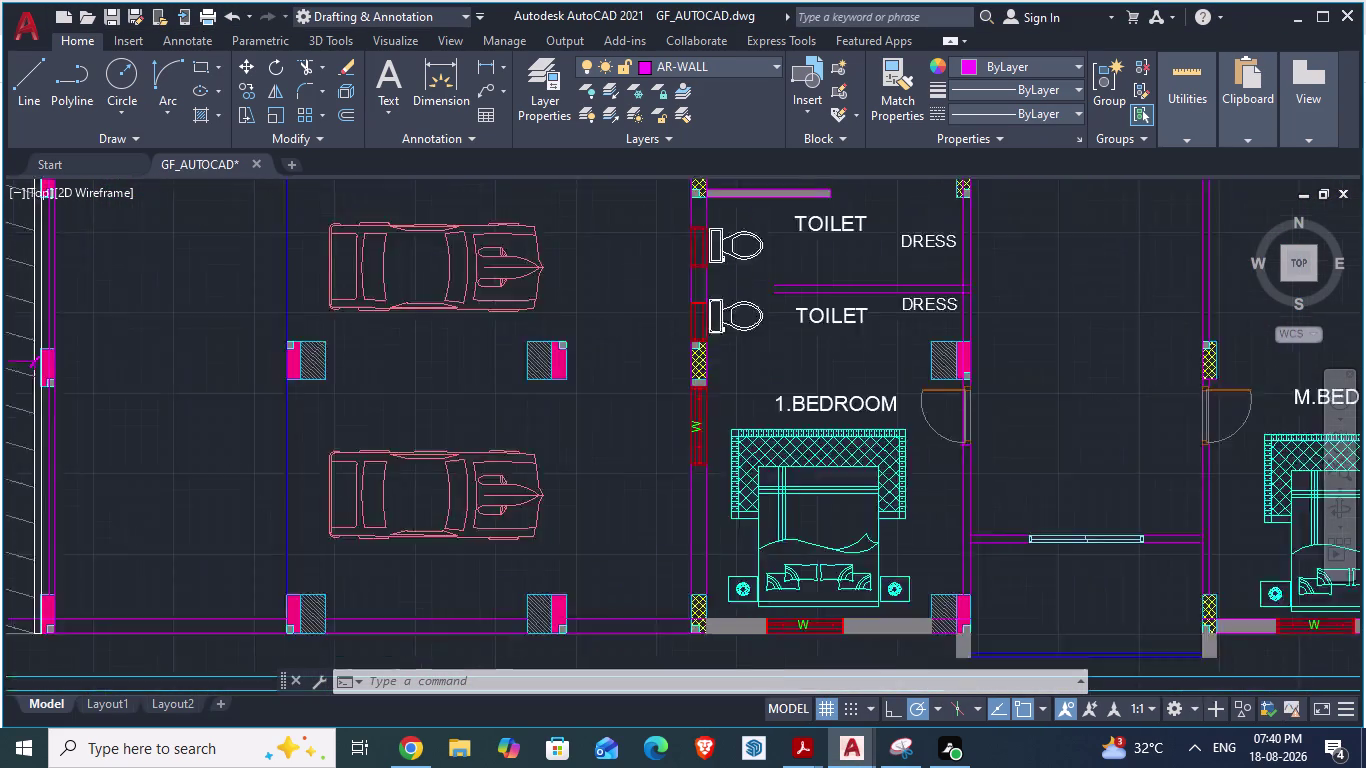
scroll(up, 3)
Start an aligned dimension (DA) on the bedroom wall edge, then cancel it.
text(DA)
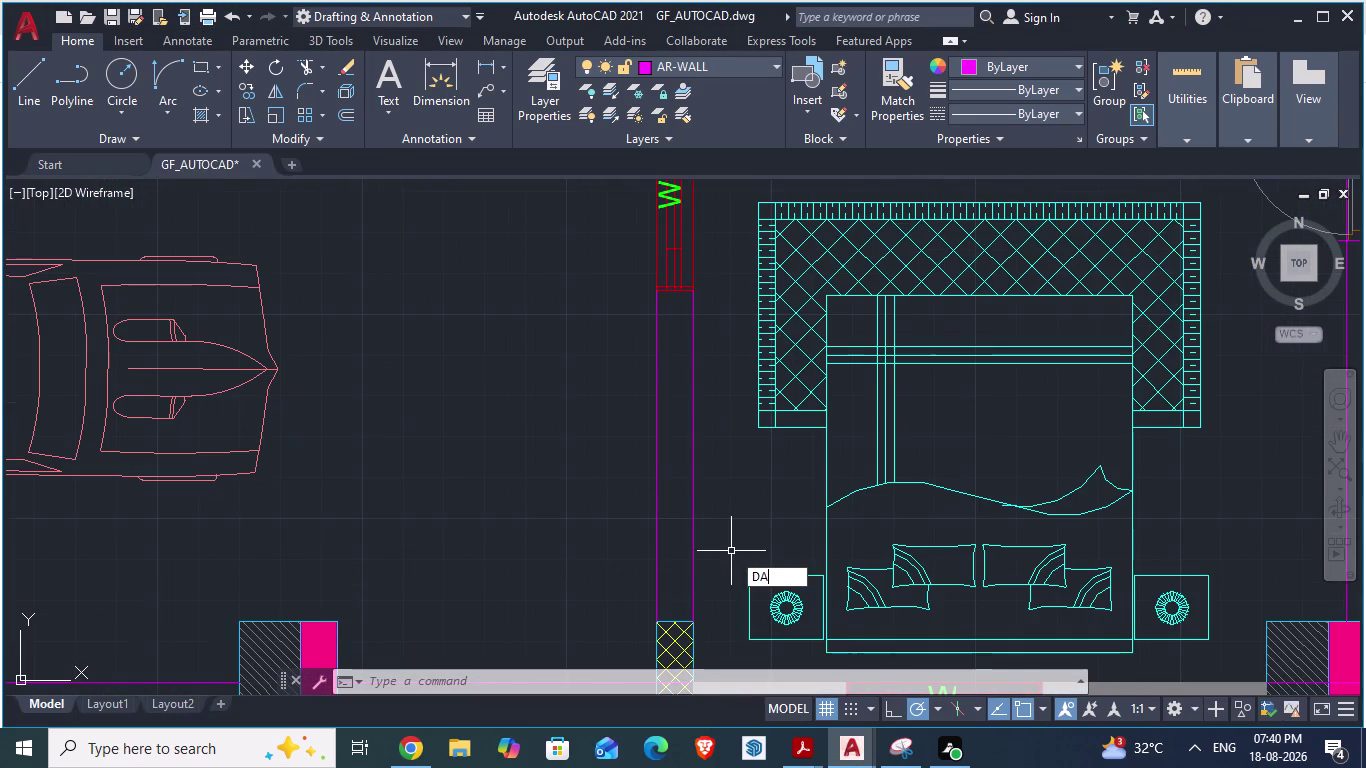
key(Return)
click(696, 492)
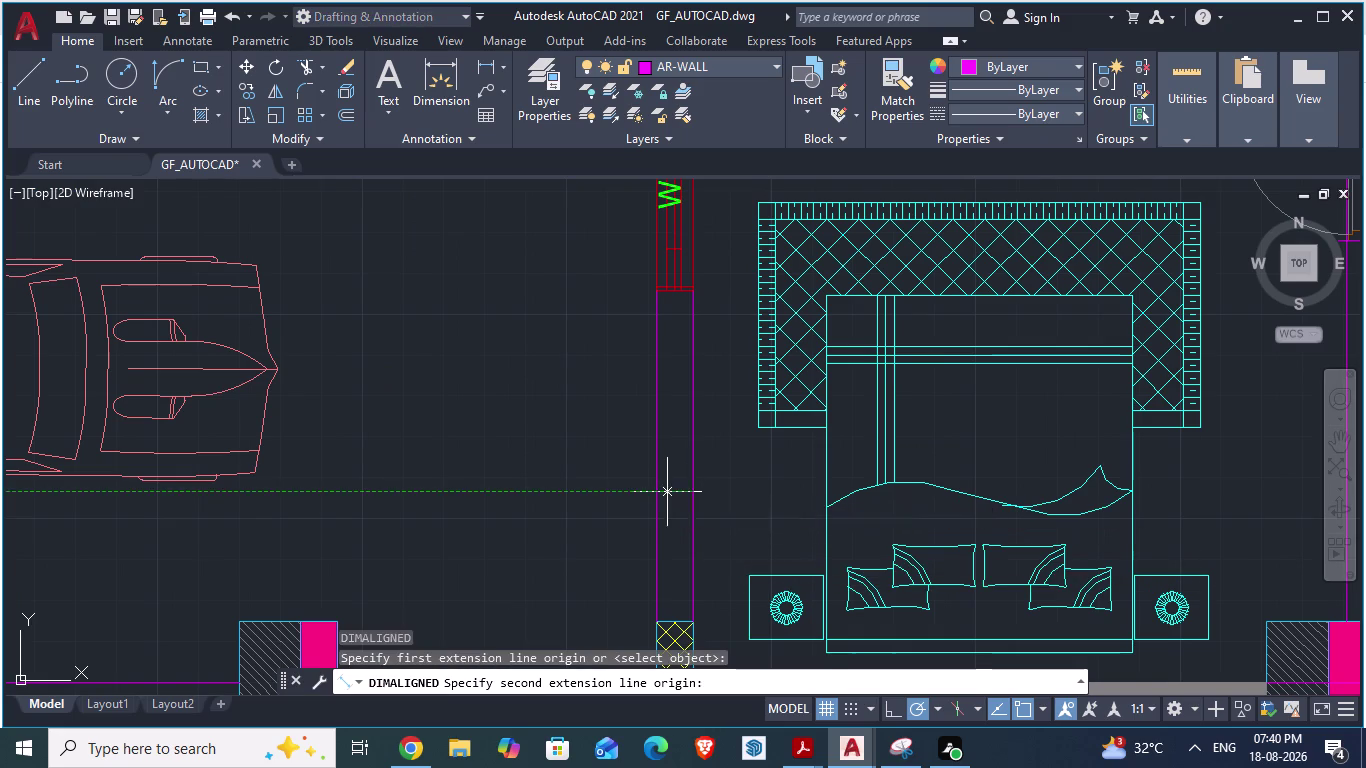
key(Escape)
Zoom around the bedroom wall, then switch to the ARCH PLANS drawing.
scroll(down, 3)
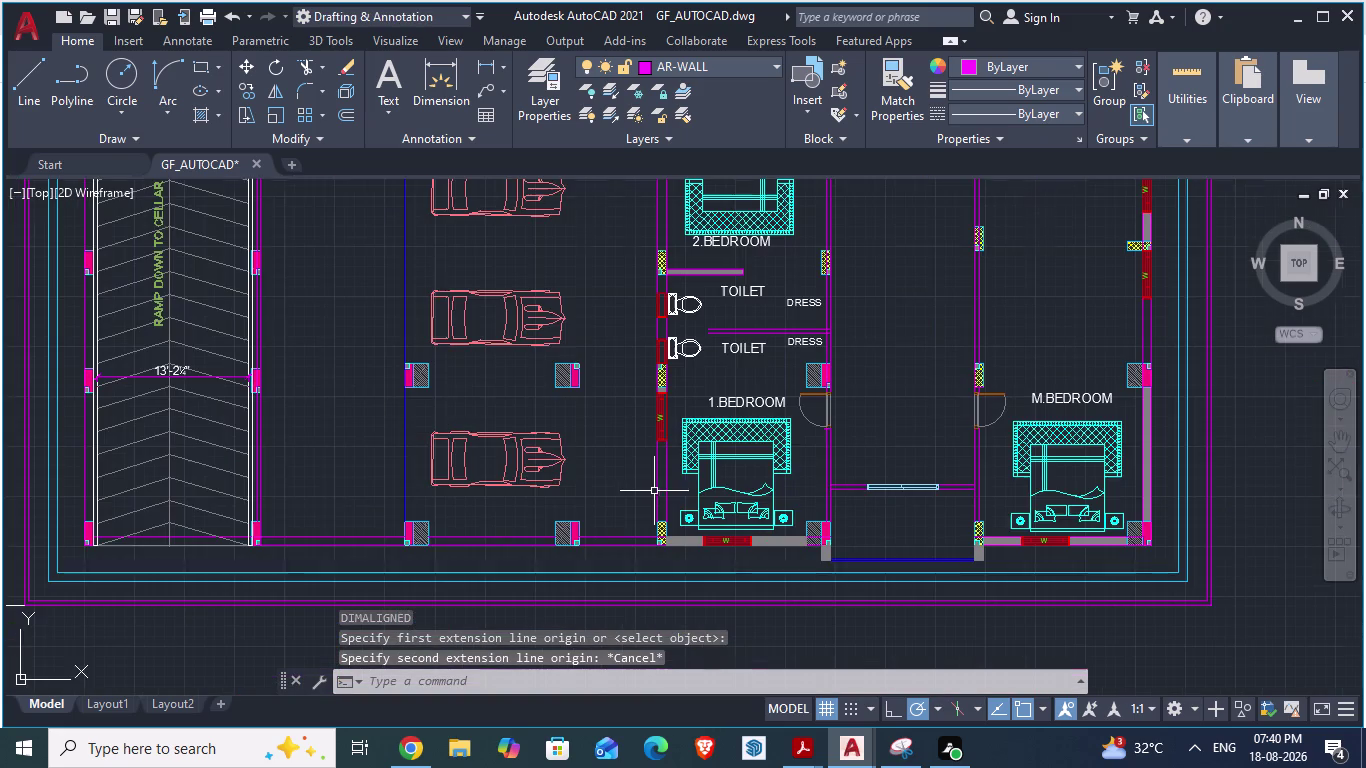
scroll(down, 3)
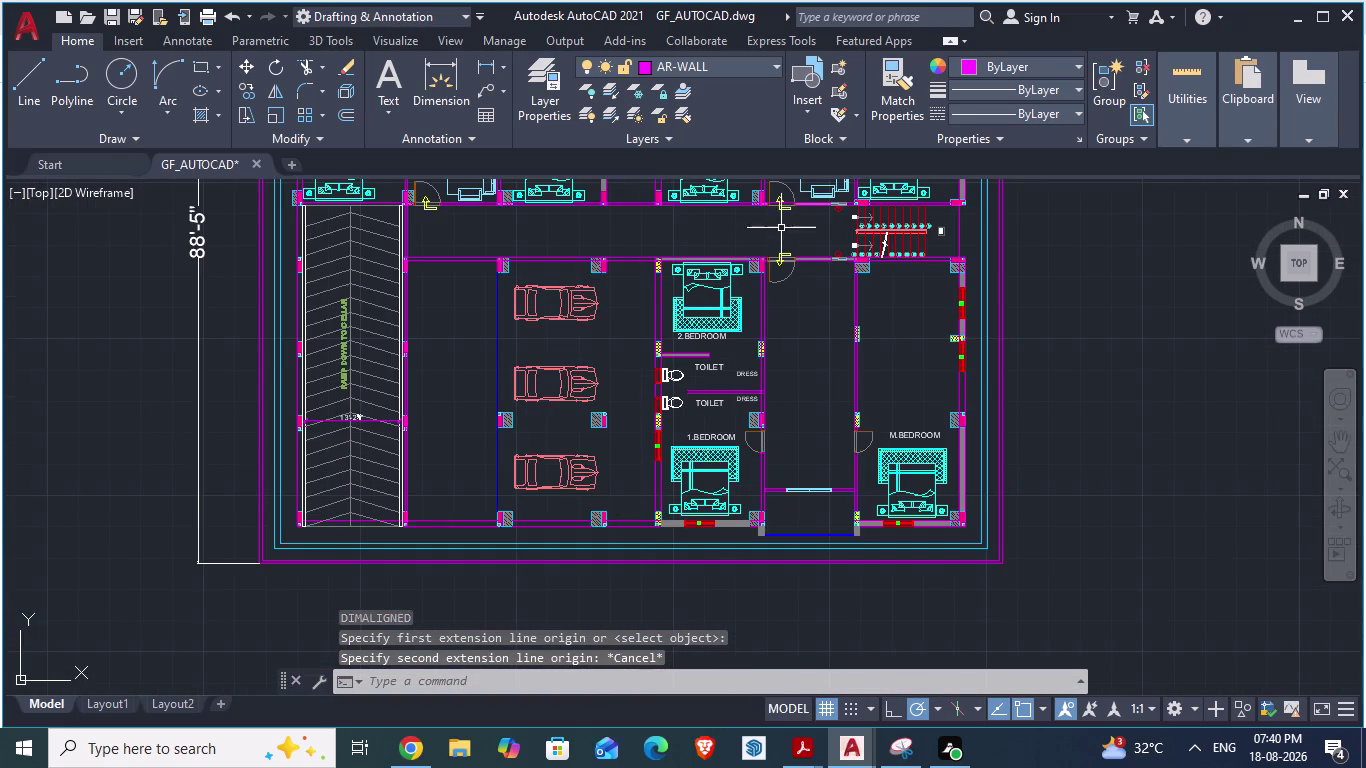
scroll(up, 3)
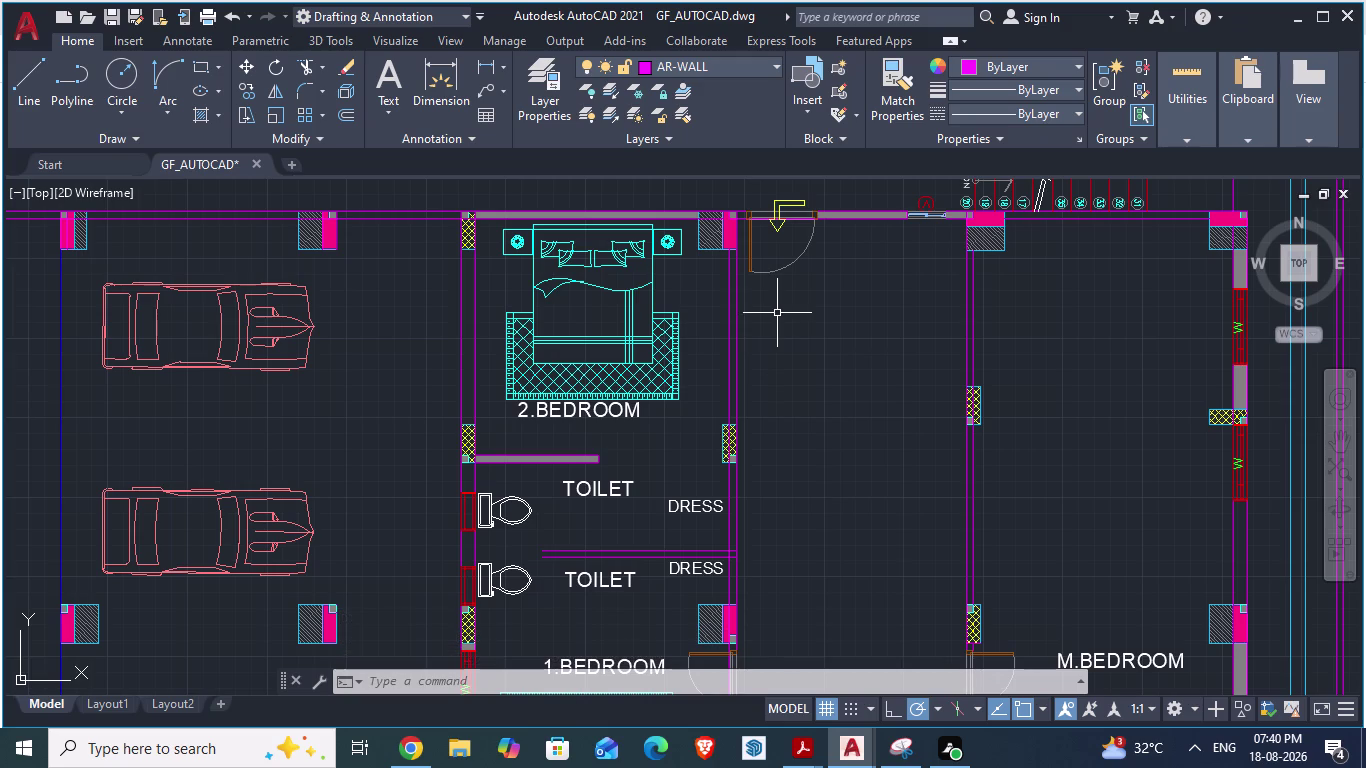
scroll(down, 3)
scroll(up, 3)
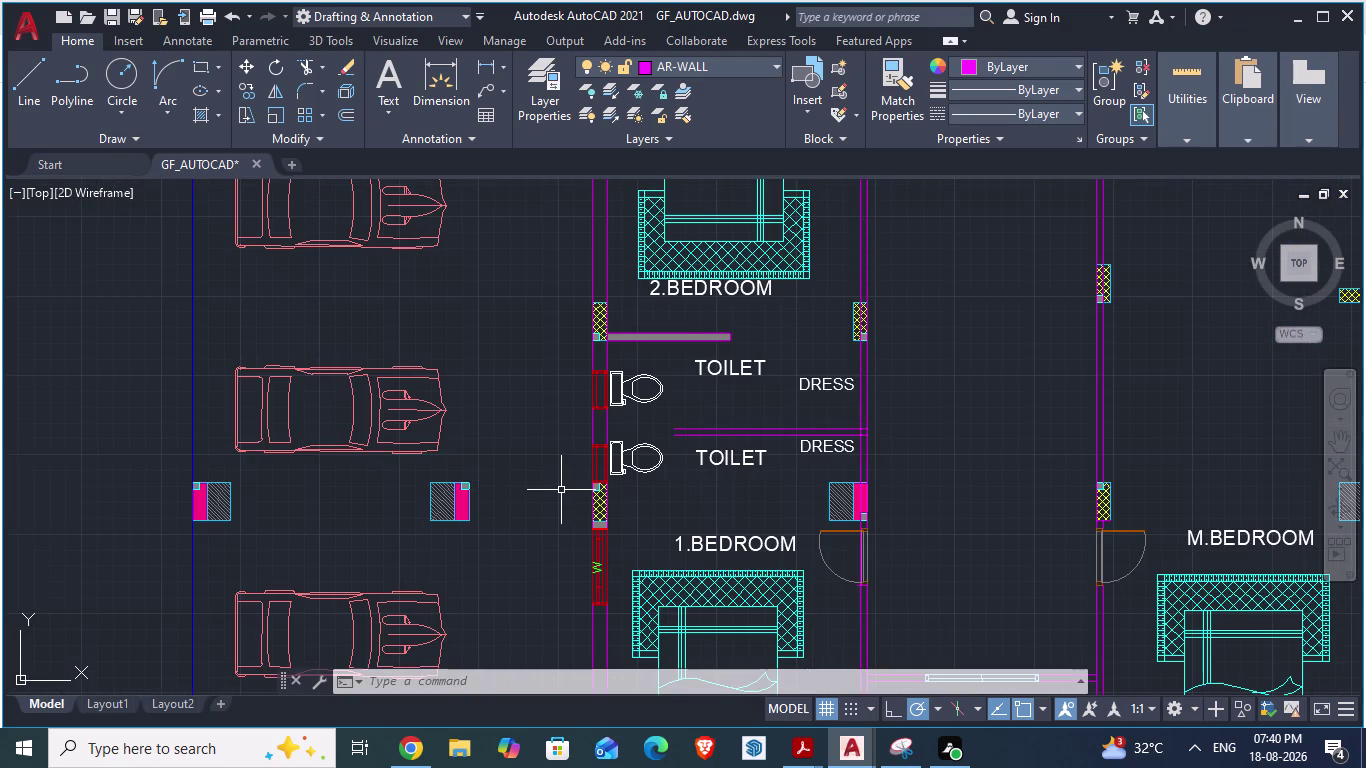
scroll(down, 3)
scroll(up, 3)
key(alt+Tab)
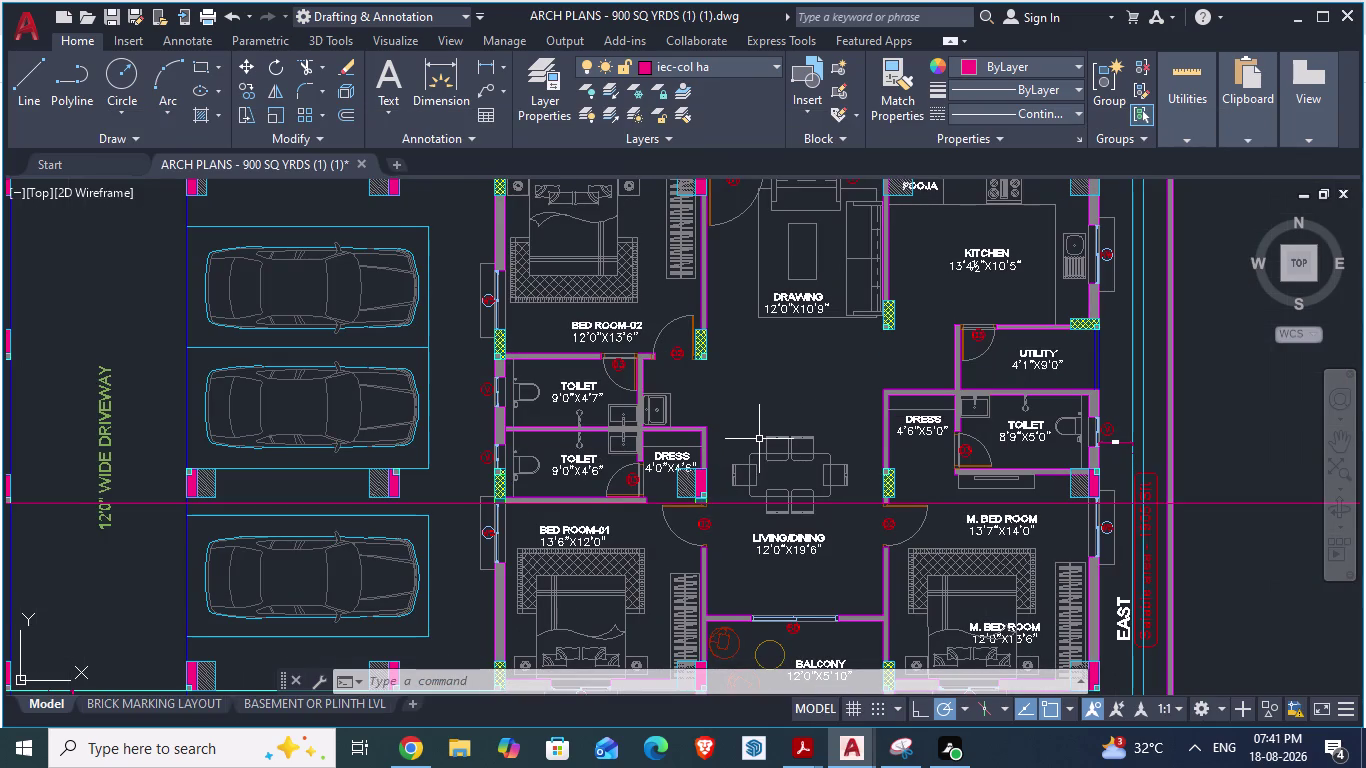
Zoom into the ARCH PLANS toilet and dress rooms, then return to GF_AUTOCAD.
scroll(down, 3)
scroll(up, 3)
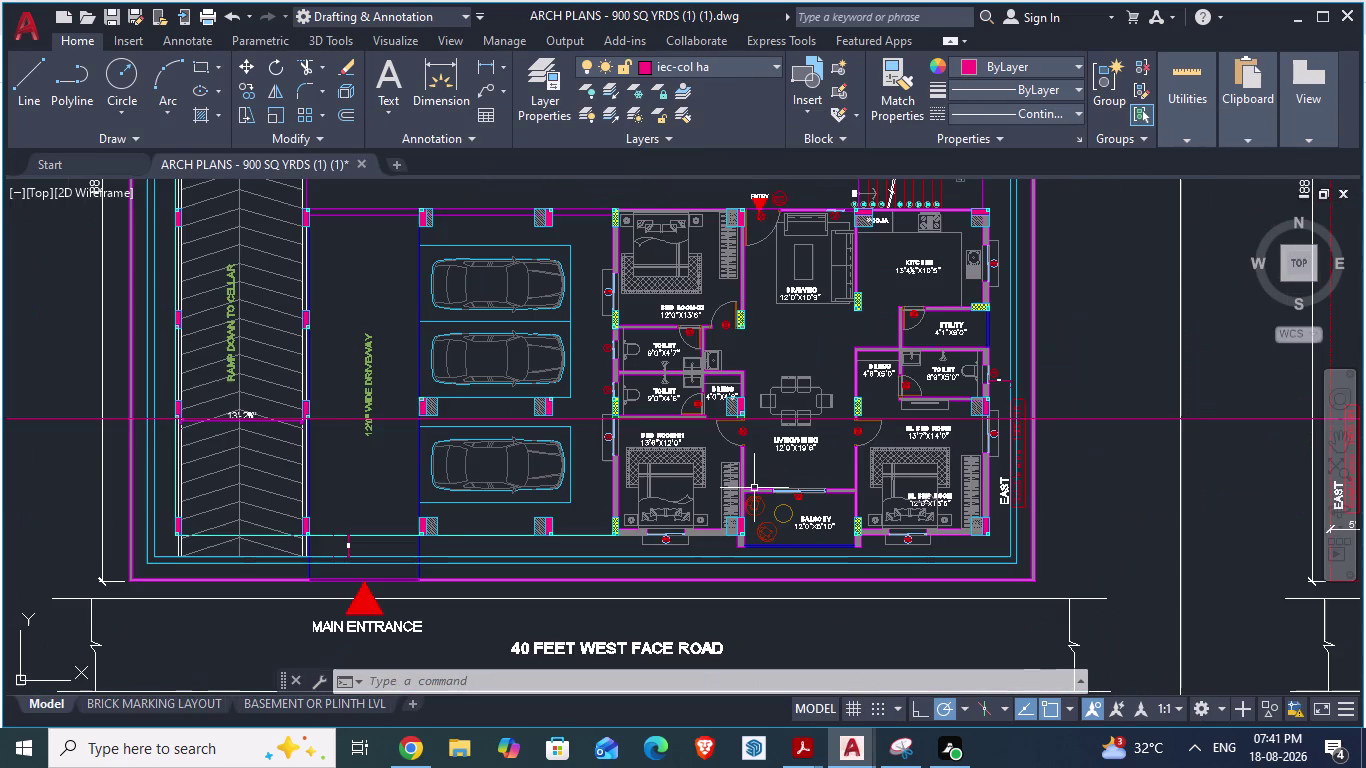
scroll(up, 3)
scroll(up, 3)
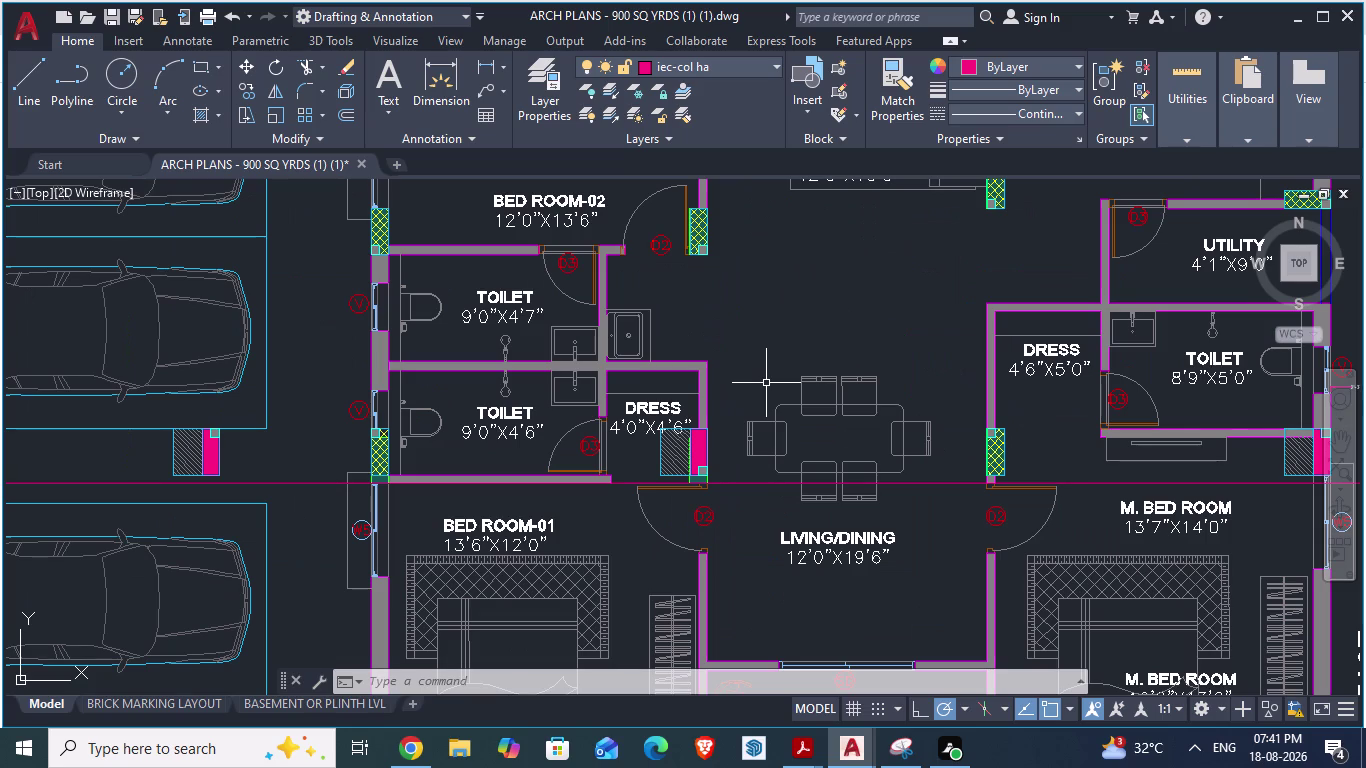
key(alt+Tab)
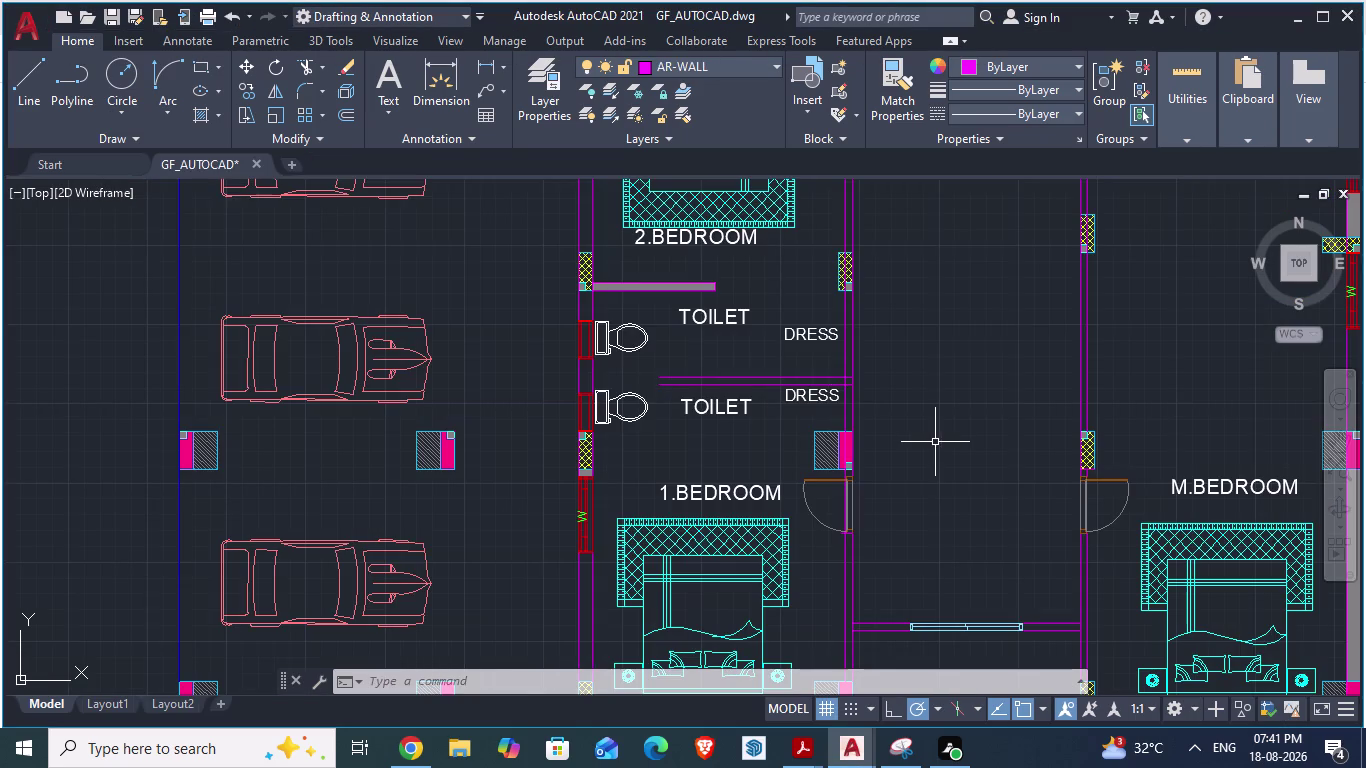
Extend the two dress partition lines to the toilet wall and save.
scroll(up, 3)
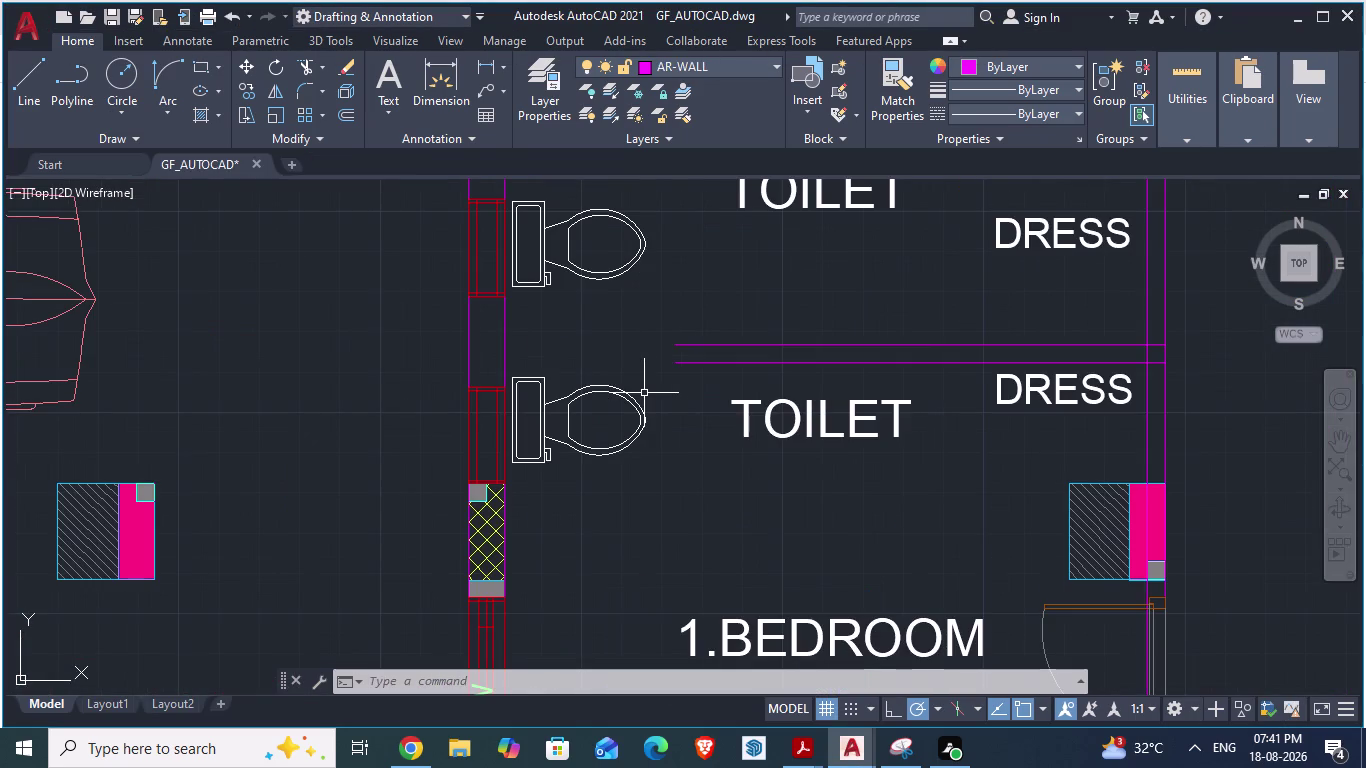
text(EX)
key(Return)
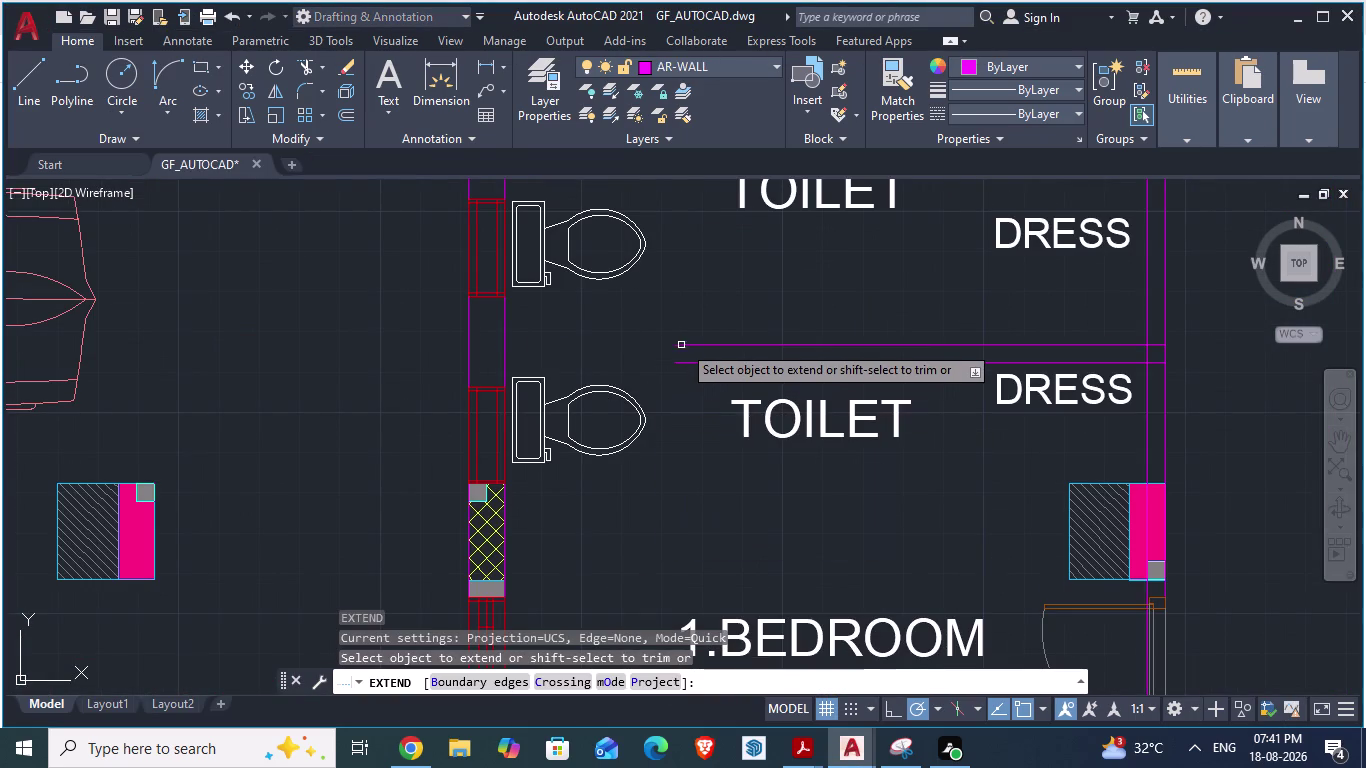
click(682, 344)
click(680, 362)
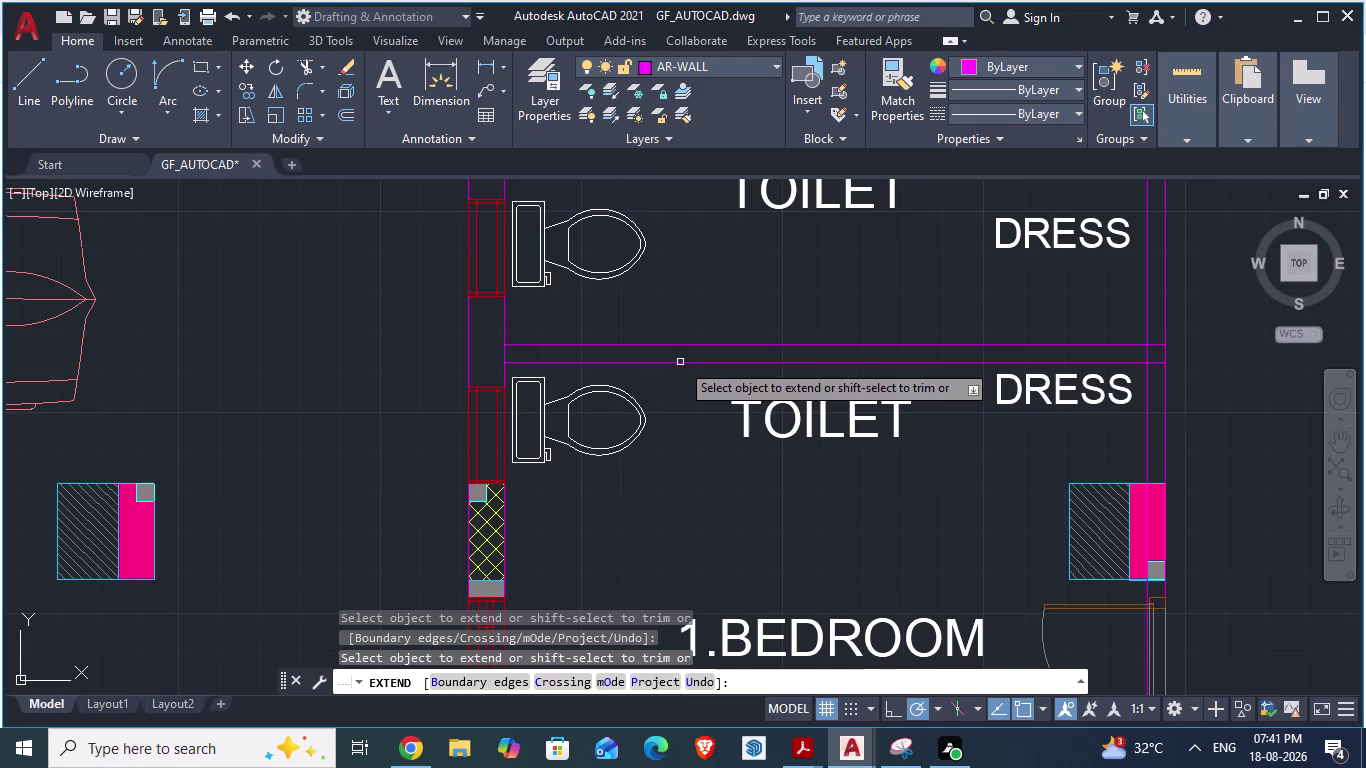
key(ctrl+s)
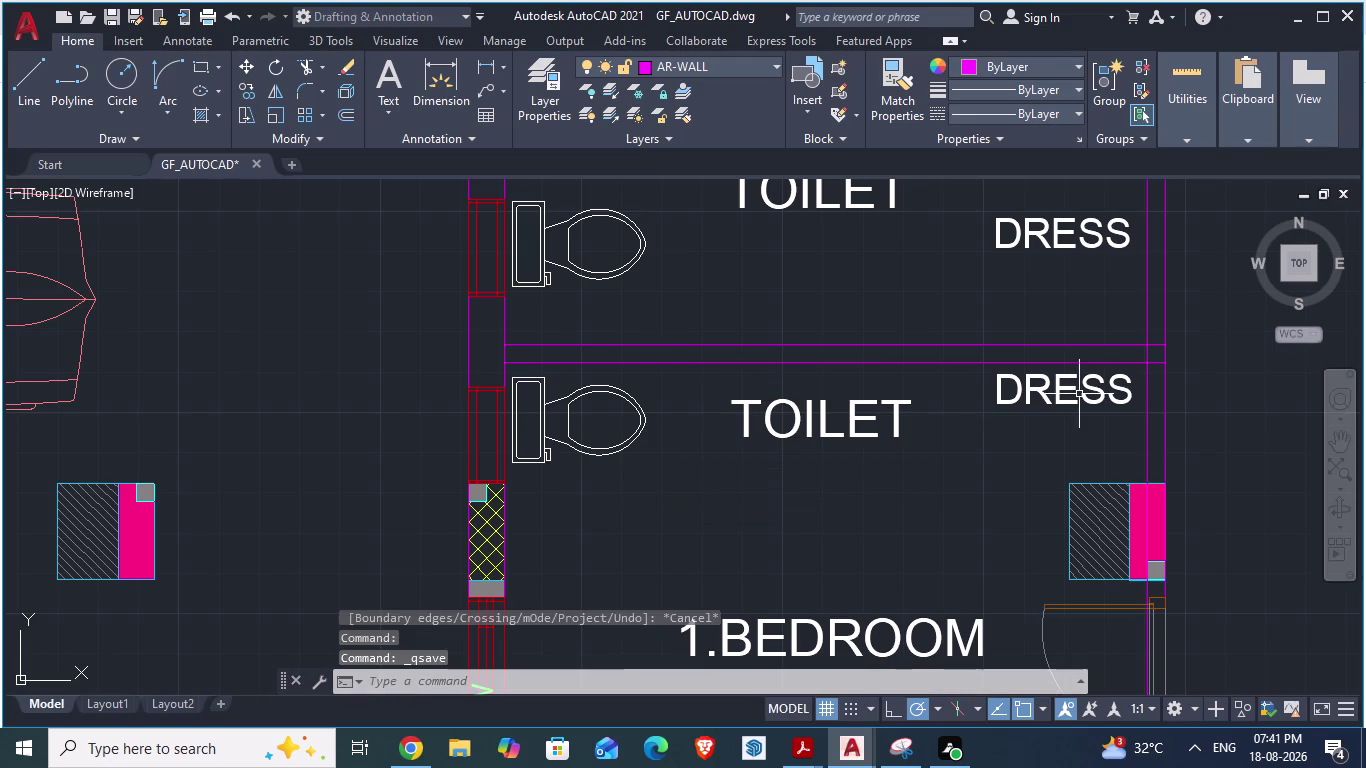
Regenerate the display, trim two wall line segments, and save the drawing.
scroll(up, 3)
text(RE)
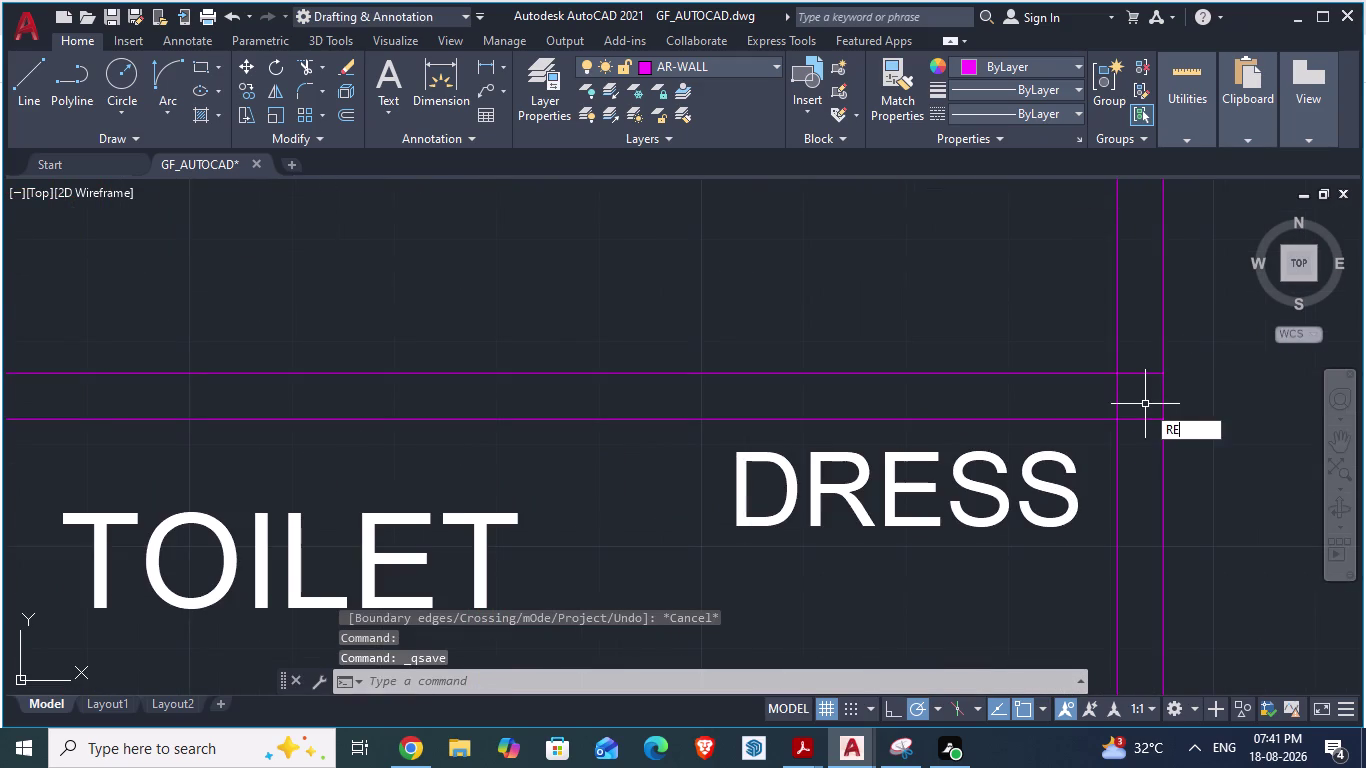
key(Return)
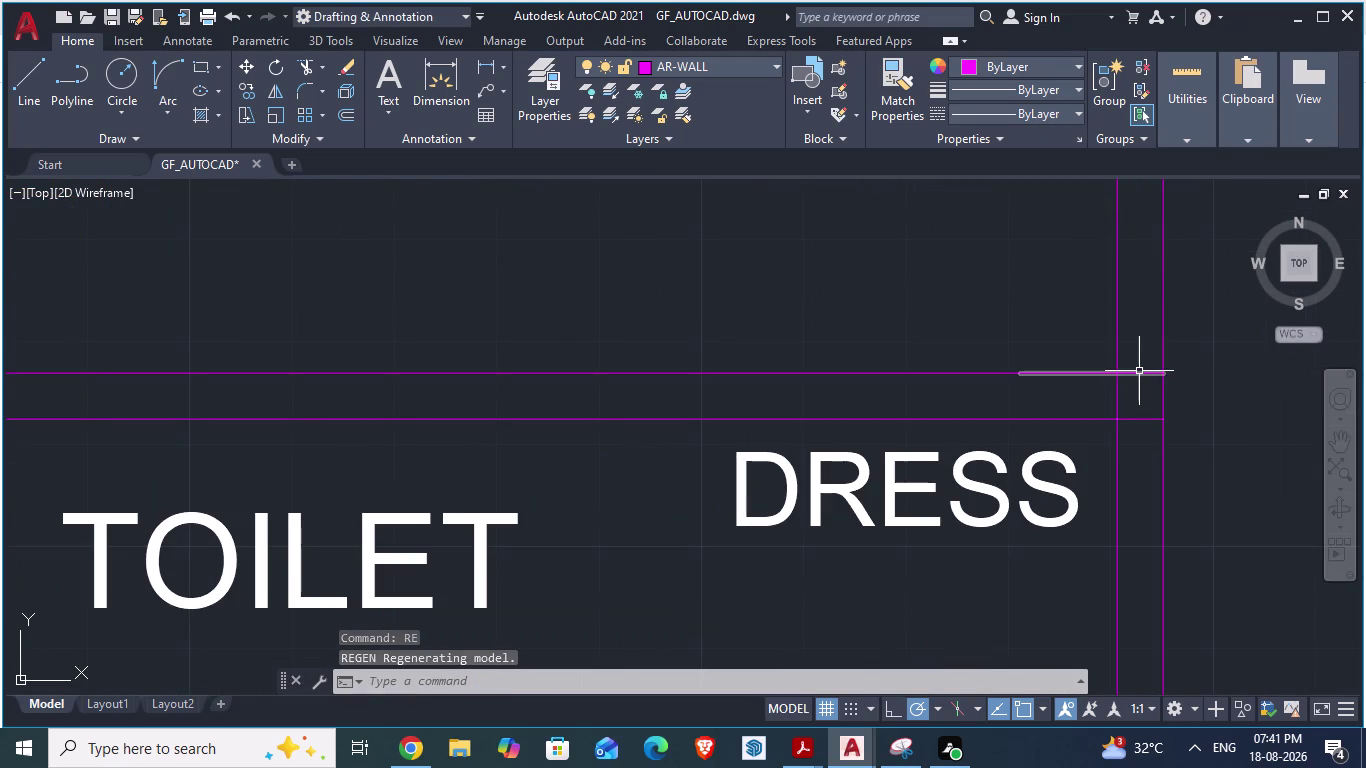
text(TR)
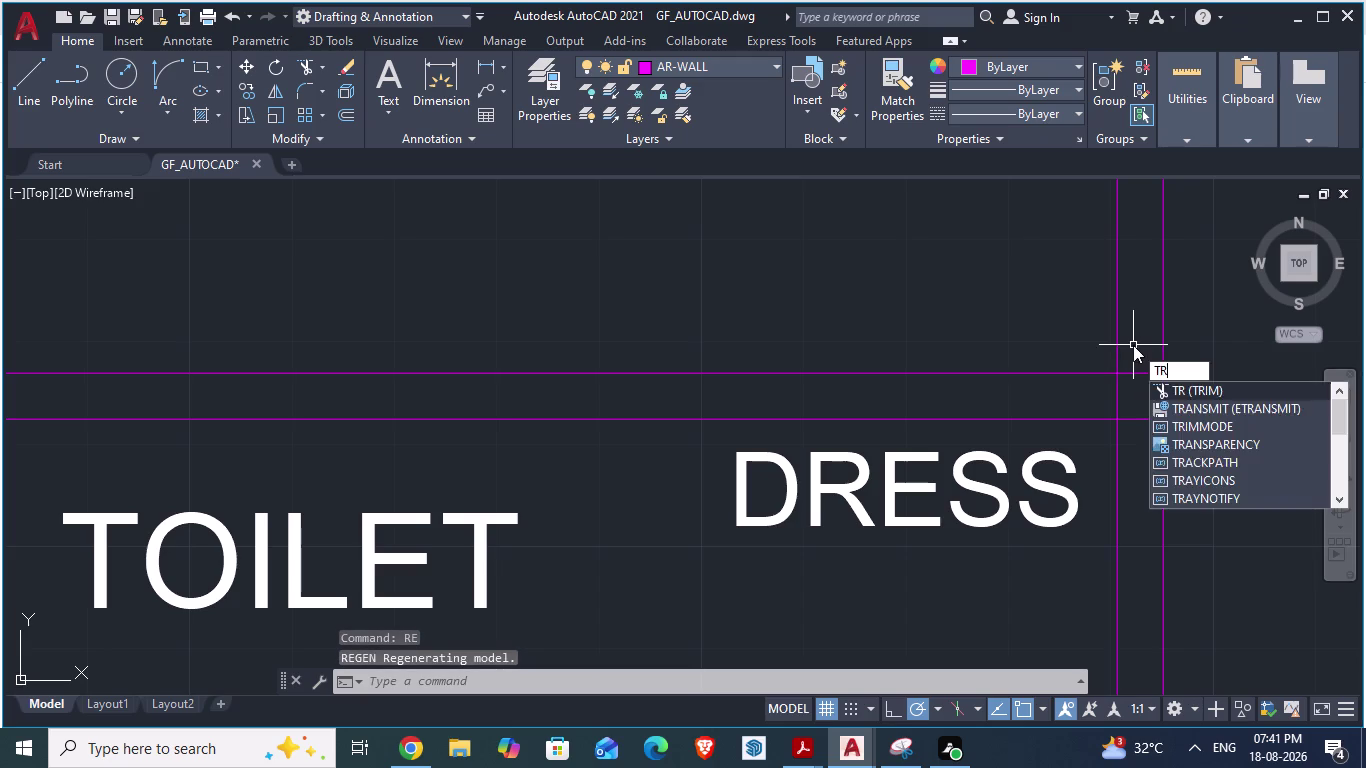
key(Return)
click(1133, 373)
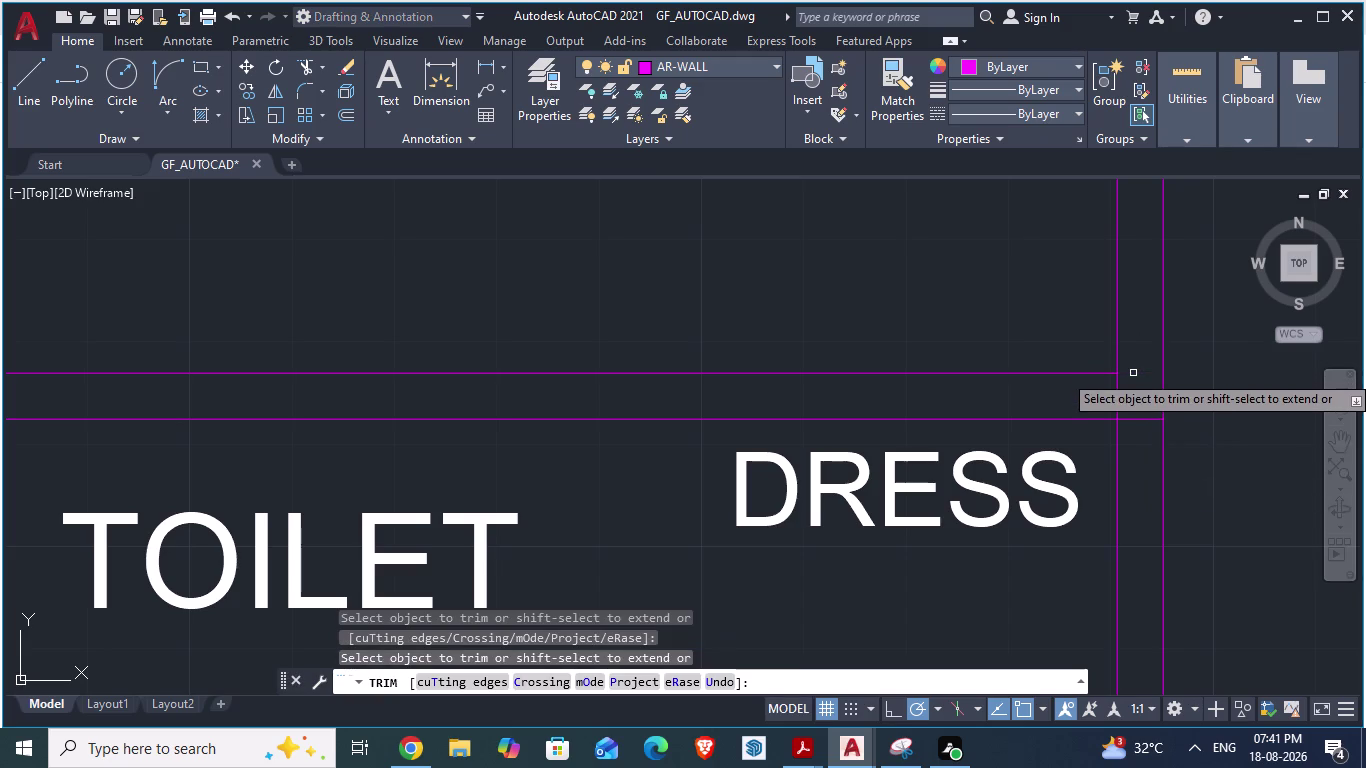
click(1132, 421)
scroll(down, 3)
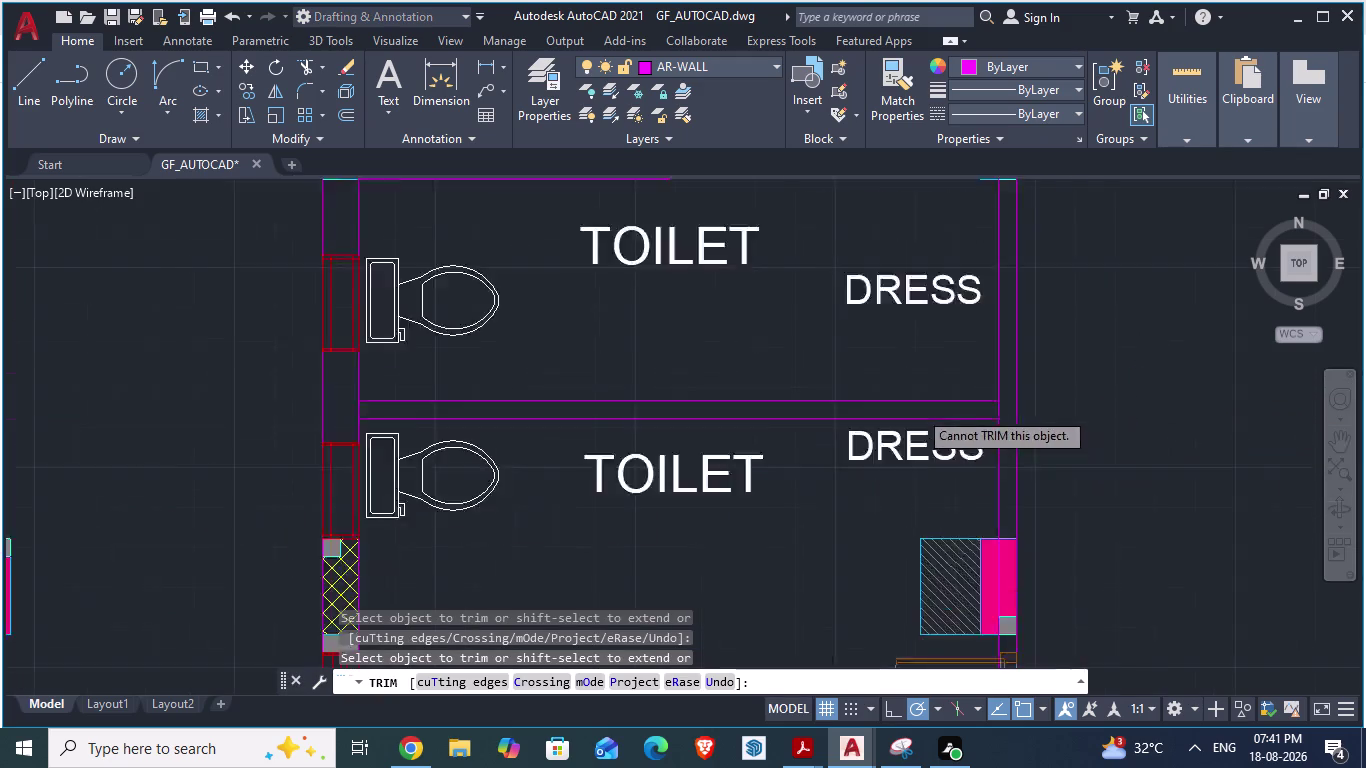
key(ctrl+s)
Trim the excess partition line near DRESS.
scroll(down, 3)
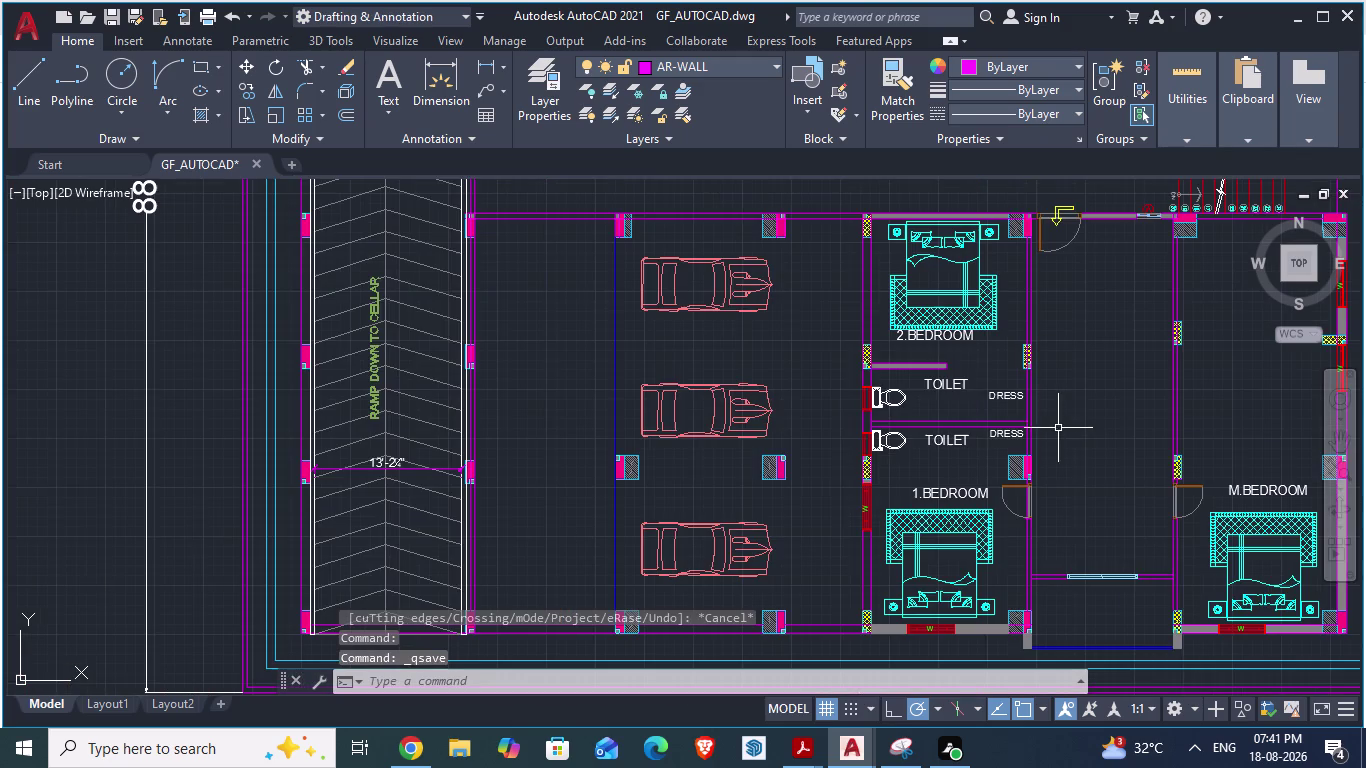
scroll(up, 3)
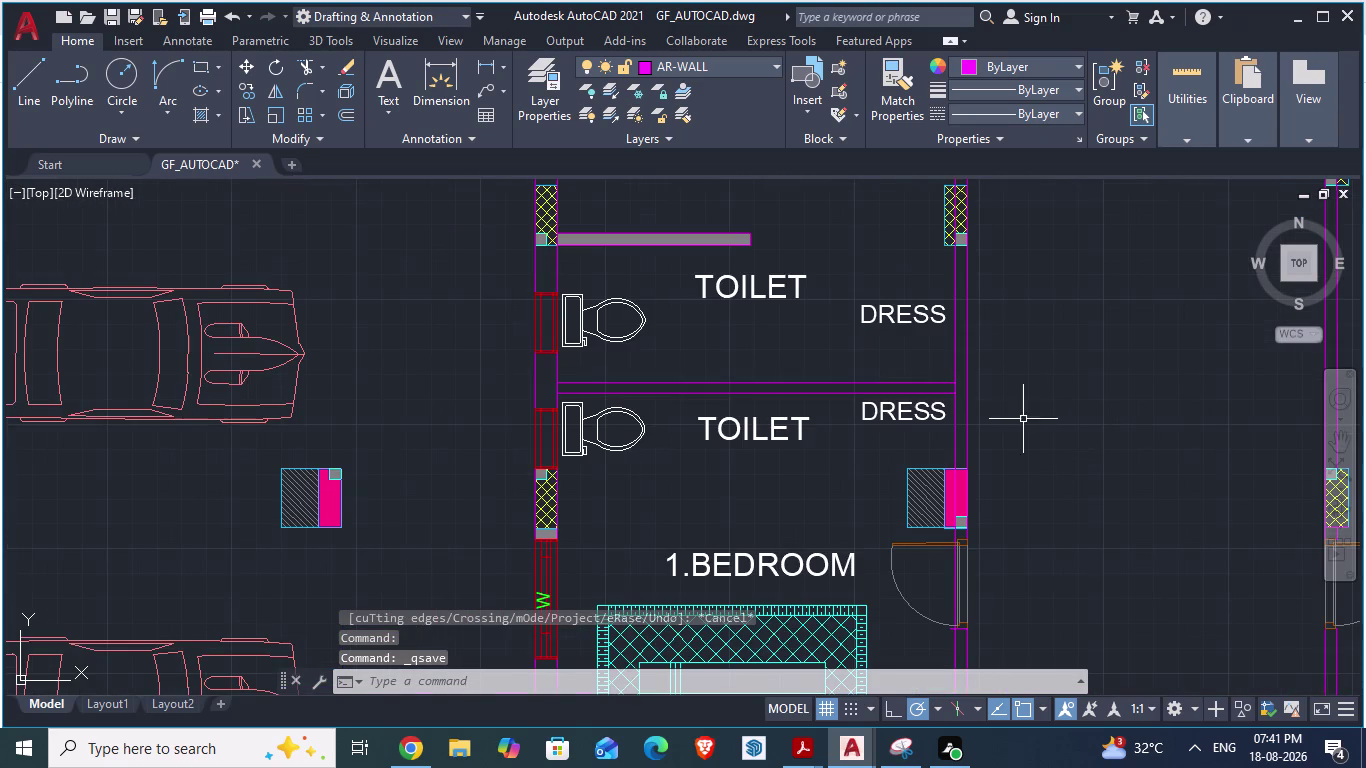
scroll(up, 3)
text(TR)
key(Return)
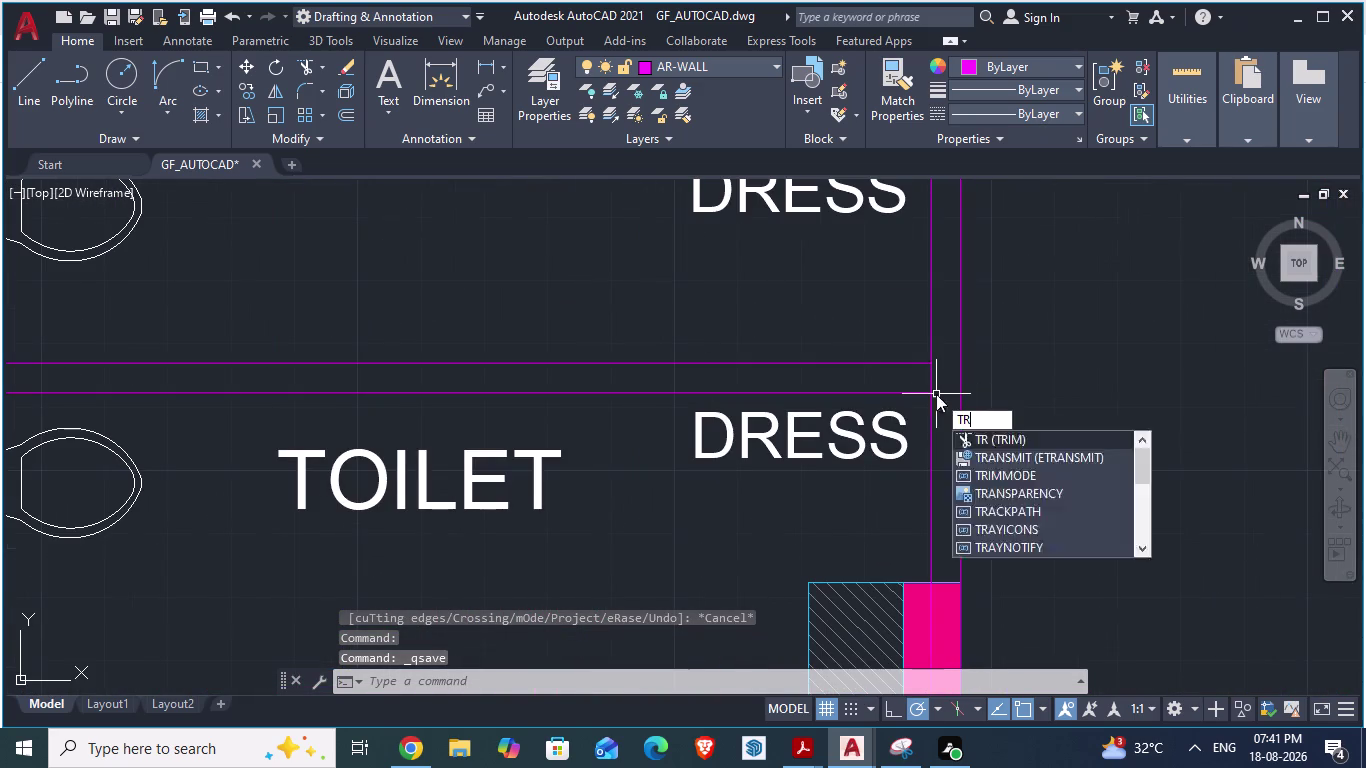
click(929, 384)
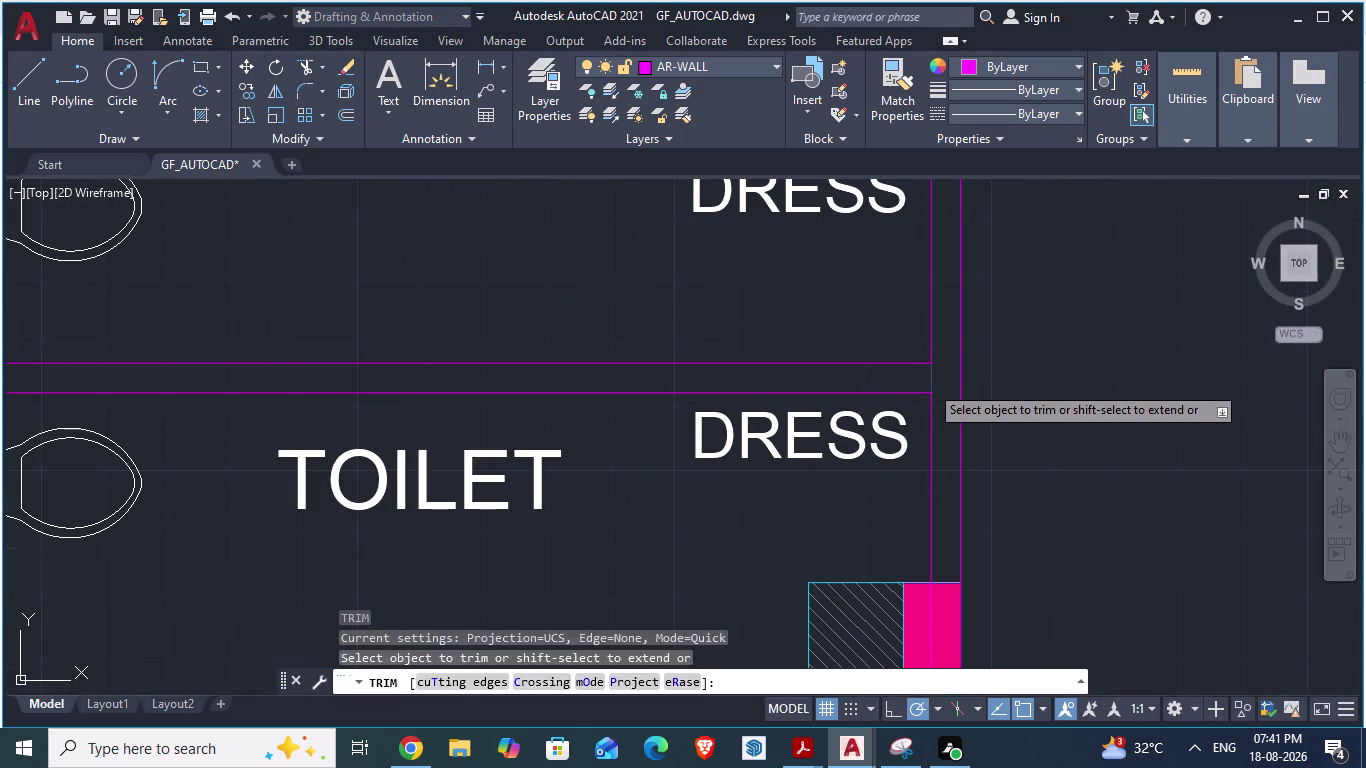
scroll(down, 3)
scroll(down, 3)
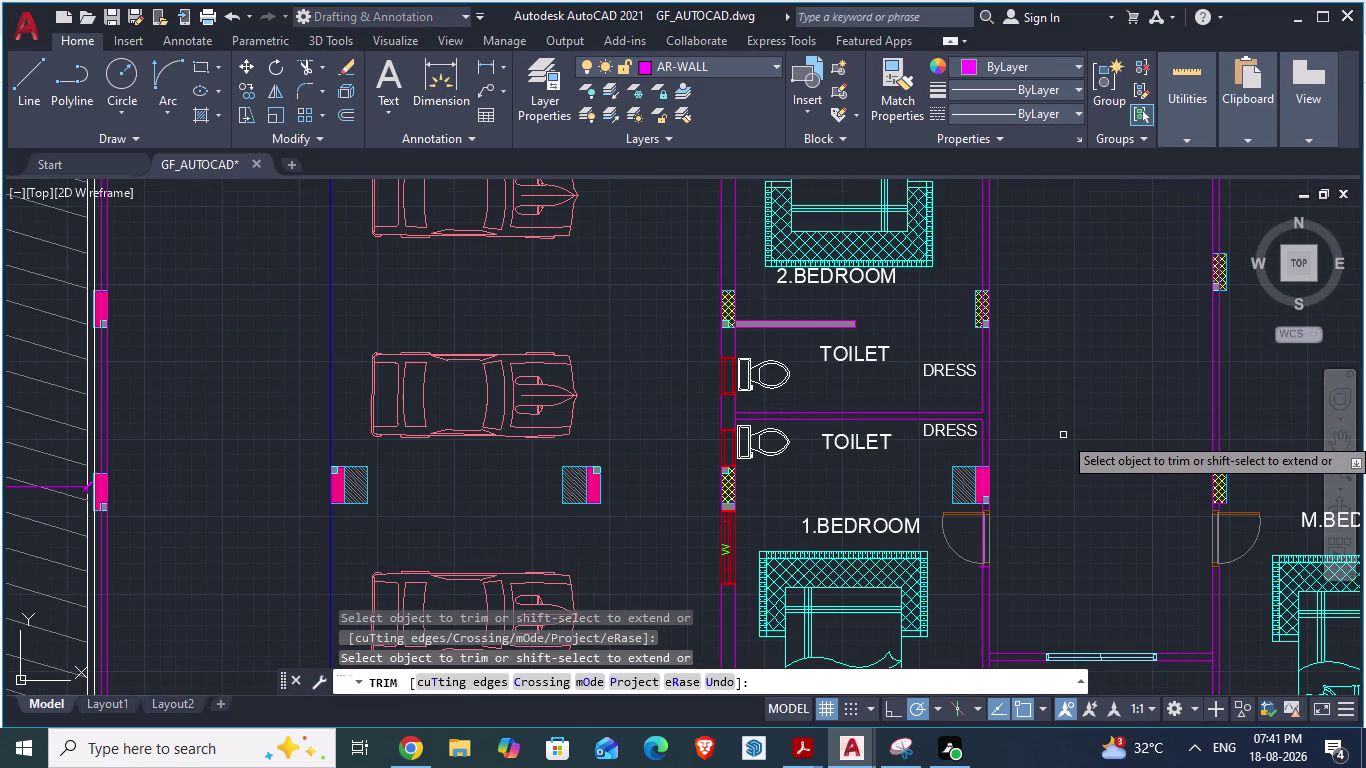
Check the ARCH PLANS reference and return to the ground floor drawing.
key(alt+Tab)
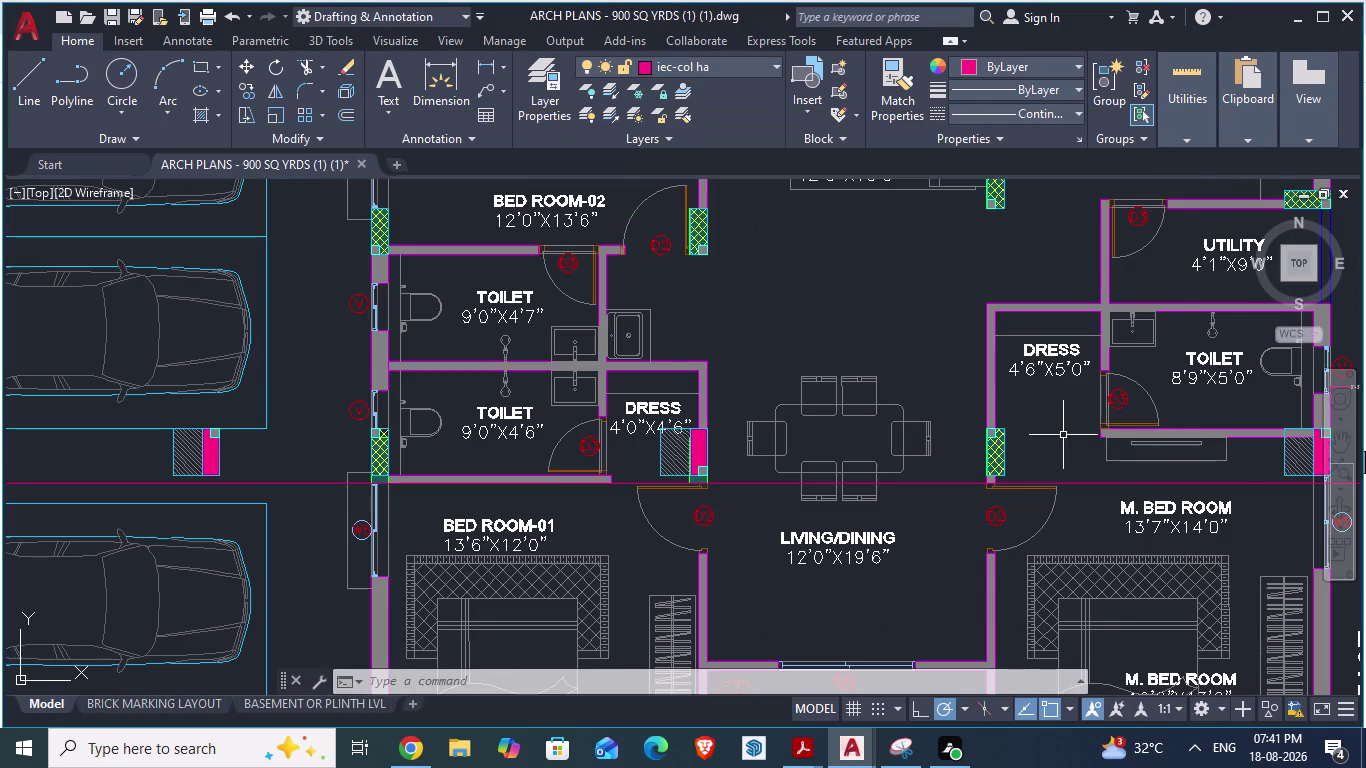
scroll(down, 3)
scroll(up, 3)
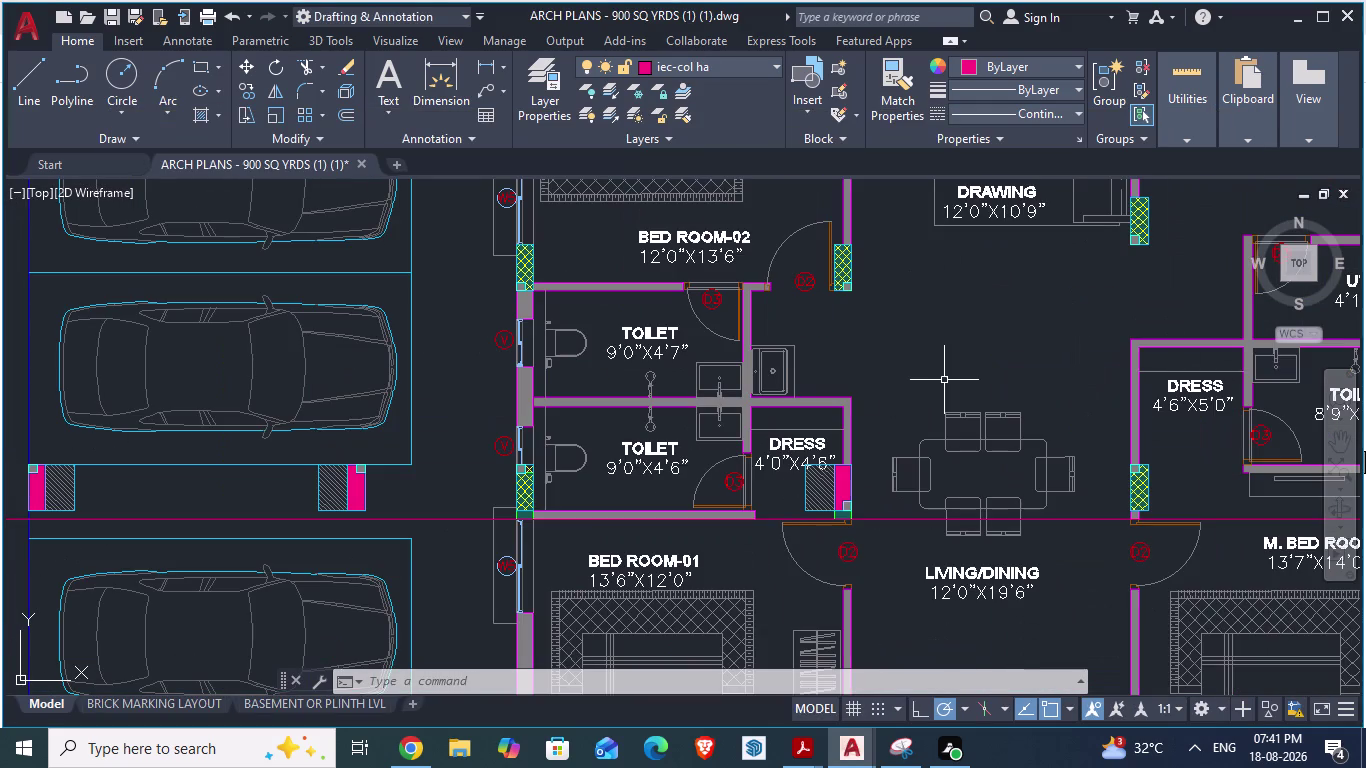
key(alt+Tab)
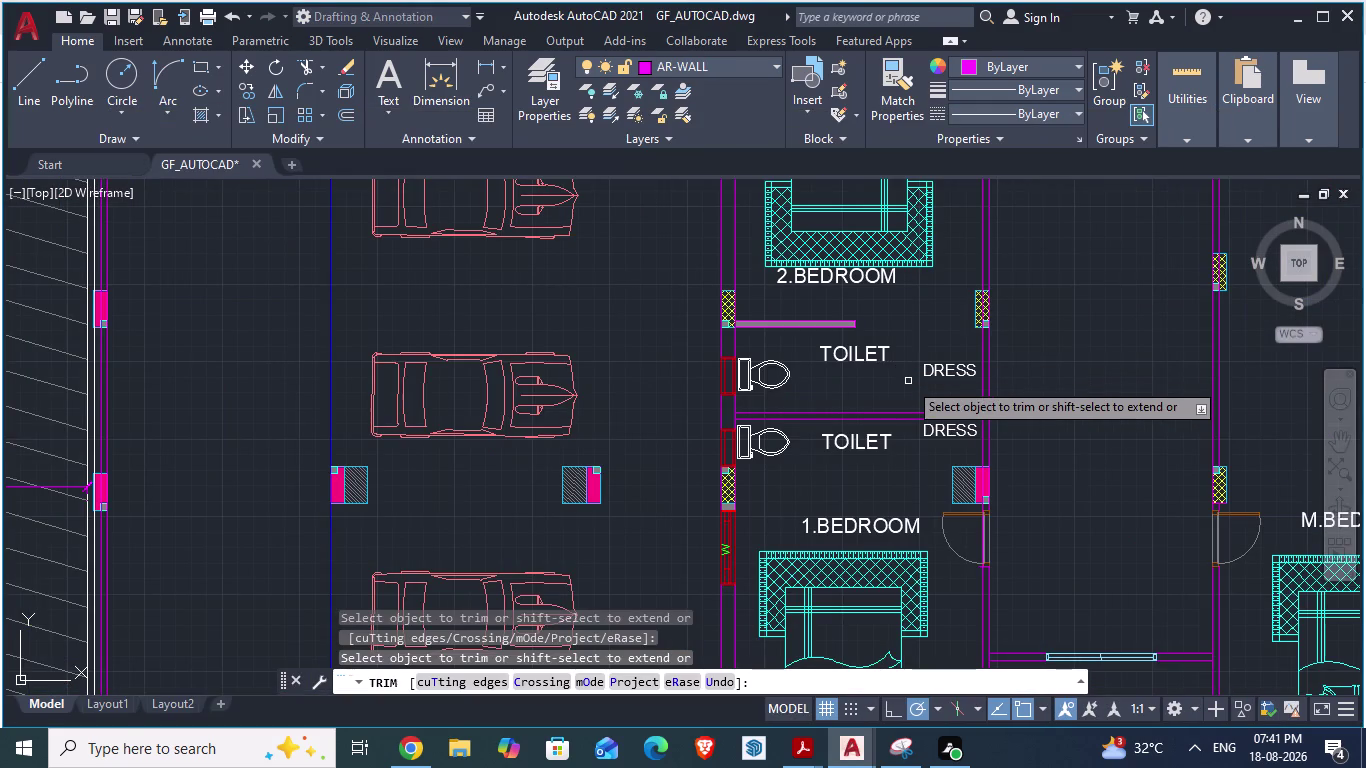
Cancel the trim and move the upper TOILET label left beside its fixture.
click(854, 358)
key(Escape)
key(Escape)
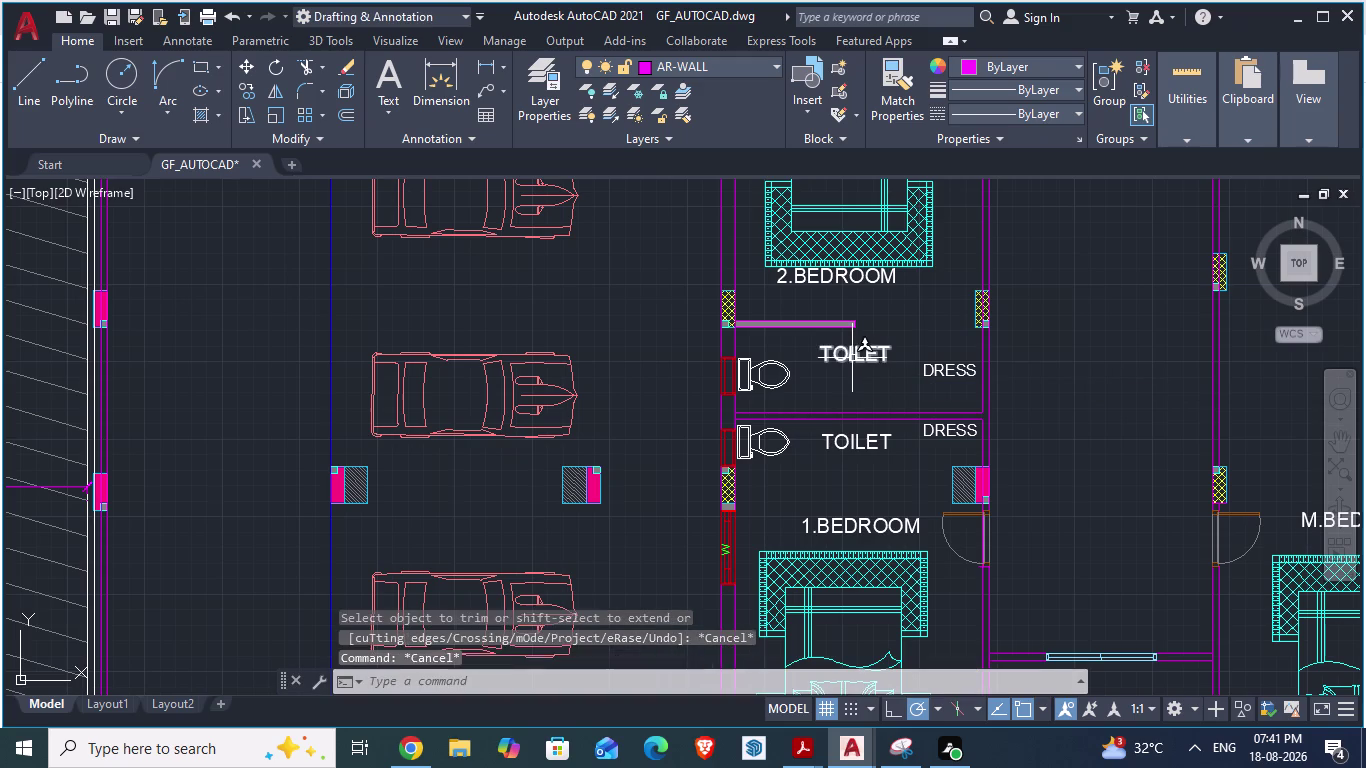
click(852, 358)
key(m)
key(Return)
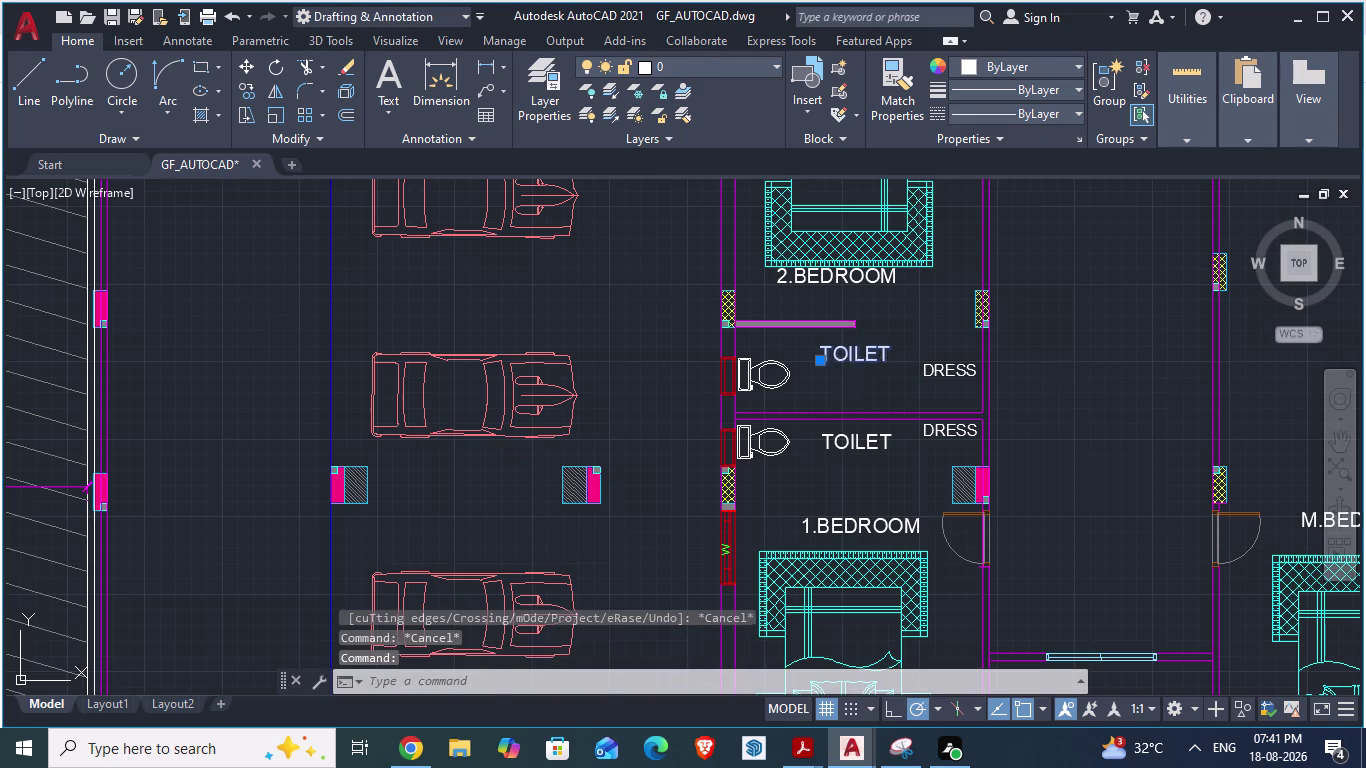
drag(825, 365, 807, 389)
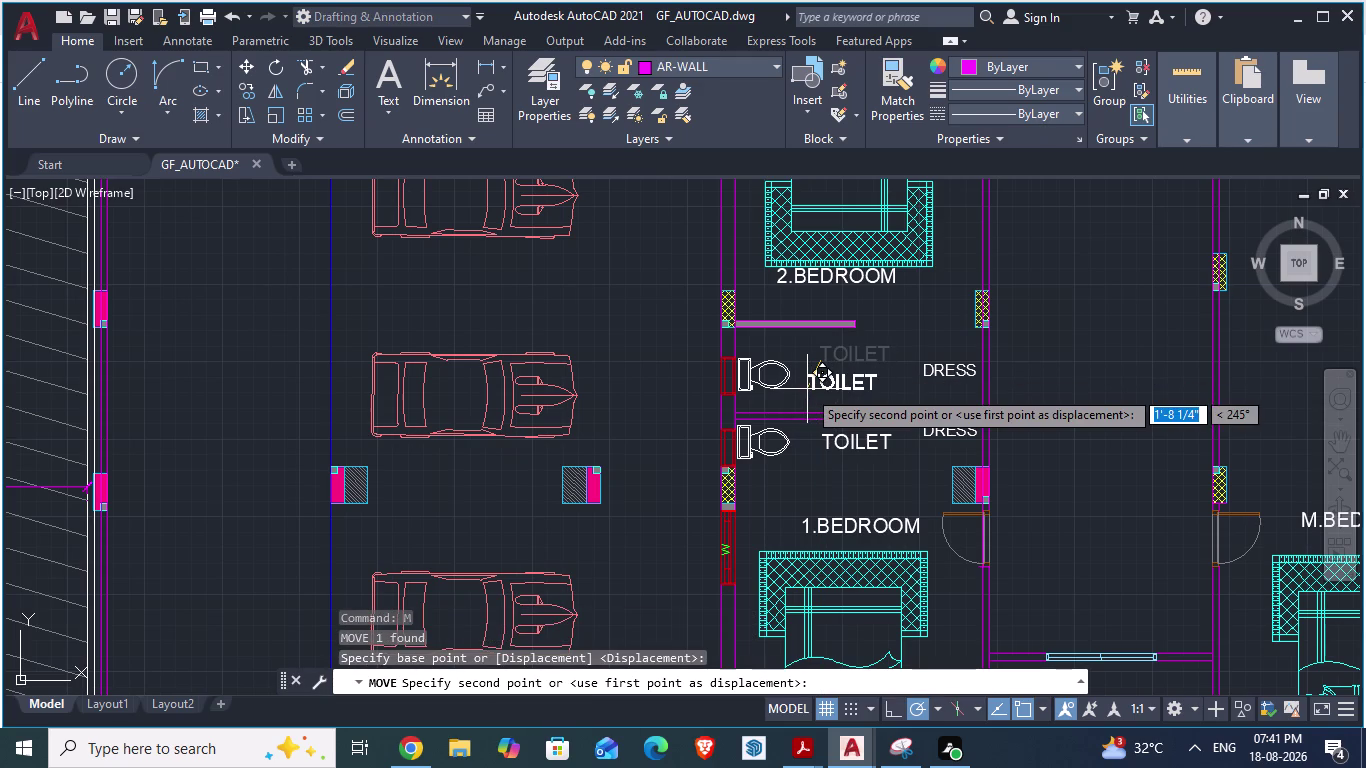
drag(807, 389, 804, 381)
click(804, 381)
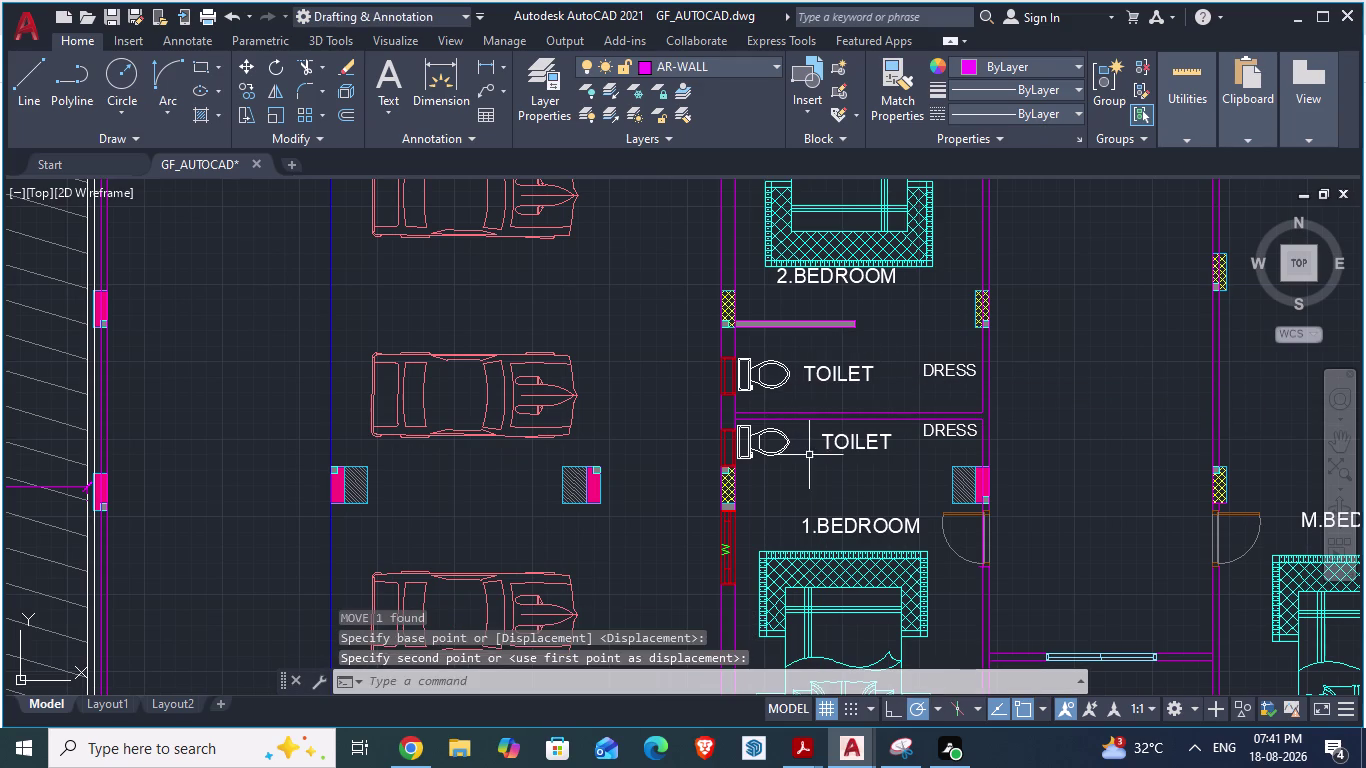
Move the lower TOILET label left beside its fixture.
click(834, 442)
key(m)
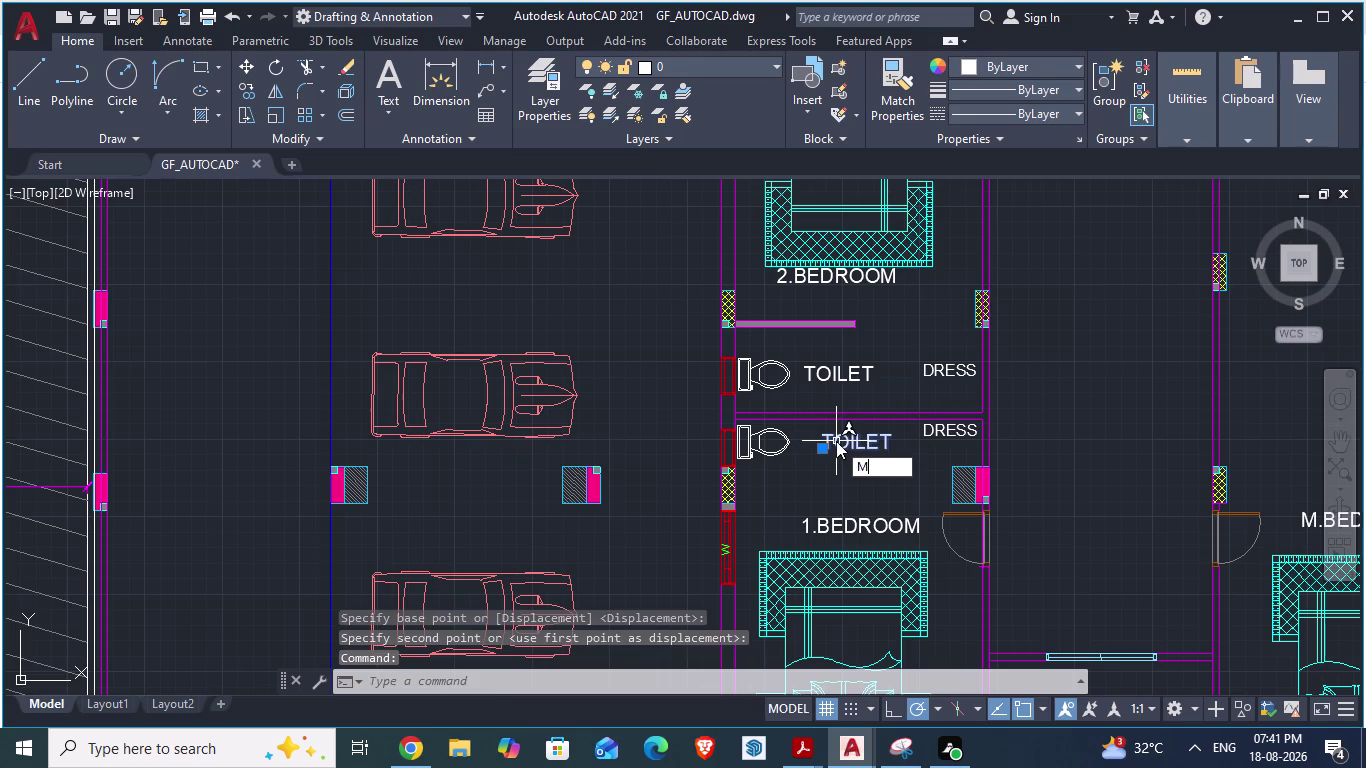
key(Return)
drag(830, 441, 808, 449)
click(808, 449)
key(Escape)
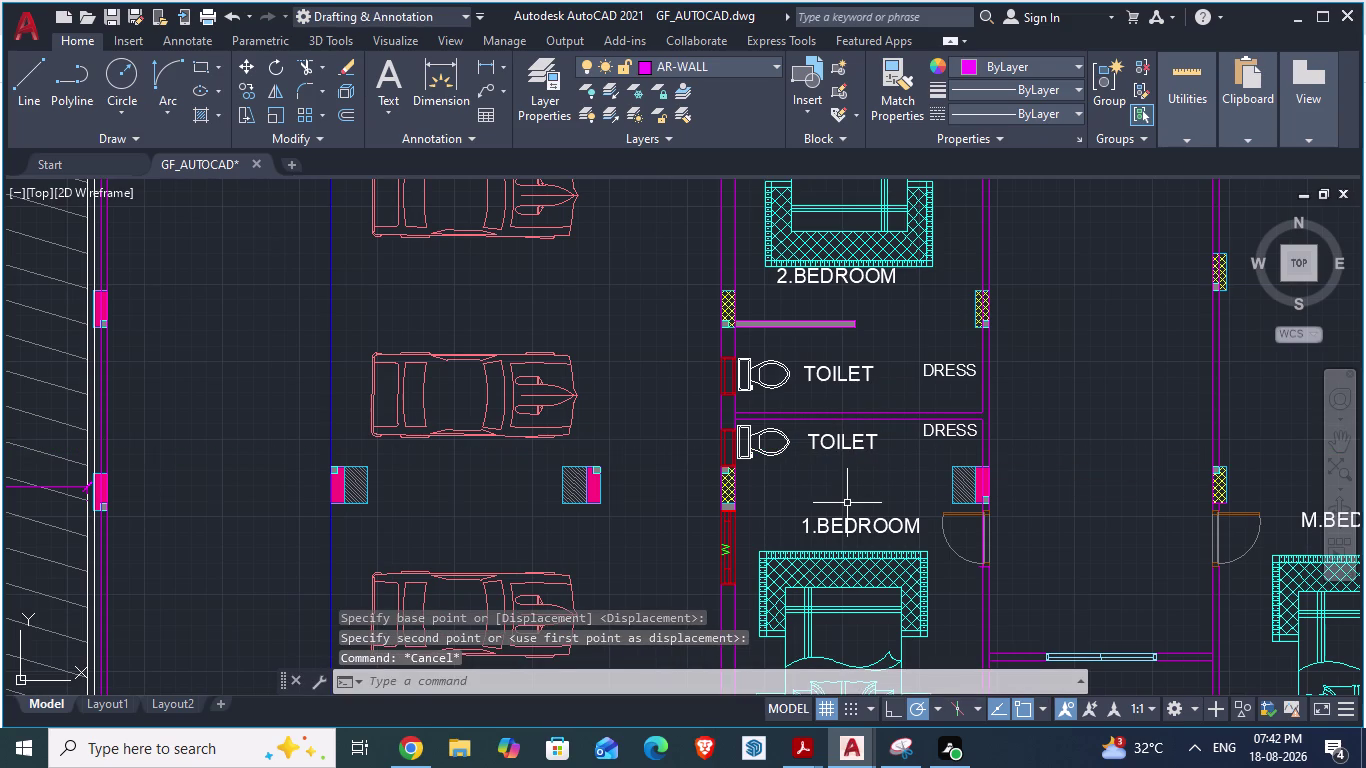
Compare the moved labels and window-column junction against the ARCH PLANS reference.
key(alt+Tab)
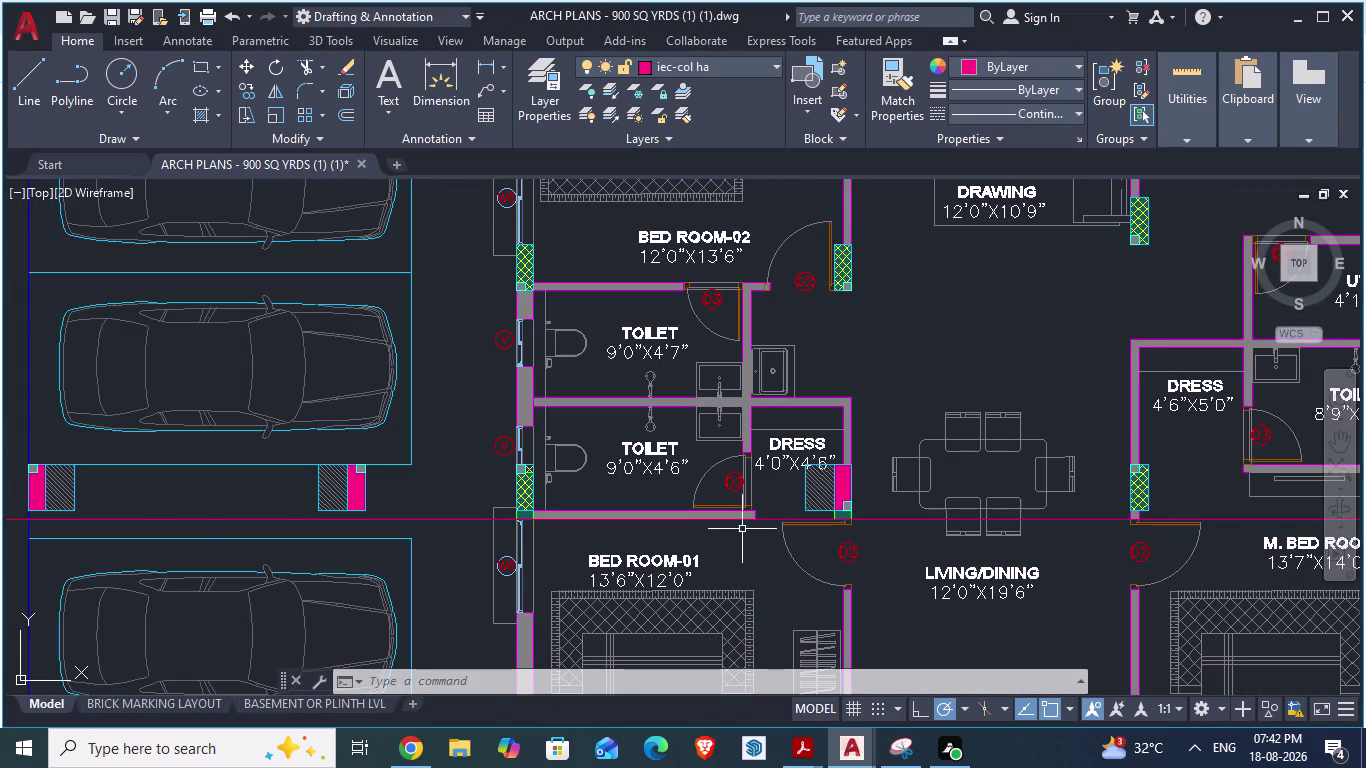
scroll(up, 3)
key(alt+Tab)
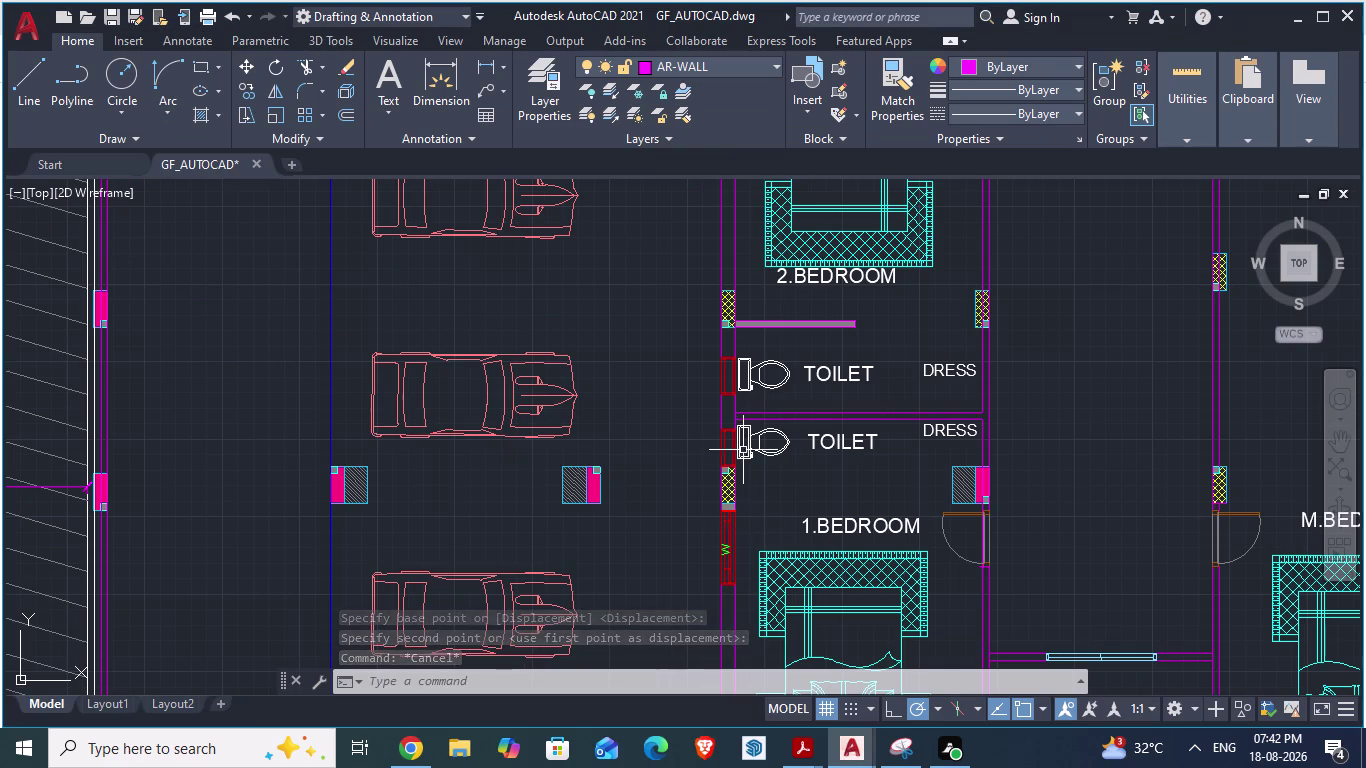
scroll(down, 3)
scroll(up, 3)
scroll(up, 3)
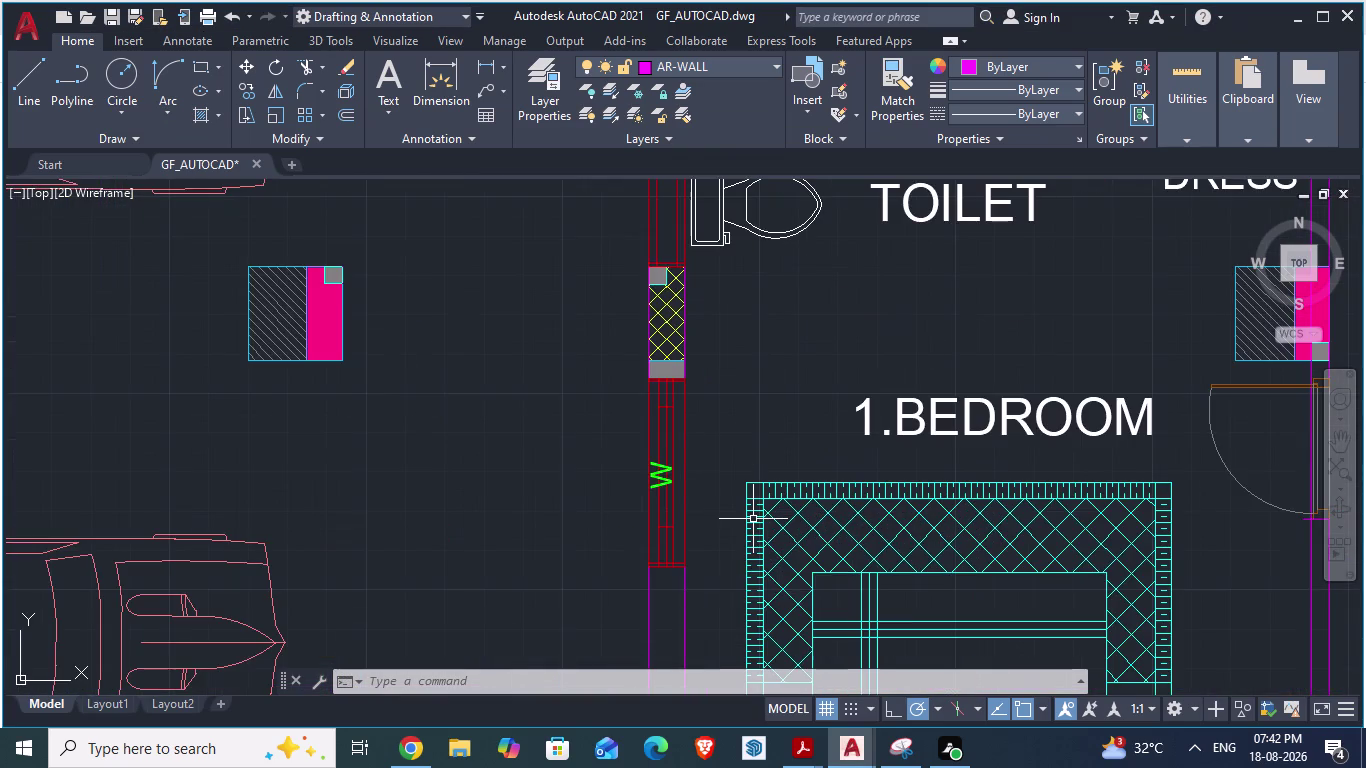
key(alt+Tab)
scroll(up, 3)
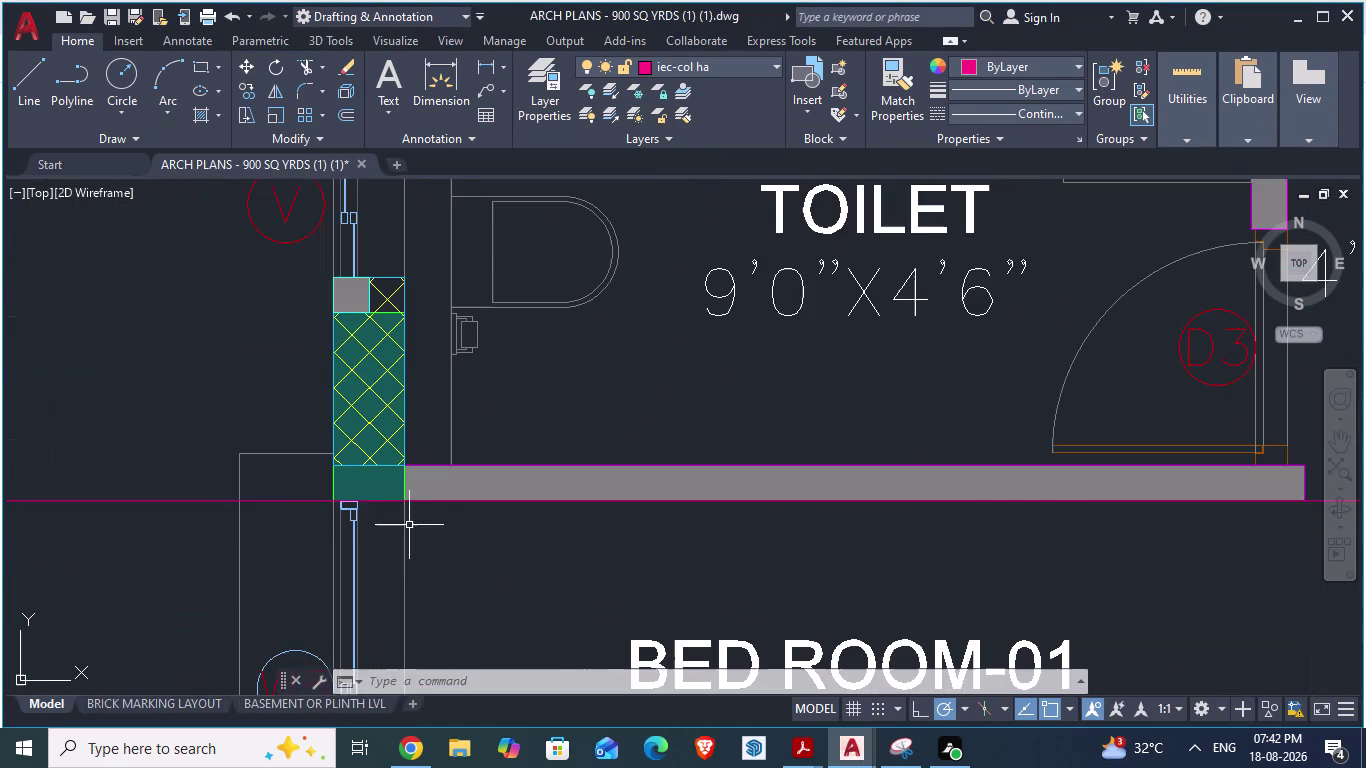
scroll(up, 3)
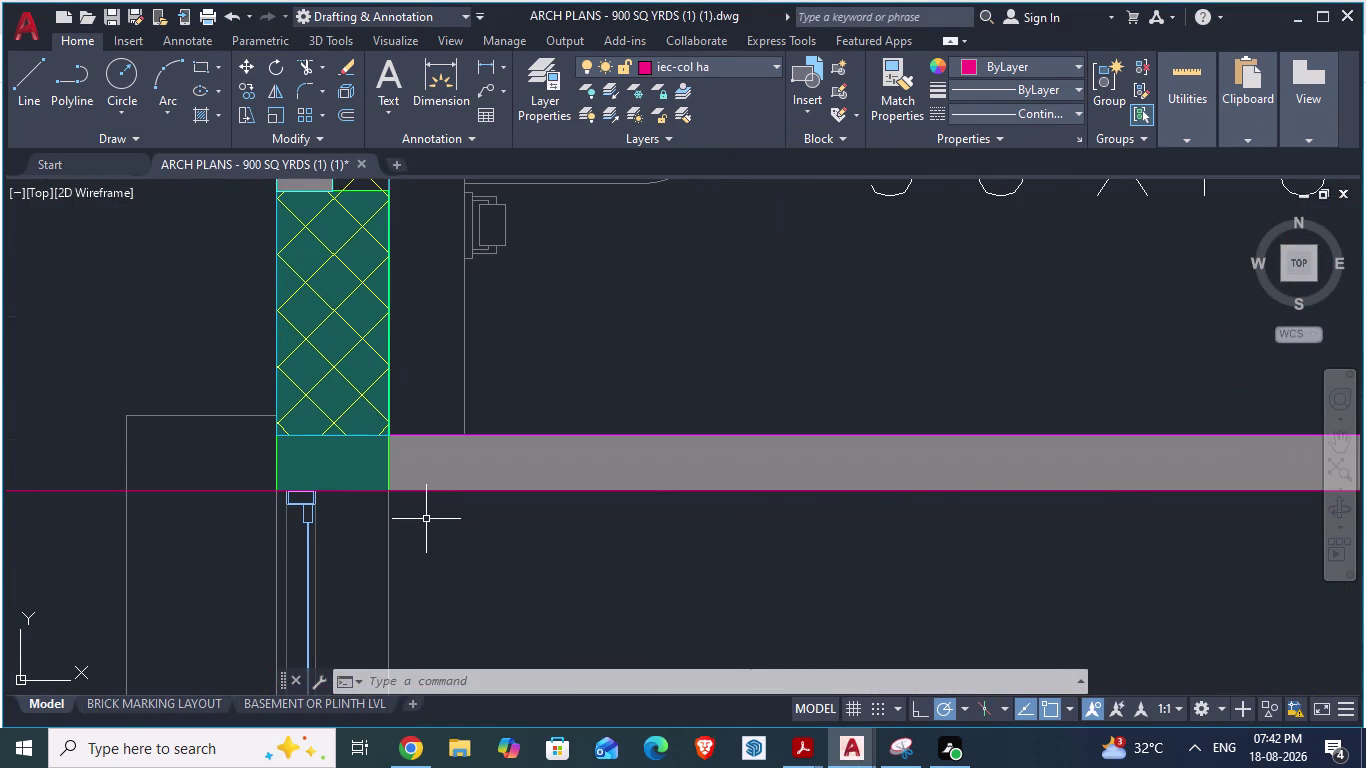
key(alt+Tab)
scroll(up, 3)
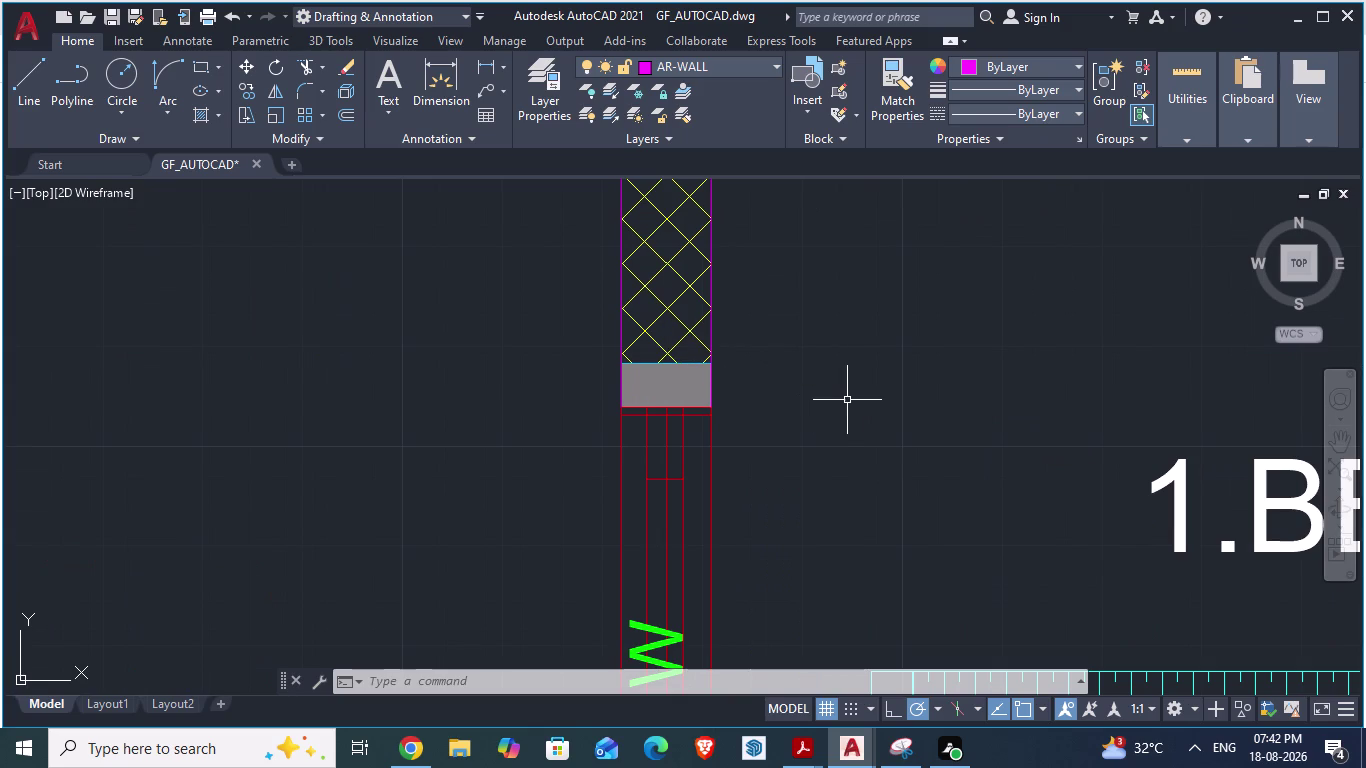
Start an aligned dimension at the bedroom wall corner, then cancel it.
text(DA)
key(Return)
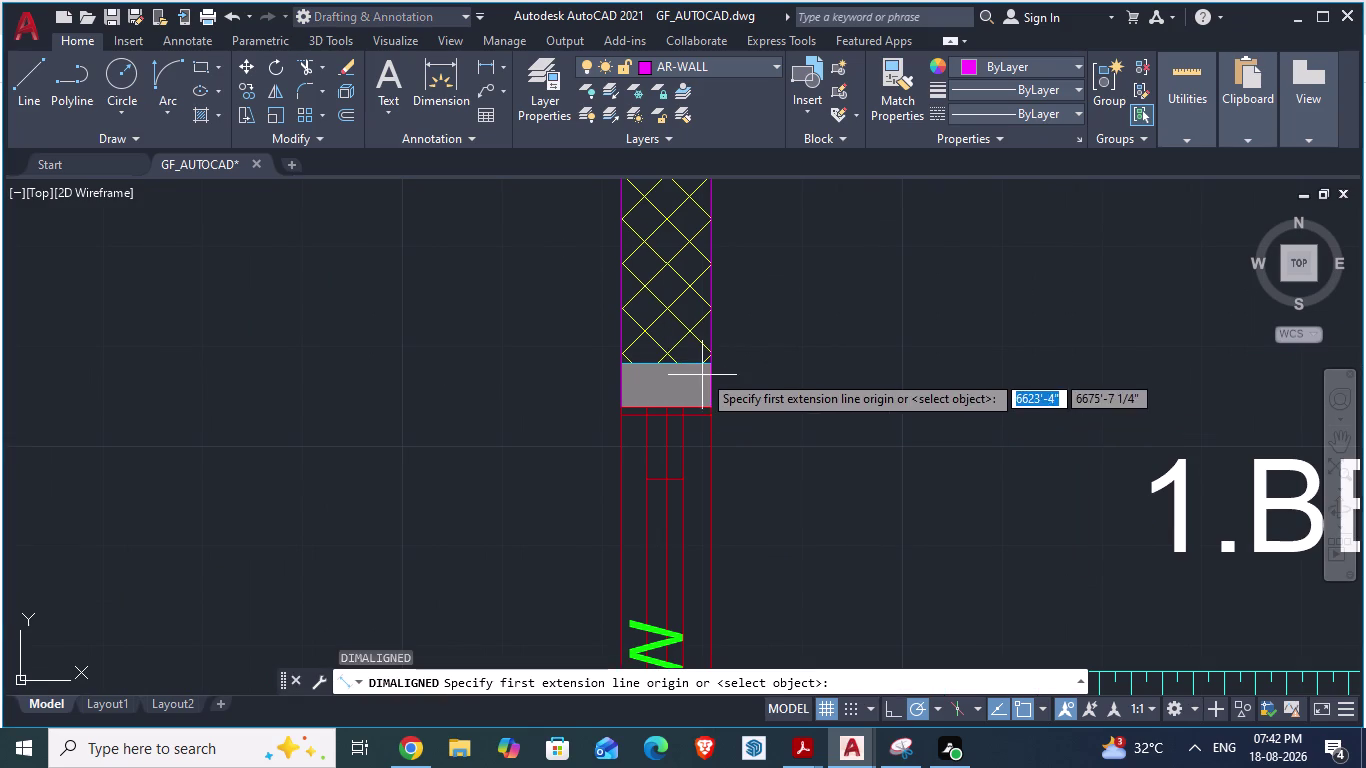
click(707, 362)
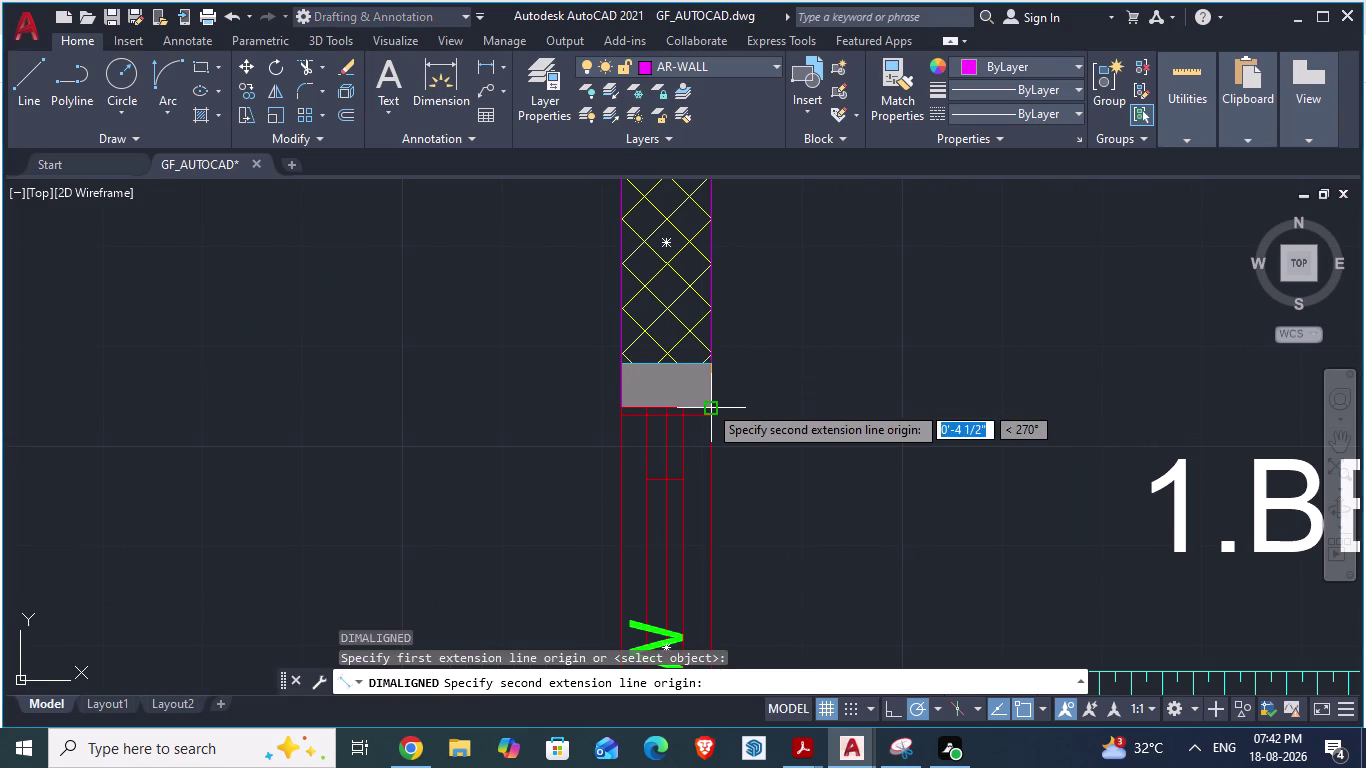
key(Escape)
scroll(down, 3)
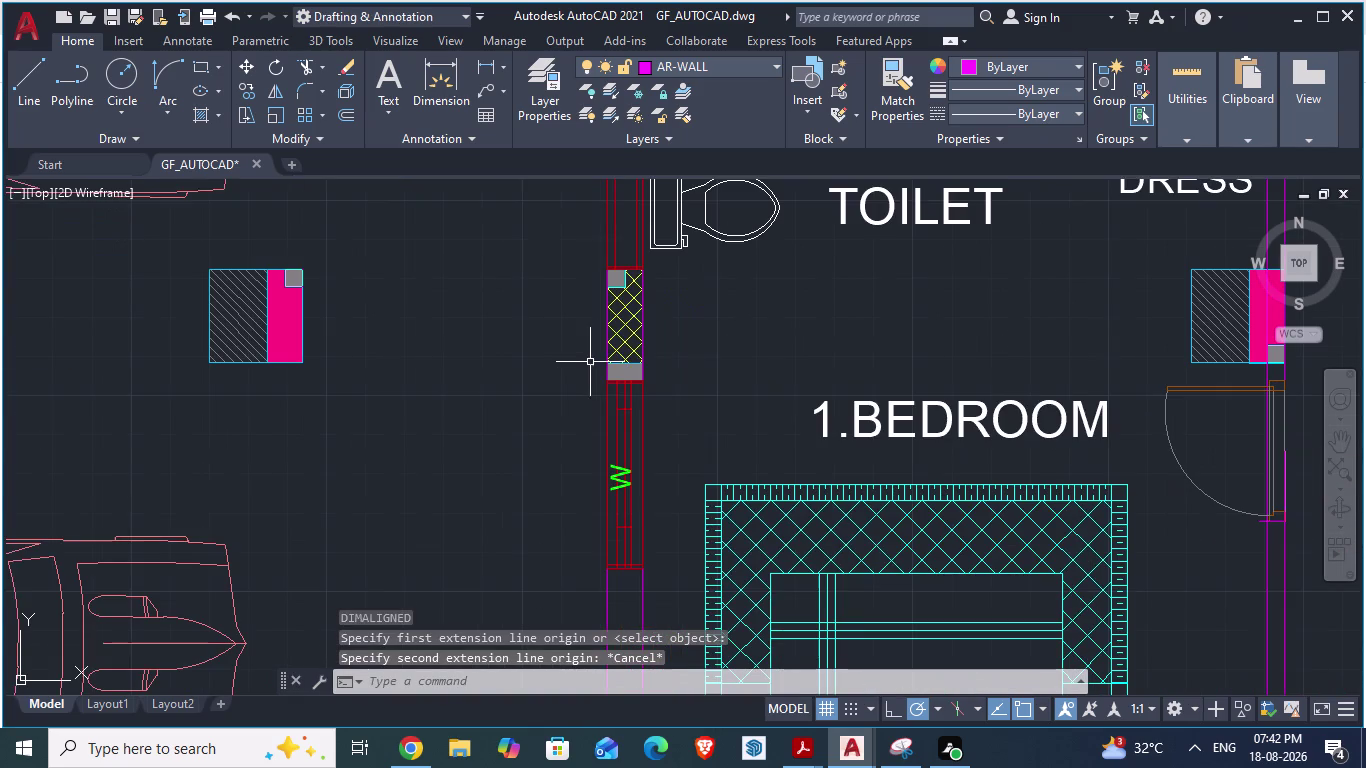
Draw a line from the left wall corner to the right column above 1.BEDROOM.
key(l)
key(Return)
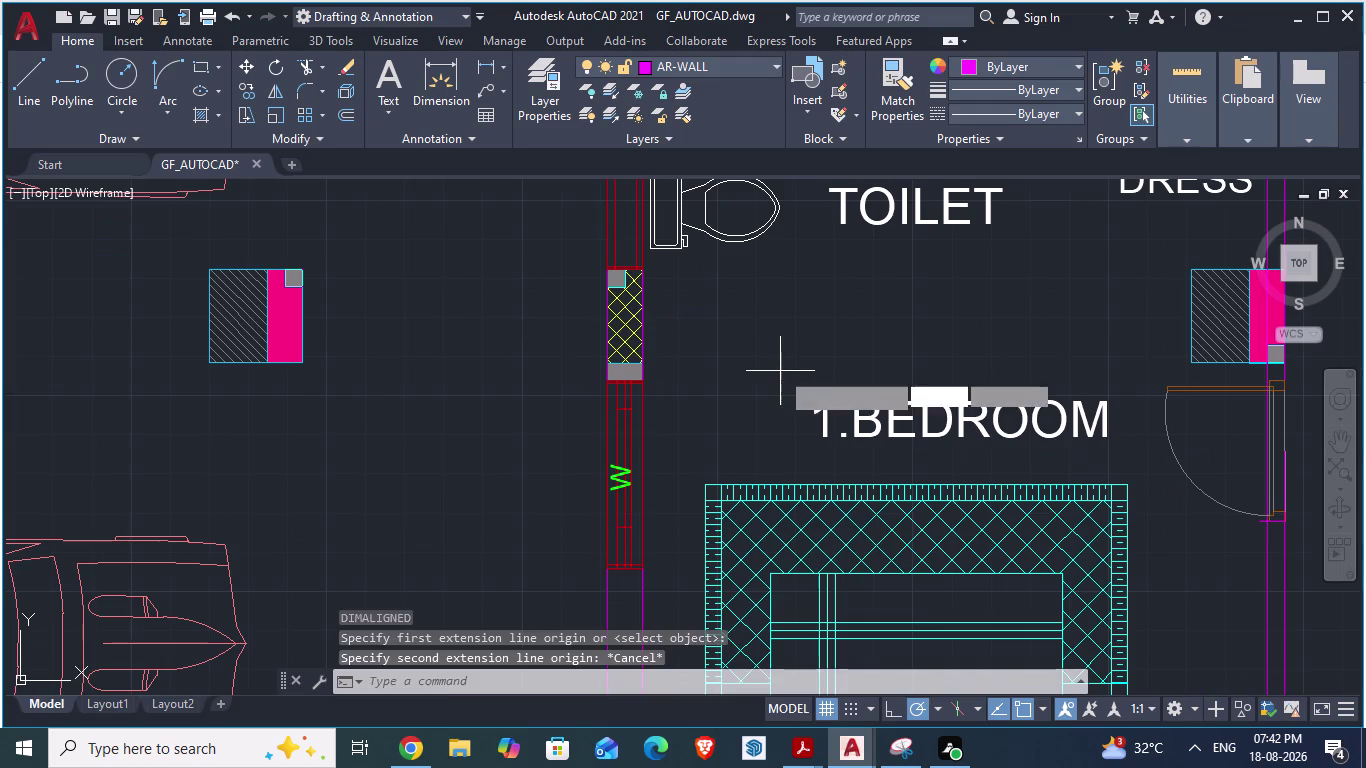
click(651, 365)
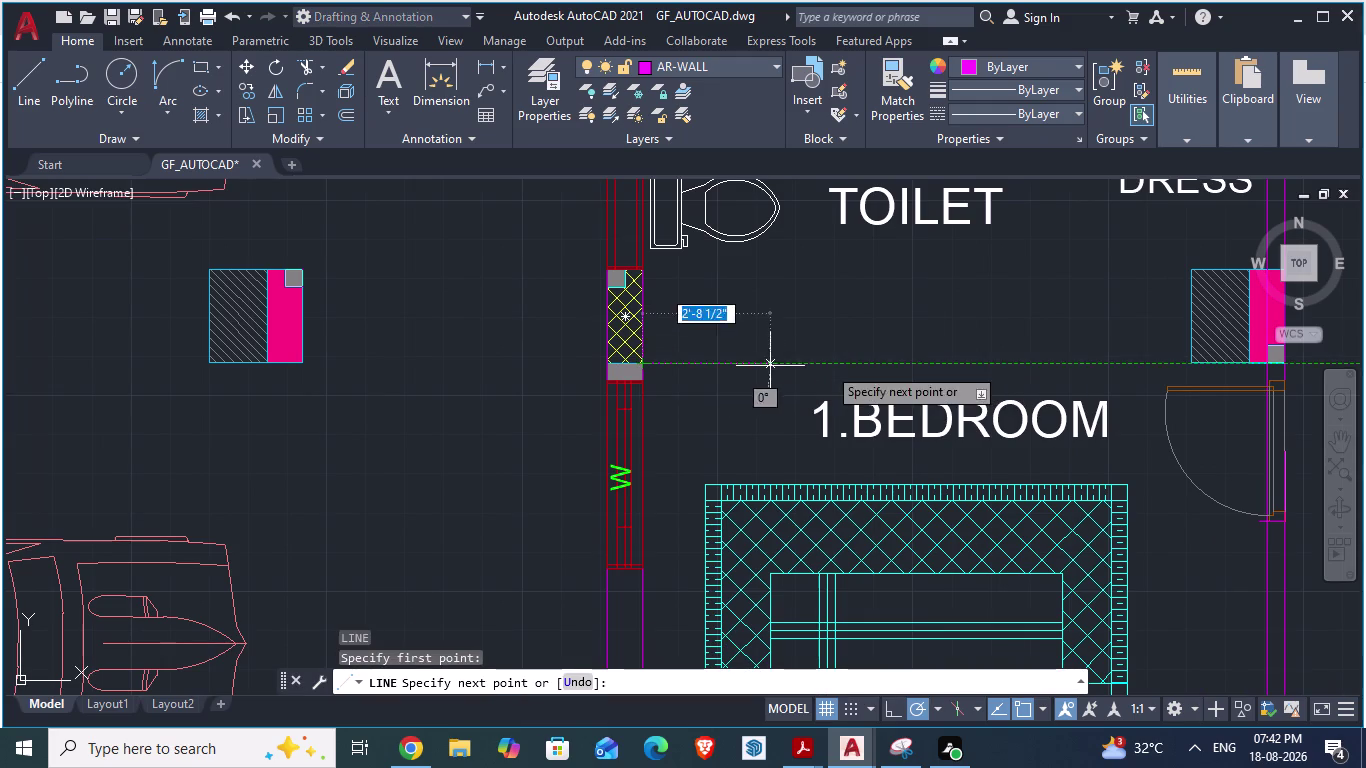
click(1191, 362)
key(Escape)
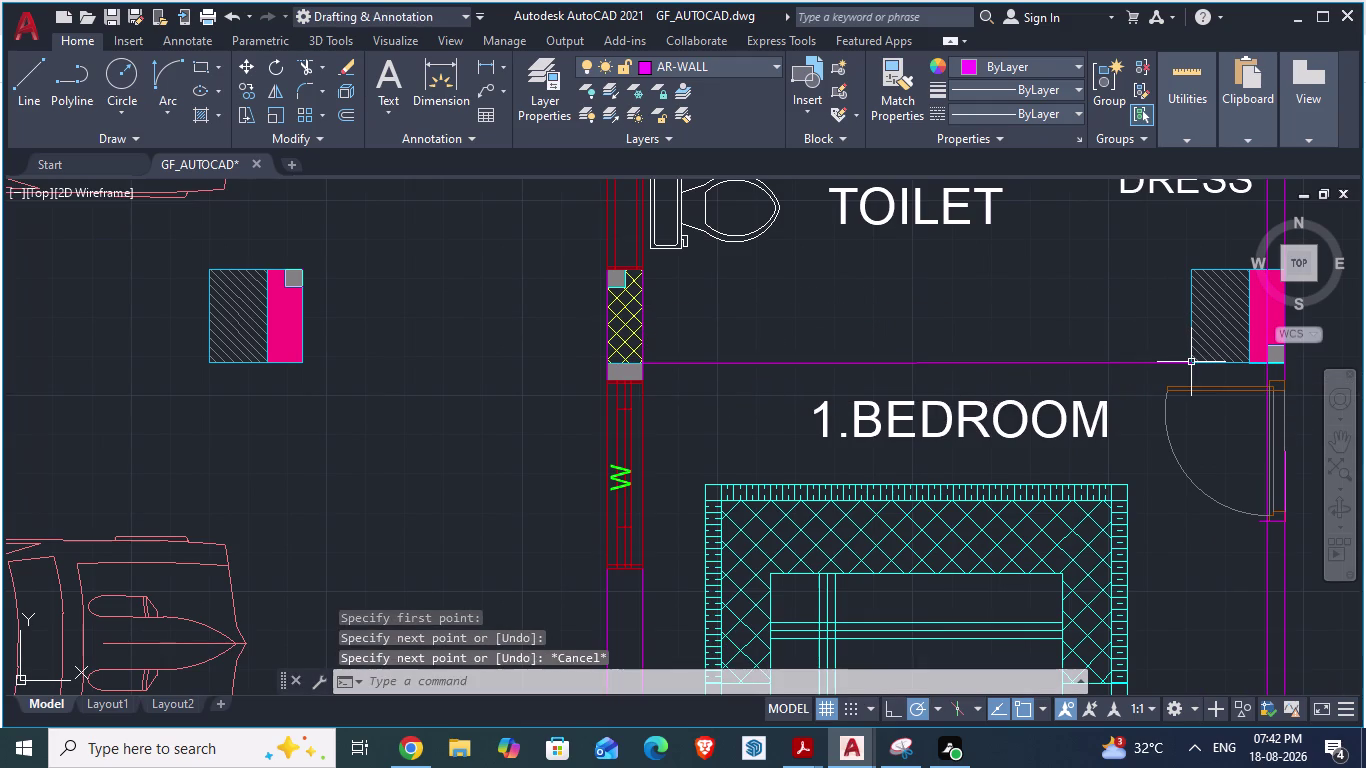